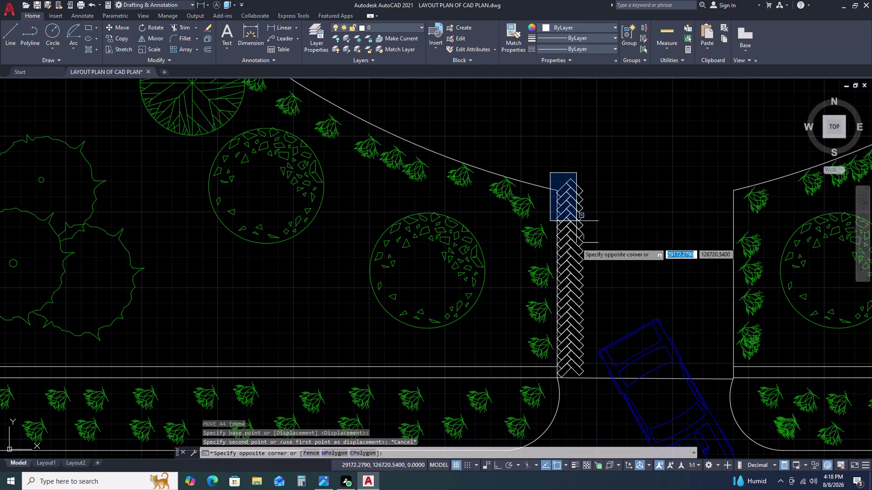
Select the herringbone paving strip, leaving the boundary line out of the selection.
click(586, 398)
scroll(up, 3)
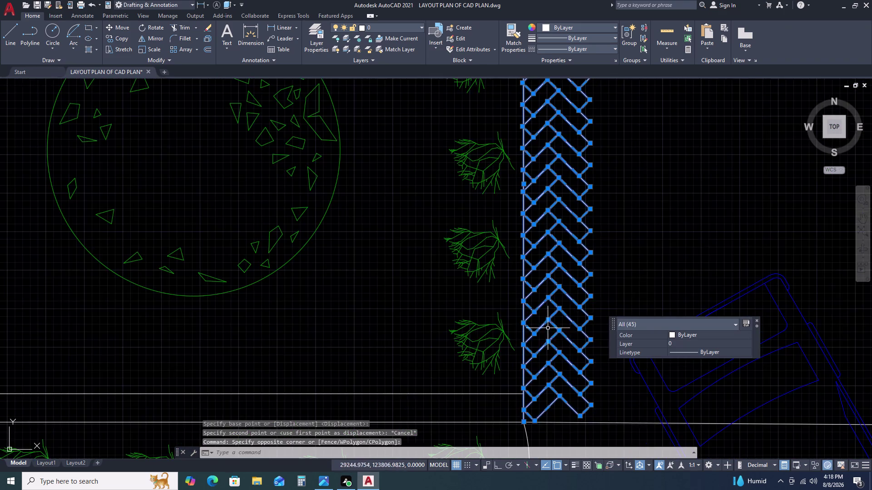
scroll(up, 3)
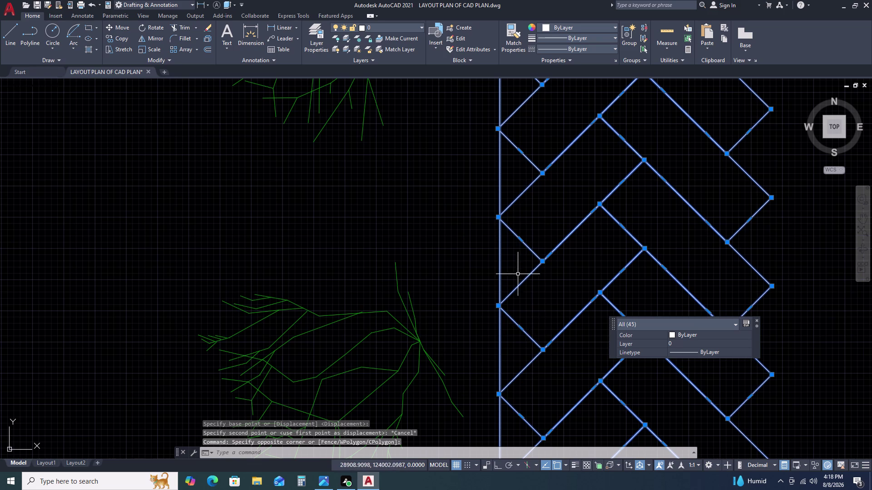
click(515, 256)
double_click(474, 263)
scroll(down, 3)
scroll(down, 3)
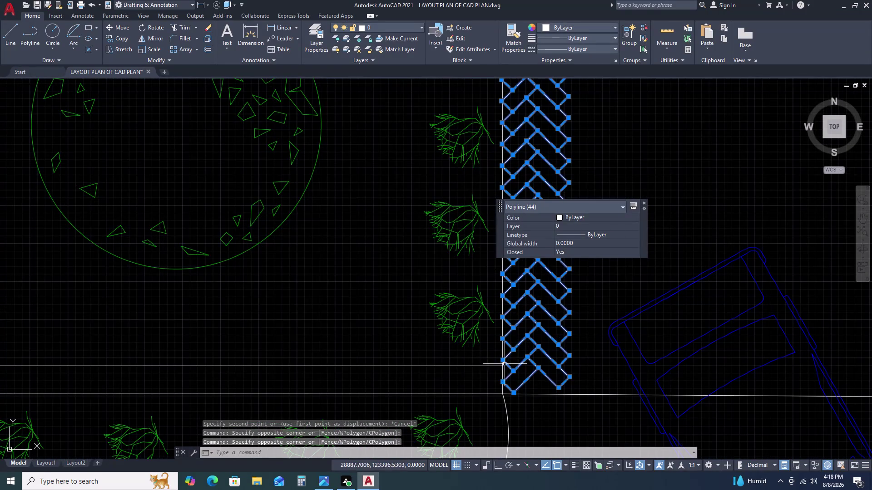
scroll(down, 3)
Copy the strip from its bottom corner, placing two copies beside the original.
text(C)
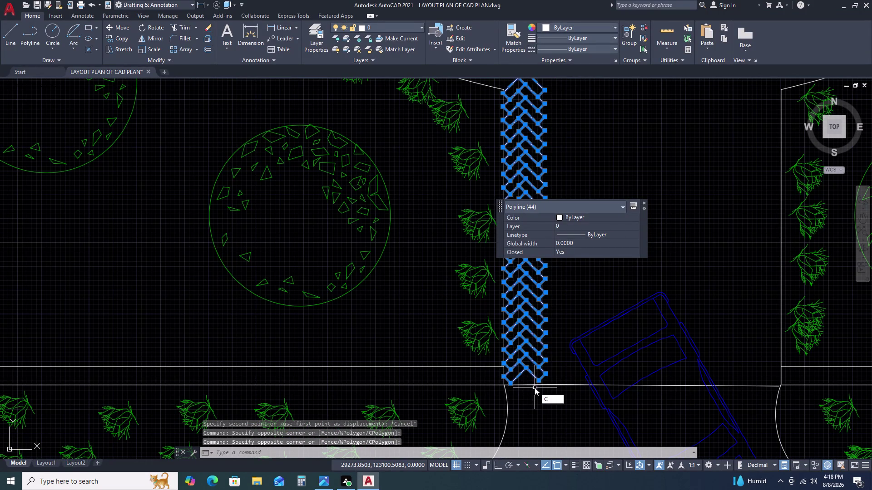
text(O)
key(space)
middle_drag(556, 386, 409, 345)
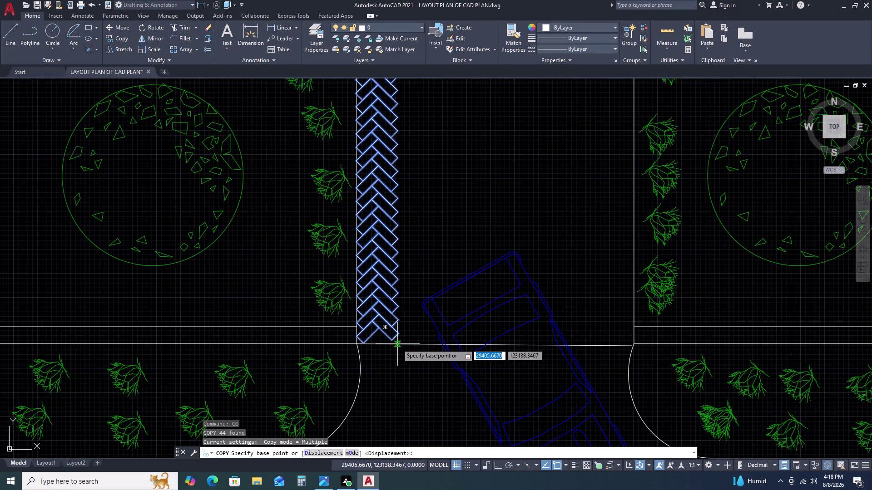
scroll(up, 3)
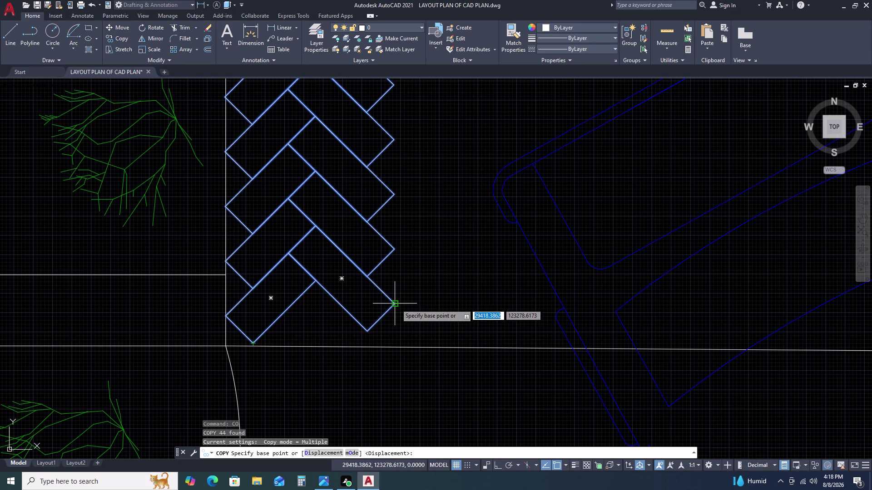
click(225, 318)
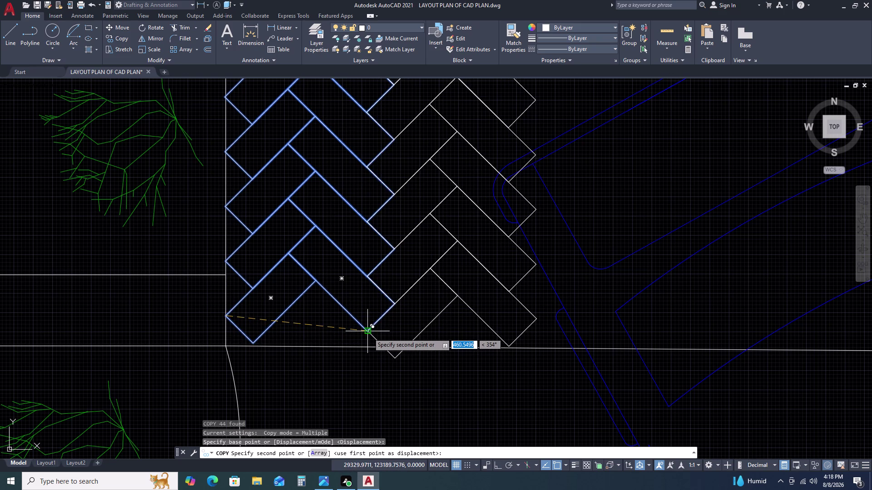
click(368, 333)
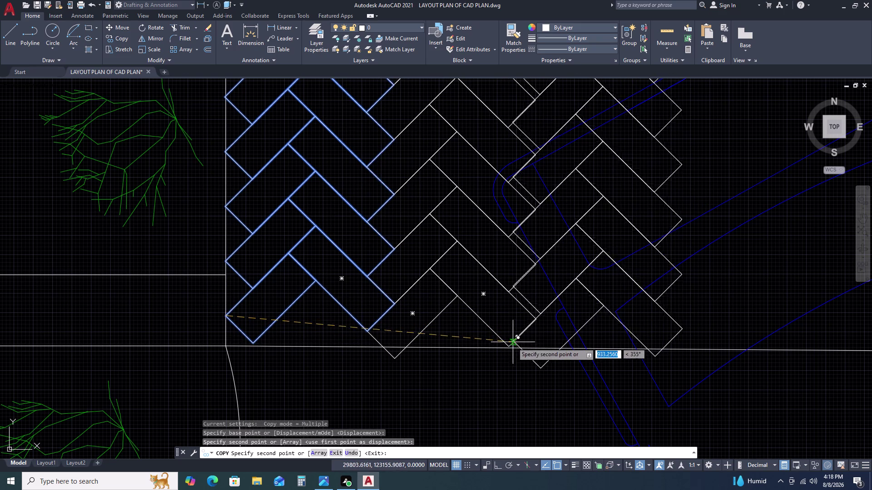
click(510, 344)
Place four more paving copies across the driveway up to its right edge.
scroll(down, 3)
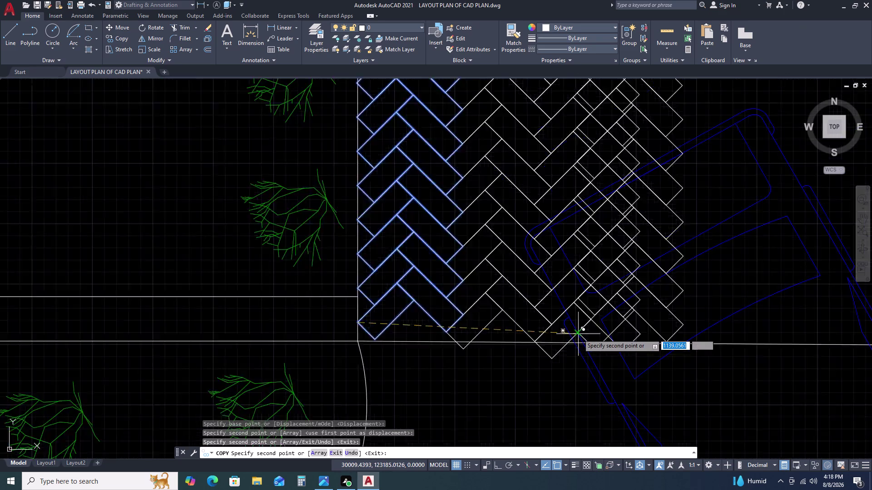
middle_drag(575, 334, 139, 339)
middle_click(123, 339)
scroll(down, 3)
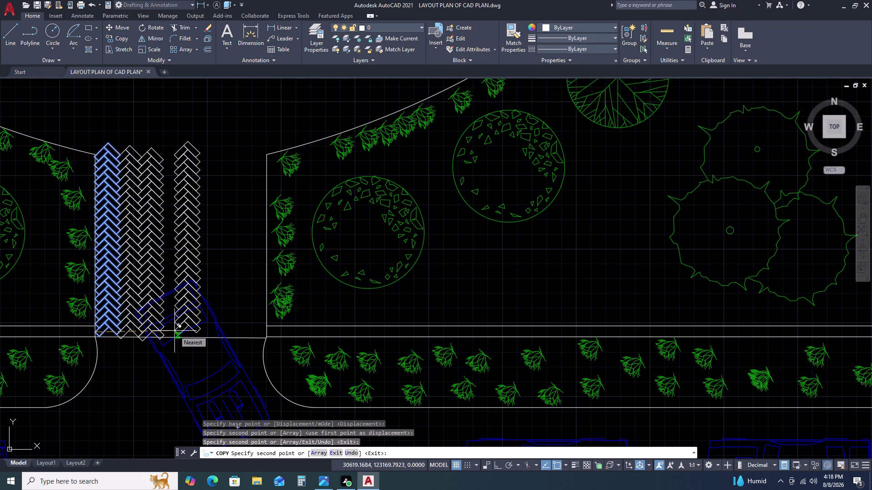
scroll(up, 3)
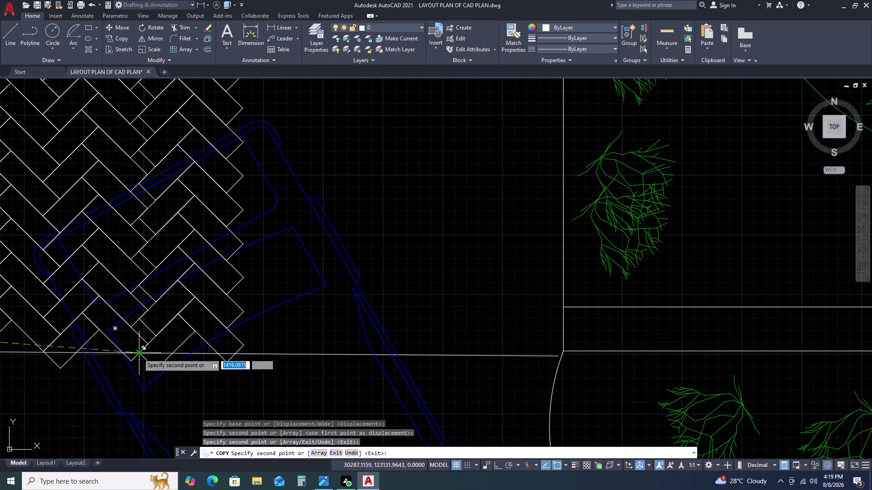
click(133, 358)
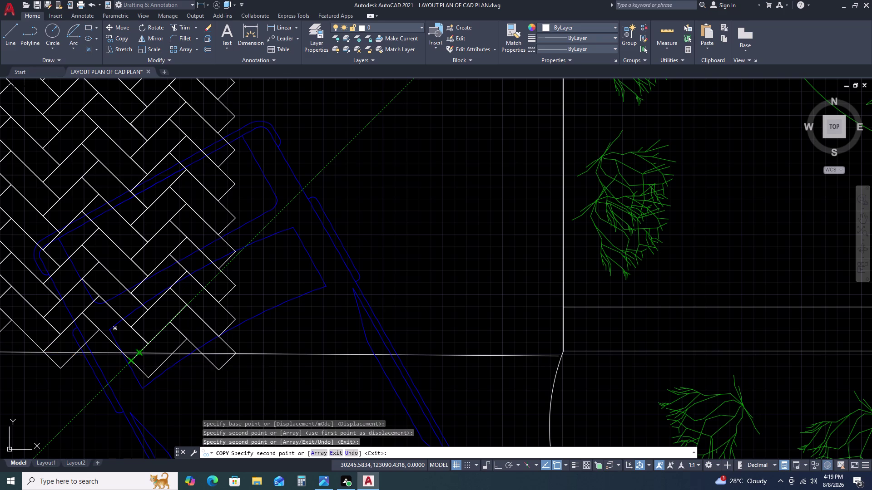
click(221, 337)
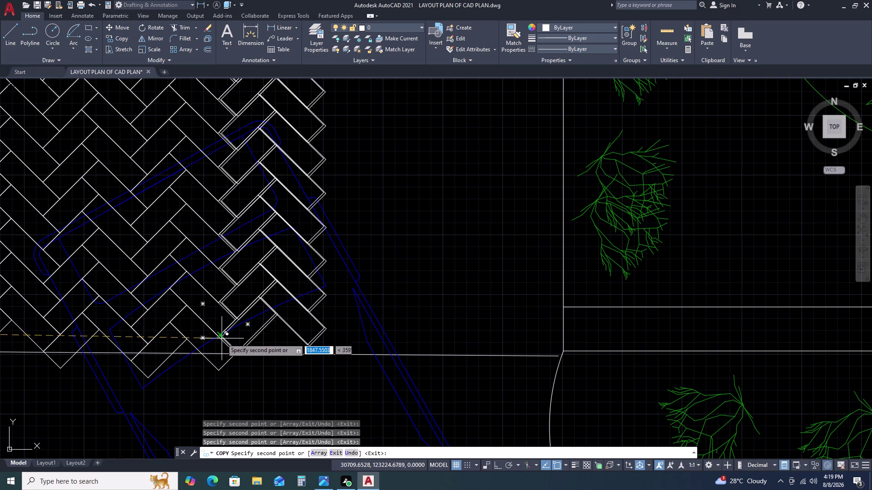
click(305, 348)
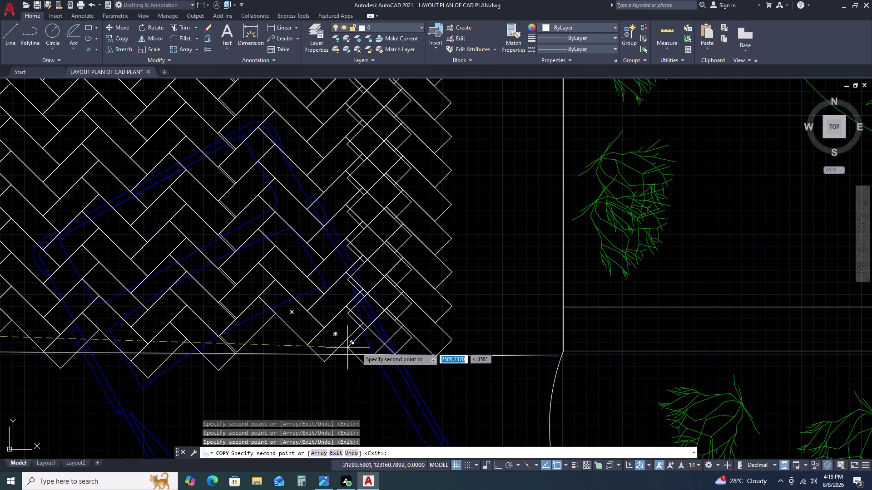
click(393, 356)
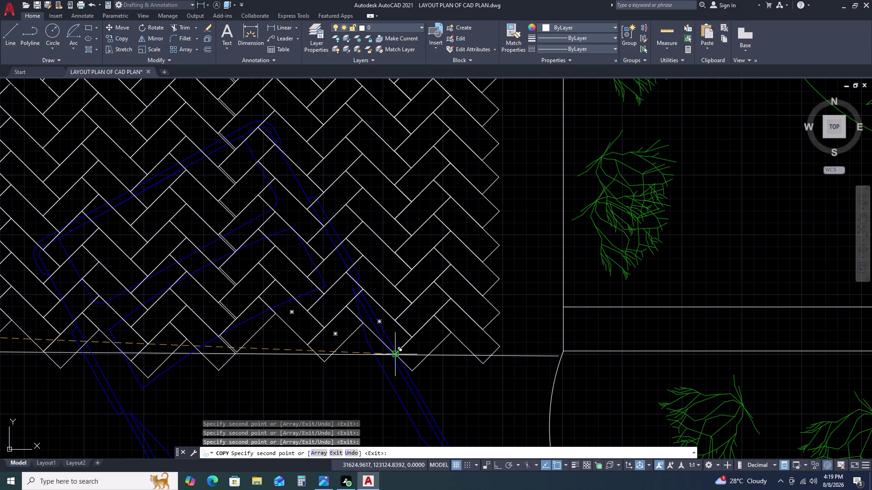
scroll(down, 3)
scroll(up, 3)
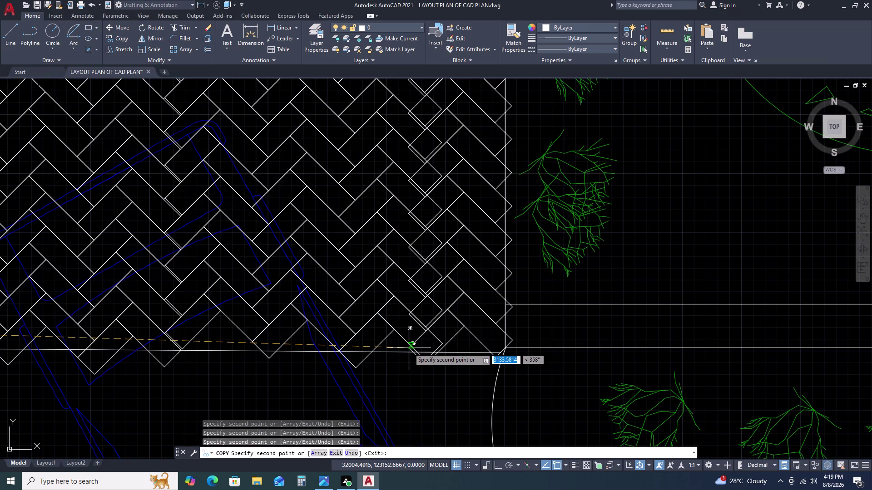
scroll(down, 3)
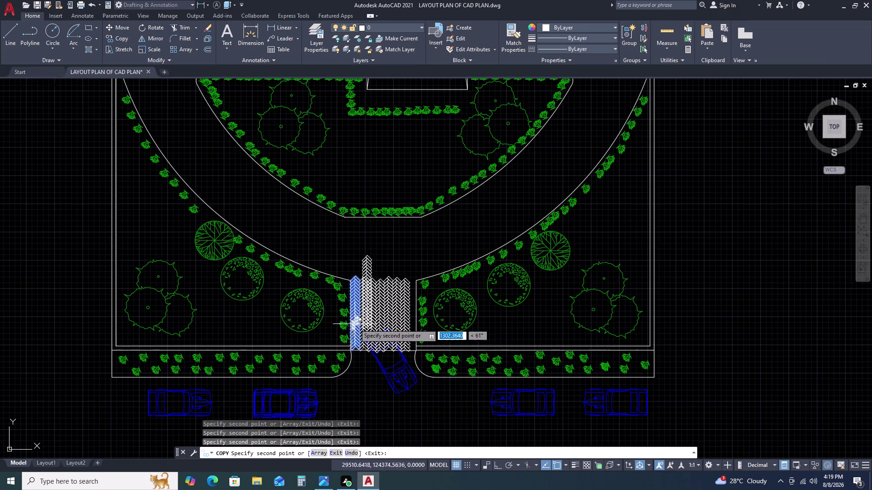
scroll(up, 3)
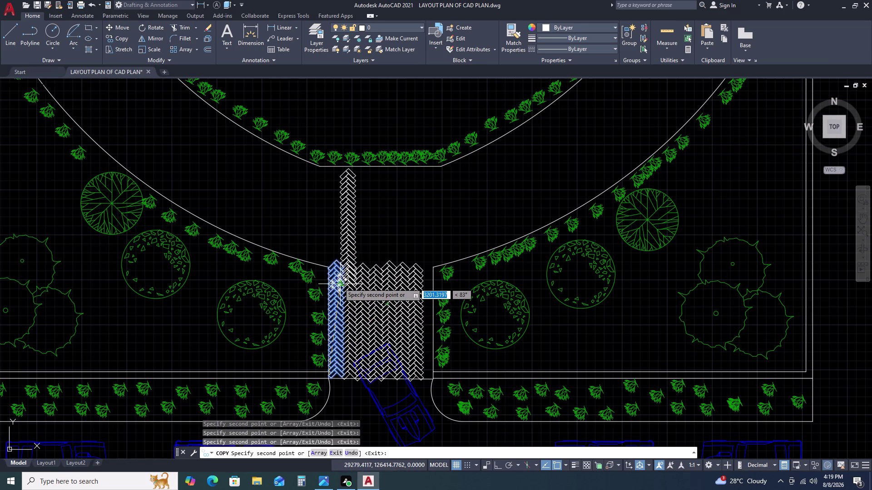
scroll(up, 3)
key(Escape)
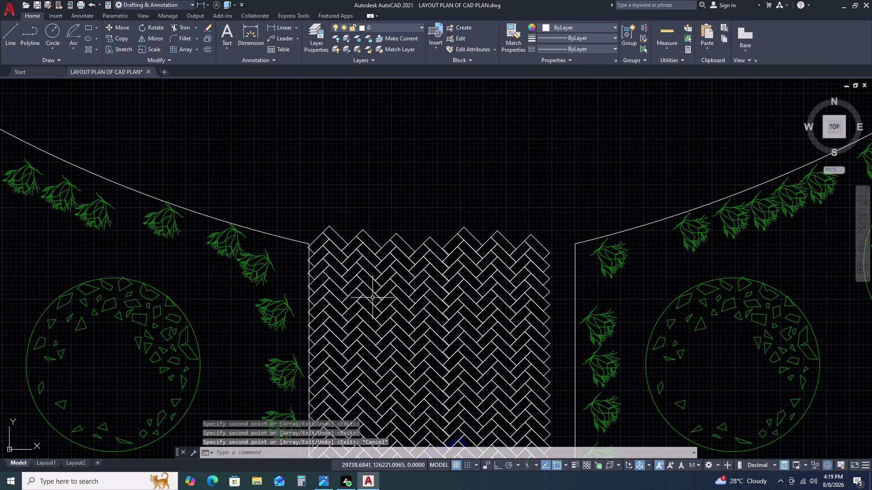
Copy the upper paving rows up to the upper garden edge.
scroll(down, 3)
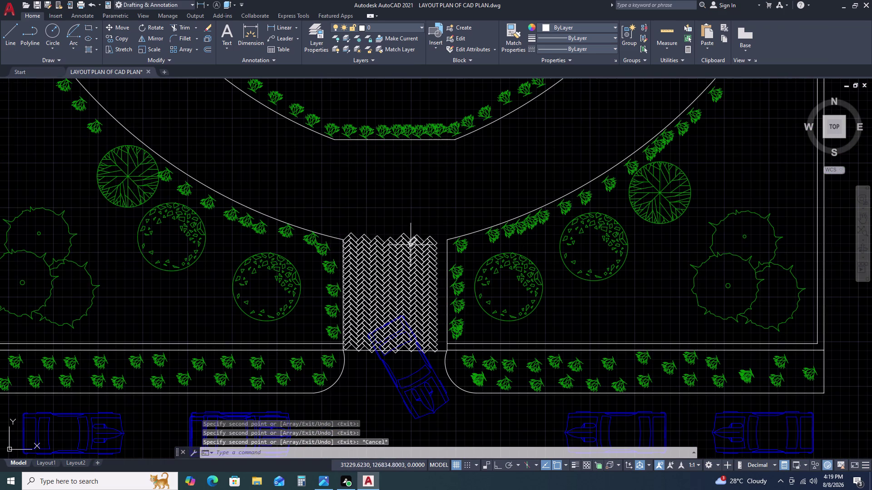
scroll(up, 3)
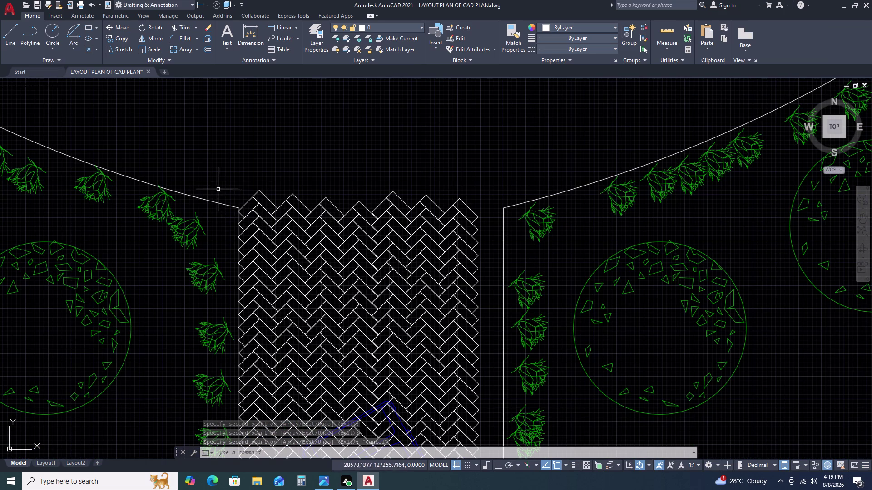
click(220, 189)
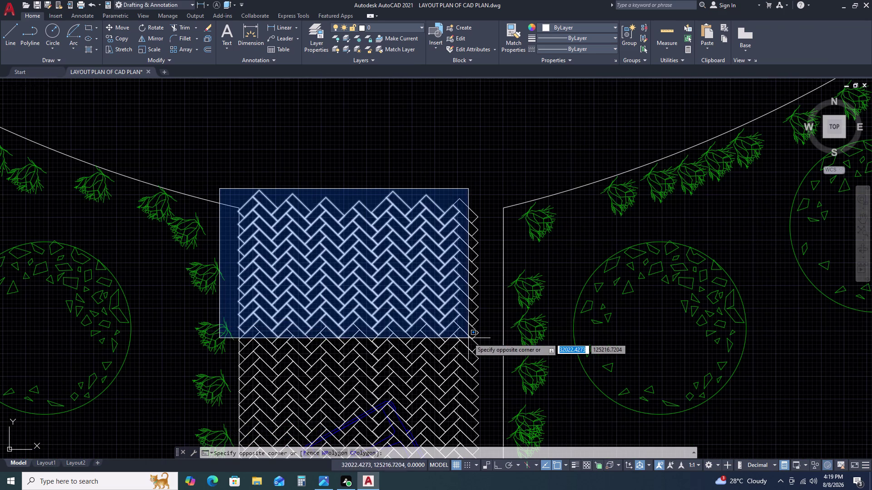
click(489, 337)
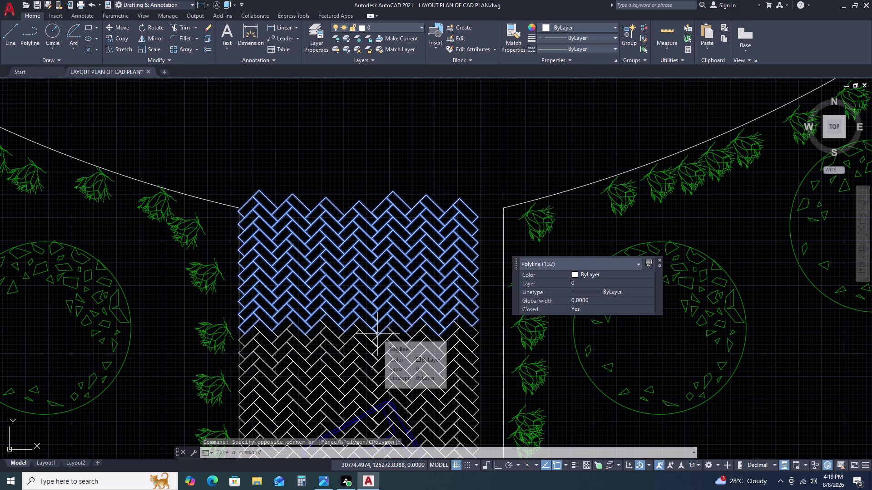
text(CO)
key(space)
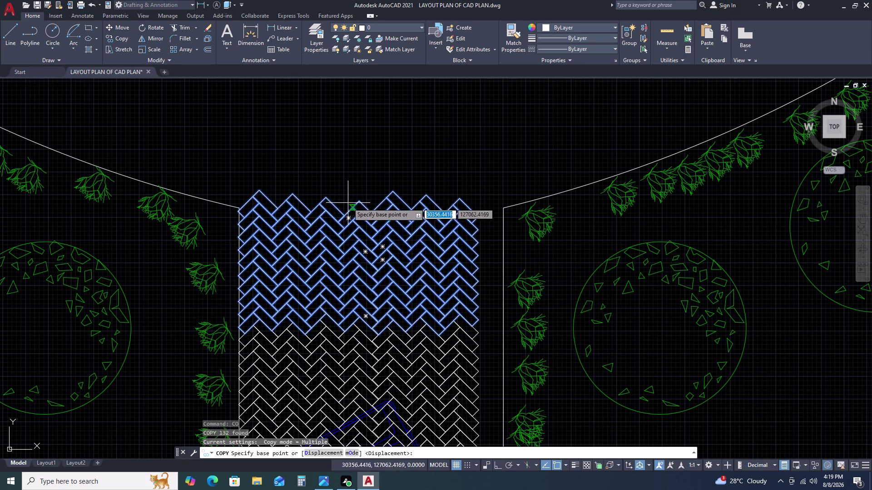
click(362, 202)
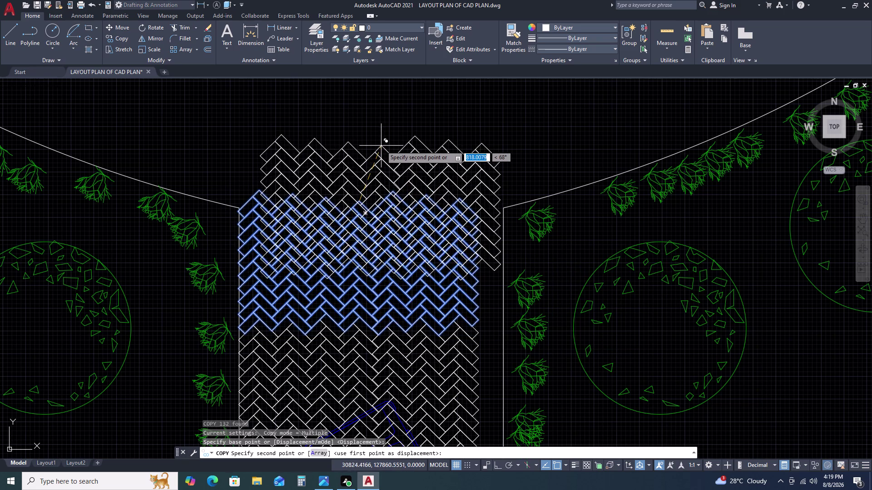
scroll(down, 3)
scroll(up, 3)
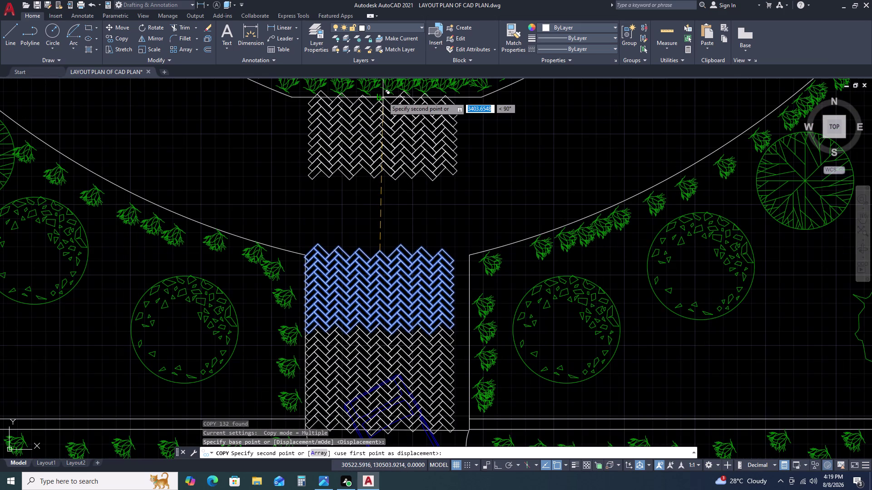
click(382, 97)
scroll(down, 3)
key(Escape)
Copy the upper paving block down below it to fill the gap.
scroll(up, 3)
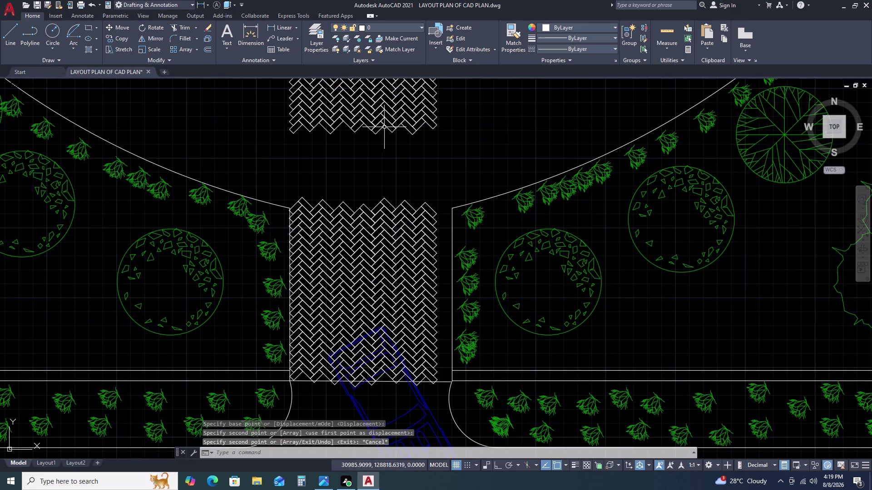
scroll(down, 3)
scroll(up, 3)
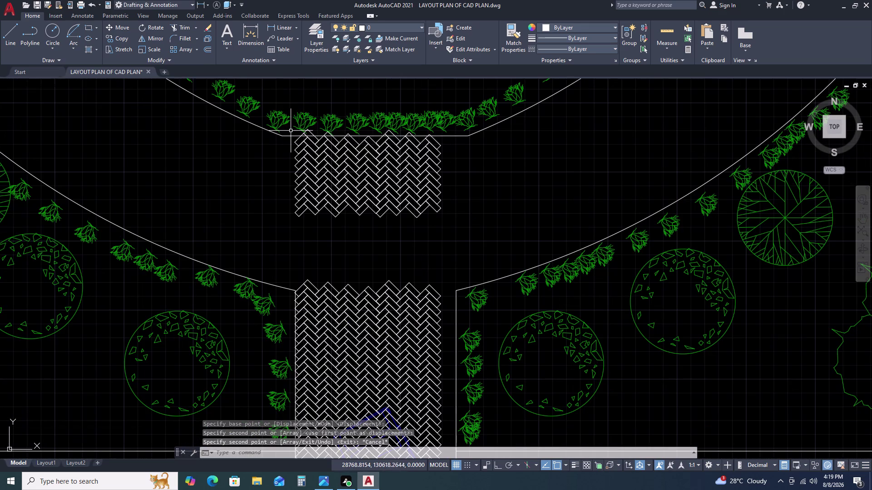
click(290, 131)
click(462, 246)
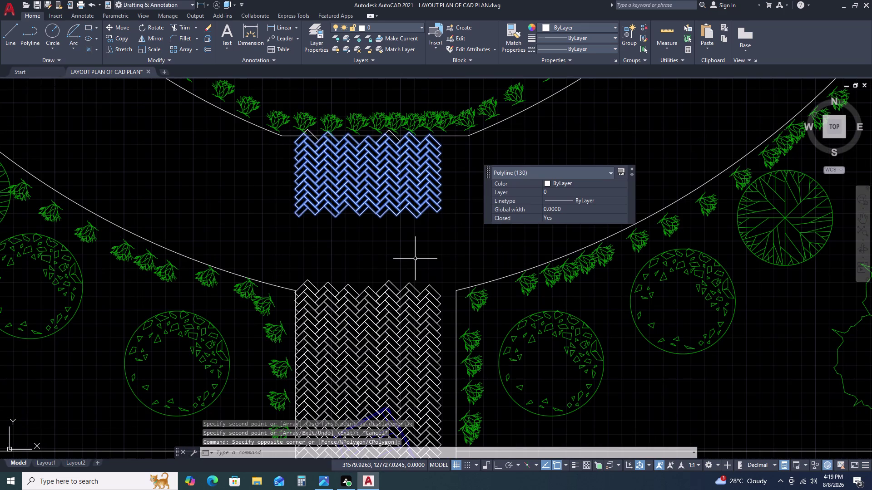
text(CO)
key(space)
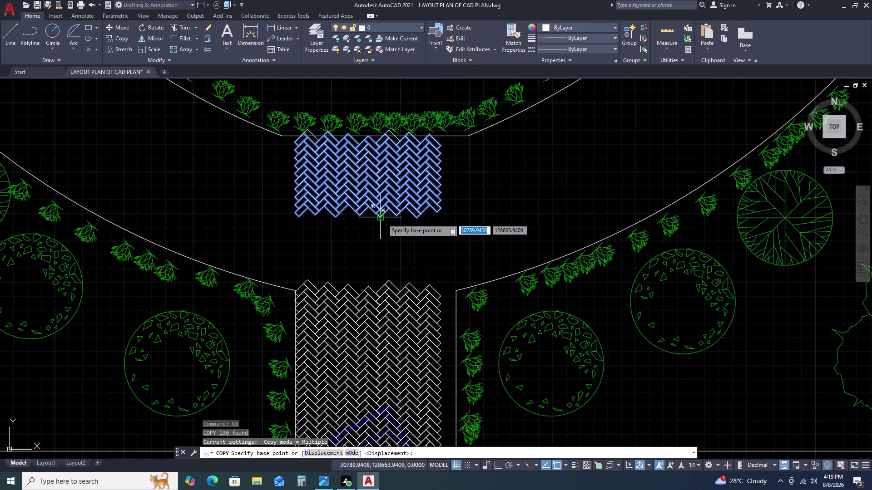
drag(381, 220, 379, 253)
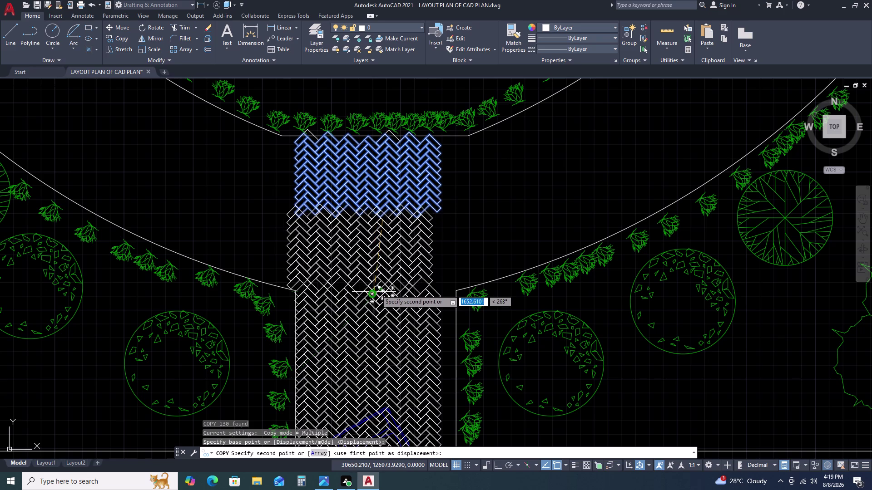
click(380, 295)
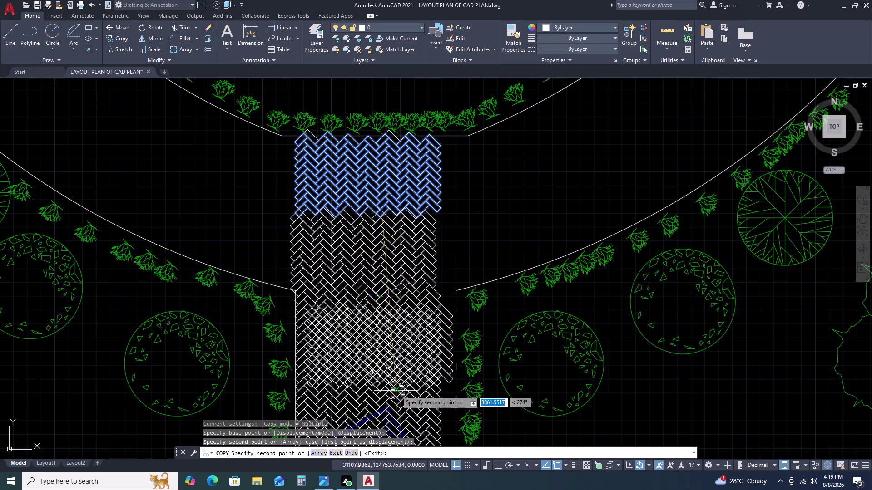
key(Escape)
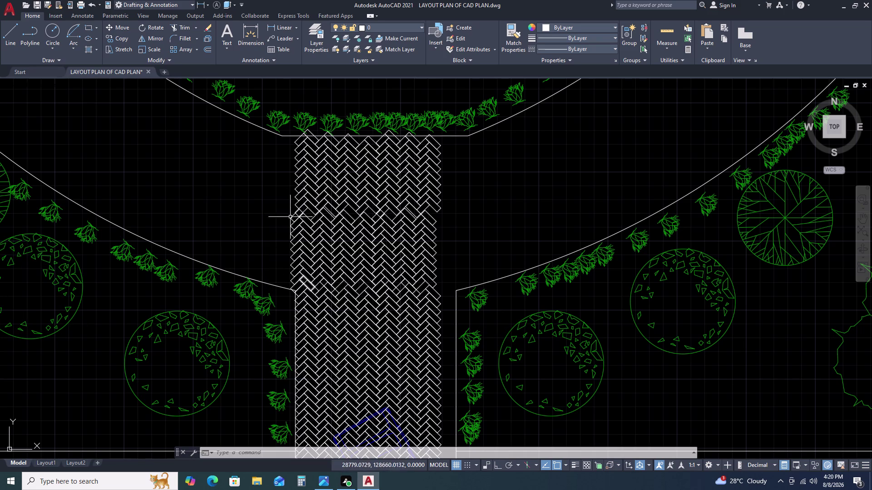
Begin window-selecting a band of driveway bricks.
drag(274, 203, 277, 212)
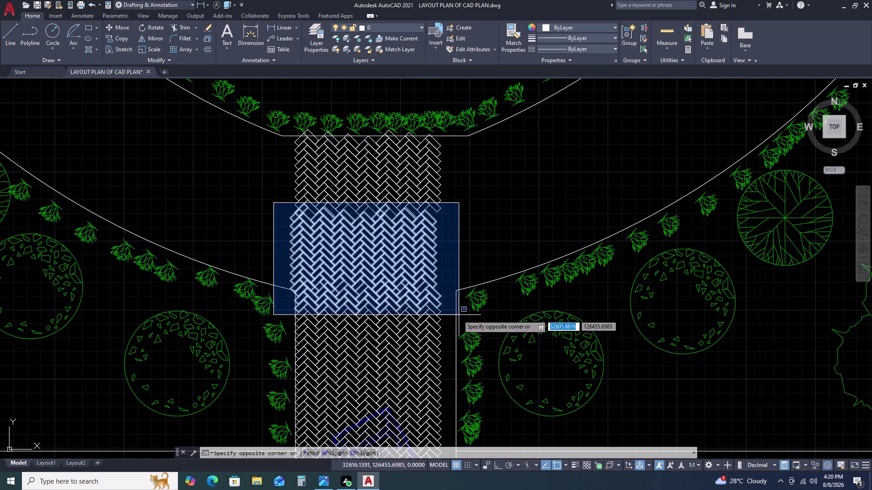
Nudge the selected brick band slightly with MOVE so it aligns with the pattern.
click(450, 309)
text(M)
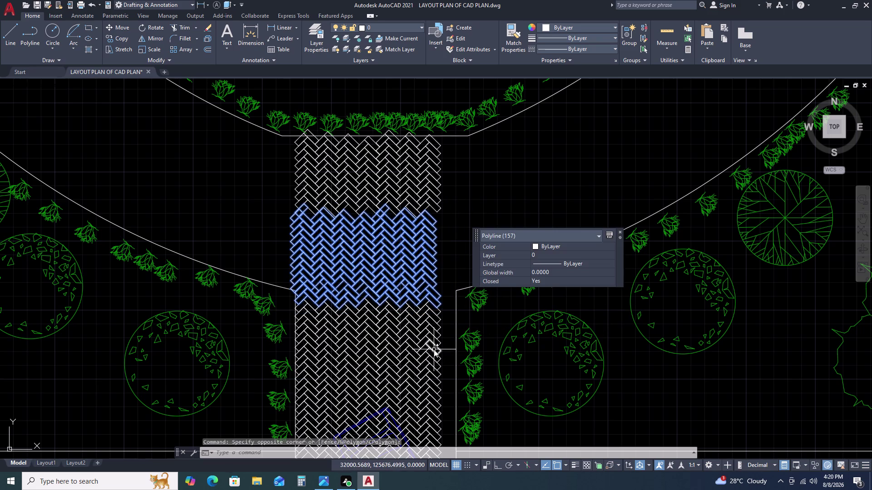
key(space)
scroll(up, 3)
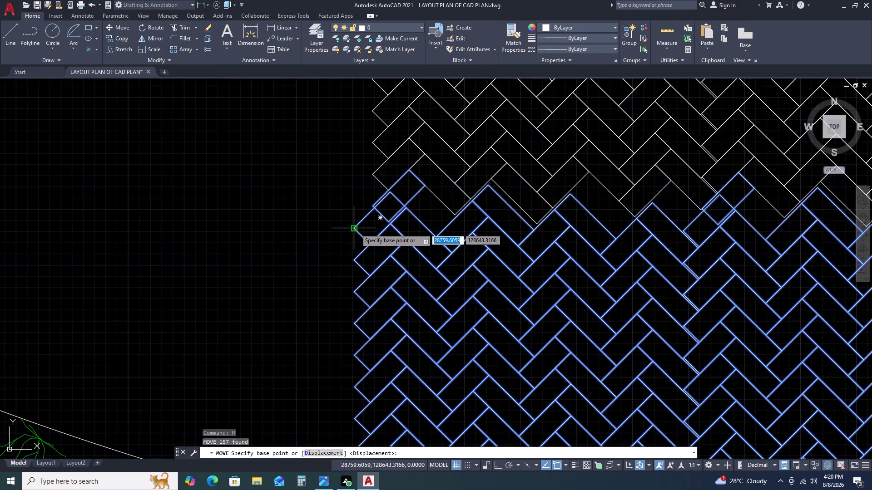
click(355, 229)
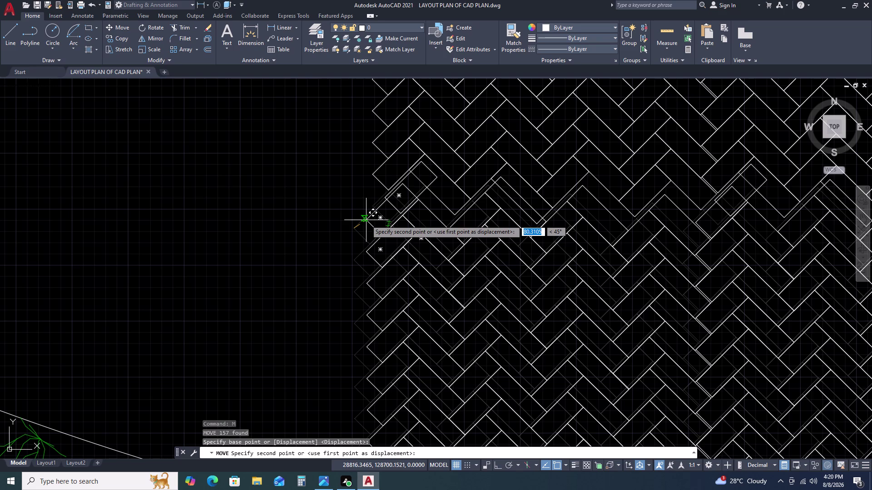
click(362, 220)
scroll(down, 3)
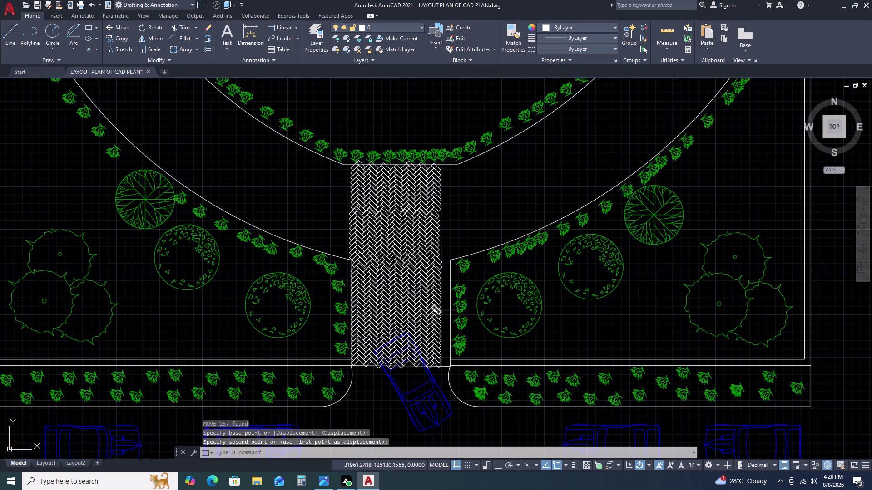
scroll(down, 3)
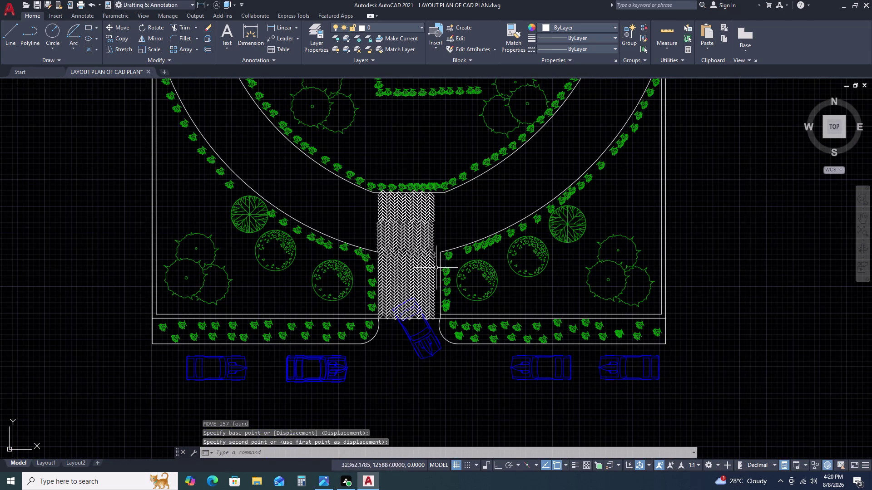
scroll(up, 3)
scroll(down, 3)
scroll(up, 3)
scroll(down, 3)
middle_drag(408, 292, 378, 252)
scroll(down, 3)
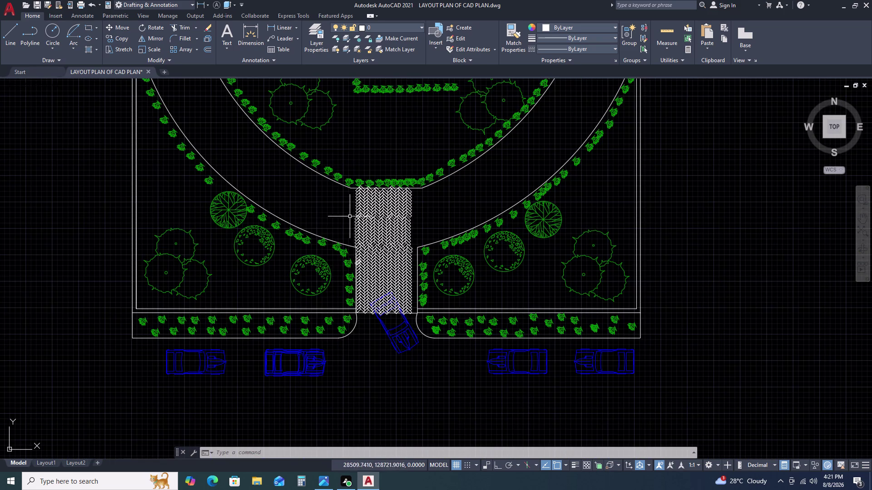
scroll(up, 3)
Copy the upper band of bricks to the right of the driveway.
click(353, 184)
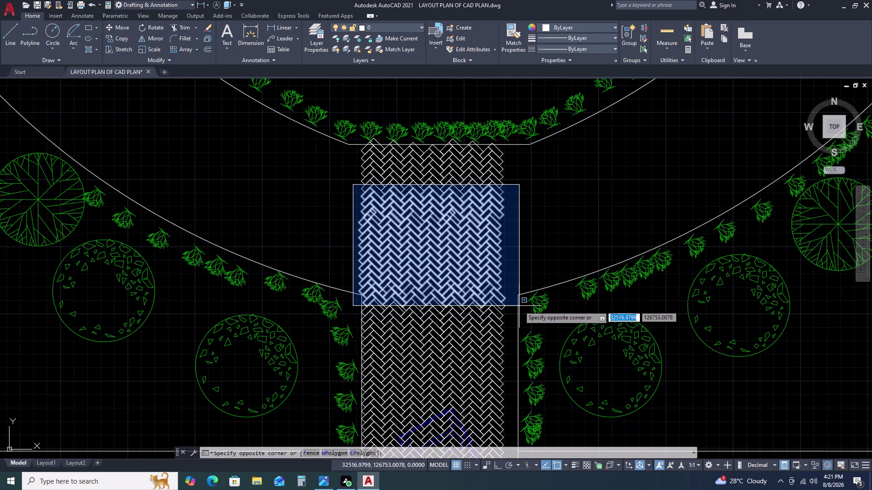
click(514, 303)
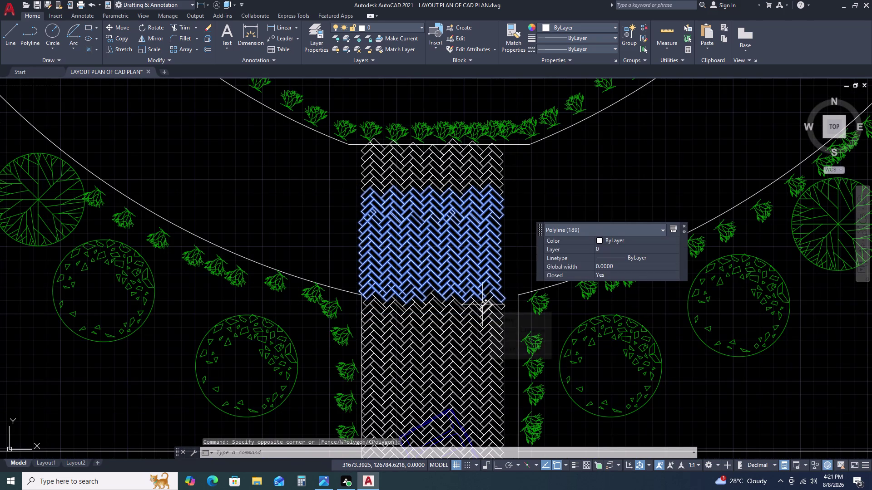
key(c)
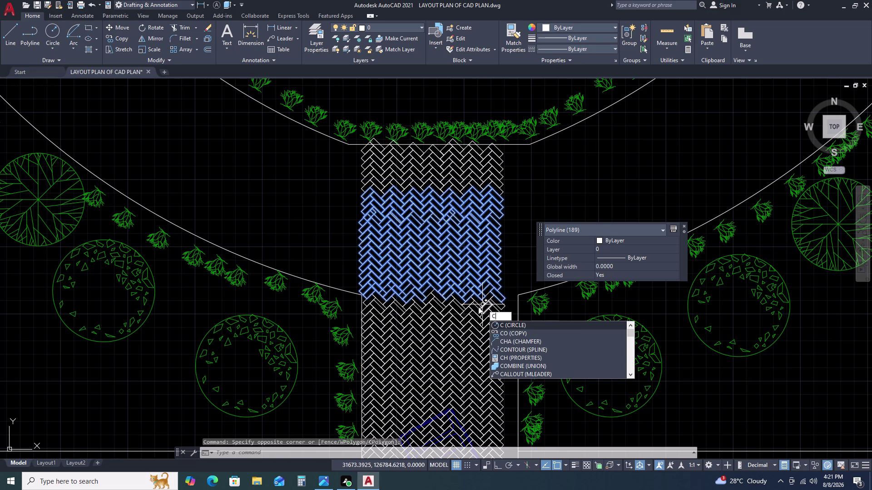
key(p)
key(BackSpace)
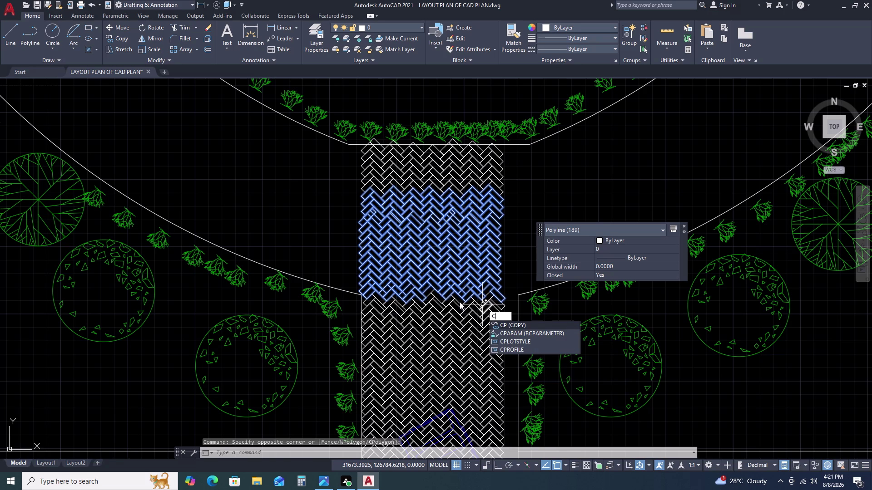
text(O)
key(space)
click(442, 293)
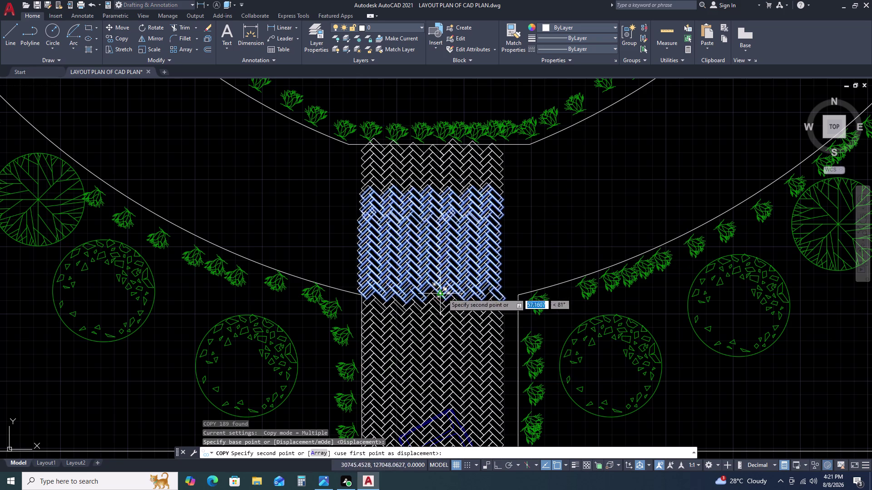
scroll(down, 3)
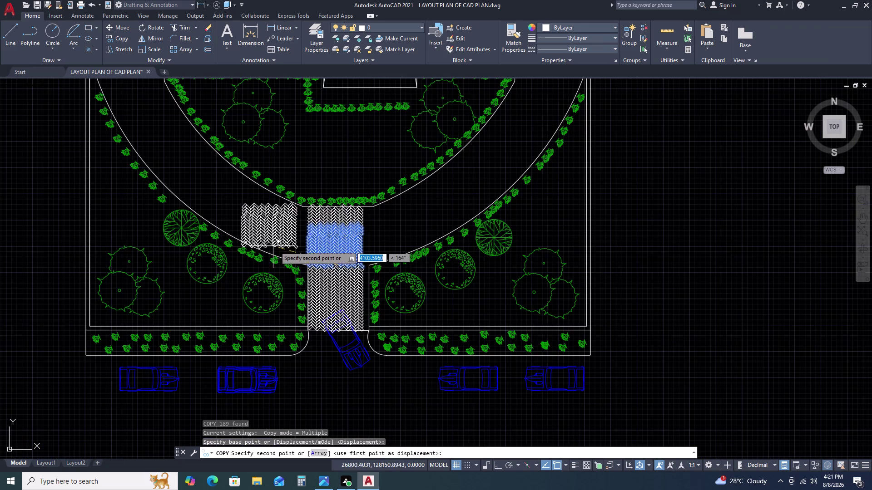
scroll(up, 3)
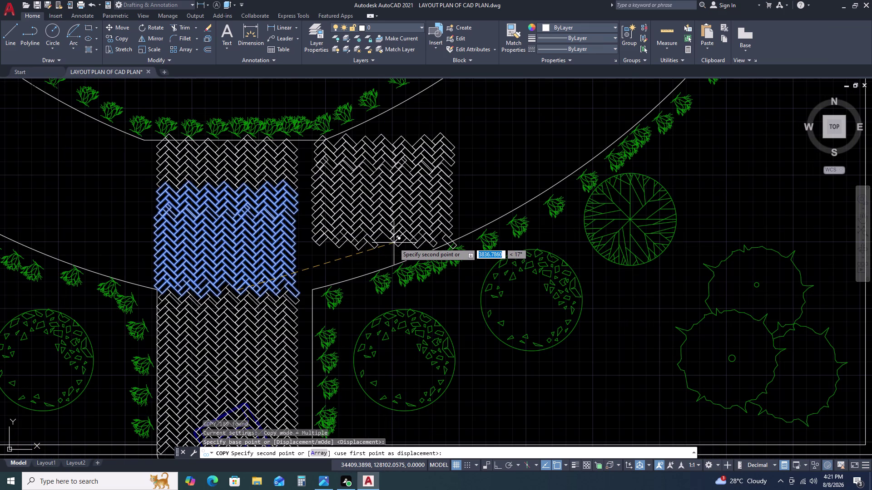
click(394, 243)
key(Escape)
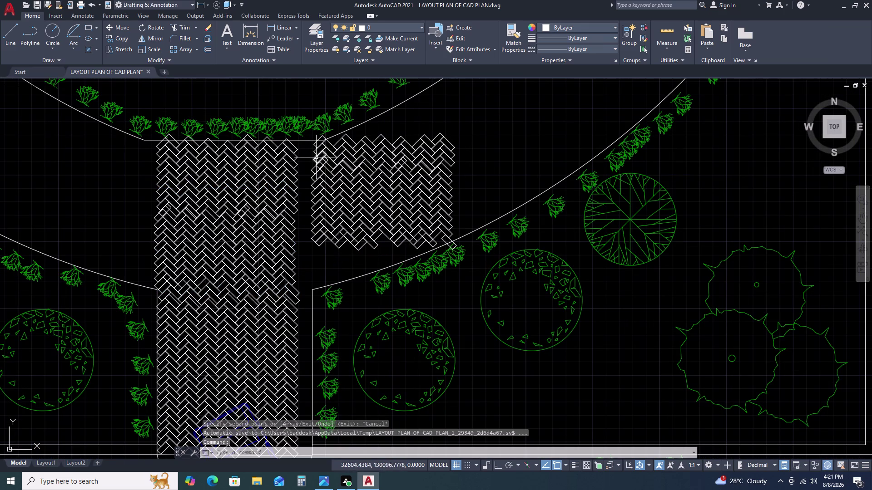
Select the copied brick patch along with its top-edge and stray bricks.
click(309, 136)
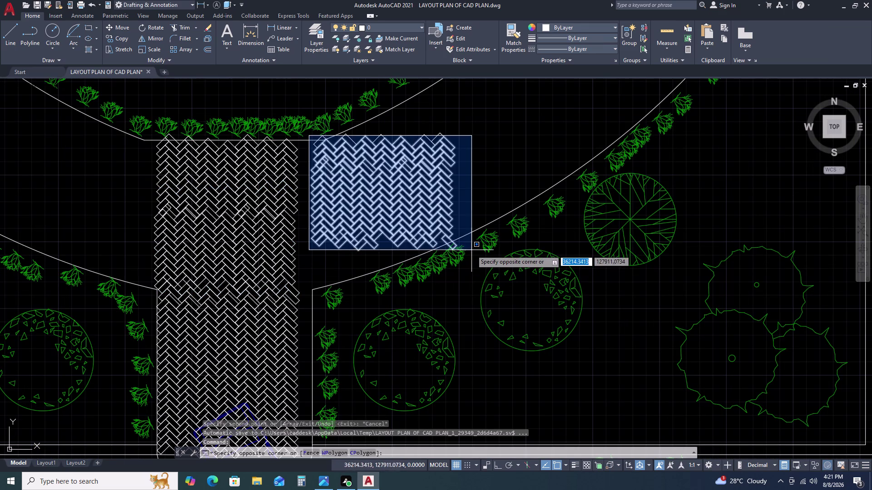
click(464, 246)
click(447, 141)
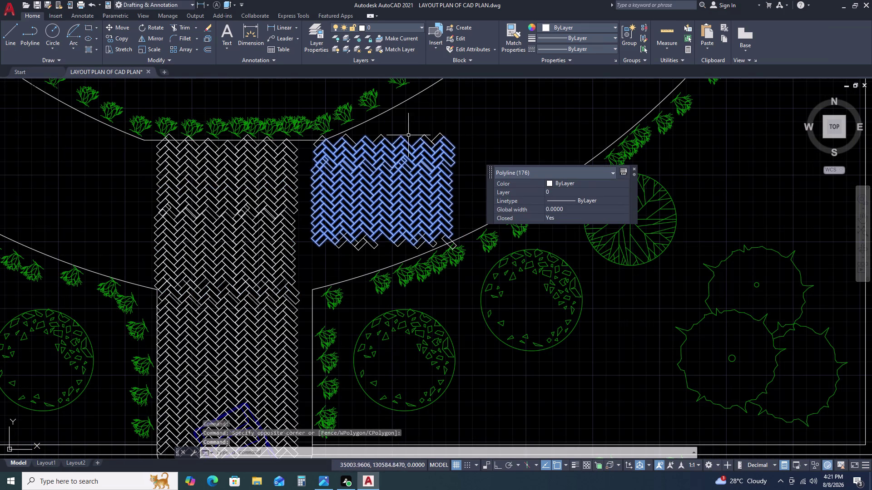
click(466, 124)
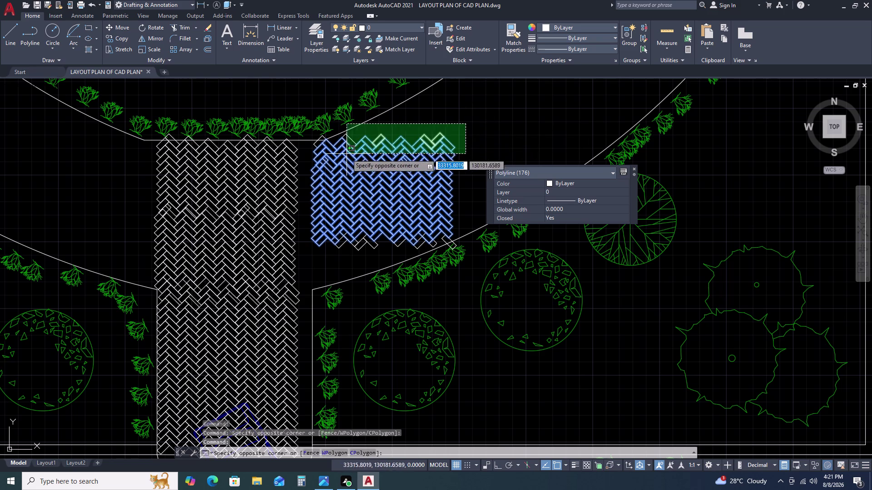
click(364, 164)
click(355, 139)
click(342, 144)
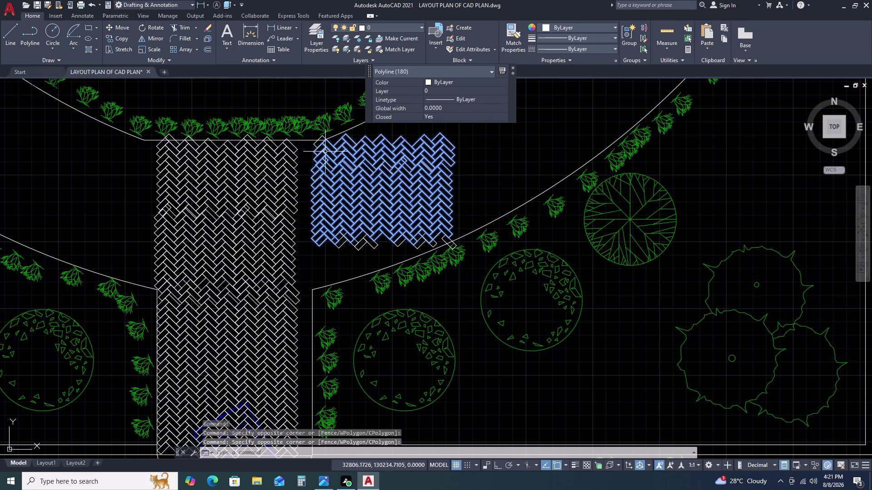
scroll(up, 3)
click(313, 150)
click(273, 165)
scroll(down, 3)
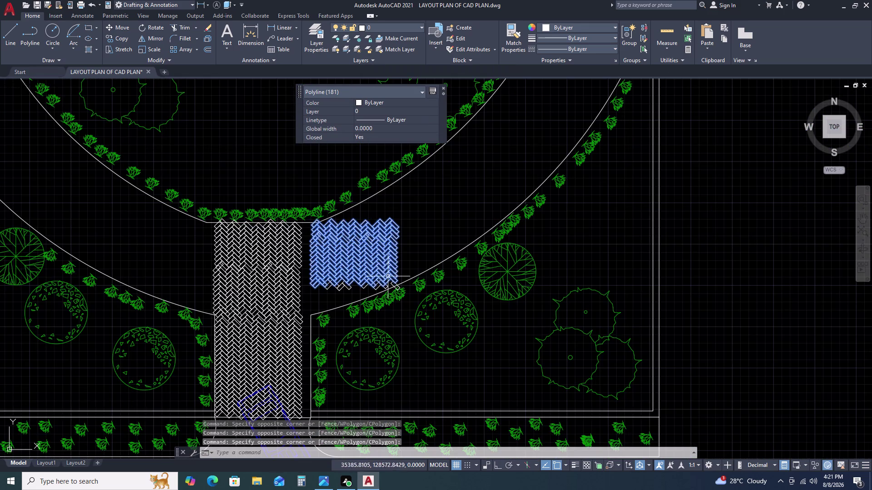
scroll(up, 3)
Add the lower-edge bricks of the copied patch to the selection.
click(552, 249)
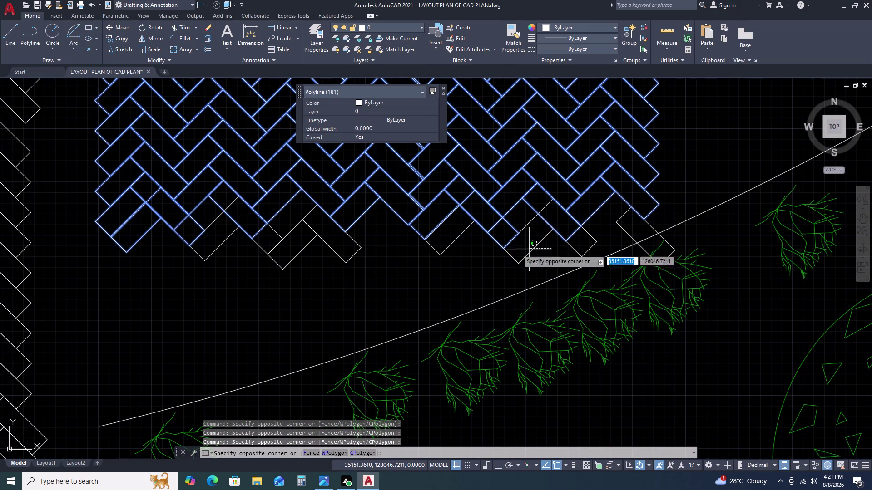
click(153, 245)
scroll(down, 3)
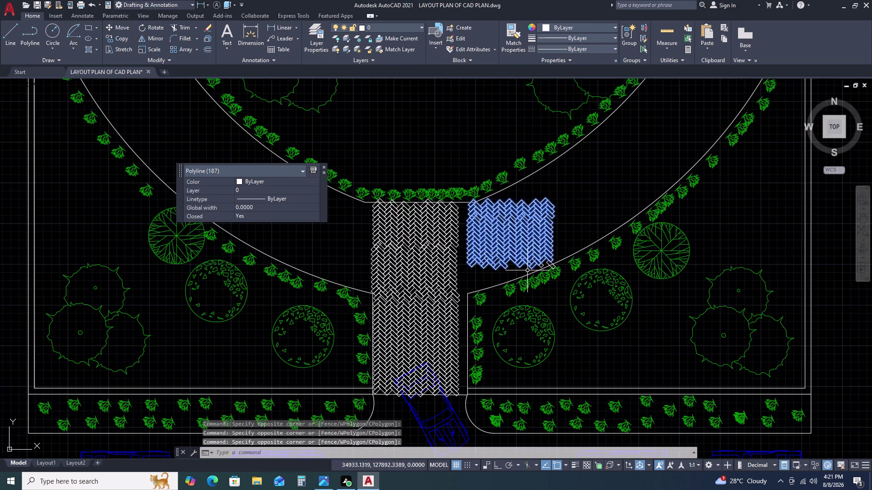
scroll(up, 3)
click(584, 244)
click(464, 251)
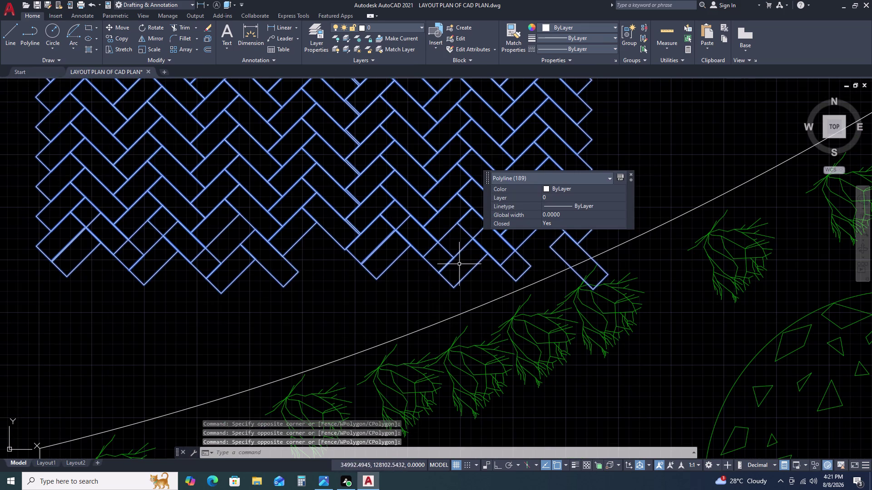
Rotate the copied brick patch with RO so it runs along the side path.
text(RO)
key(space)
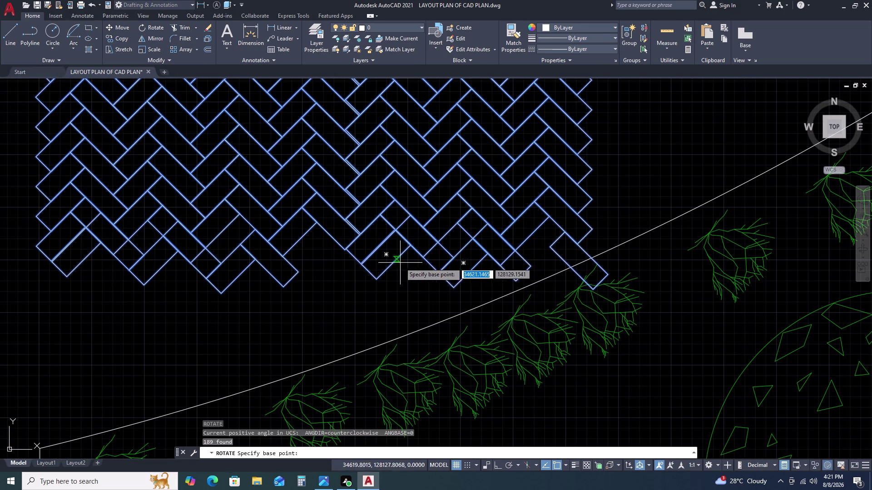
scroll(down, 3)
click(296, 243)
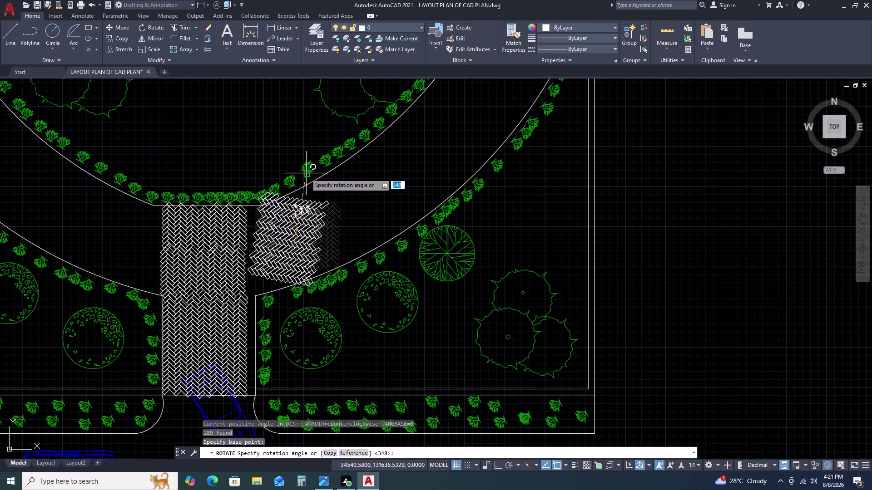
click(262, 163)
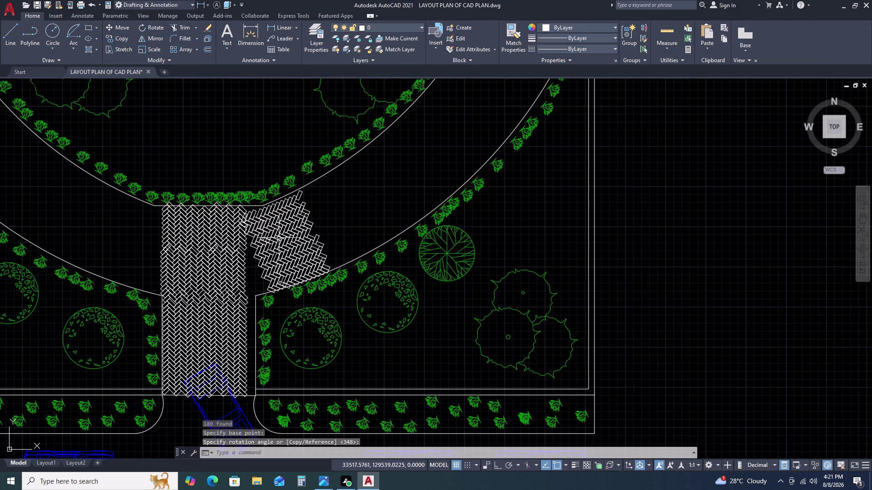
middle_drag(273, 274, 279, 236)
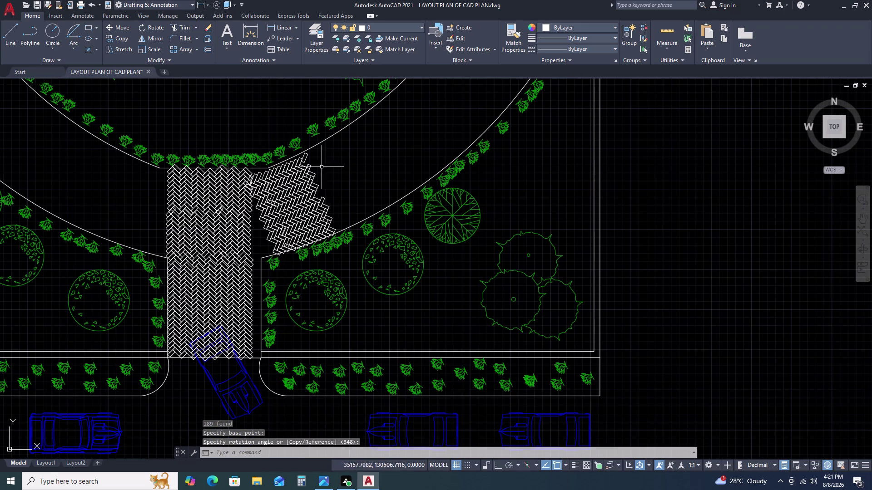
scroll(up, 3)
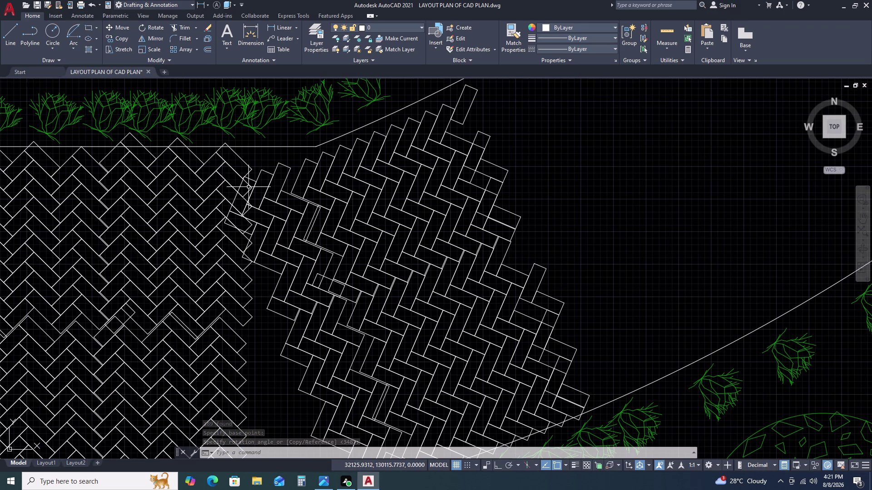
scroll(down, 3)
scroll(up, 3)
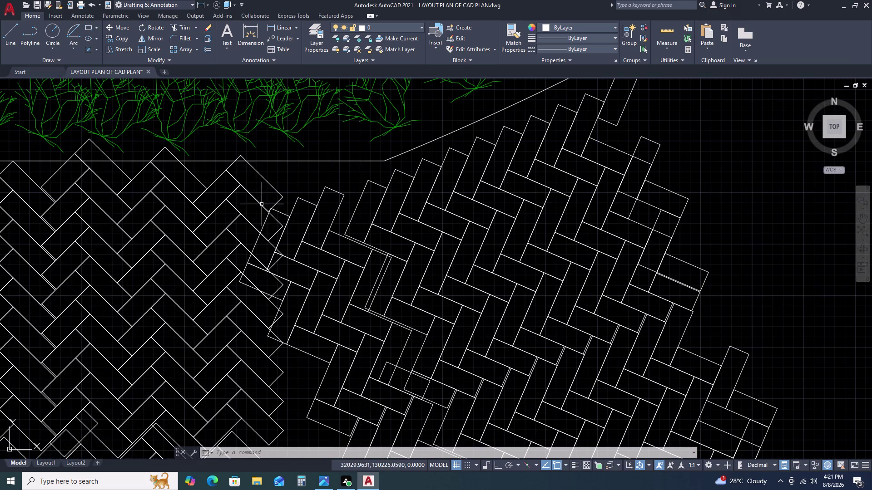
click(262, 156)
Select all pieces of the angled herringbone patch.
scroll(down, 3)
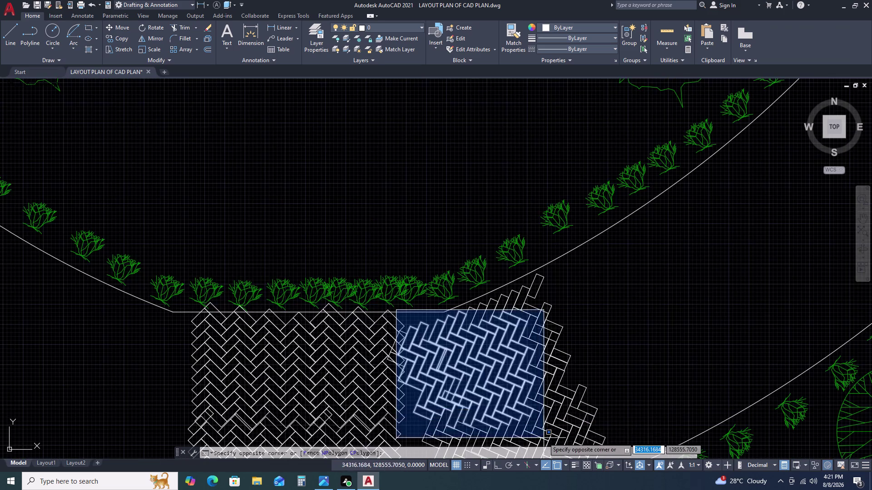
scroll(down, 3)
middle_drag(544, 436, 478, 334)
middle_click(459, 301)
scroll(up, 3)
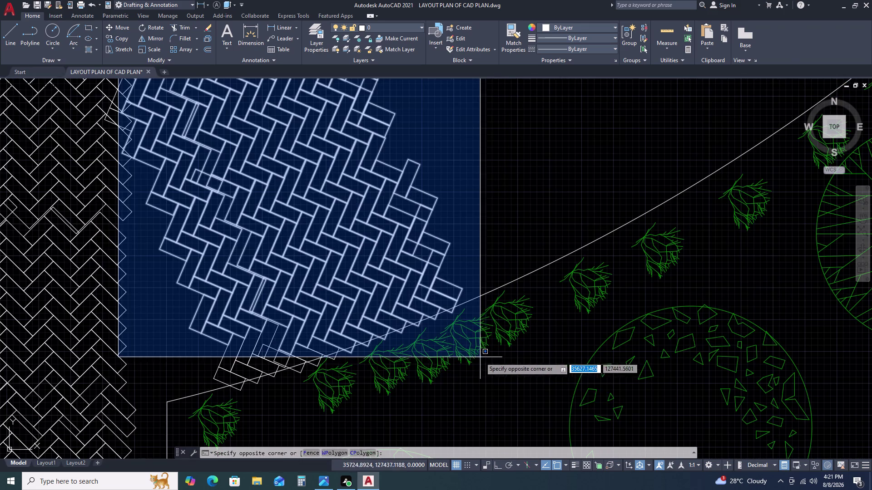
double_click(481, 390)
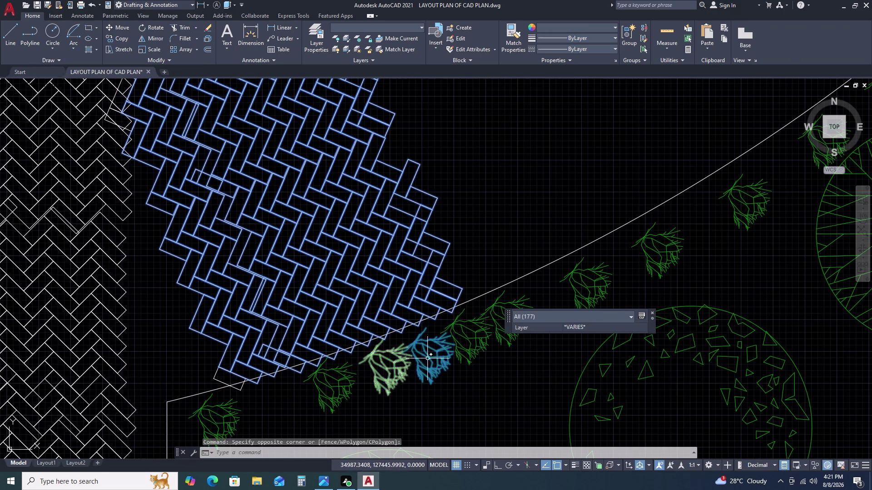
click(225, 374)
click(211, 364)
click(209, 362)
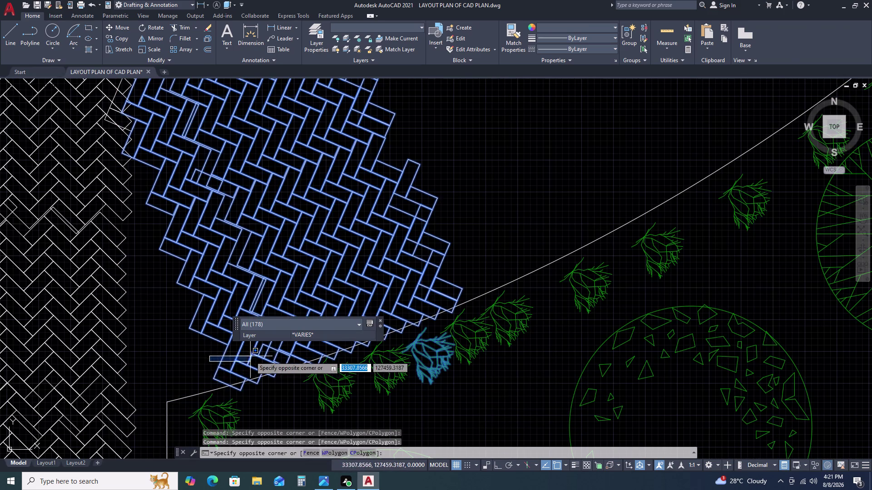
scroll(down, 3)
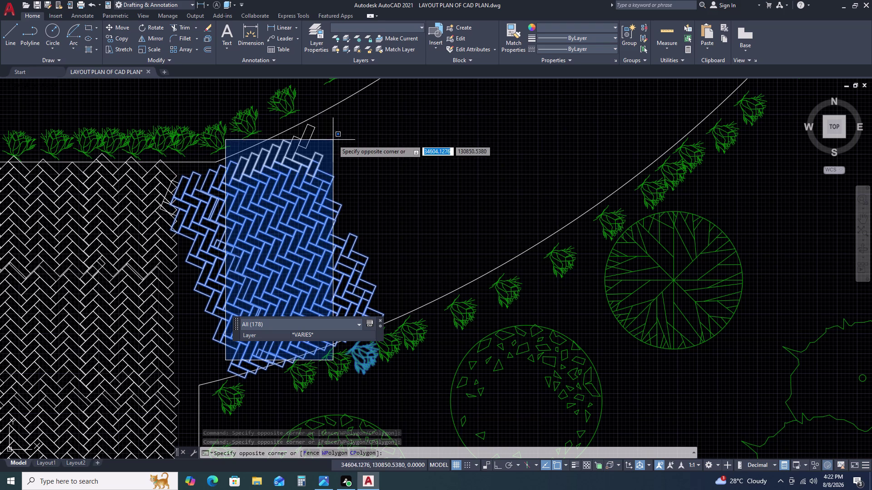
click(340, 123)
middle_drag(342, 172, 356, 149)
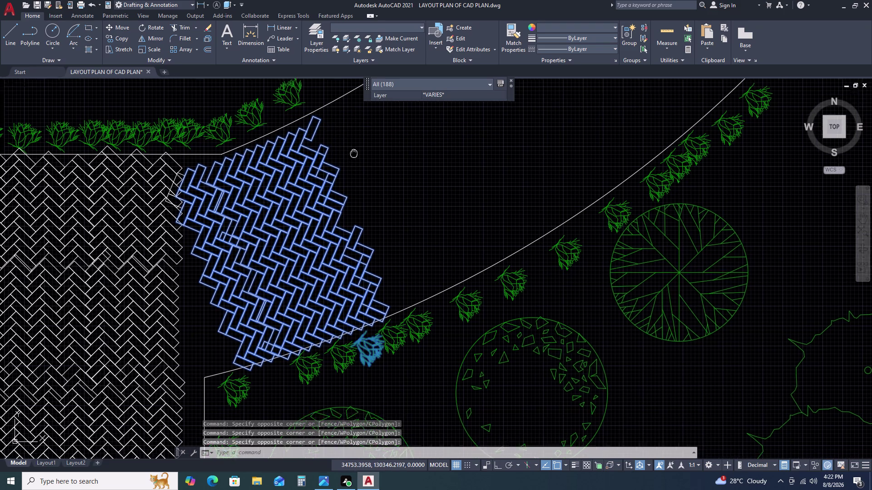
Move the angled patch so its top corner meets the straight driveway corner.
key(m)
key(space)
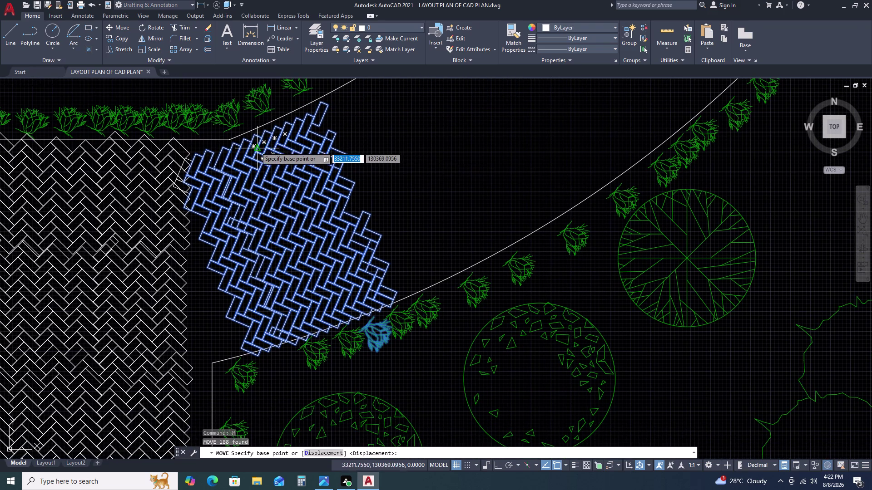
scroll(up, 3)
click(254, 117)
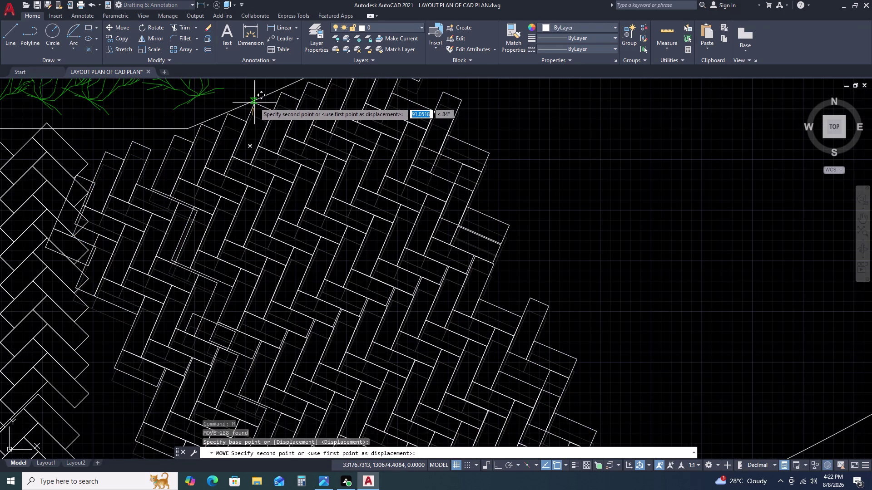
click(257, 100)
scroll(down, 3)
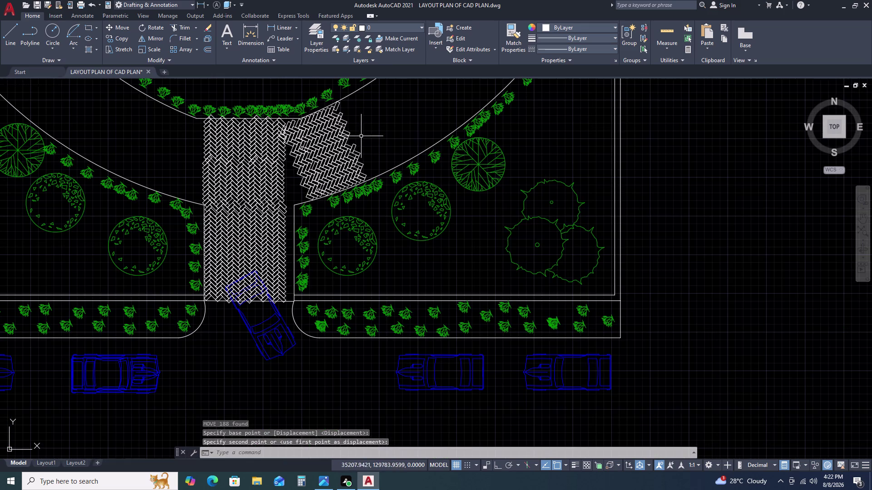
middle_drag(343, 137, 352, 195)
scroll(down, 3)
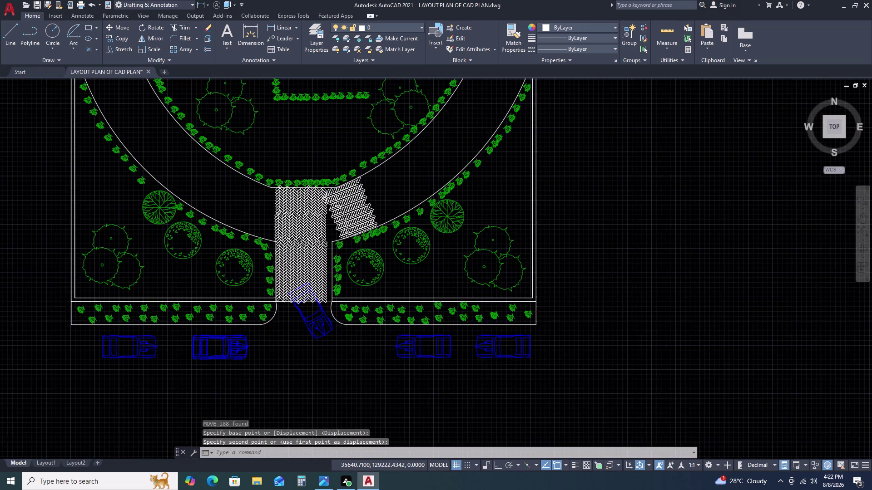
scroll(up, 3)
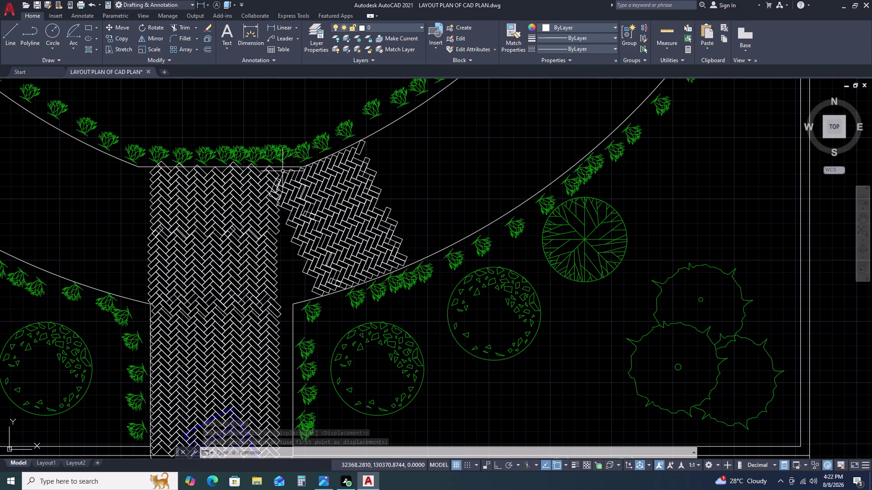
click(279, 165)
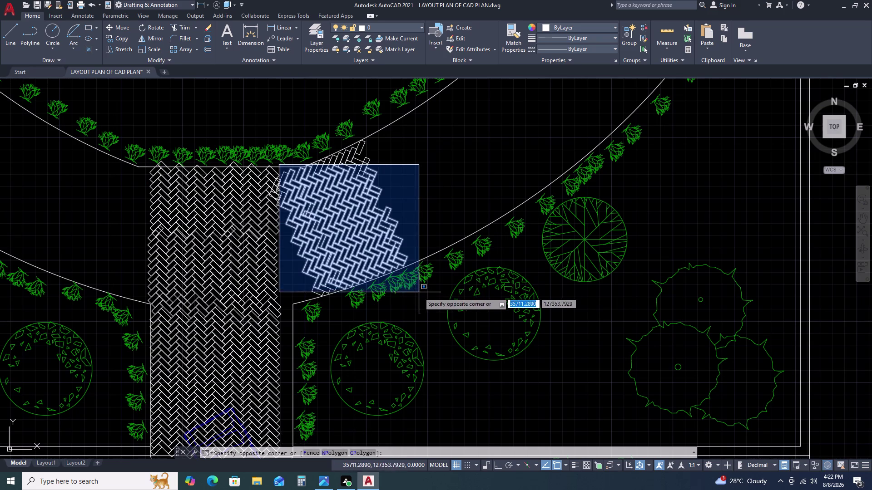
Box the angled herringbone patch and add two missed paving pieces.
click(420, 294)
scroll(up, 3)
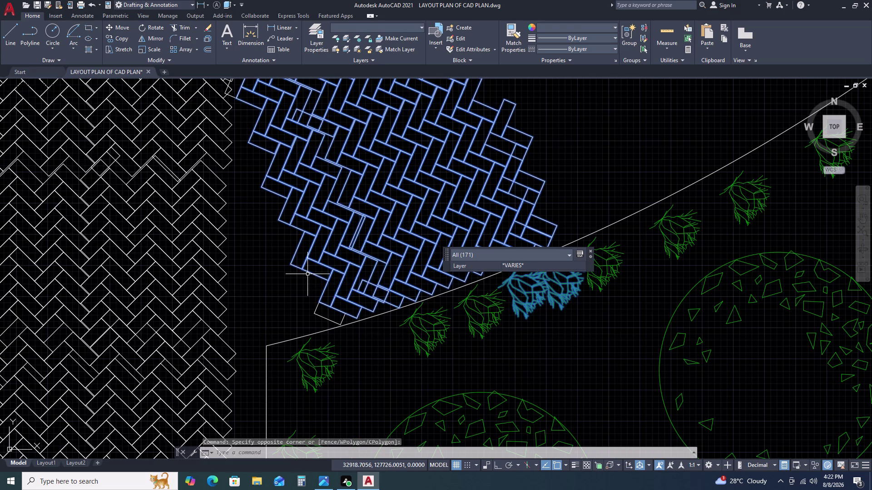
click(308, 275)
click(378, 338)
scroll(down, 3)
scroll(up, 3)
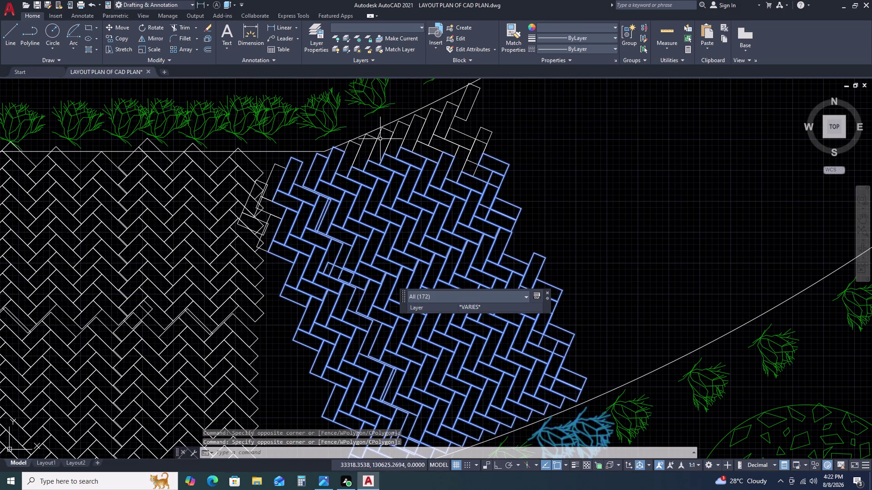
Add the leftover paving pieces near the top of the patch to the selection.
click(503, 110)
click(439, 186)
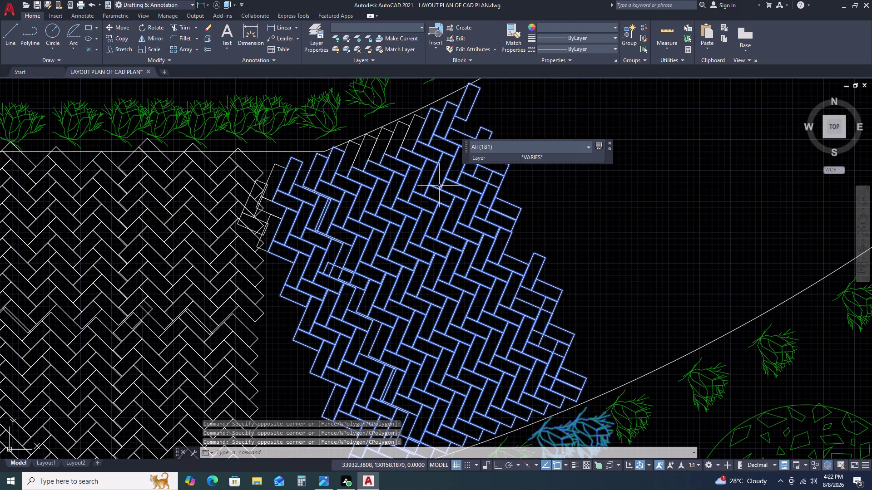
double_click(411, 129)
click(390, 170)
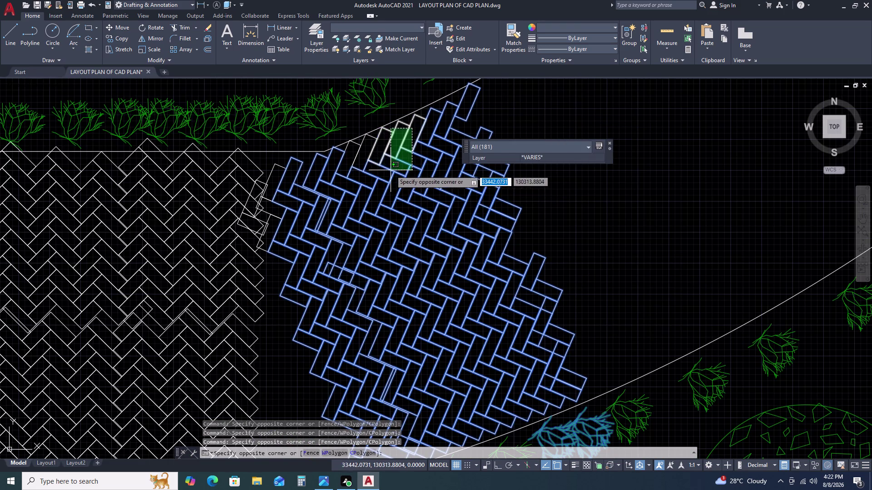
click(380, 147)
click(355, 165)
scroll(down, 3)
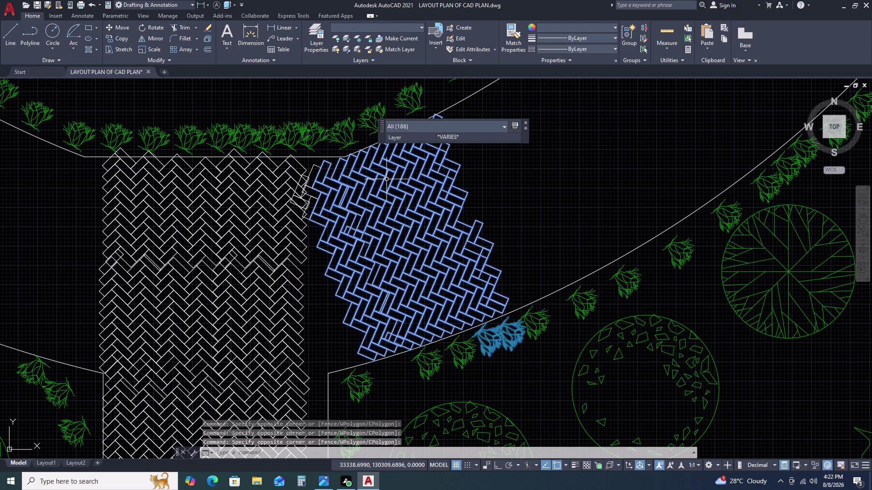
middle_drag(410, 232, 377, 197)
scroll(up, 3)
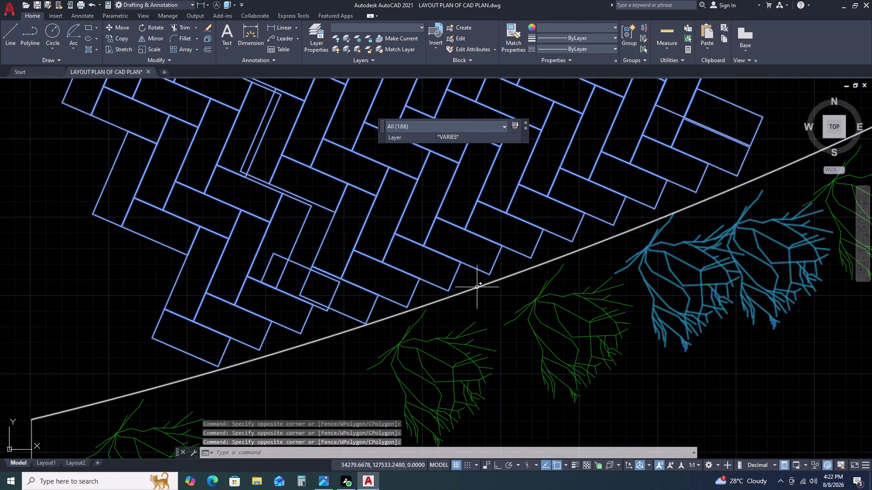
scroll(down, 3)
Drop the two neighbouring shrubs, leaving 184 polylines selected.
double_click(556, 272)
click(522, 293)
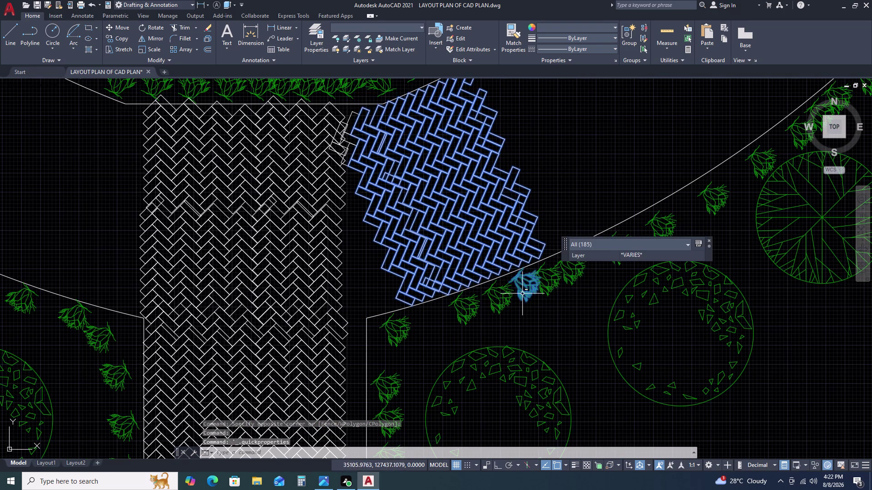
scroll(down, 3)
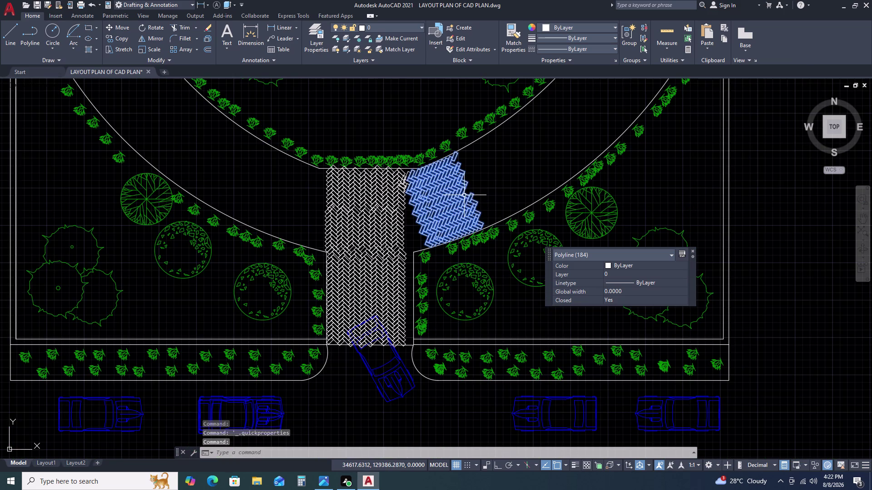
Start a path array (AR) of the patch along the curved driveway edge.
text(AR)
key(space)
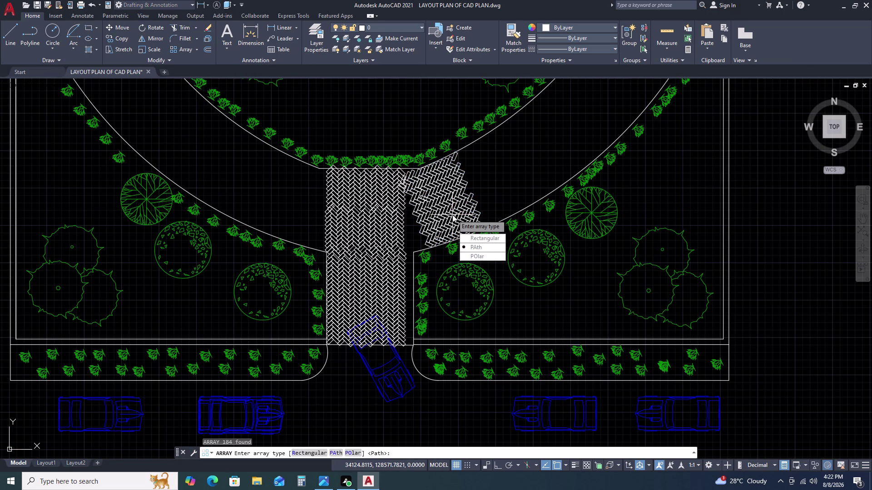
click(467, 244)
click(452, 215)
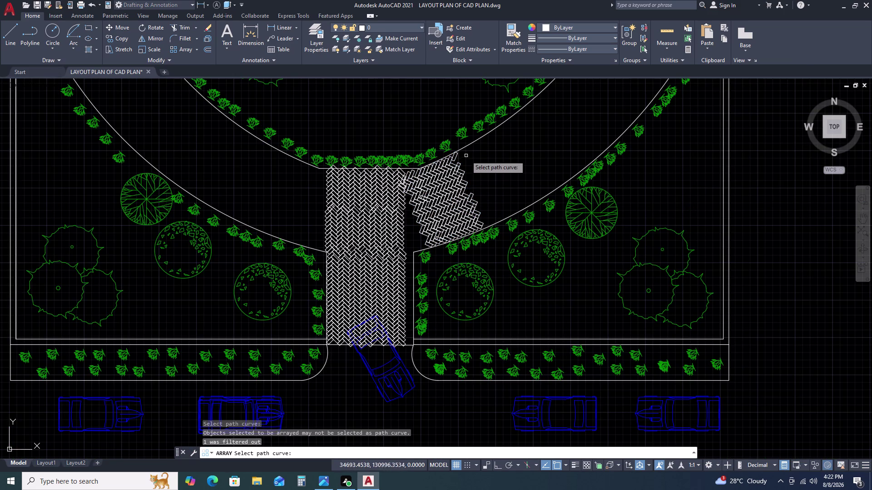
double_click(475, 141)
scroll(down, 3)
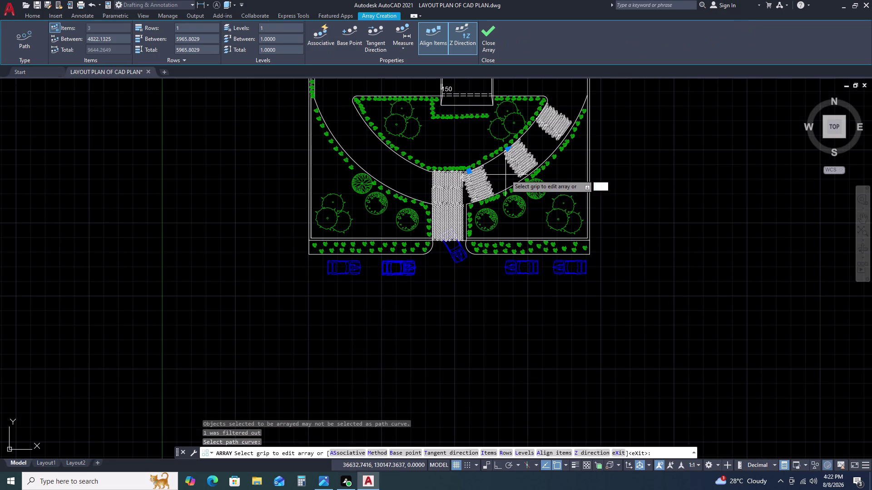
middle_drag(505, 175, 435, 208)
scroll(down, 3)
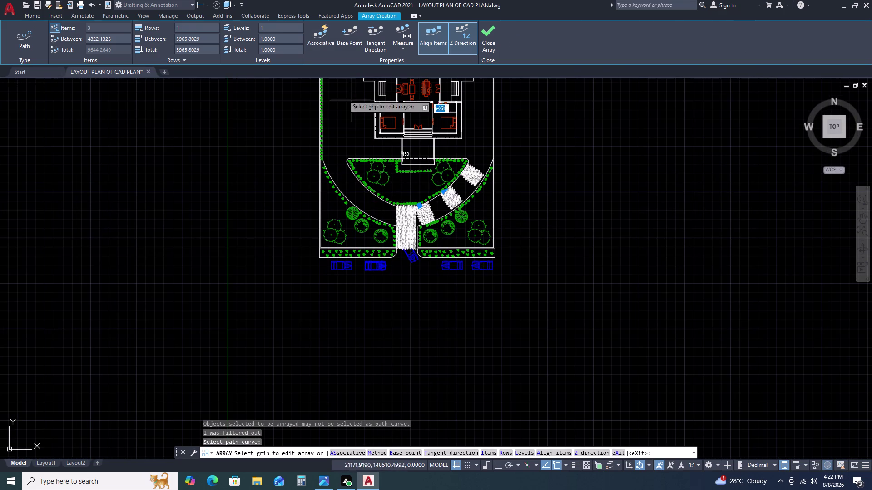
Review the spacing and item count, then finish the three-copy path array.
double_click(113, 30)
double_click(107, 39)
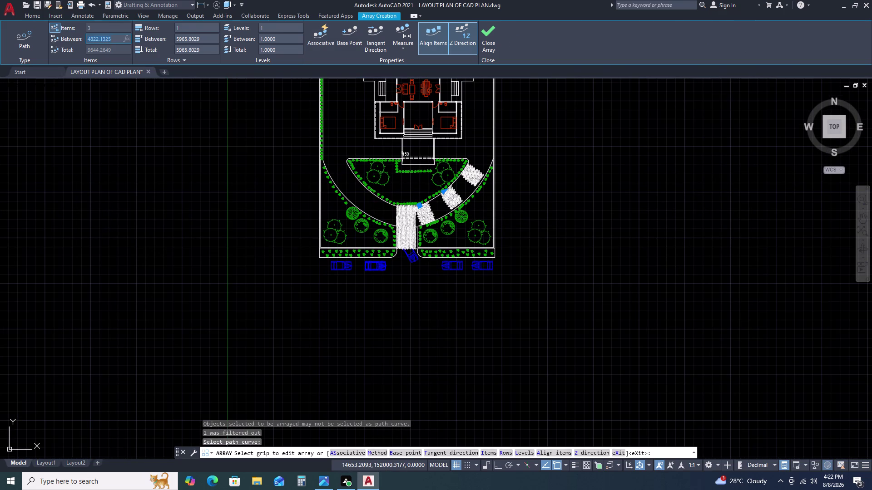
click(93, 28)
click(96, 25)
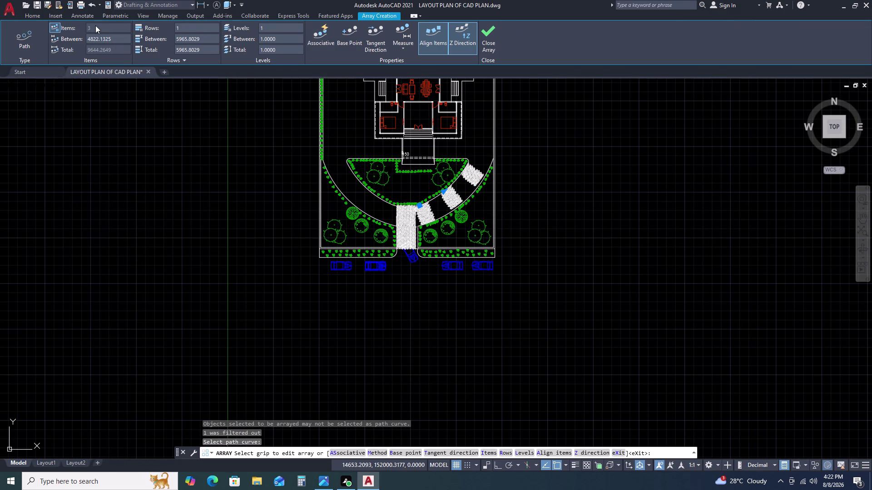
double_click(95, 26)
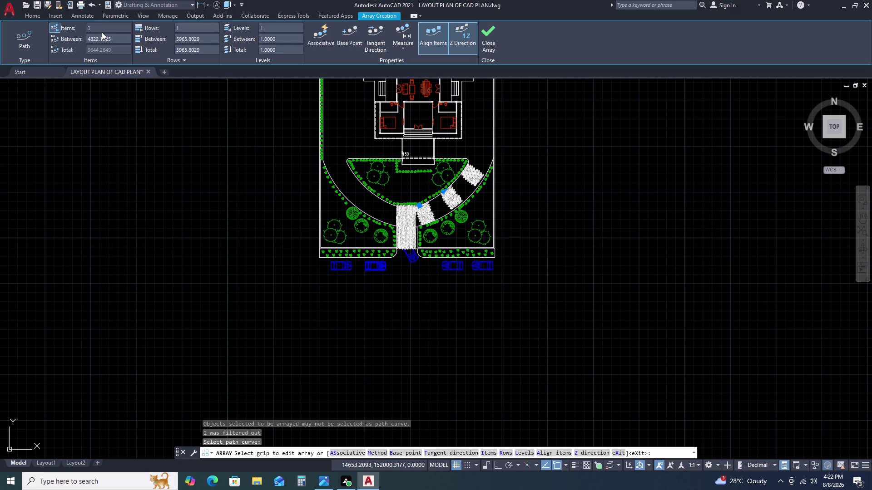
triple_click(102, 33)
triple_click(114, 27)
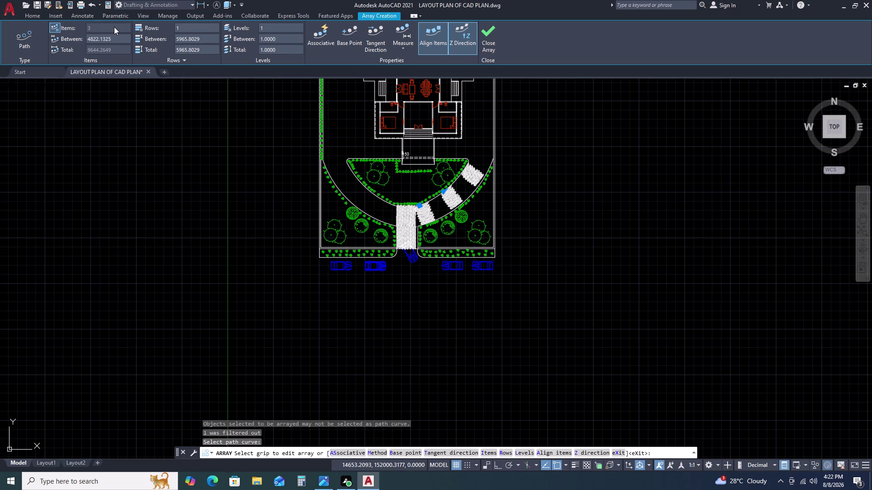
click(114, 27)
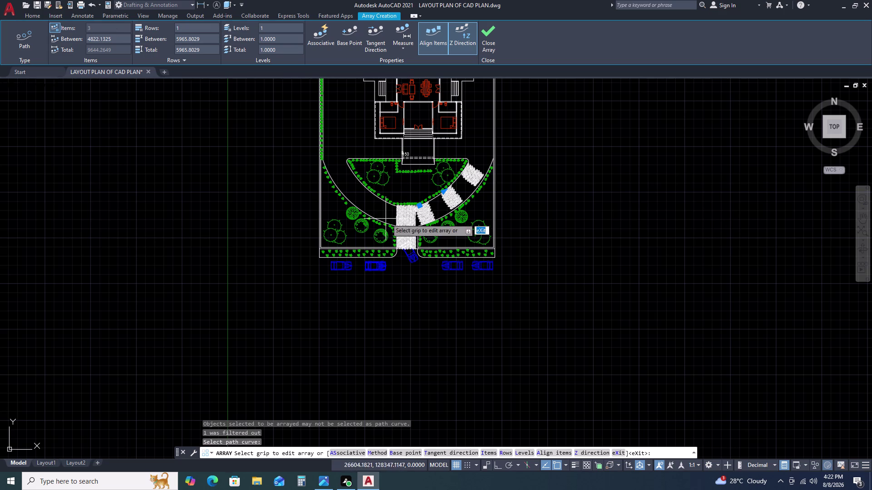
scroll(up, 3)
click(448, 198)
key(Escape)
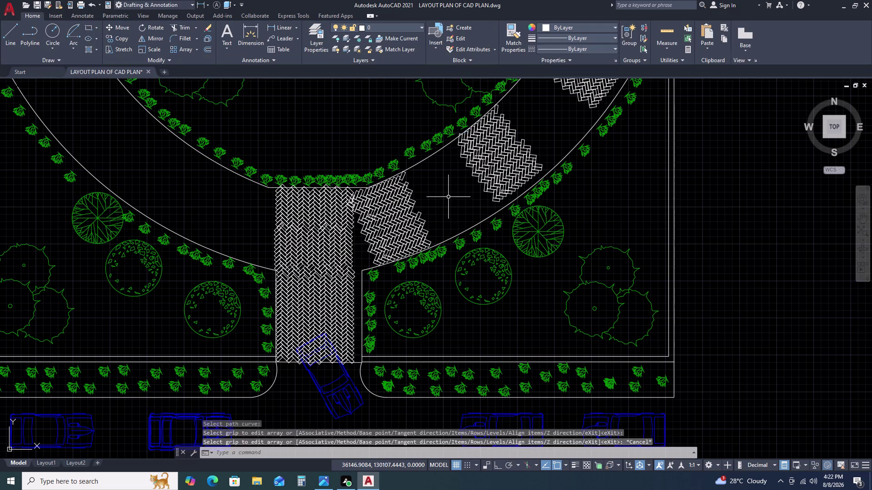
scroll(down, 3)
scroll(up, 3)
middle_drag(484, 175, 398, 185)
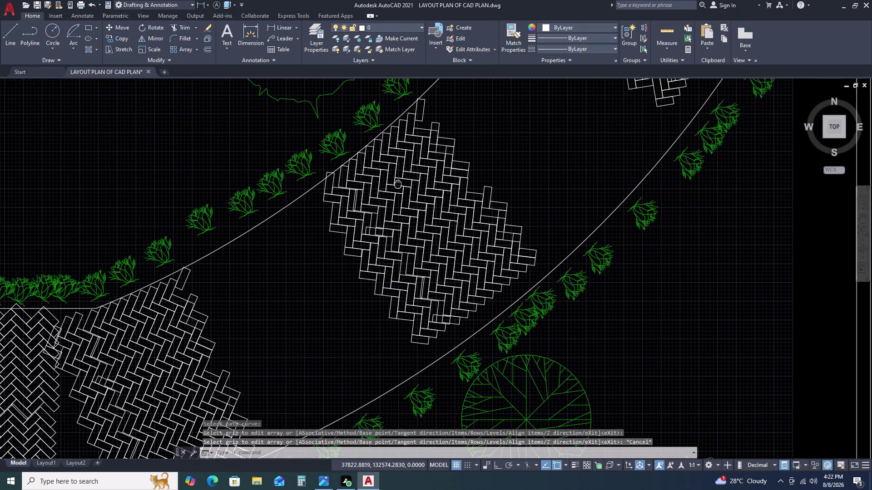
scroll(down, 3)
scroll(down, 3)
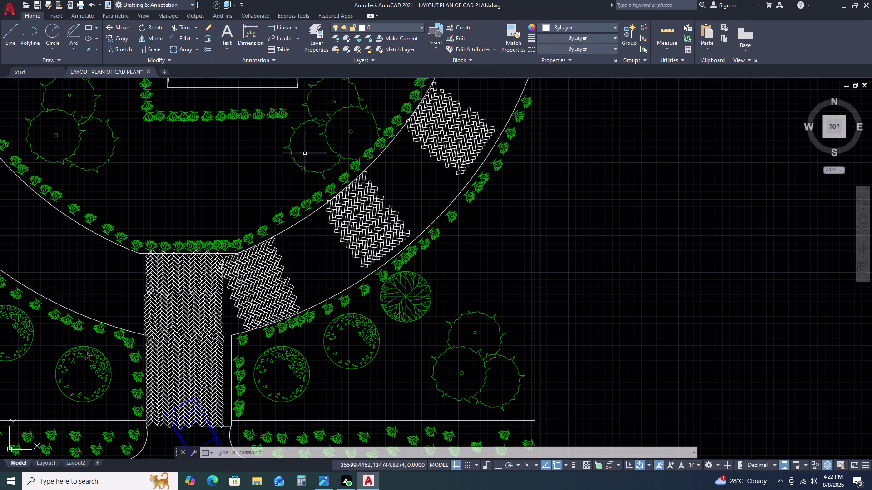
click(314, 144)
click(414, 278)
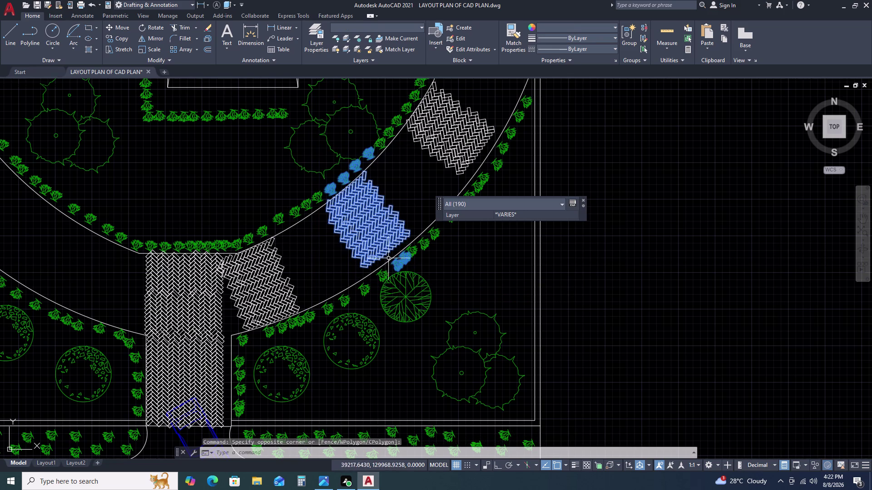
scroll(up, 3)
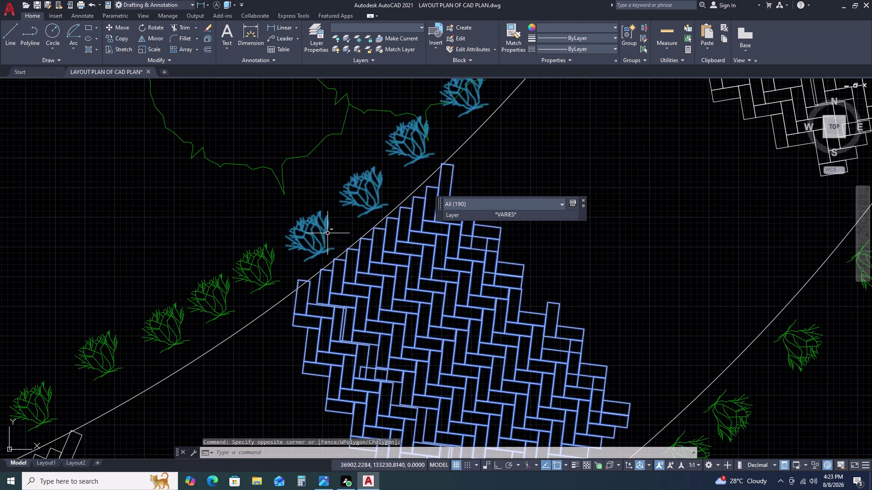
Deselect the shrub blocks scattered across the paving selection.
click(331, 226)
click(304, 248)
click(393, 182)
click(366, 190)
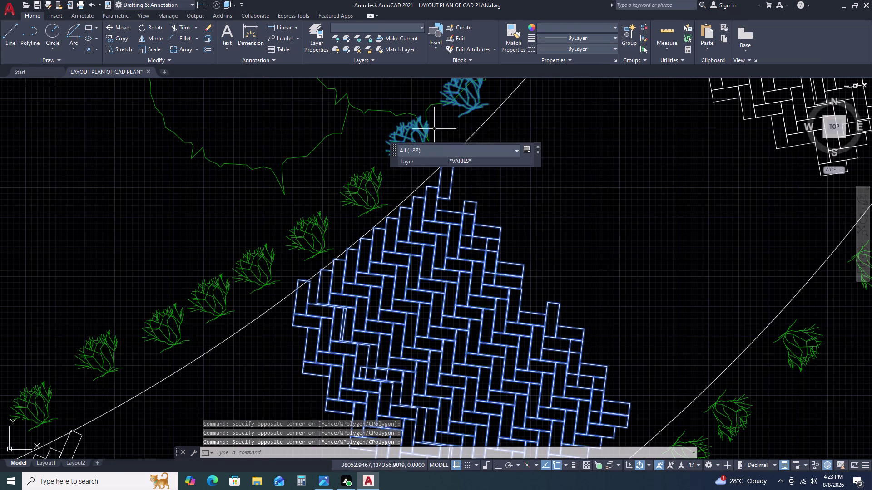
click(433, 126)
click(398, 141)
click(461, 88)
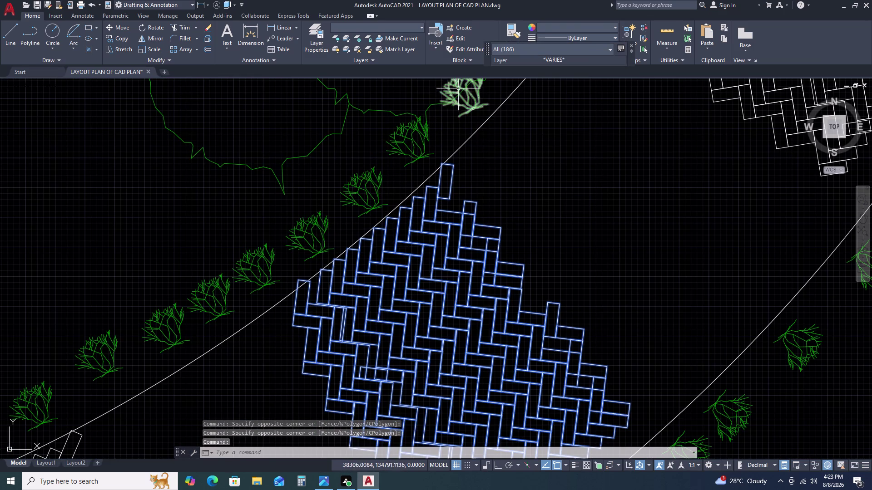
Deselect the last shrubs near the patch, leaving 184 paving pieces.
scroll(down, 3)
scroll(up, 3)
click(461, 200)
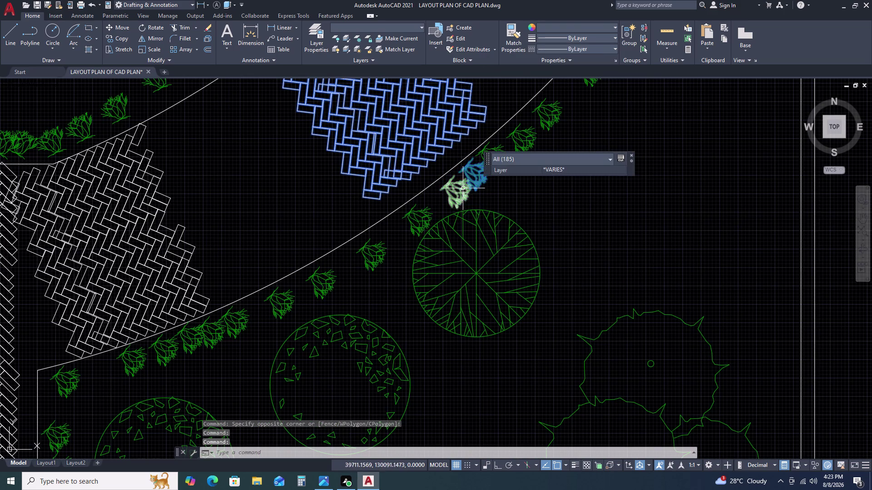
click(472, 176)
scroll(down, 3)
scroll(up, 3)
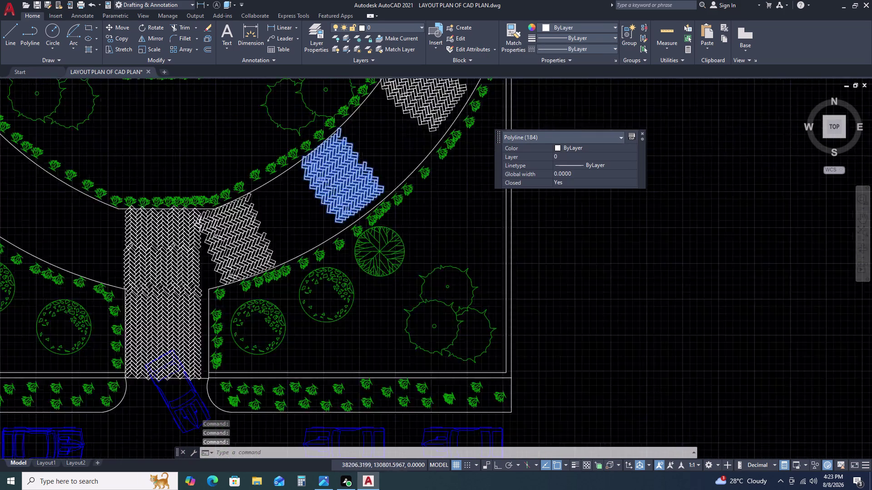
scroll(up, 3)
Move the patch from its lower corner to beside the existing driveway paving.
text(M)
key(space)
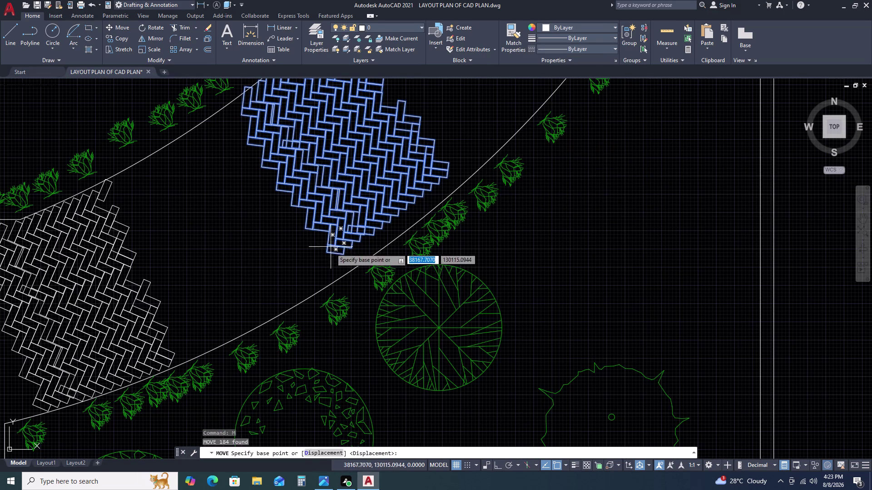
click(344, 256)
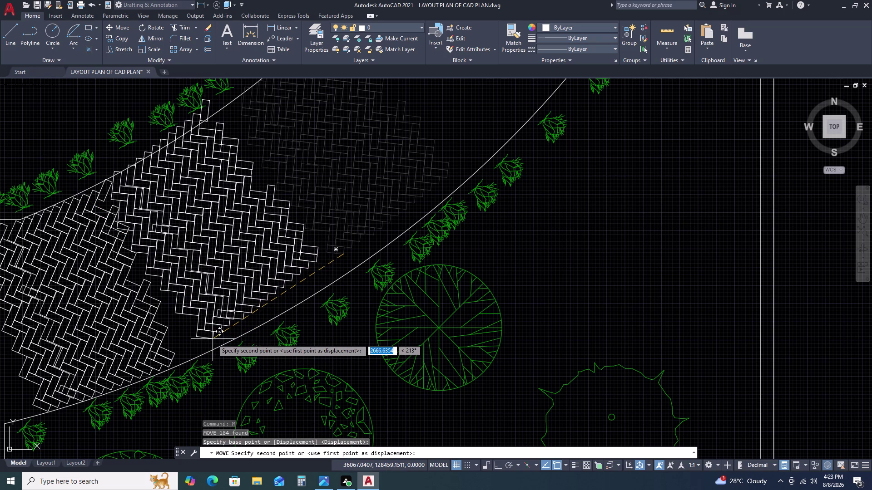
click(231, 342)
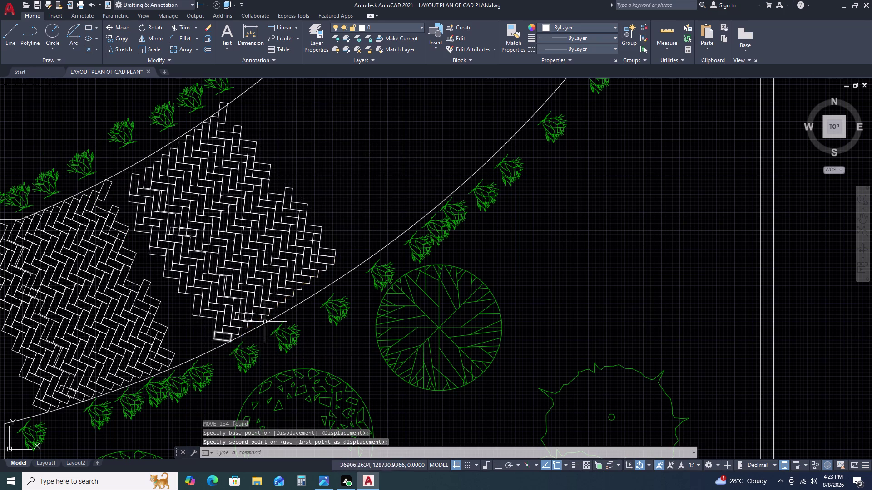
scroll(down, 3)
middle_drag(227, 306, 260, 273)
scroll(up, 3)
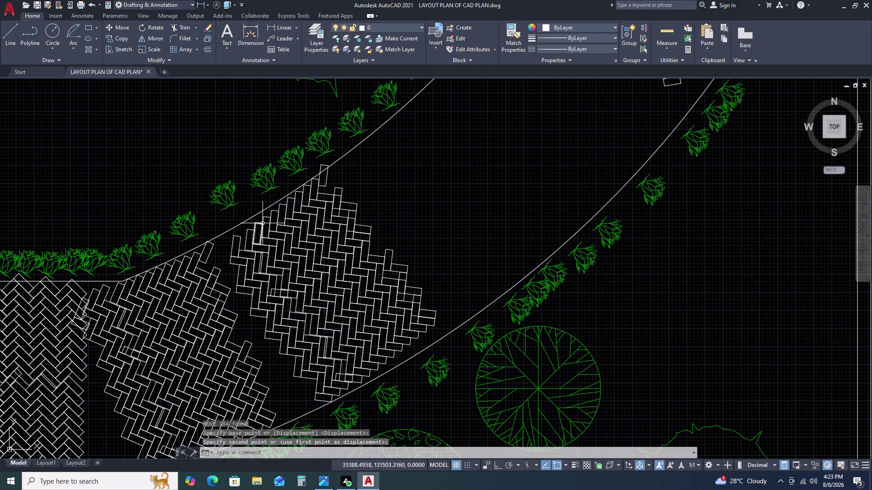
click(187, 160)
Window-select the moved patch and remove the neighbouring paving strip.
click(436, 402)
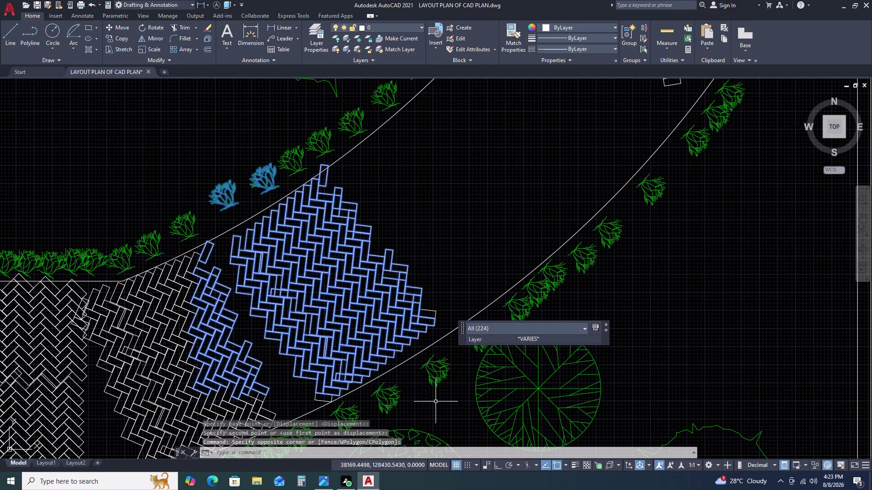
middle_drag(374, 336, 366, 286)
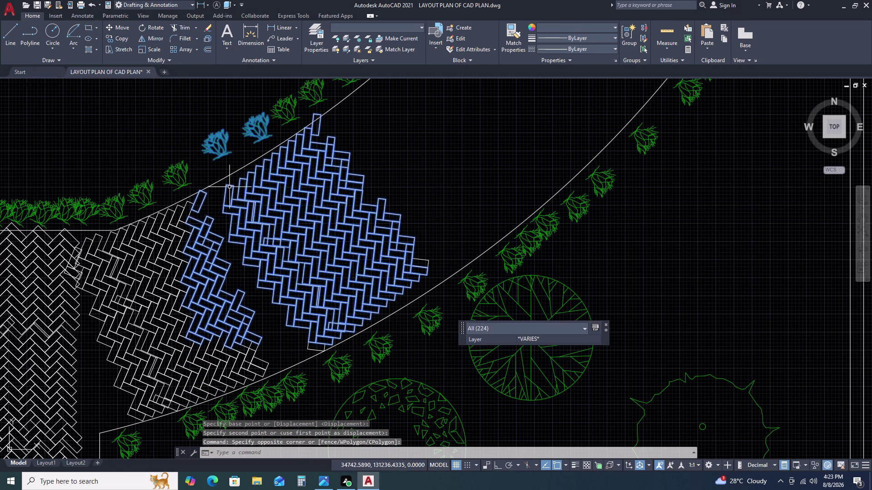
click(161, 191)
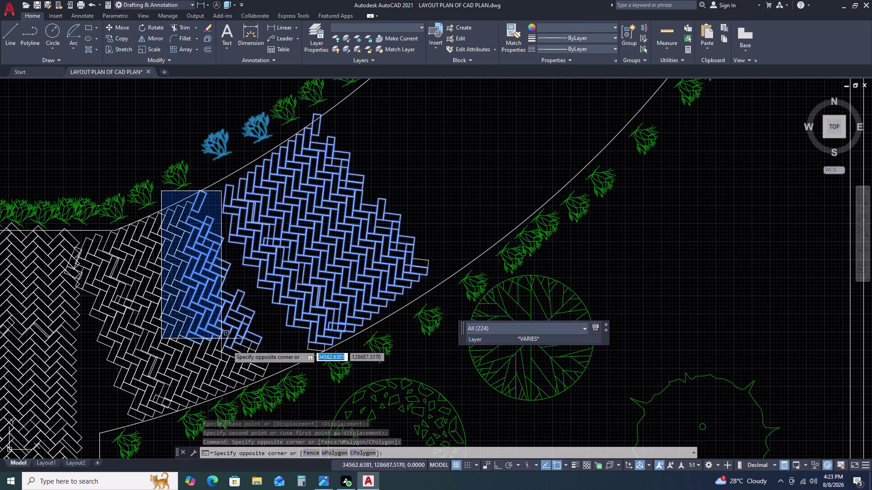
double_click(240, 363)
click(262, 347)
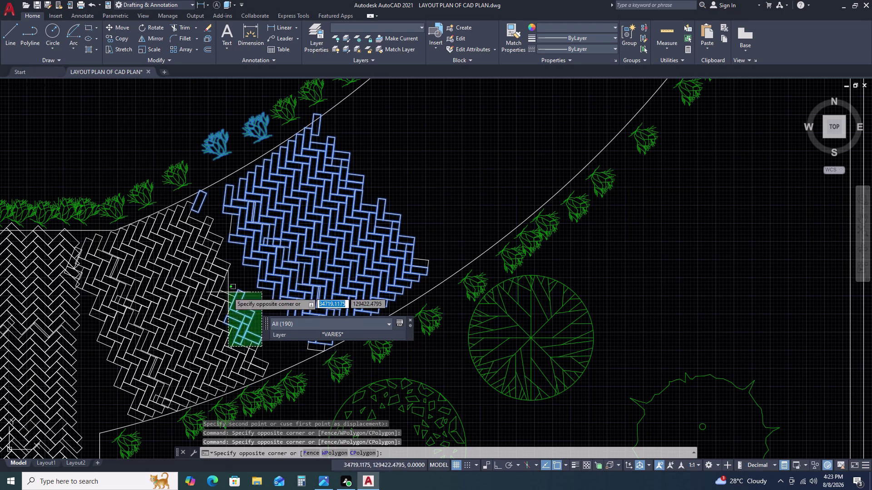
click(228, 293)
click(201, 206)
drag(203, 118, 213, 132)
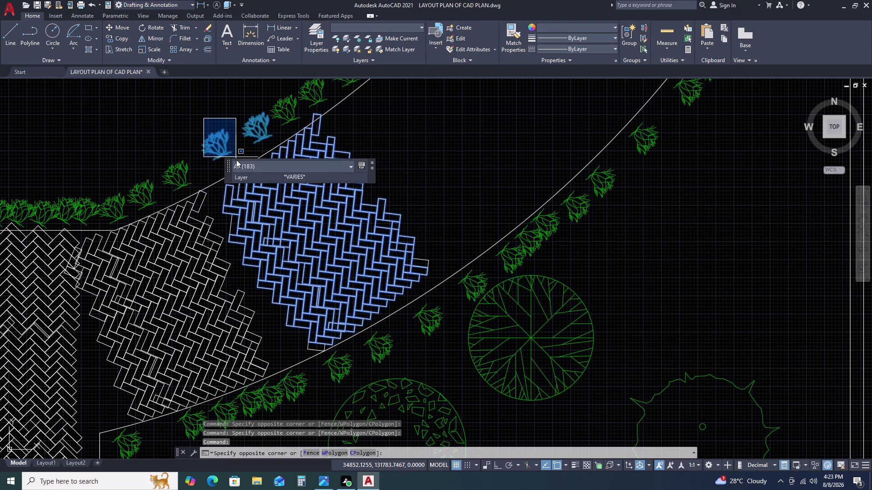
Deselect the two shrubs, leaving 181 polylines selected.
click(236, 163)
click(262, 110)
click(238, 140)
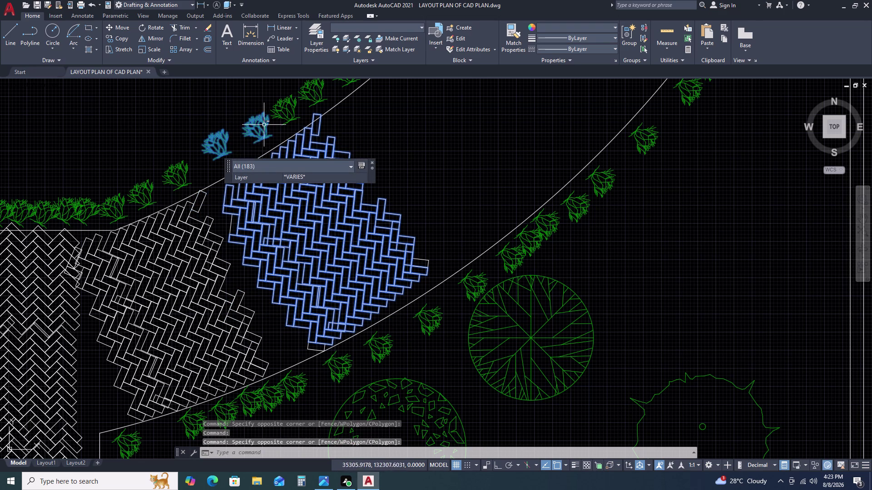
click(264, 124)
click(222, 149)
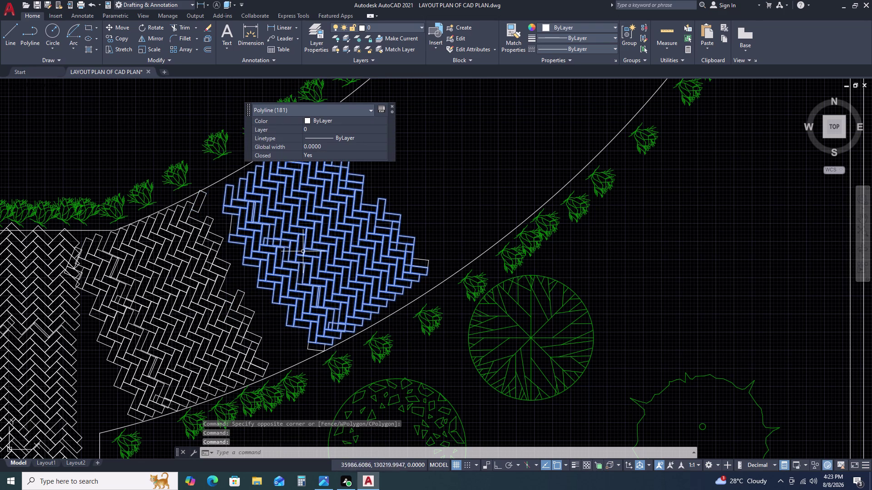
Rotate the patch (RO) about its top corner to line up with the driveway paving.
text(R)
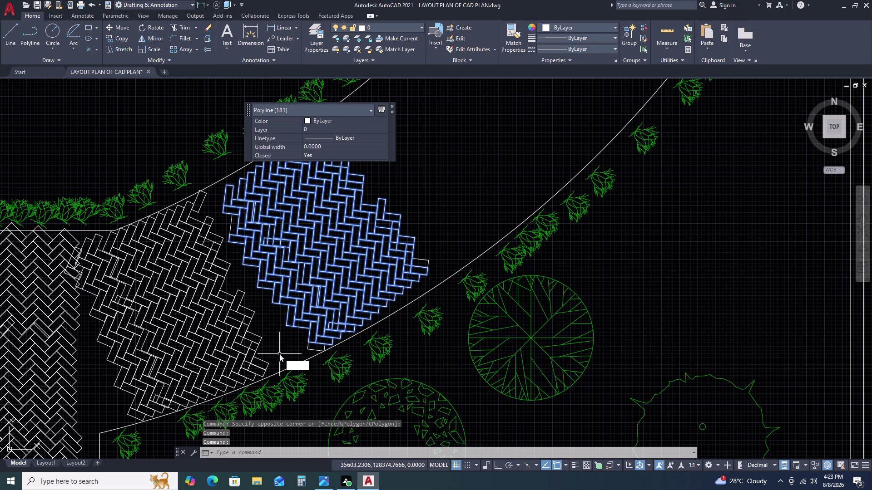
text(O)
key(space)
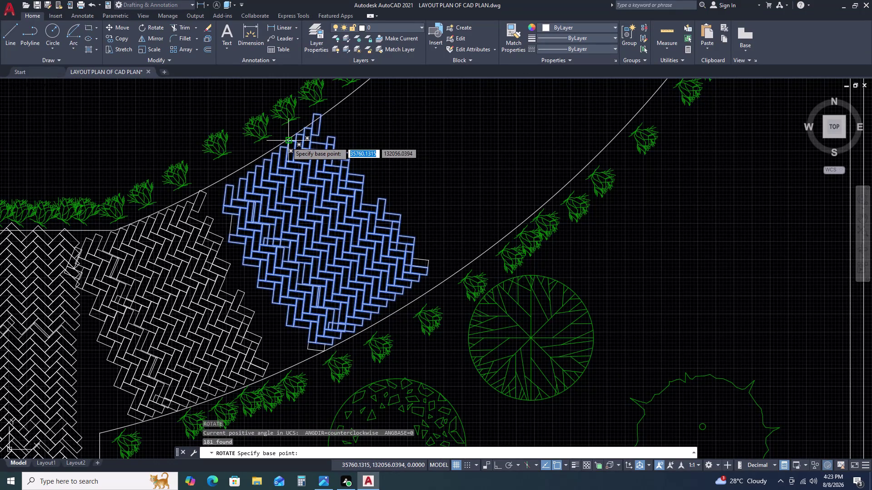
click(286, 142)
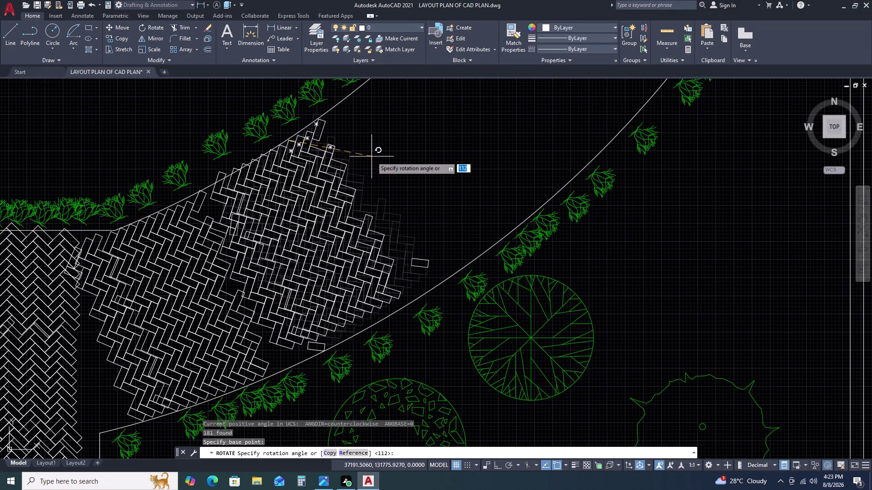
click(372, 149)
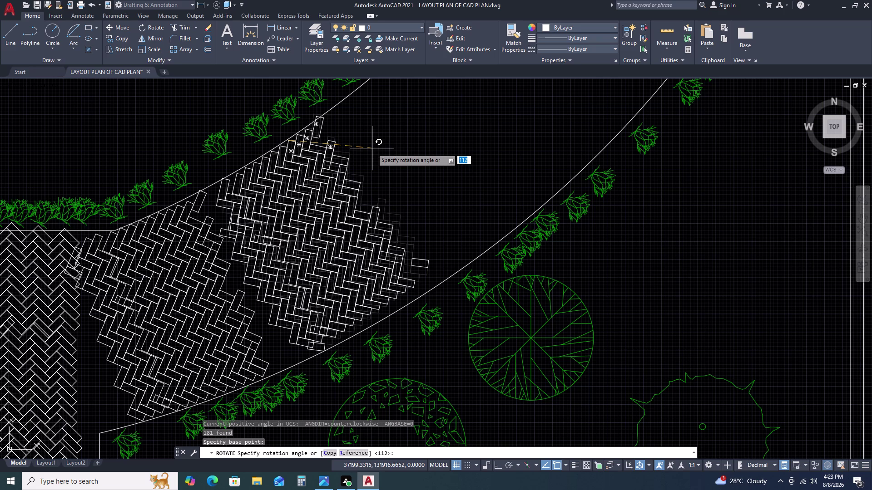
scroll(down, 3)
scroll(up, 3)
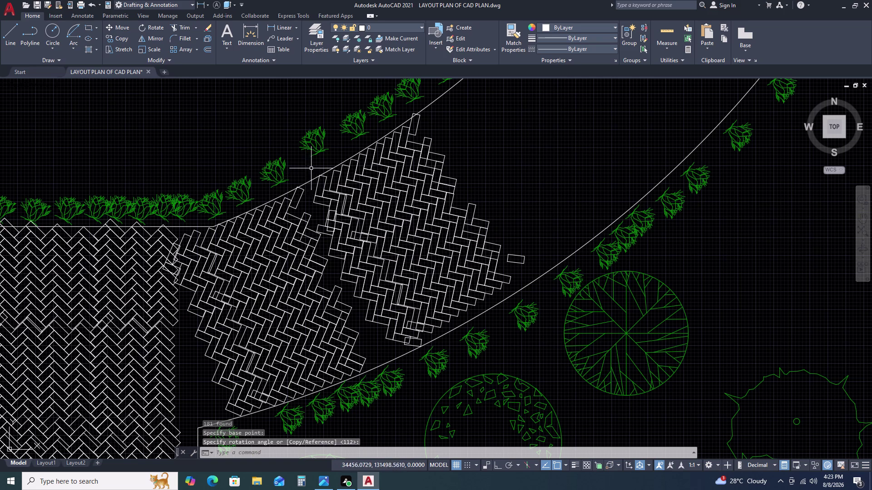
scroll(up, 3)
click(301, 215)
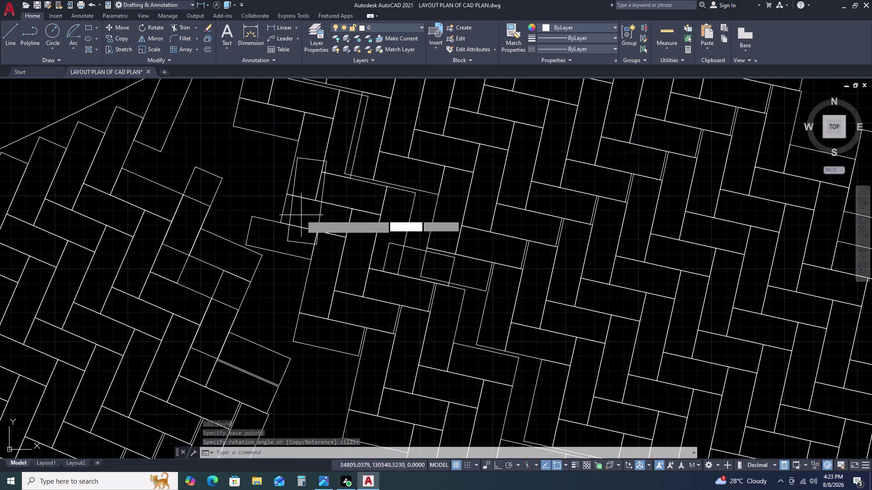
click(288, 203)
key(Delete)
scroll(down, 3)
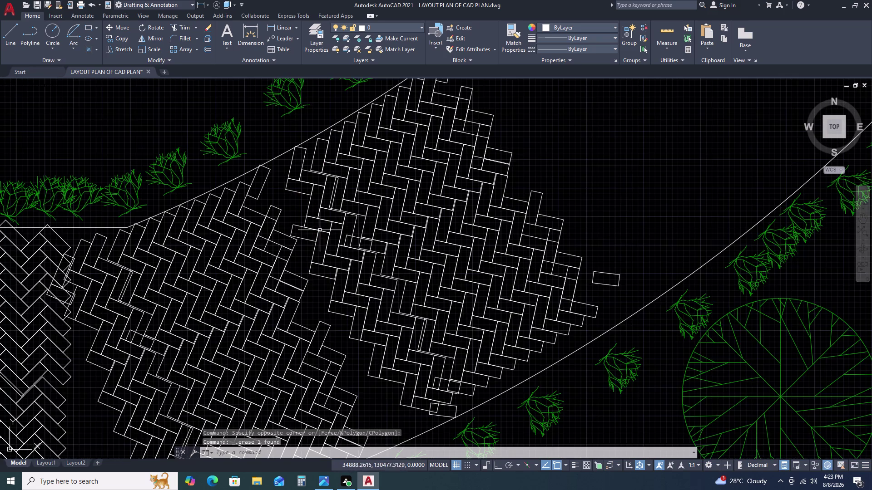
scroll(down, 3)
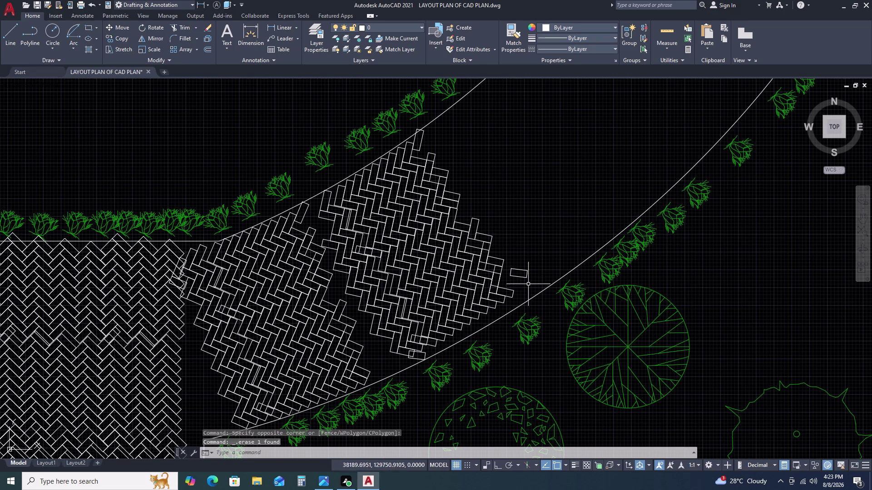
scroll(up, 3)
click(532, 228)
click(494, 266)
key(Delete)
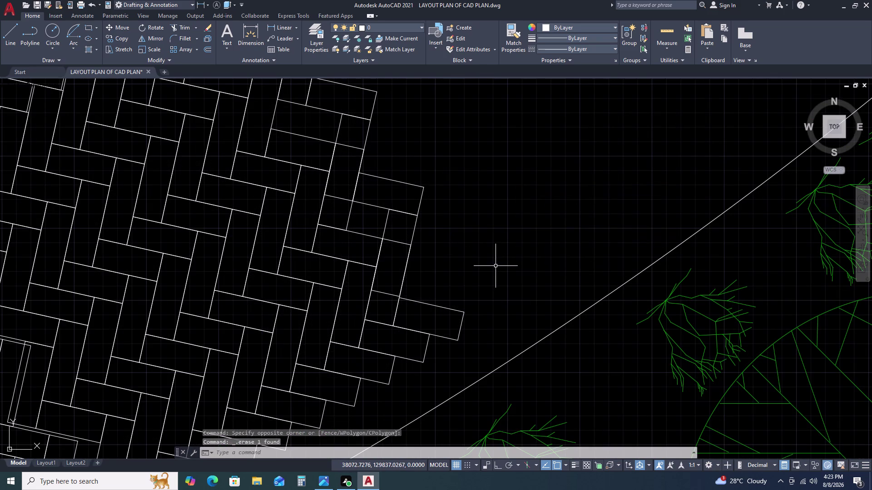
scroll(down, 3)
scroll(up, 3)
scroll(up, 3)
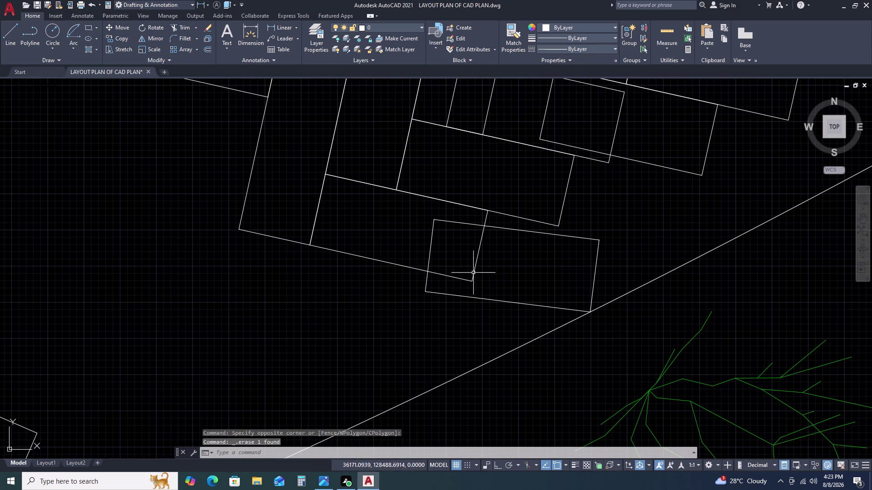
click(491, 280)
click(483, 308)
key(Delete)
scroll(down, 3)
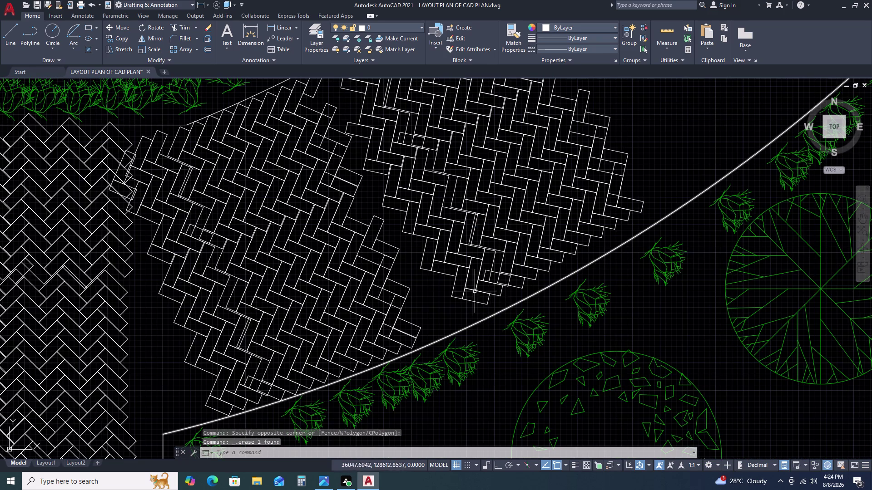
scroll(down, 3)
middle_drag(528, 291, 439, 298)
middle_drag(407, 315, 392, 307)
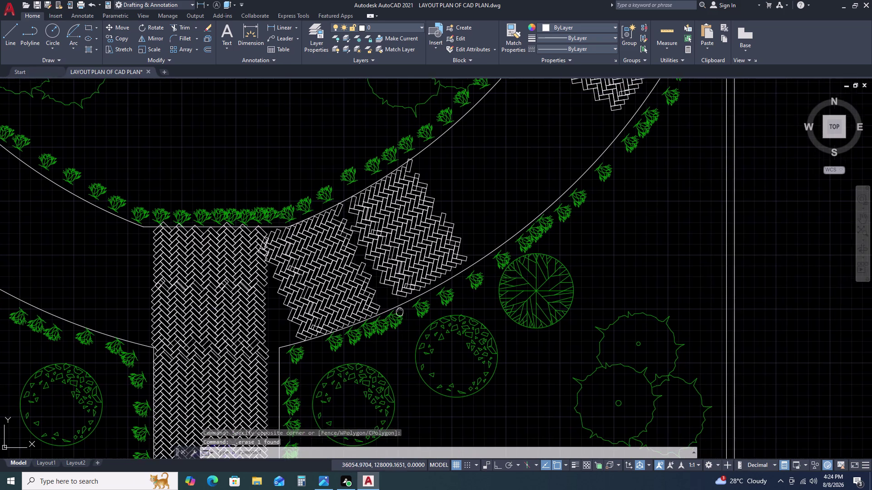
middle_drag(391, 307, 356, 282)
scroll(up, 3)
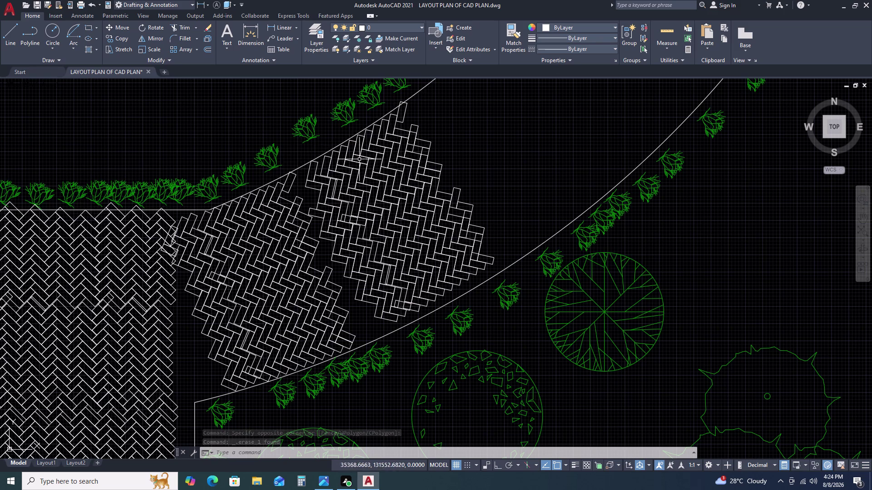
scroll(down, 3)
scroll(up, 3)
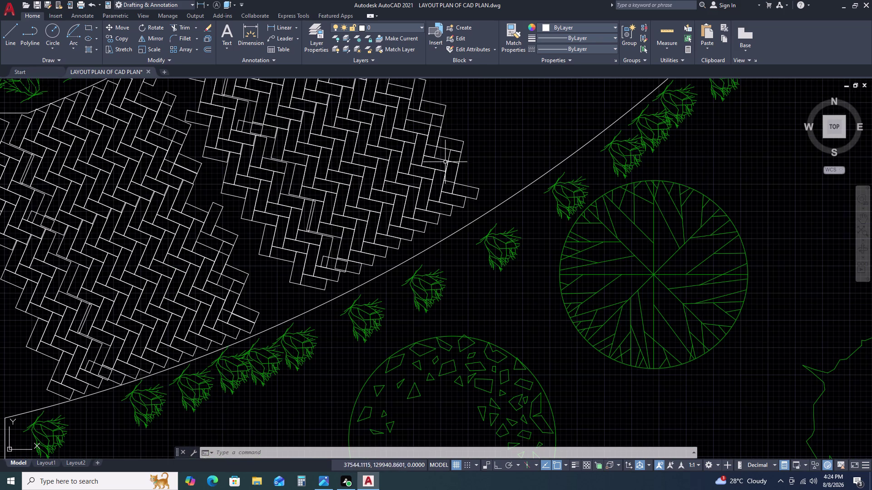
scroll(down, 3)
scroll(up, 3)
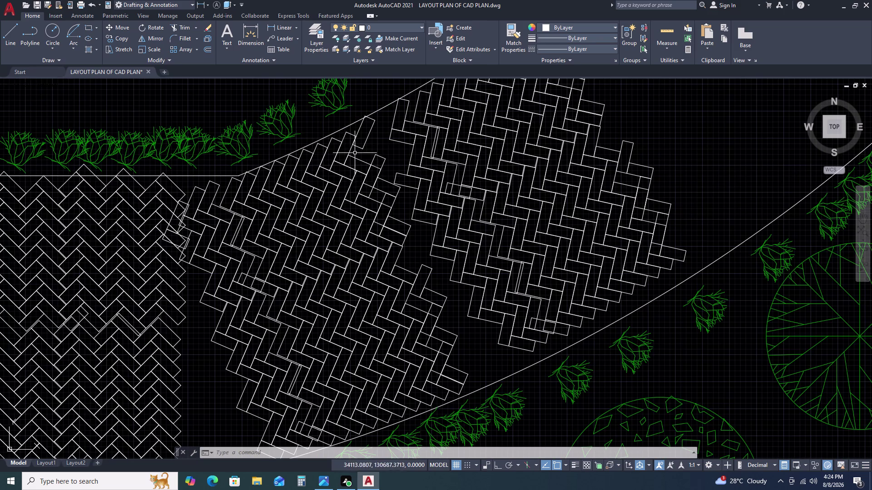
scroll(down, 3)
scroll(down, 3)
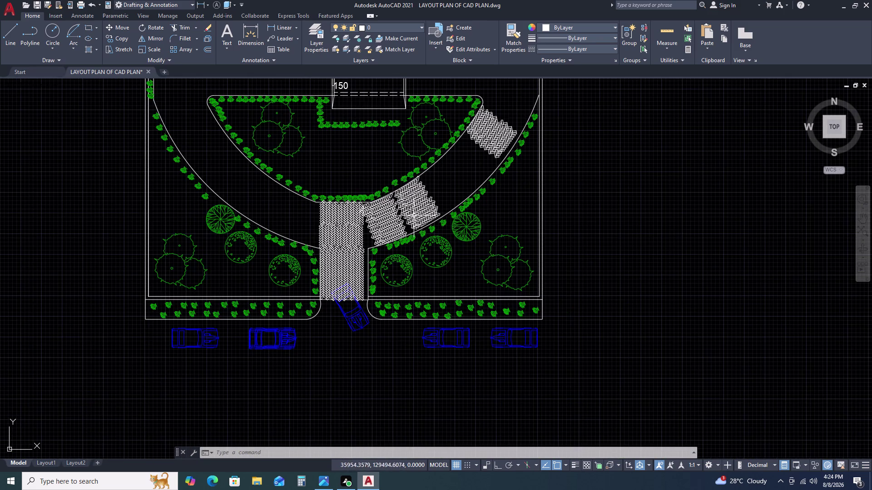
scroll(down, 3)
scroll(up, 3)
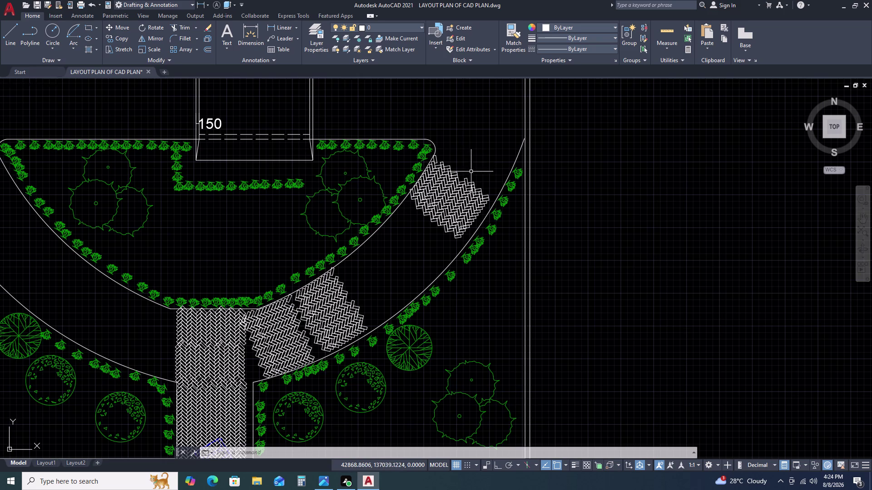
middle_drag(352, 321, 313, 247)
scroll(up, 3)
scroll(down, 3)
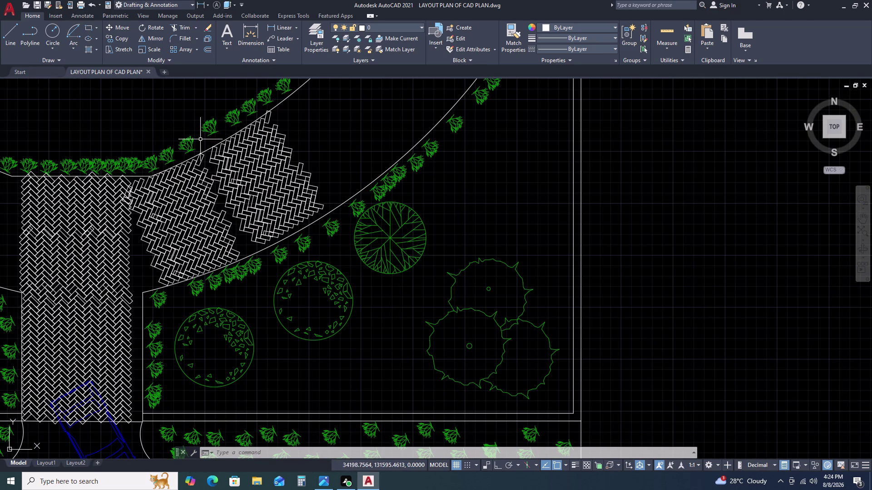
Window-select the upper paver patch and the pavers along its edge.
click(200, 139)
click(321, 250)
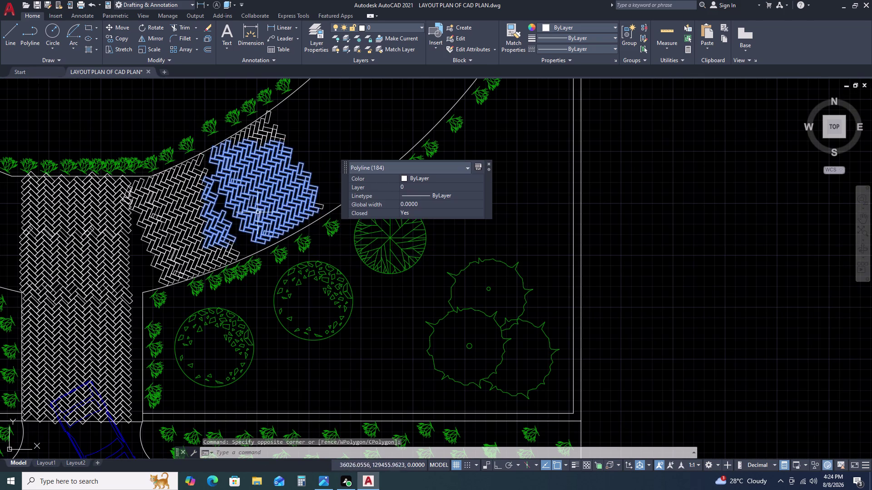
scroll(up, 3)
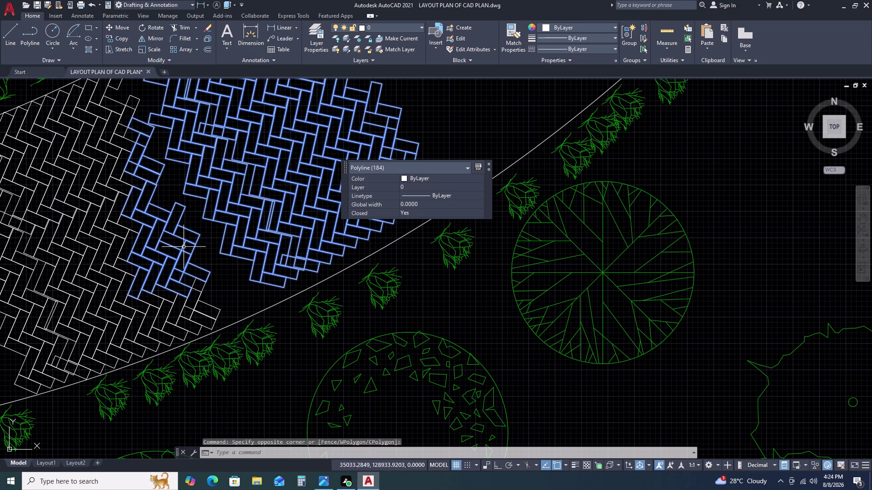
scroll(down, 3)
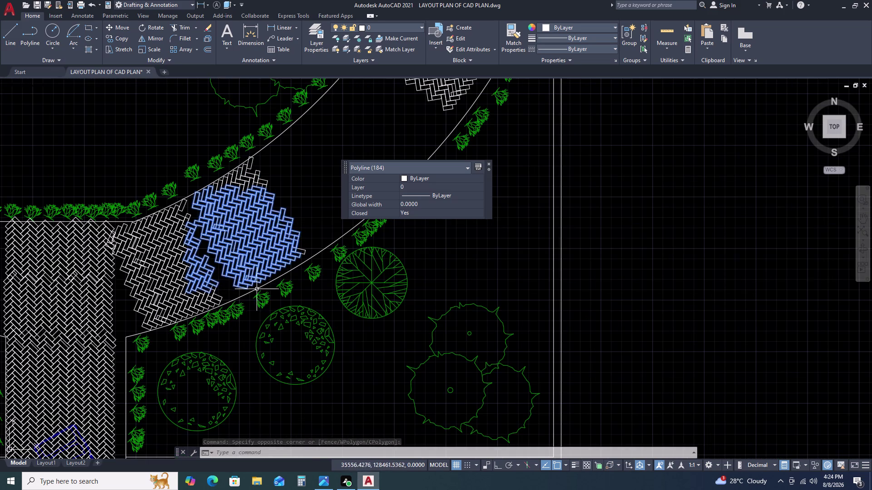
scroll(up, 3)
drag(298, 144, 292, 158)
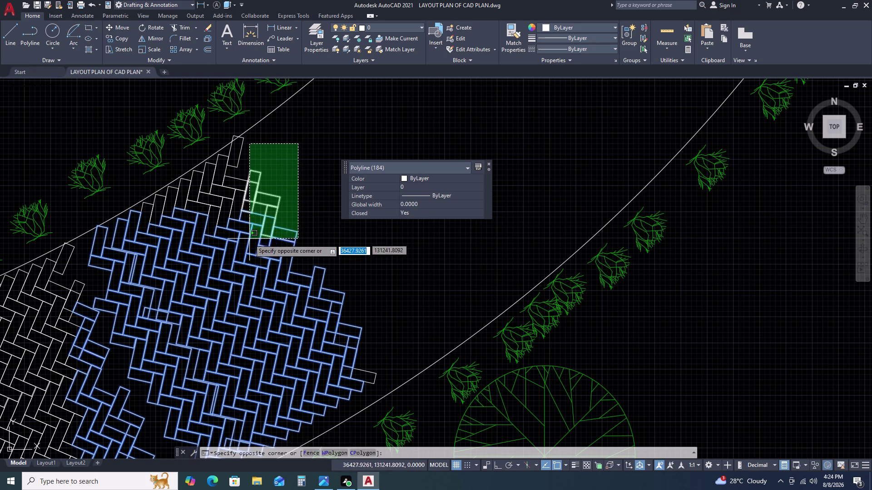
click(238, 243)
Add the remaining loose paver pieces along the branch to the selection.
click(225, 161)
click(209, 215)
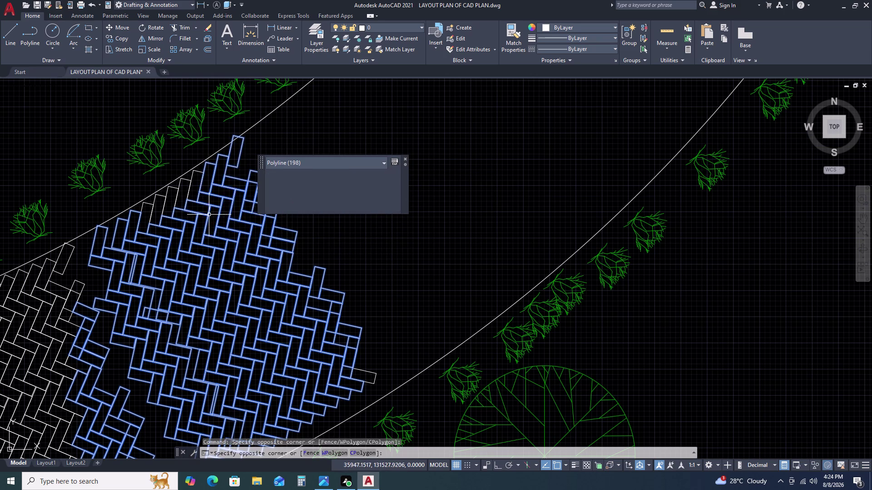
click(202, 182)
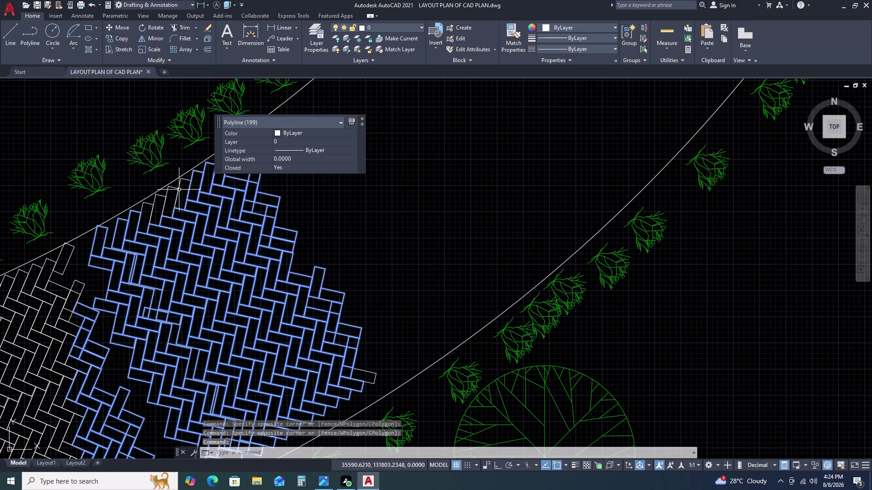
click(179, 189)
click(159, 207)
click(148, 206)
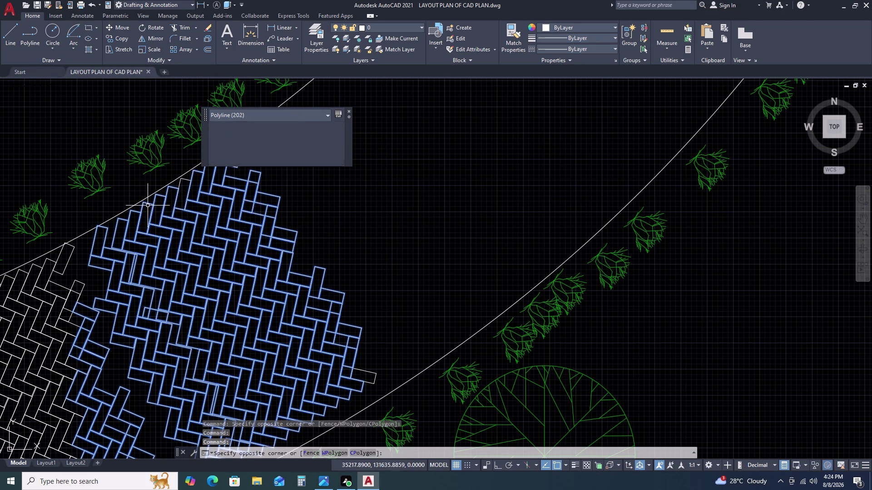
scroll(down, 3)
middle_drag(151, 356, 165, 311)
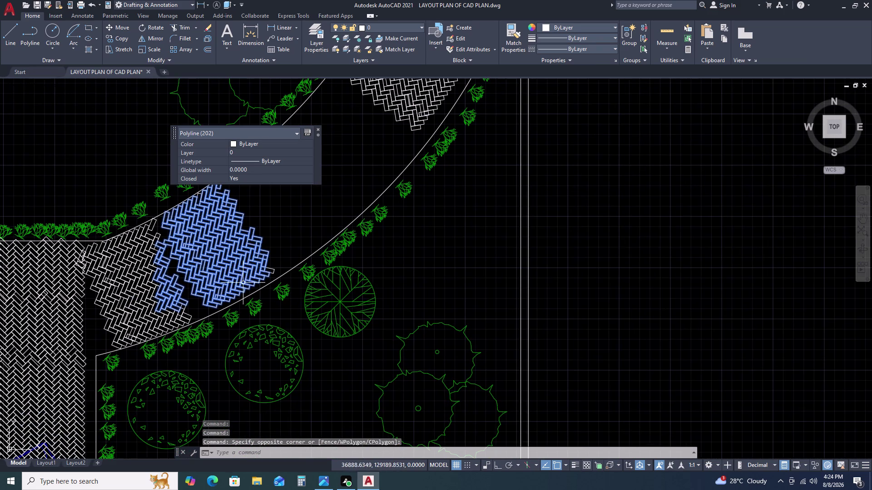
click(273, 270)
scroll(up, 3)
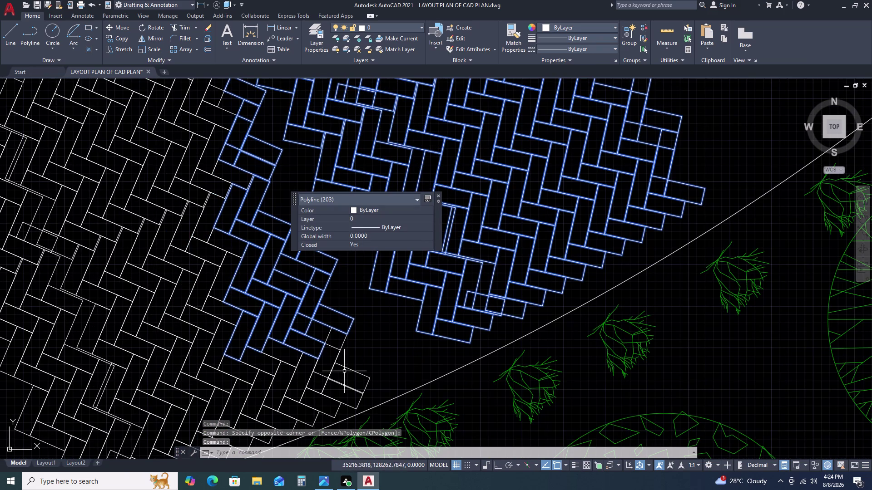
drag(349, 366, 334, 361)
click(236, 228)
scroll(down, 3)
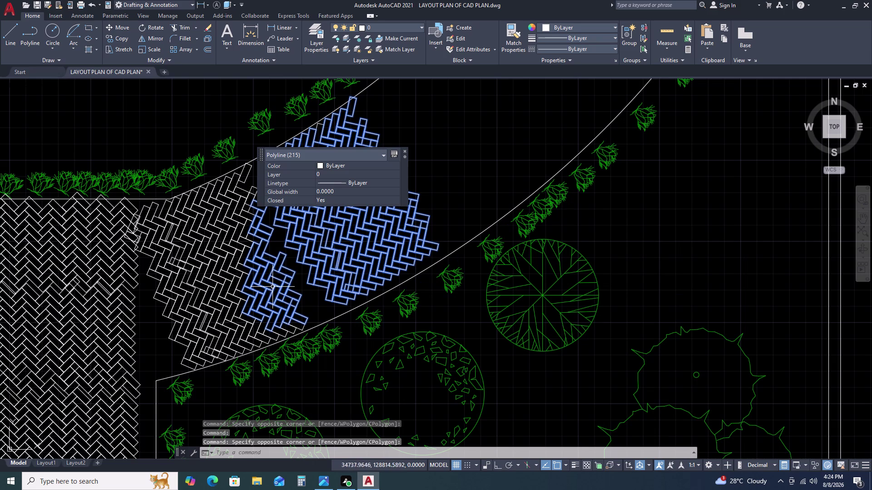
Deselect stray pieces overlapping the lower patch, leaving 180 pavers, and start COPY.
drag(304, 317, 293, 312)
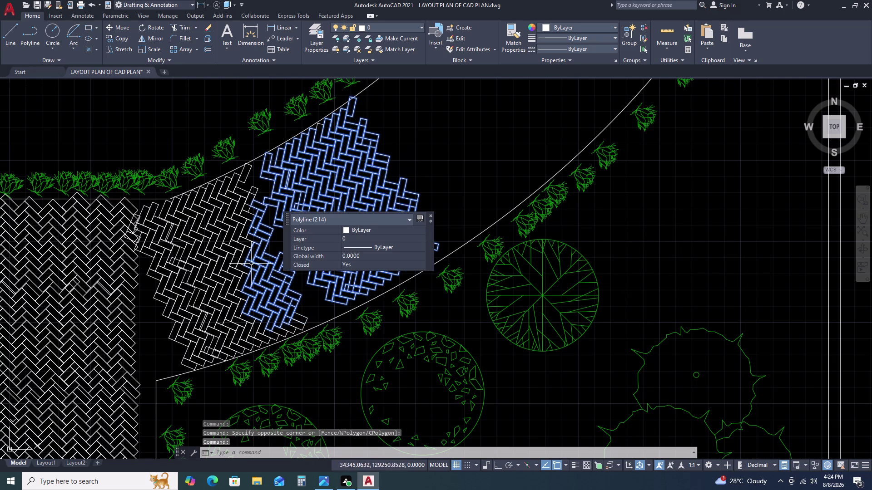
click(300, 304)
click(249, 266)
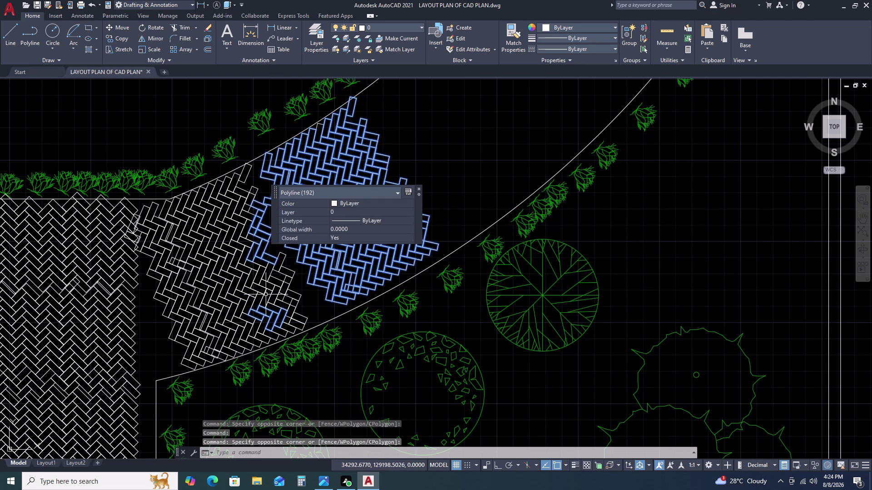
click(287, 329)
click(251, 305)
drag(261, 264, 262, 259)
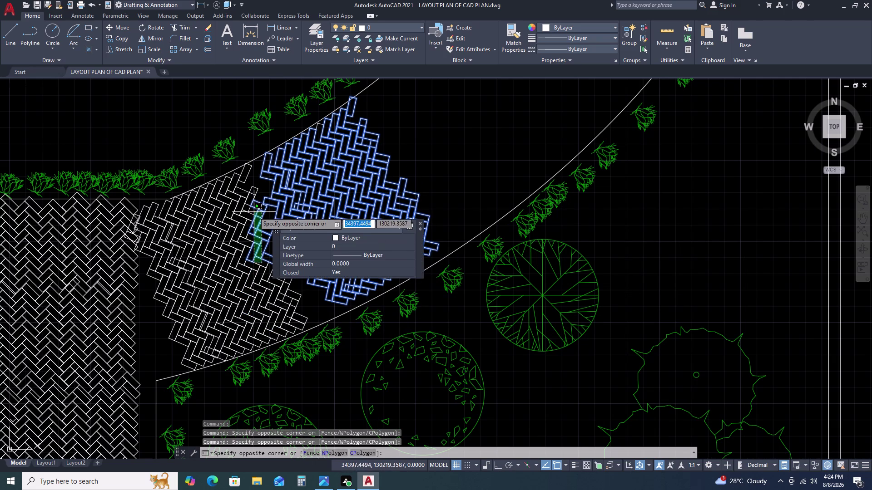
click(253, 211)
scroll(down, 3)
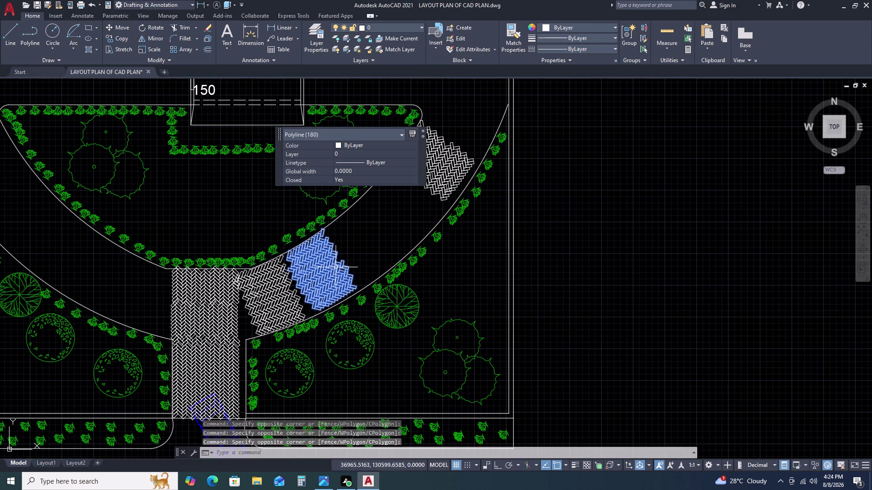
text(CO)
key(space)
Copy the 180-brick patch from its top corner farther up the curved branch.
scroll(up, 3)
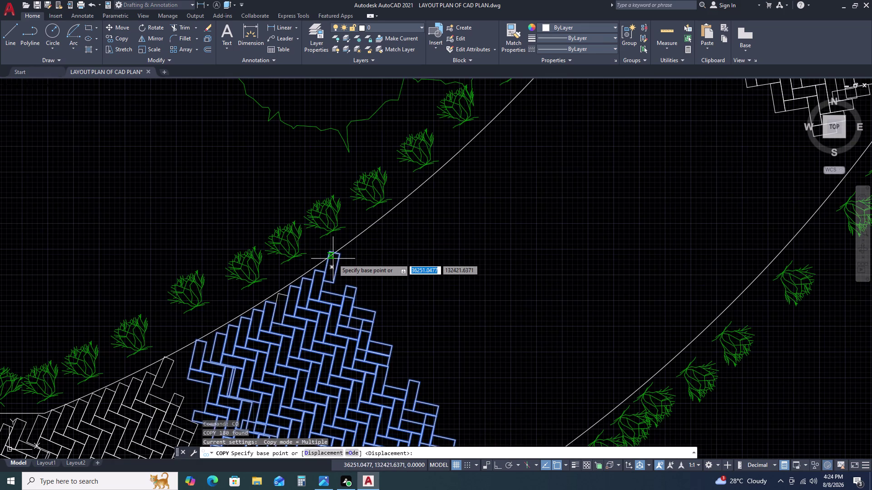
drag(329, 254, 338, 254)
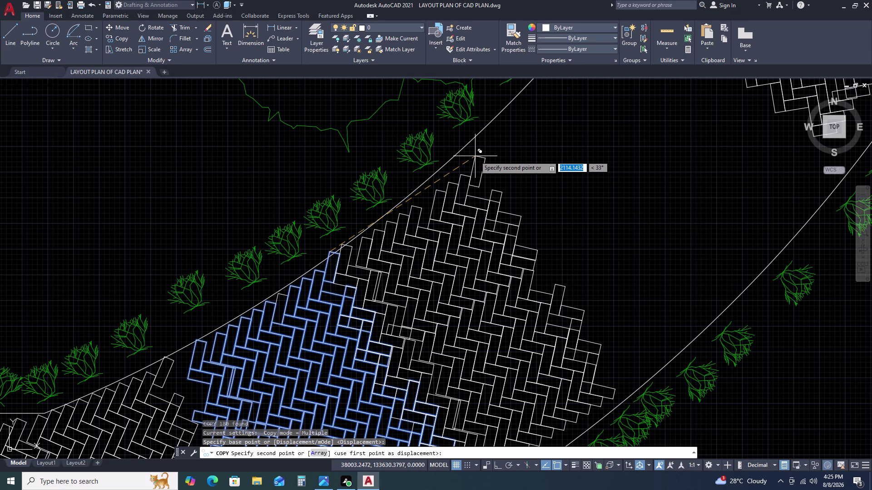
click(476, 156)
scroll(down, 3)
middle_drag(577, 86, 406, 196)
scroll(up, 3)
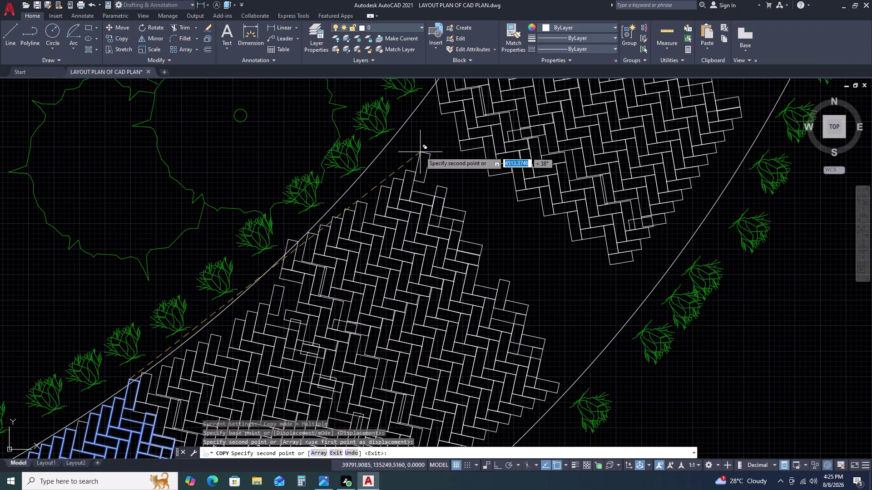
scroll(down, 3)
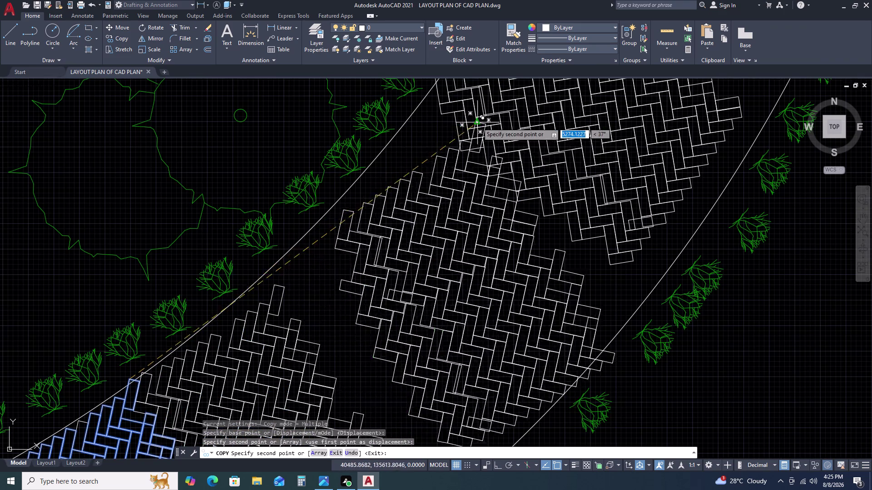
scroll(down, 3)
key(Escape)
scroll(down, 3)
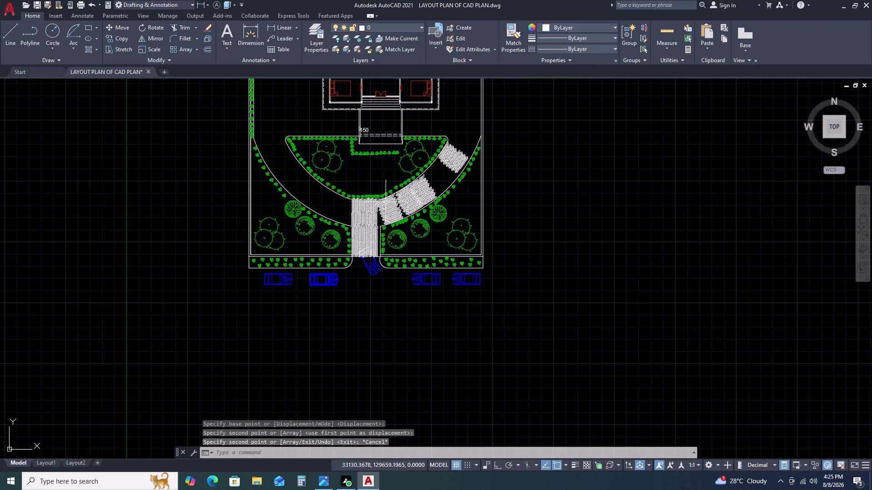
Undo 29 steps, removing the paver copies, rotations and erasures.
scroll(up, 3)
scroll(down, 3)
key(ctrl+z)
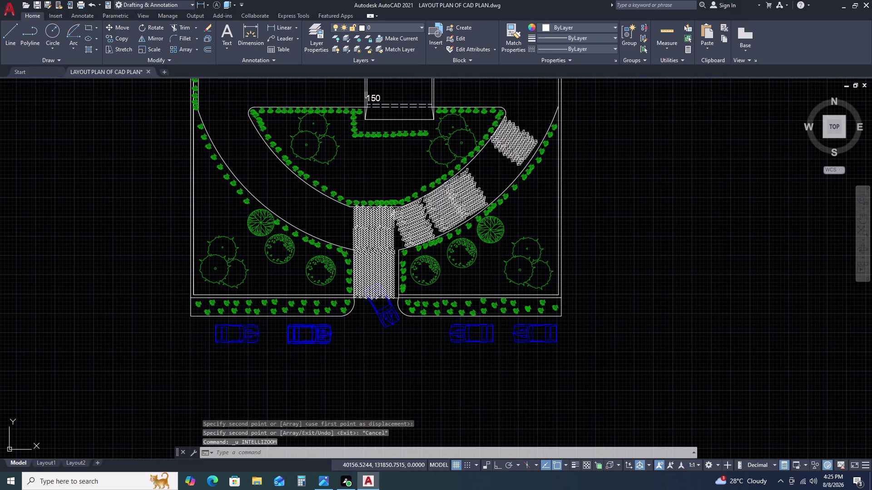
key(ctrl+z)
key(ctrl+z)
key(ctrl+z)
key(ctrl+z)
key(ctrl+z)
key(ctrl+z)
key(ctrl+z)
key(ctrl+z)
key(ctrl+z)
key(ctrl+z)
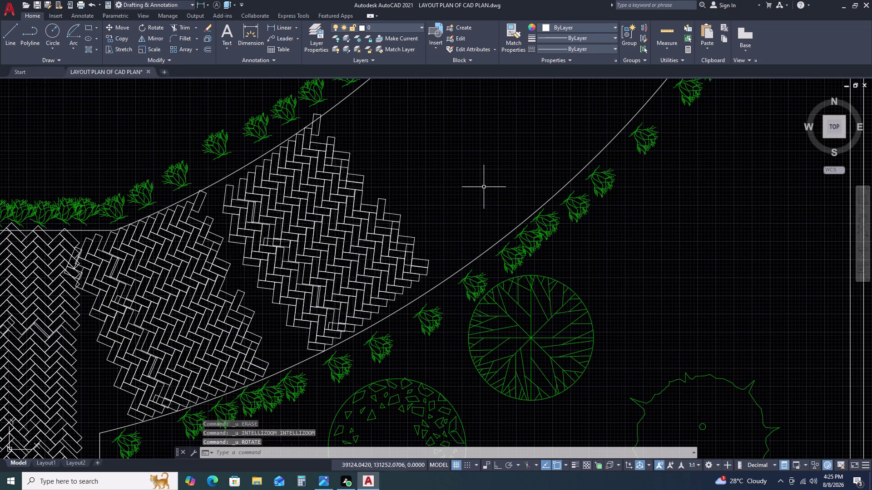
key(ctrl+z)
key(ctrl+z)
key(ctrl+z)
key(ctrl+z)
key(ctrl+z)
key(ctrl+z)
key(ctrl+z)
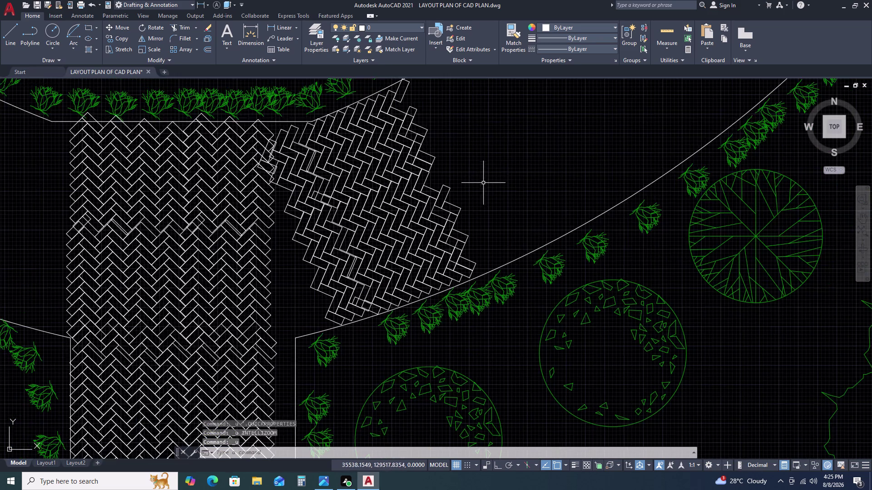
key(ctrl+z)
key(ctrl+z)
key(ctrl+z)
key(ctrl+z)
key(ctrl+z)
key(ctrl+z)
key(ctrl+z)
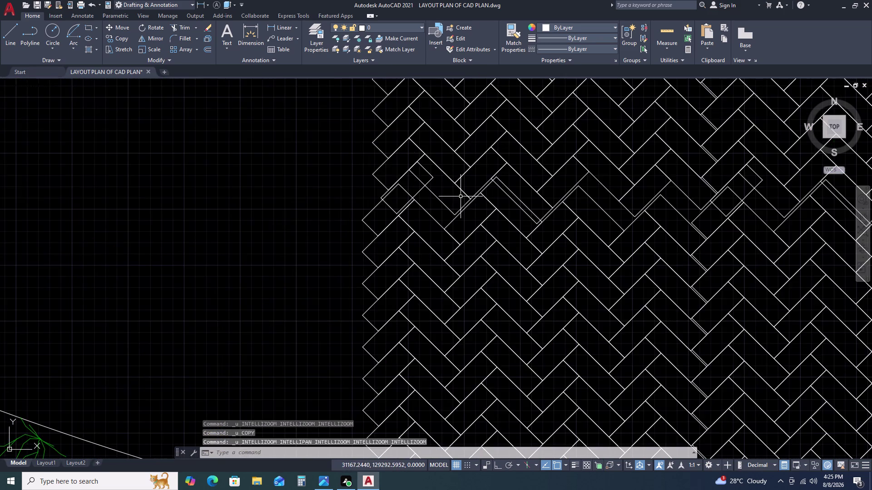
key(ctrl+z)
key(ctrl+z)
key(ctrl+z)
key(ctrl+z)
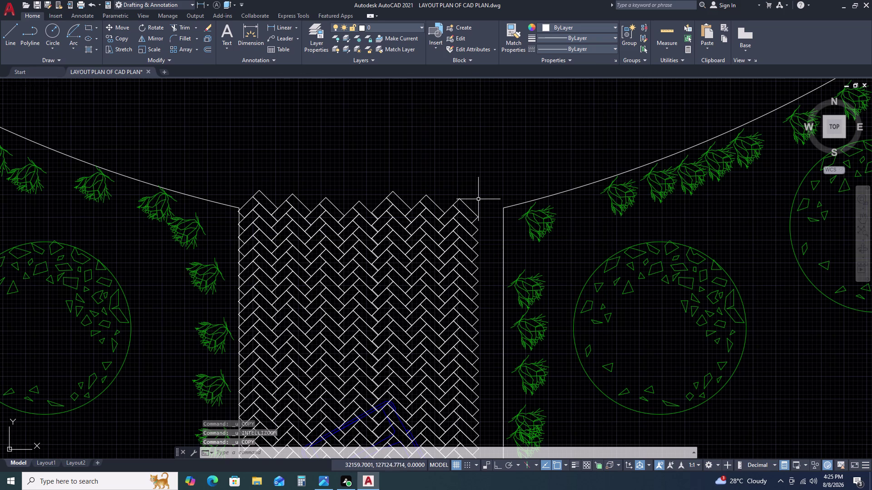
Bring the straight driveway into view and begin selecting its right-edge paver column.
scroll(down, 3)
middle_drag(467, 269, 459, 211)
scroll(up, 3)
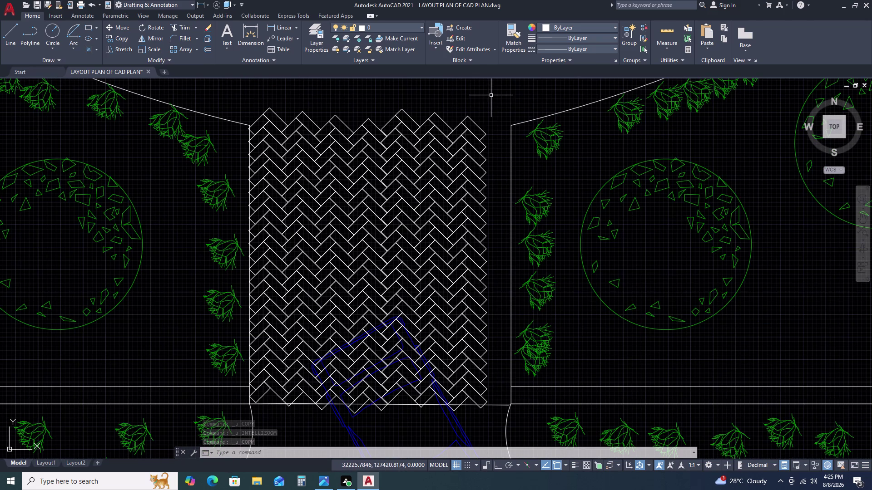
click(490, 95)
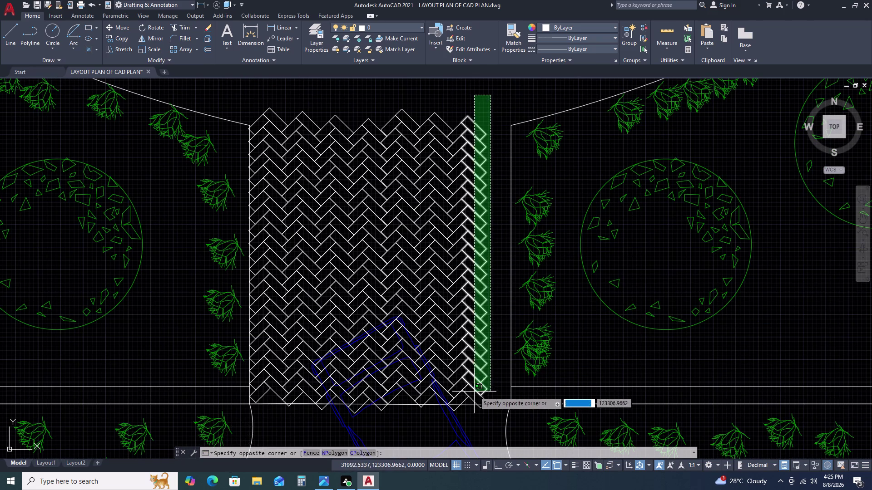
Select the right-edge paver column and begin a copy, then cancel it.
click(472, 398)
text(C)
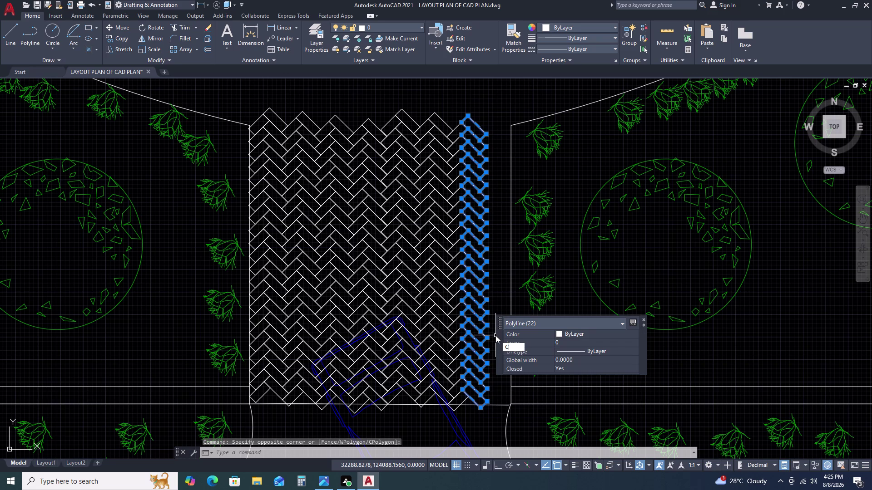
text(O)
key(space)
middle_drag(495, 389, 472, 294)
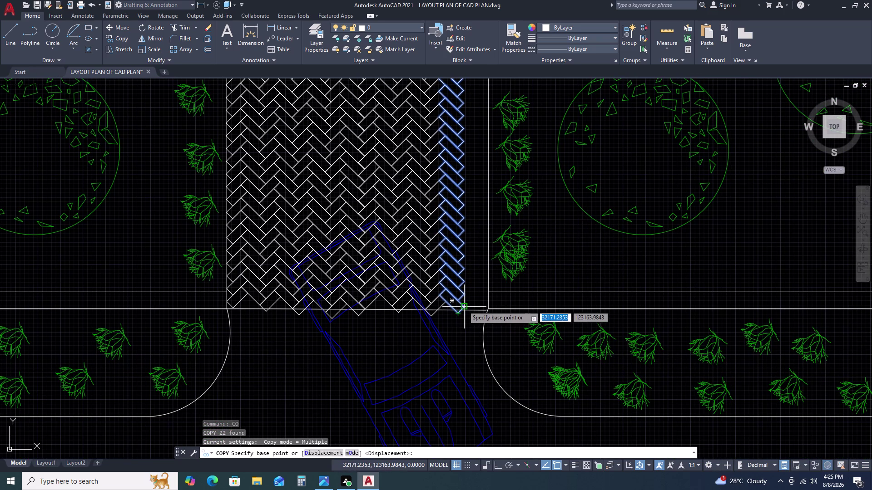
click(463, 306)
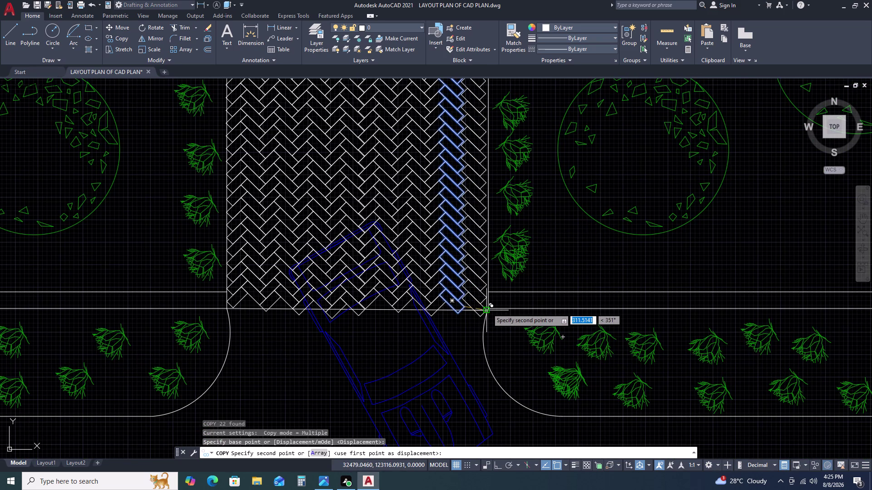
key(Escape)
Window-select the full column of pavers along the driveway.
scroll(down, 3)
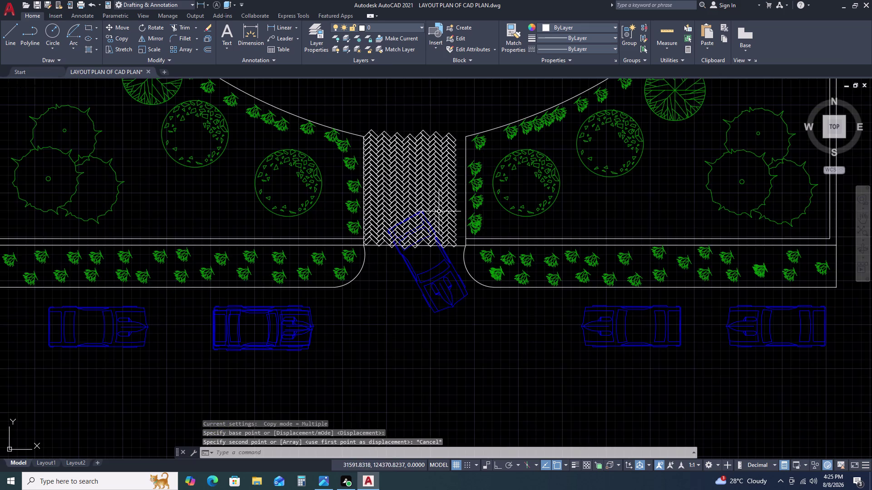
scroll(up, 3)
click(344, 214)
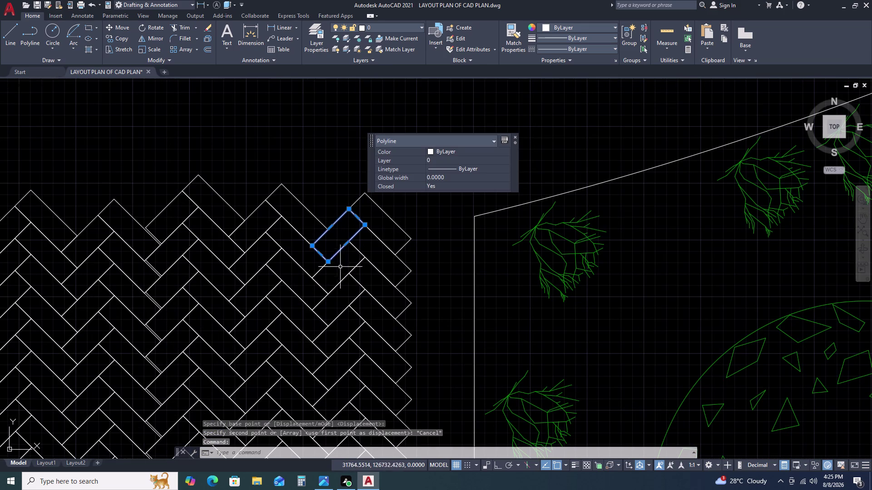
click(342, 278)
middle_drag(342, 271, 348, 160)
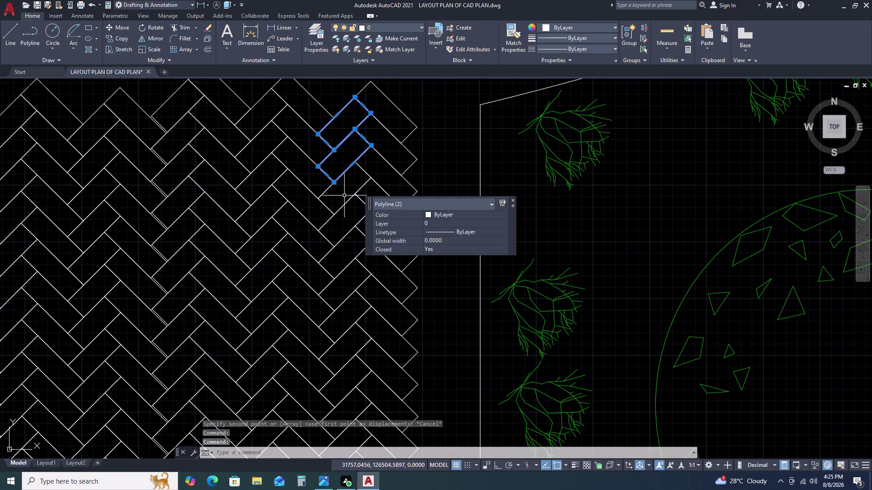
click(345, 195)
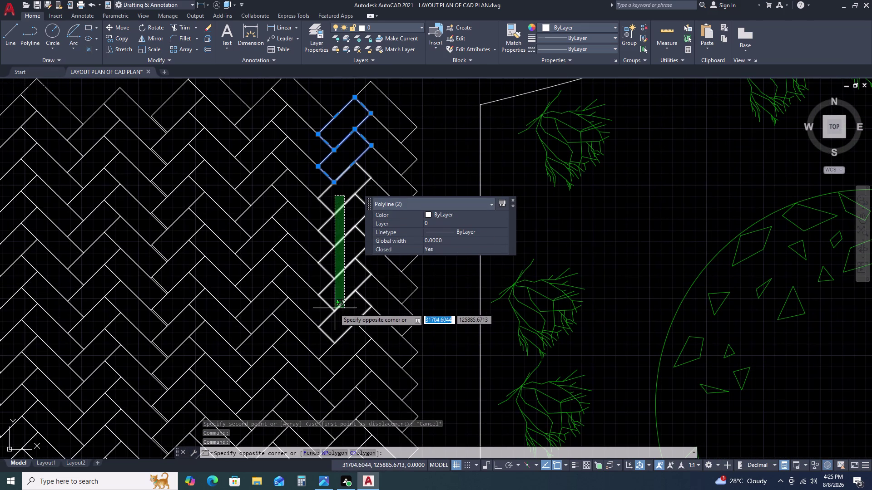
scroll(down, 3)
middle_drag(335, 311, 367, 117)
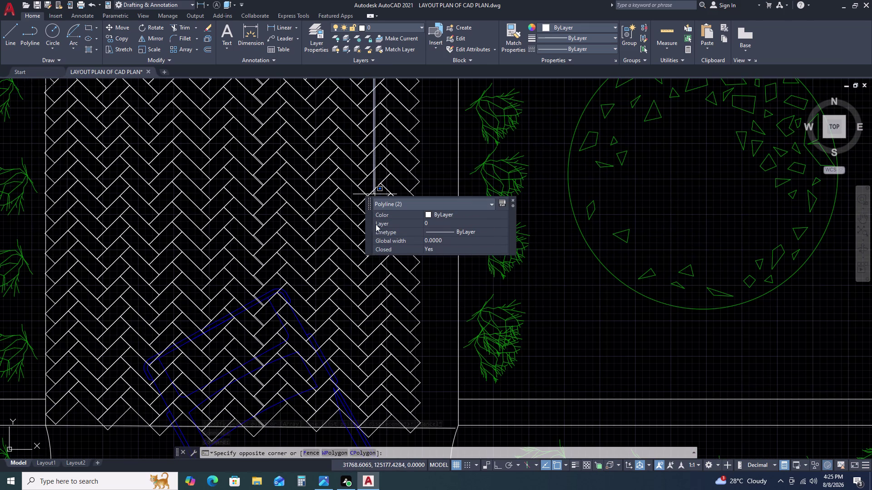
middle_click(373, 416)
click(372, 416)
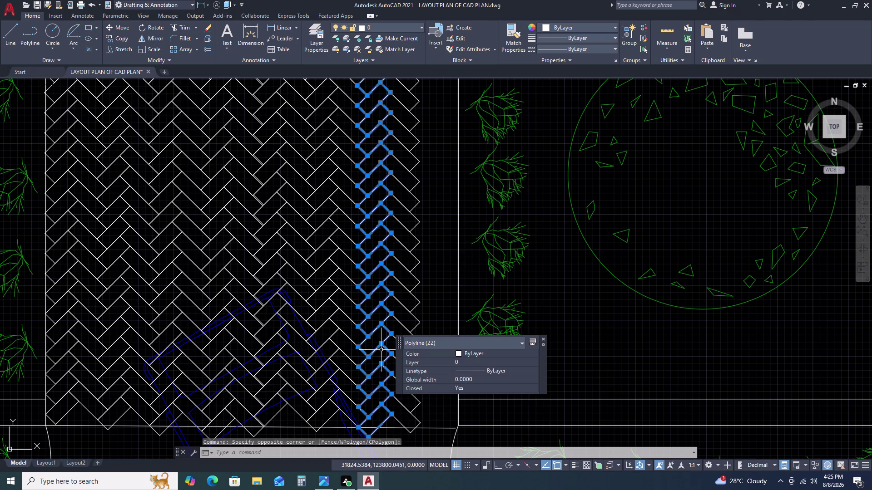
Copy the 22-brick paver column to the right side of the driveway.
scroll(down, 3)
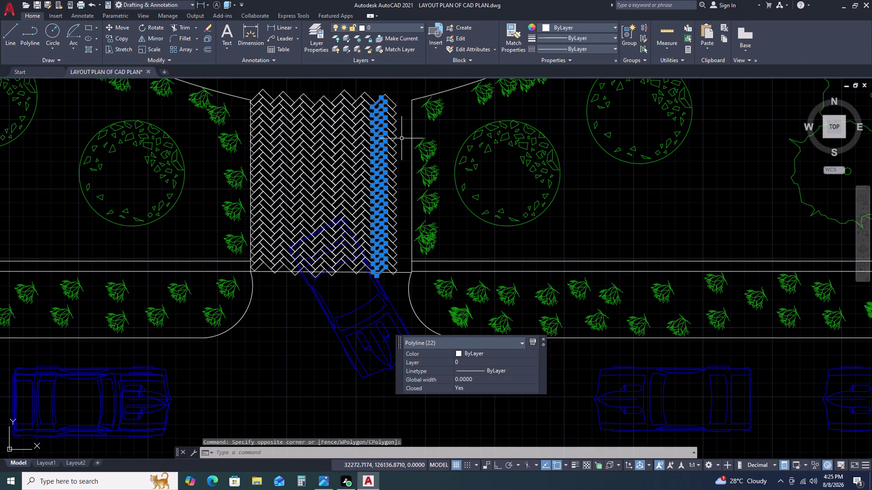
text(CO)
key(space)
scroll(up, 3)
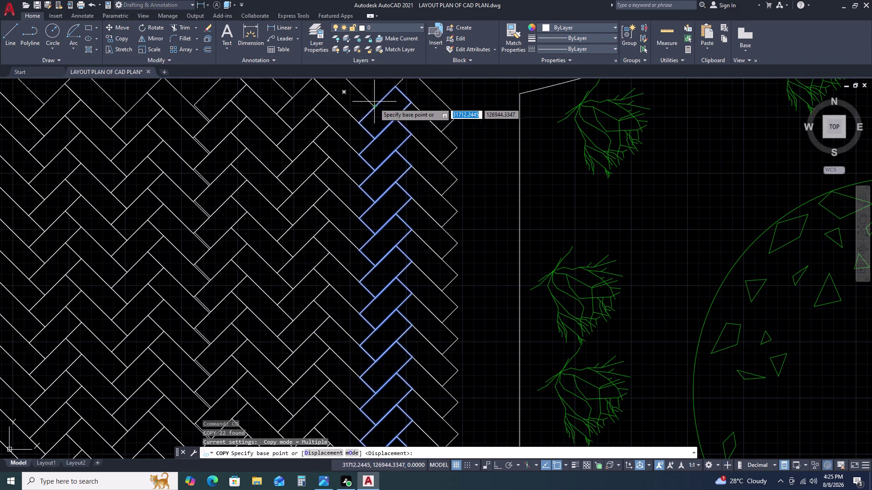
click(409, 104)
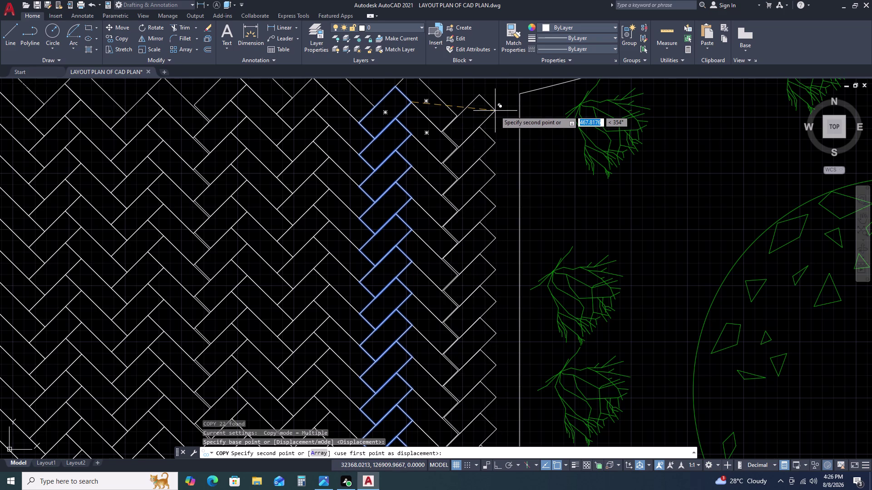
click(494, 111)
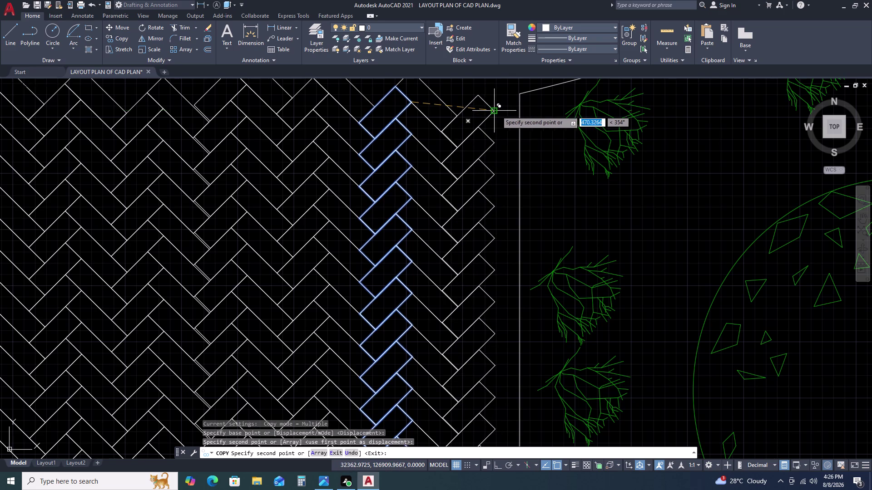
scroll(down, 3)
key(Escape)
scroll(down, 3)
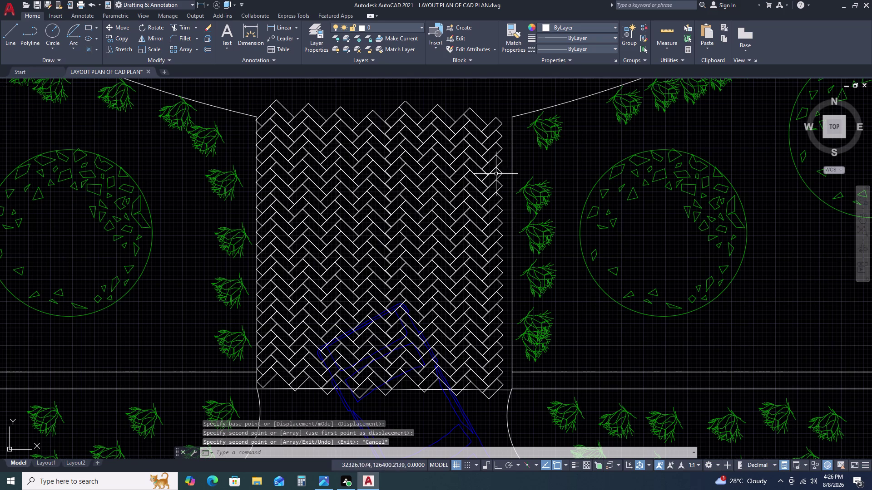
Select the rightmost paver column and begin a copy, then cancel it.
middle_drag(492, 217, 486, 188)
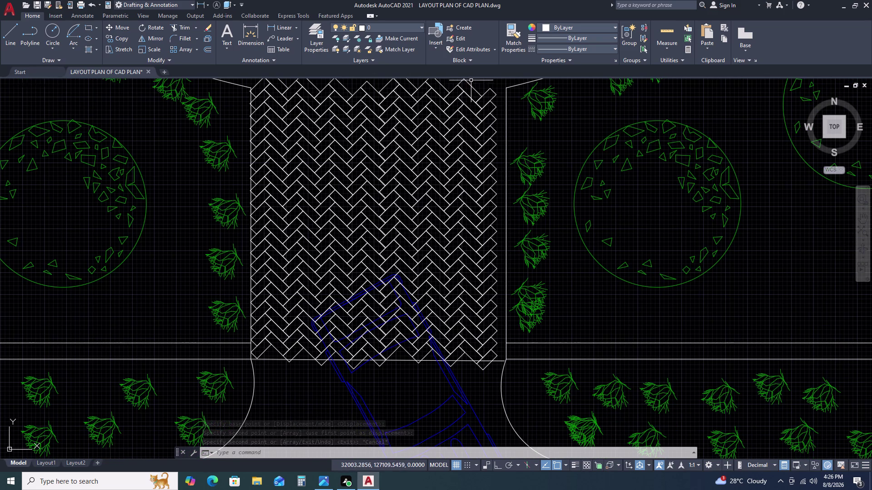
click(472, 79)
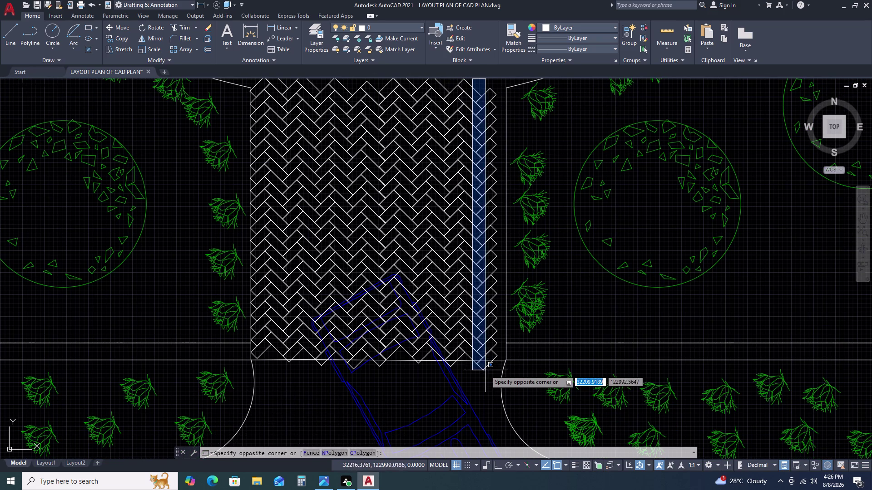
click(468, 382)
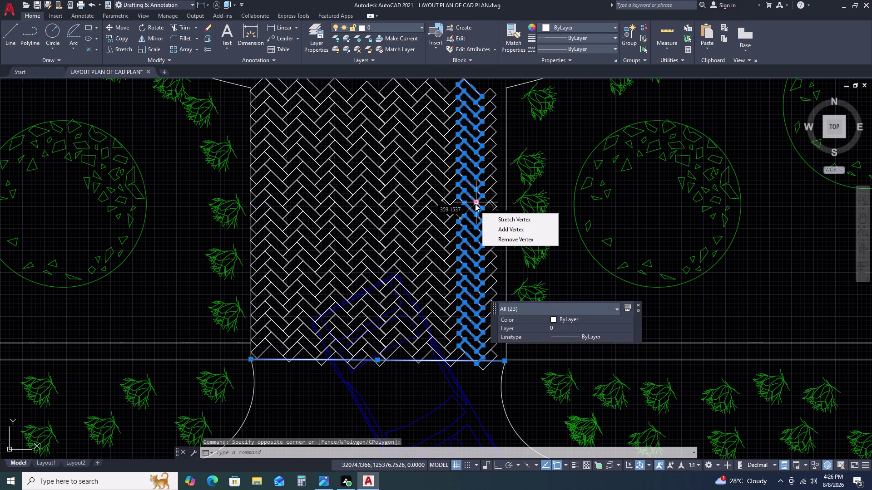
text(CO)
key(space)
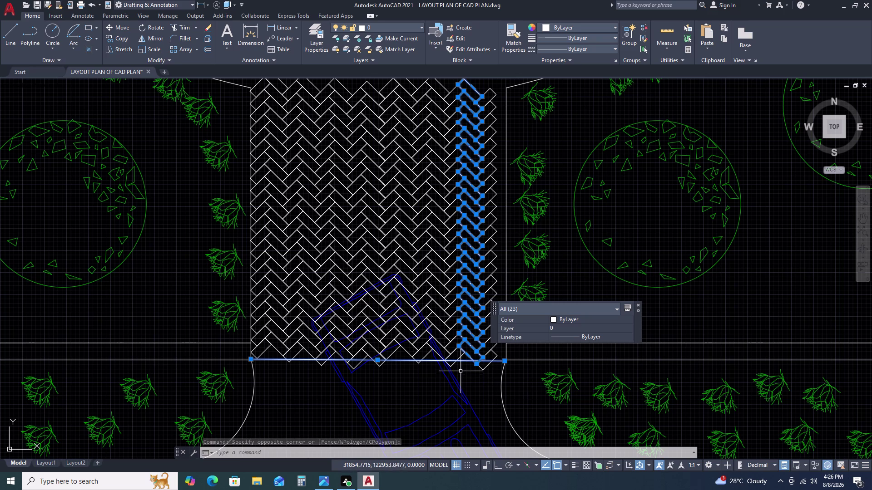
text(CO)
key(space)
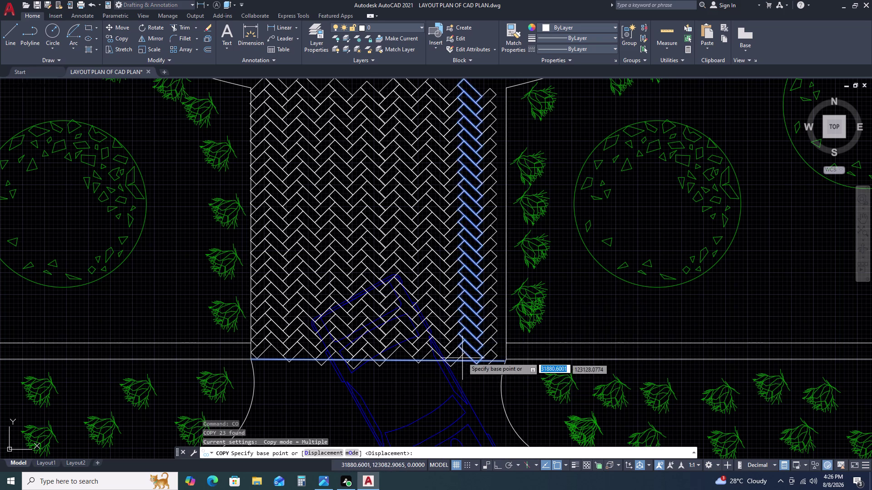
scroll(up, 3)
click(494, 380)
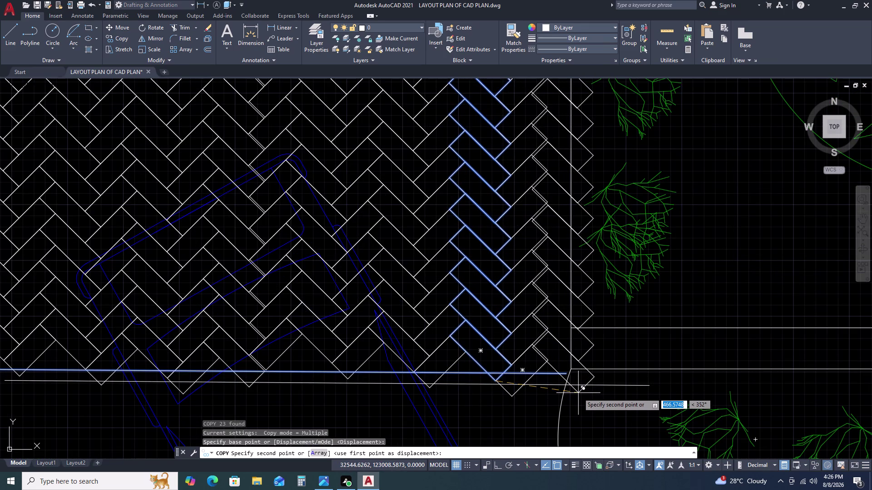
key(Escape)
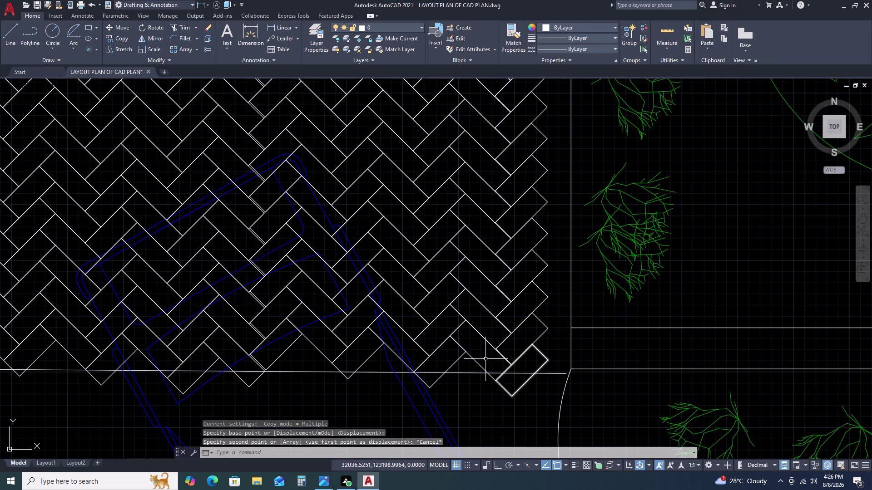
Window-select the right paver column again.
scroll(down, 3)
scroll(down, 3)
scroll(up, 3)
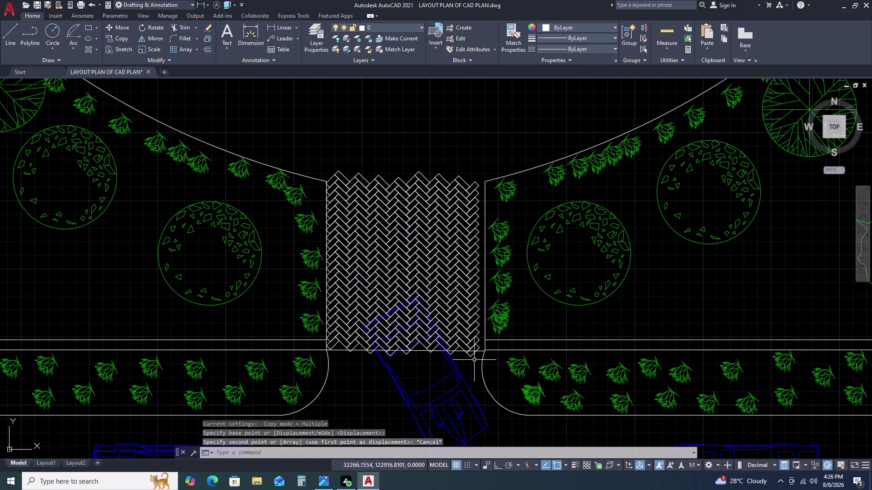
scroll(down, 3)
click(458, 121)
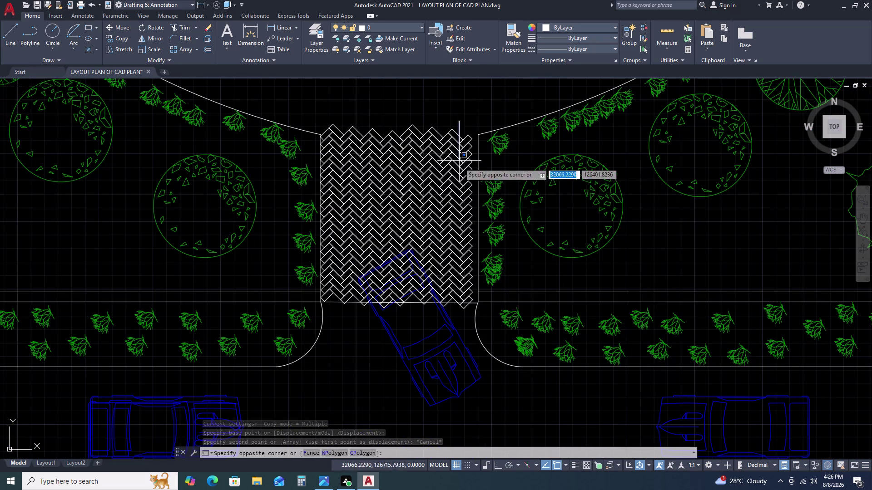
scroll(down, 3)
scroll(up, 3)
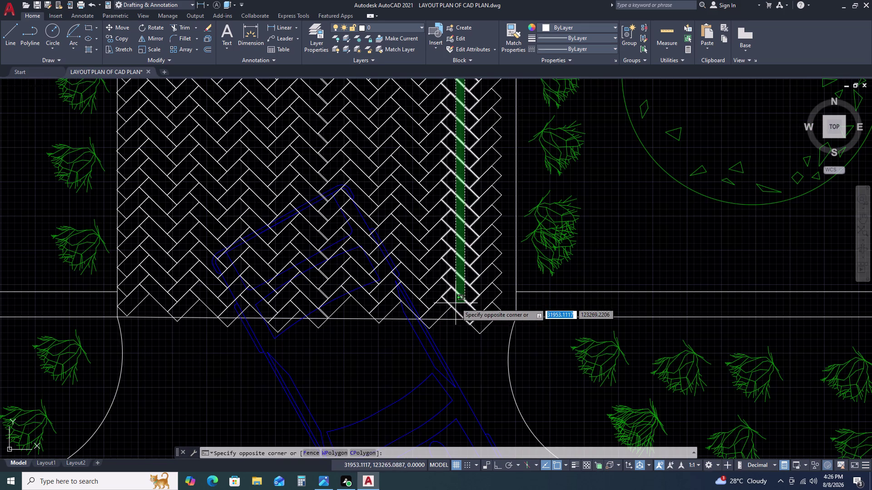
click(453, 310)
Copy the 22-brick paver column to the driveway's lower right corner.
key(c)
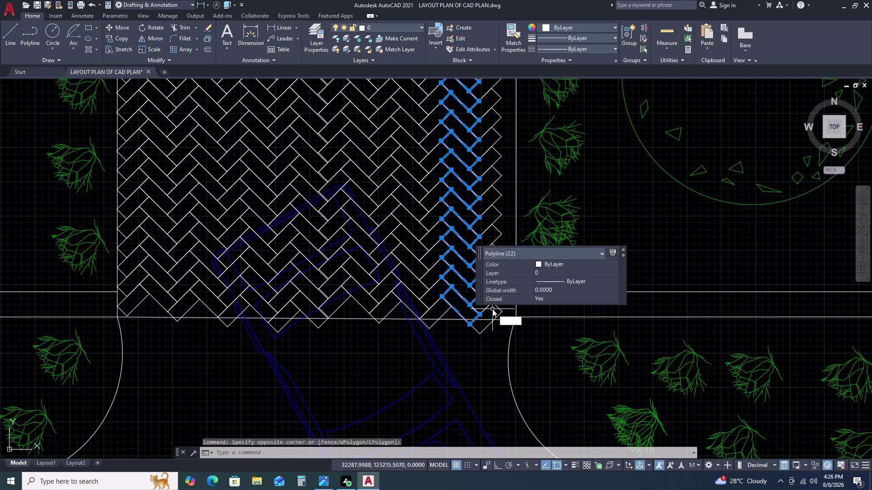
text(O)
key(space)
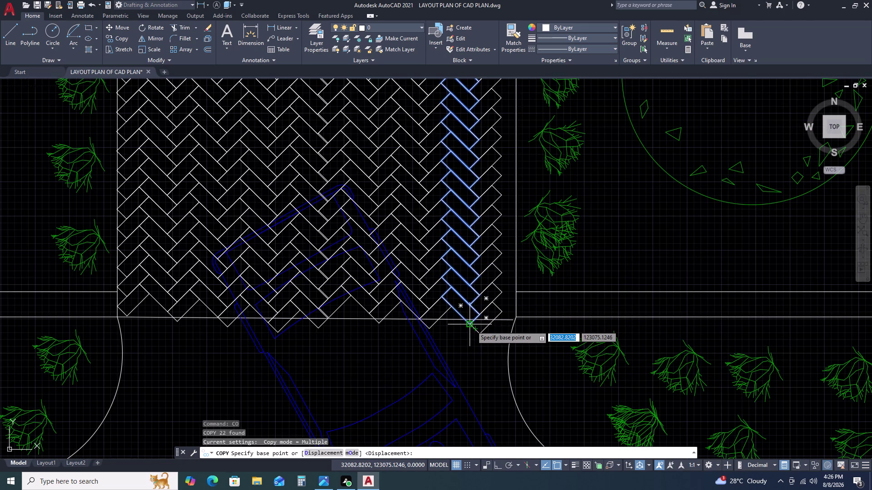
click(472, 326)
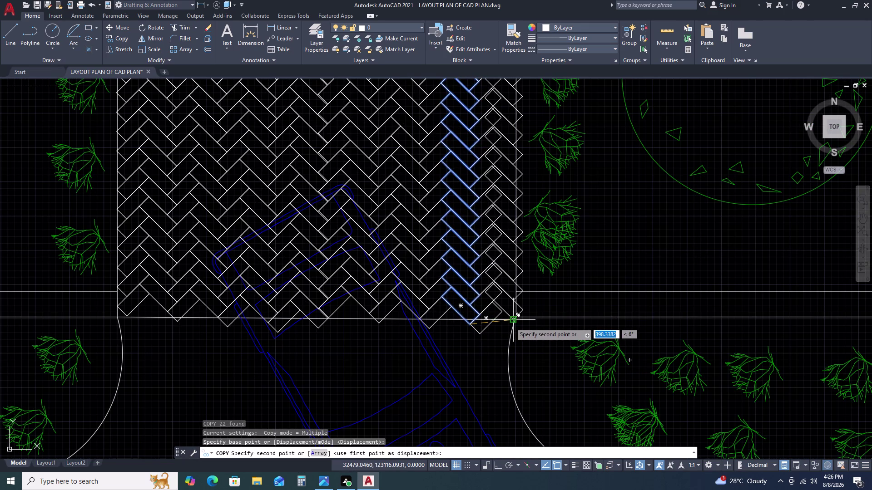
scroll(up, 3)
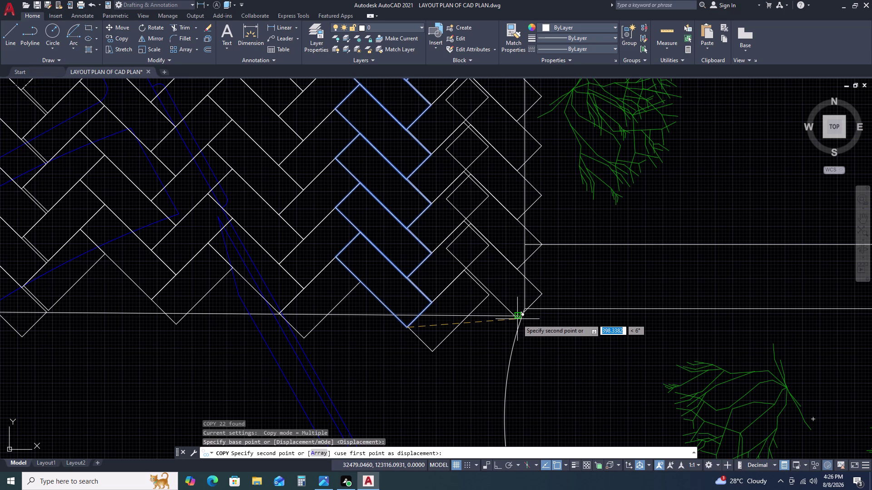
scroll(up, 3)
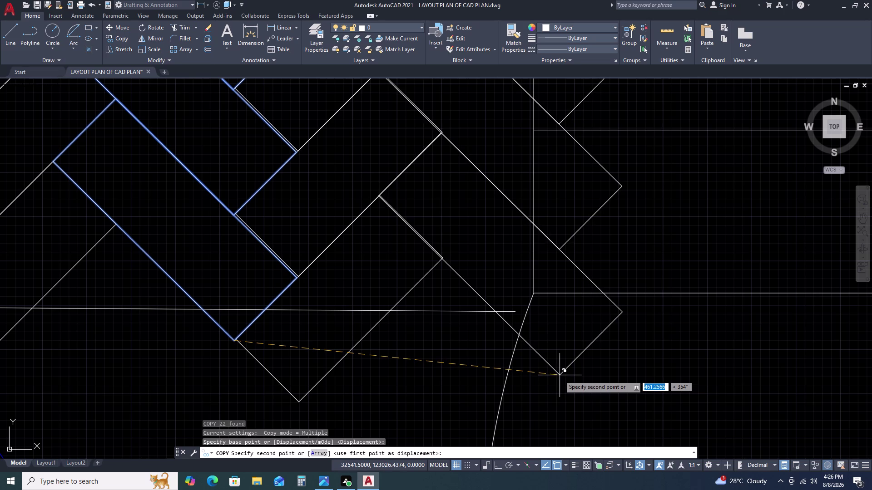
click(561, 375)
scroll(down, 3)
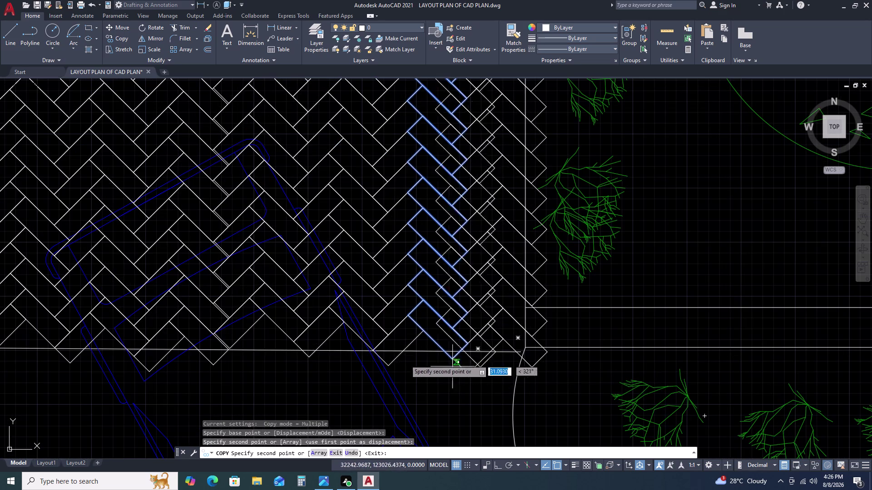
key(Escape)
scroll(down, 3)
scroll(down, 3)
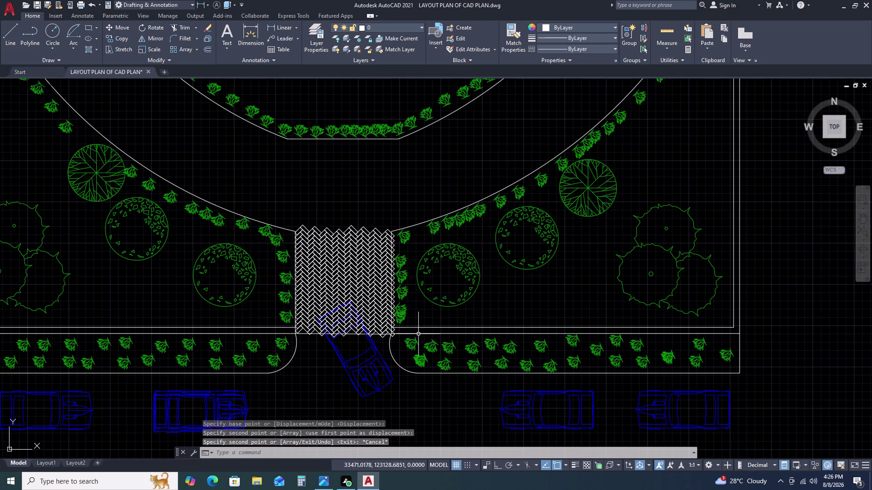
Window-select all the driveway pavers and begin a copy, then cancel it.
click(291, 217)
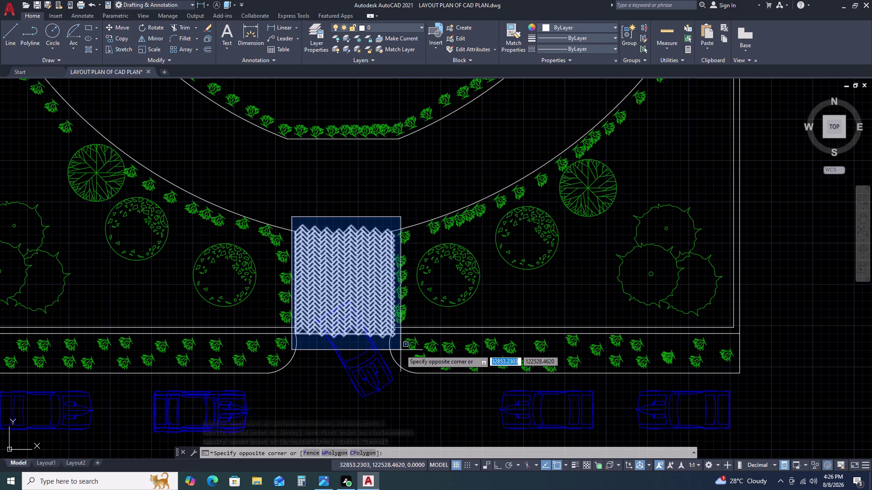
click(396, 349)
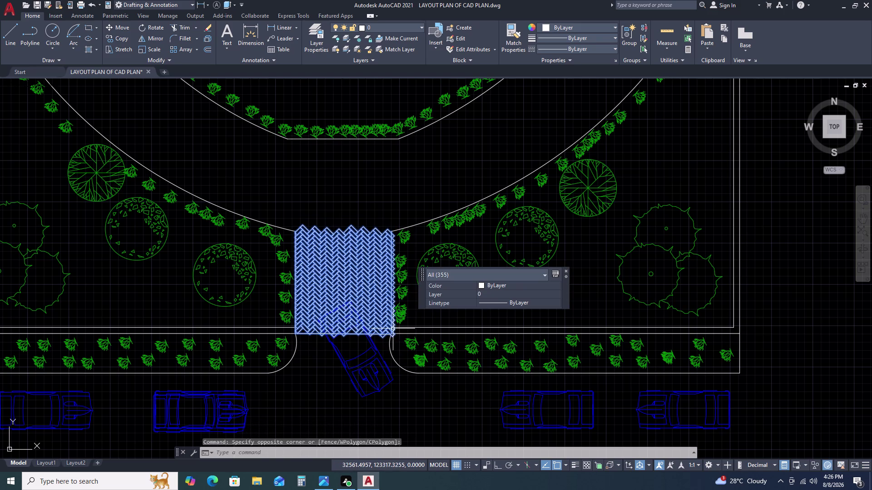
text(CO)
key(space)
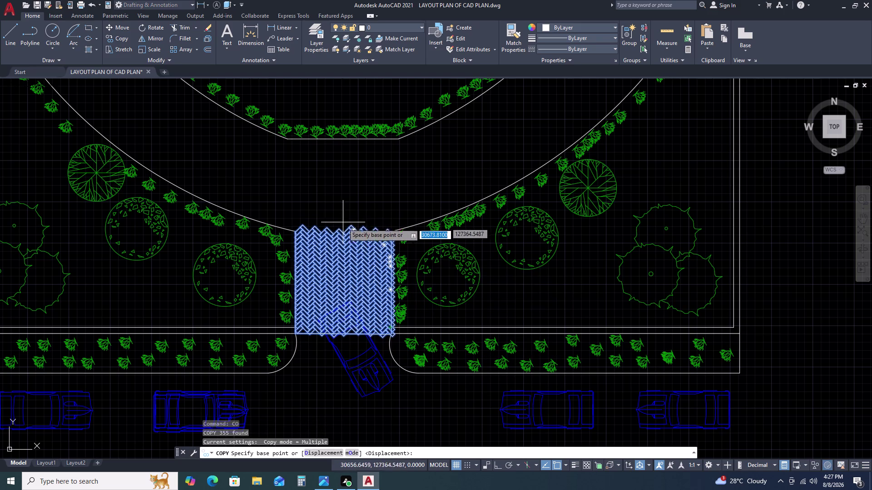
click(349, 226)
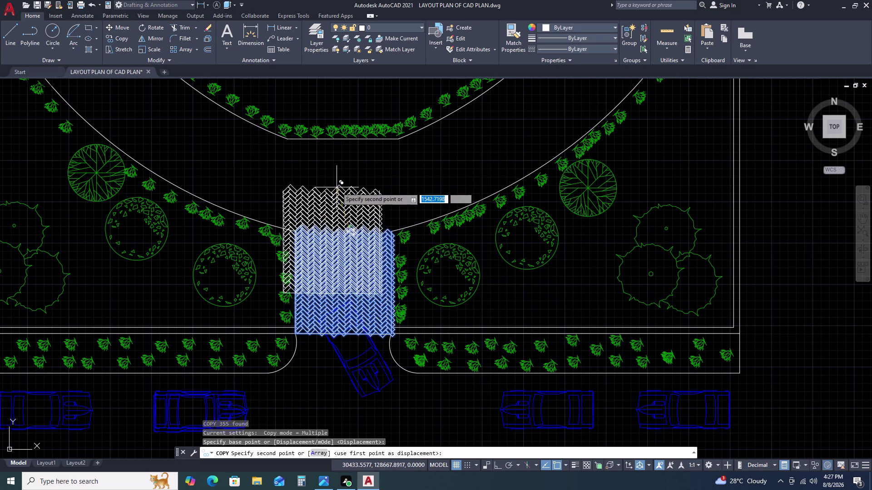
key(Escape)
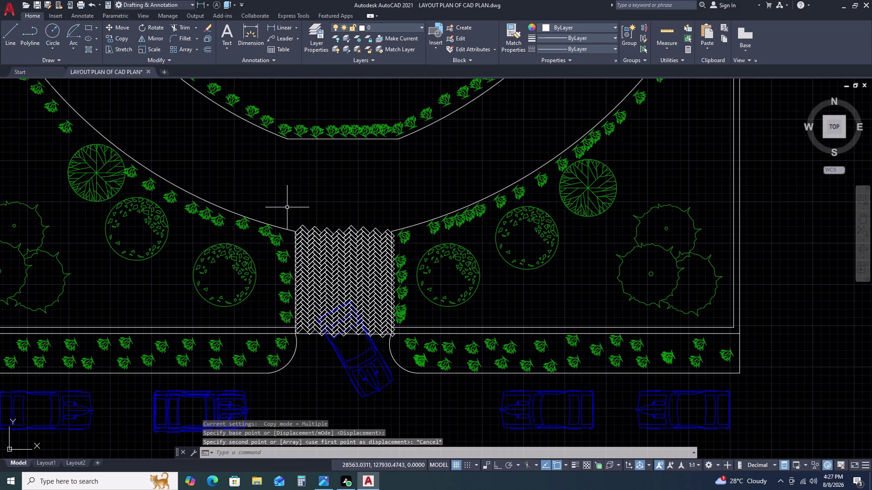
Reselect the 354-brick driveway paving, leaving out one stray line.
click(287, 207)
click(395, 351)
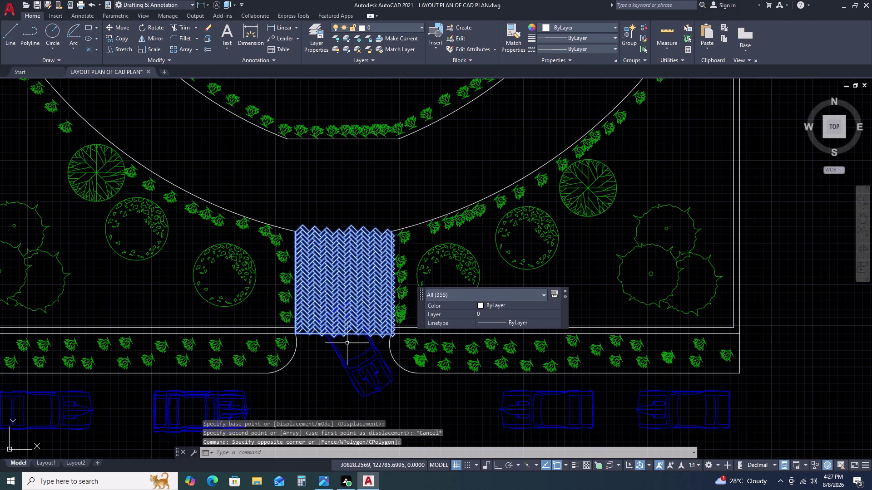
scroll(up, 3)
scroll(up, 3)
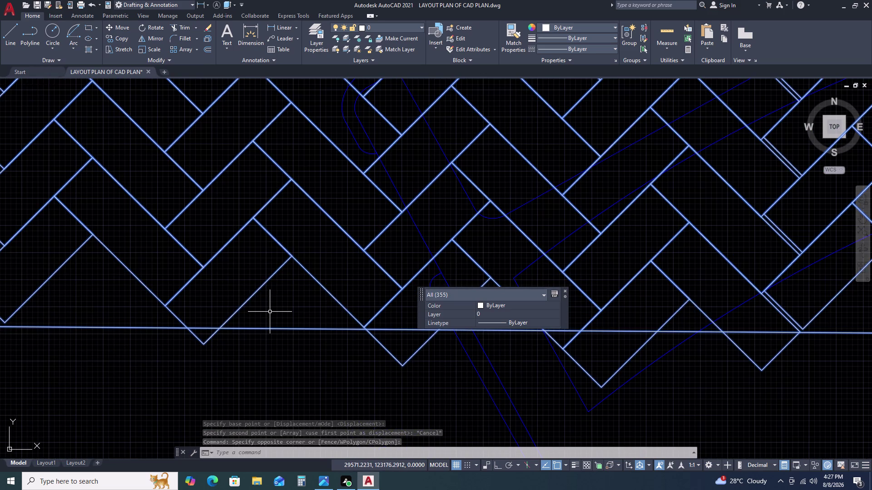
click(300, 311)
click(282, 358)
scroll(down, 3)
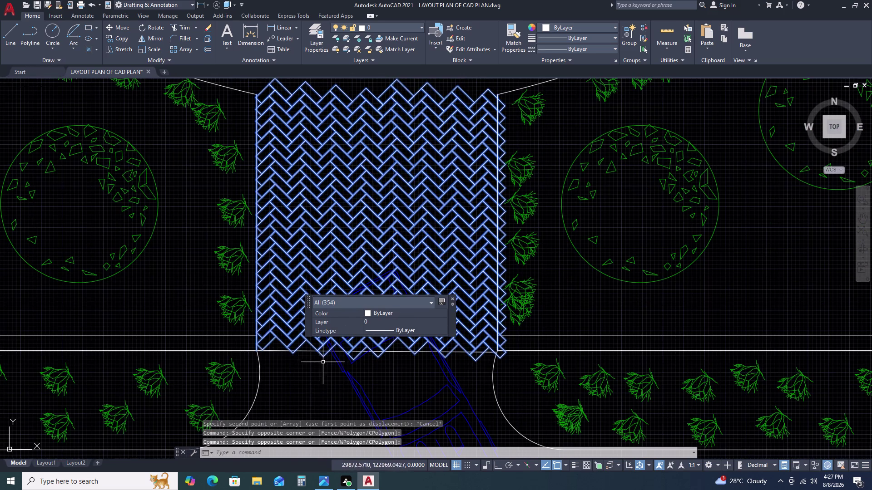
scroll(down, 3)
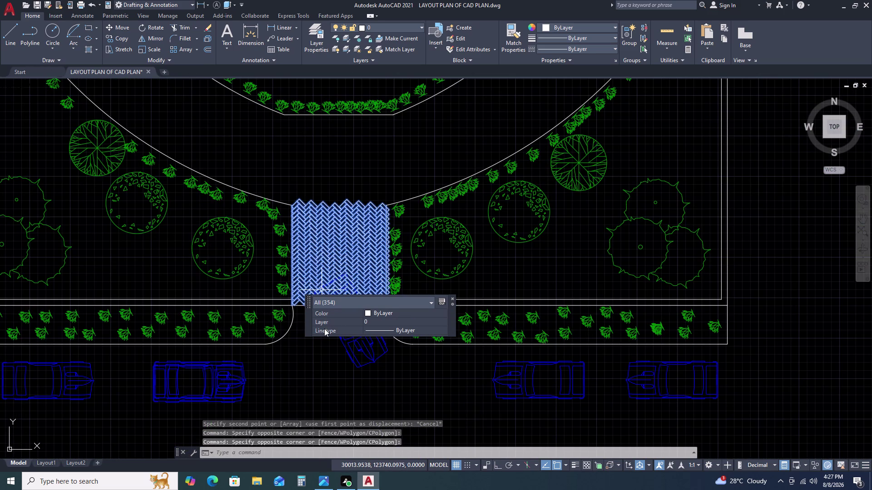
Copy the 354-brick herringbone strip further up the driveway.
key(c)
key(o)
key(space)
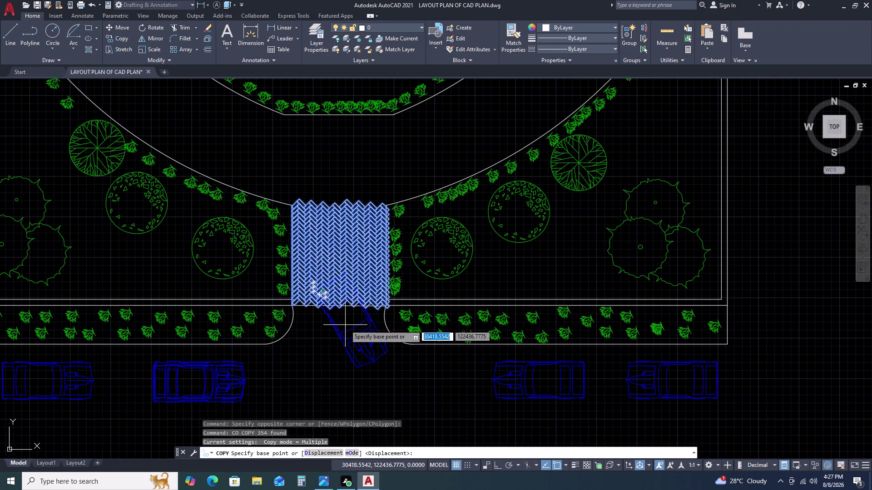
scroll(up, 3)
click(342, 307)
scroll(down, 3)
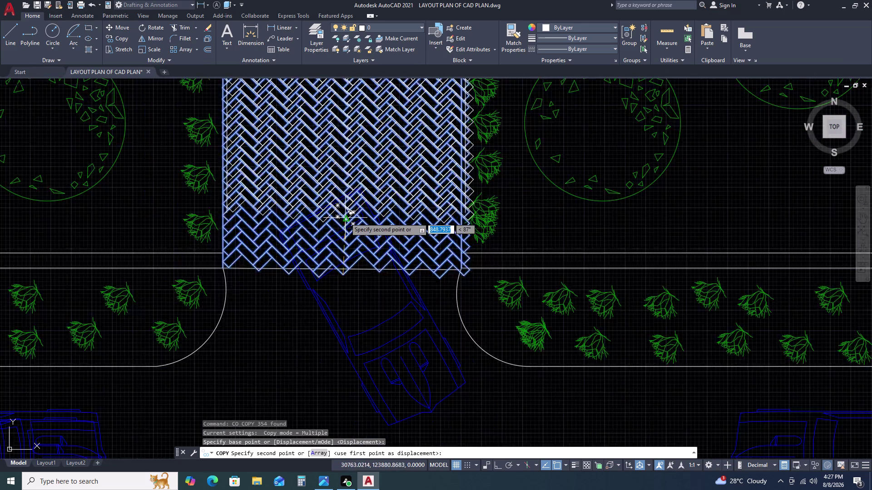
scroll(down, 3)
middle_drag(349, 184, 325, 311)
scroll(up, 3)
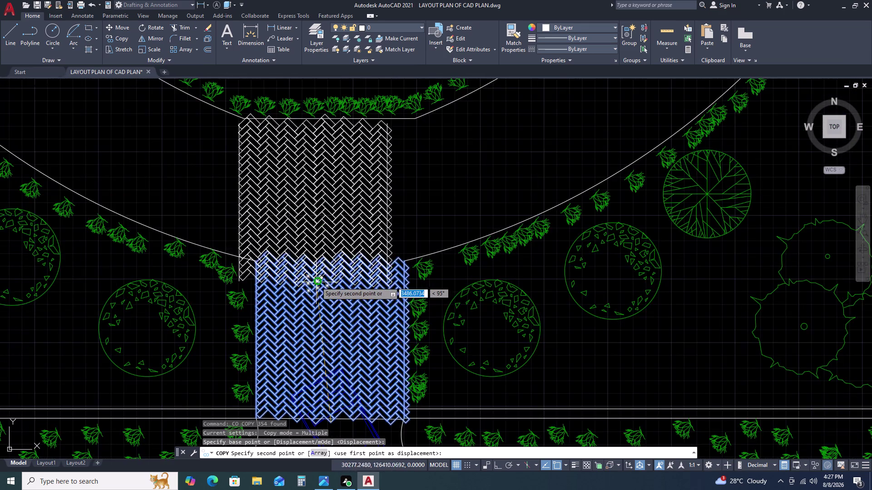
scroll(up, 3)
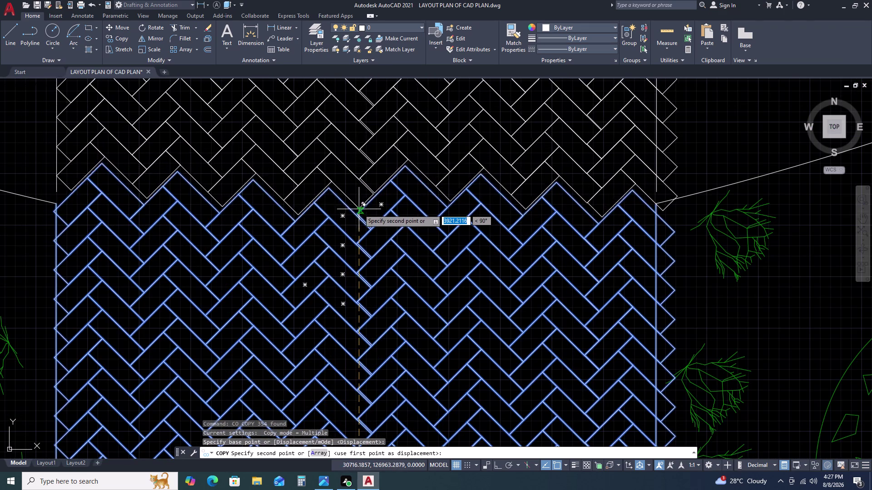
double_click(358, 212)
Place a spare copy of the paving to the right of the plan.
scroll(down, 3)
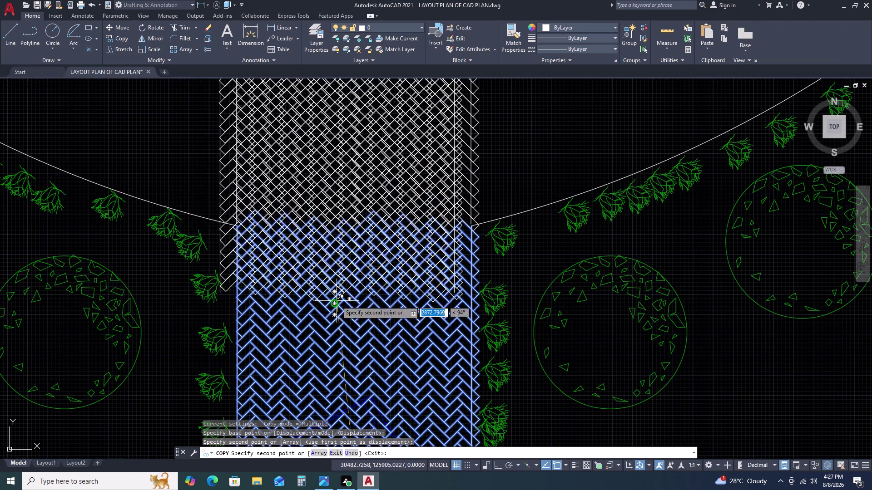
scroll(down, 3)
scroll(up, 3)
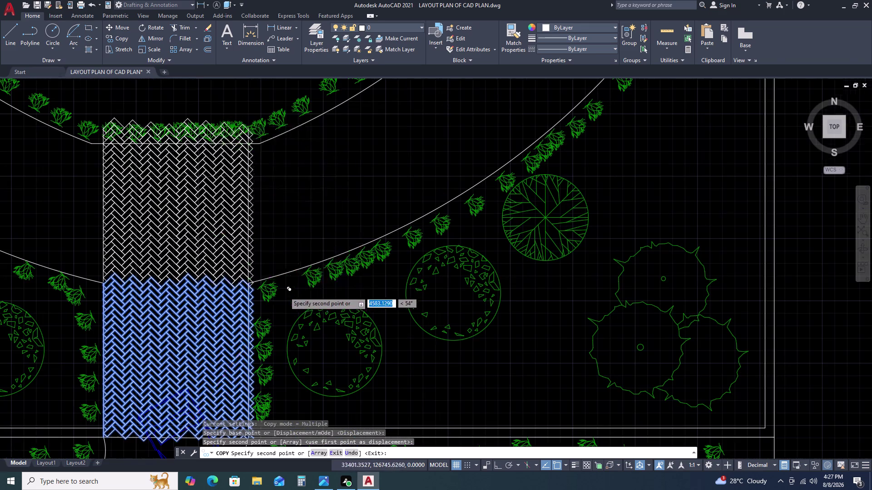
scroll(down, 3)
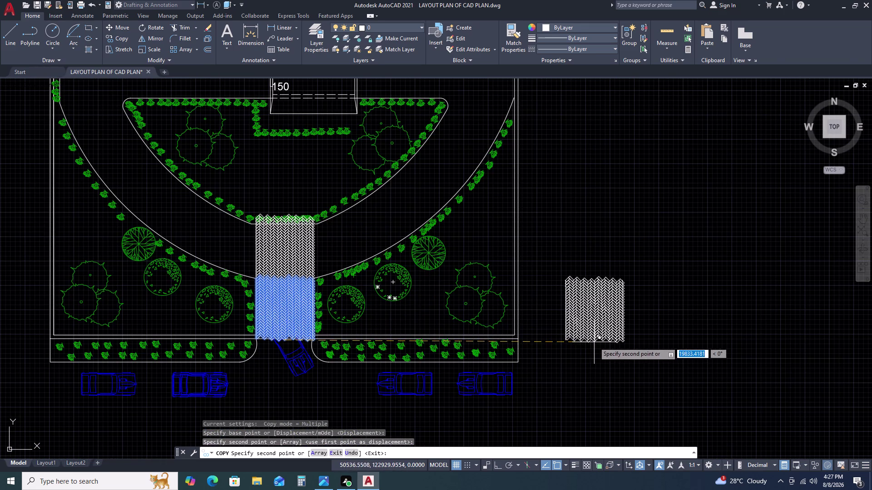
click(605, 358)
middle_click(564, 349)
middle_drag(441, 335, 415, 331)
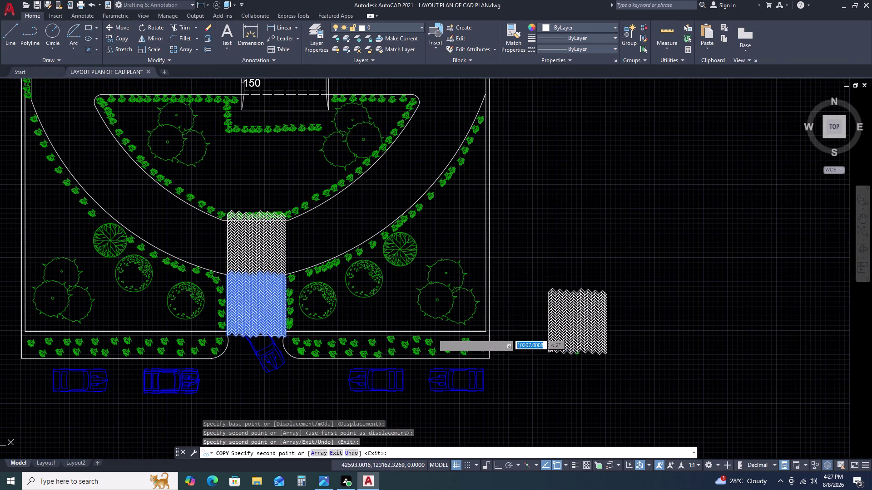
middle_drag(693, 372, 514, 356)
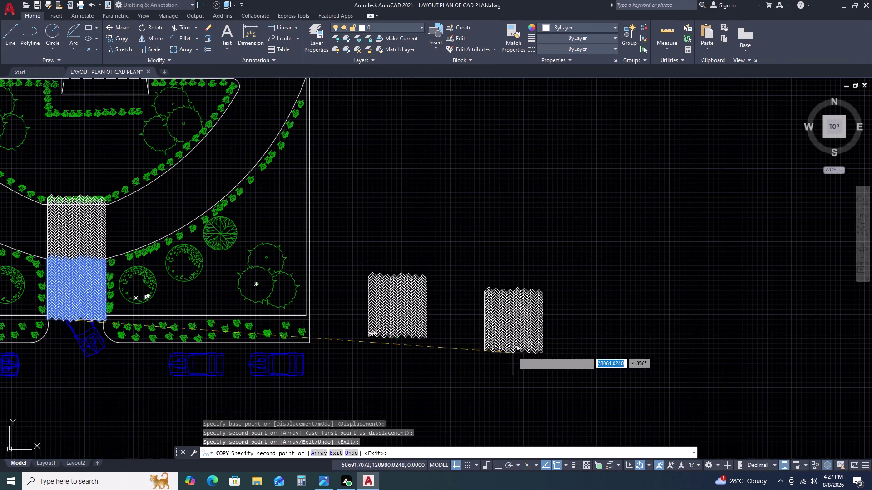
key(Escape)
scroll(down, 3)
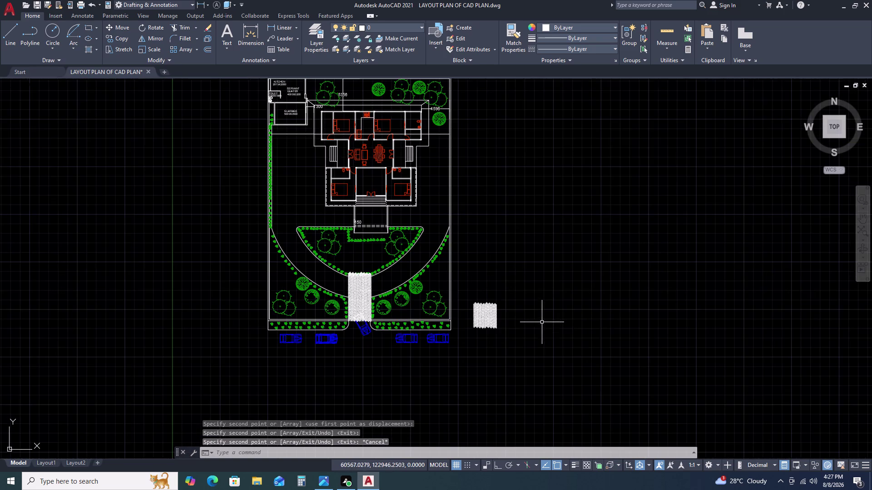
scroll(up, 3)
scroll(up, 3)
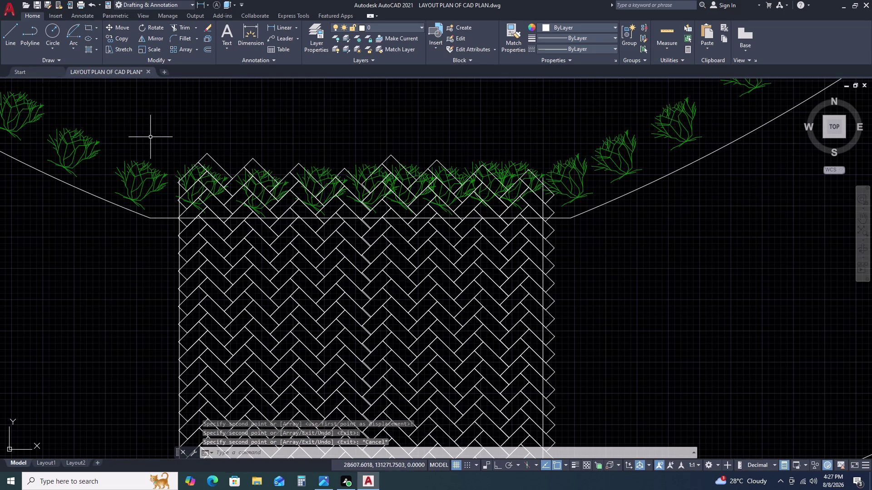
Erase the 33 shrubs and brick pieces overlapping the paving's top edge.
click(148, 136)
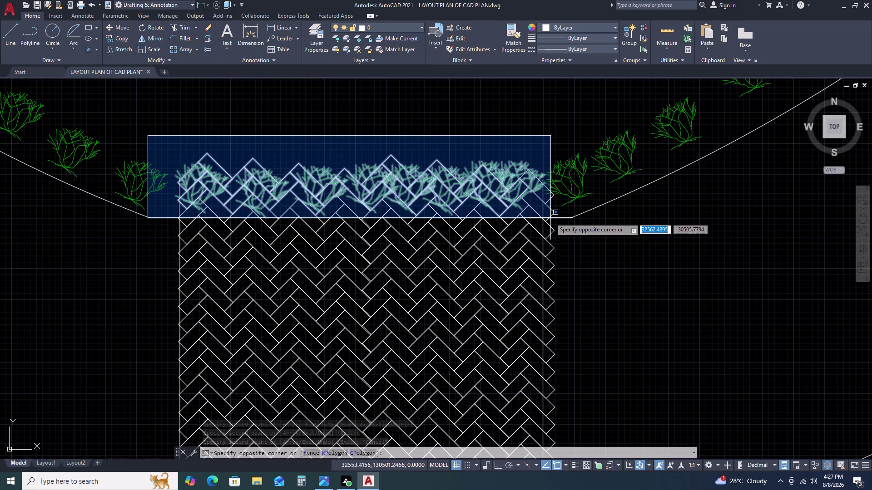
click(550, 218)
scroll(up, 3)
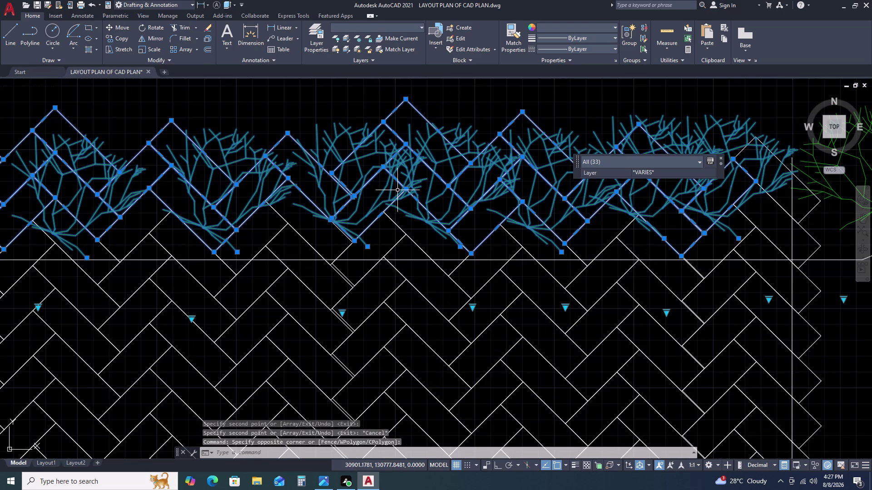
key(Delete)
scroll(down, 3)
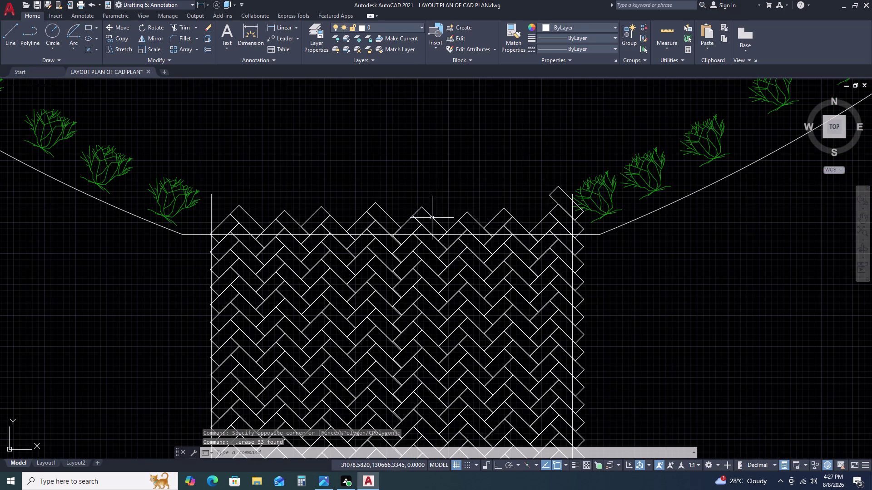
Window-select the jagged bricks along the paving's top edge.
click(538, 223)
key(Escape)
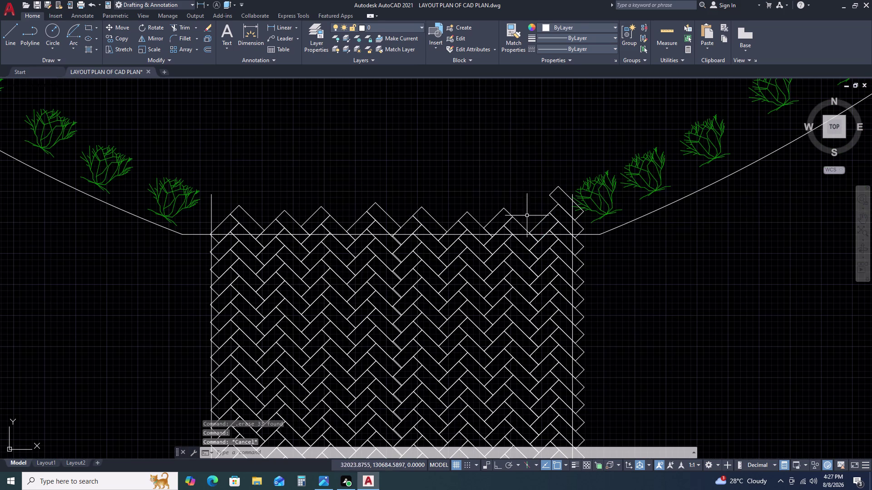
click(528, 214)
click(197, 228)
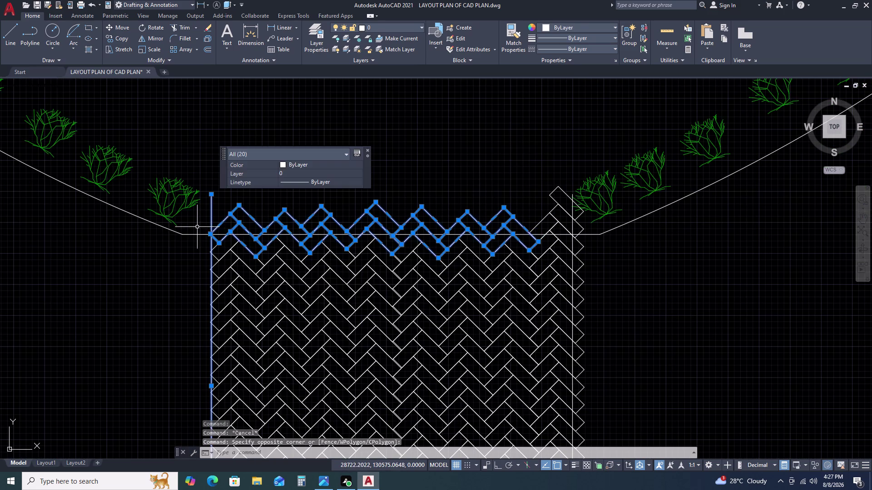
key(Escape)
click(515, 215)
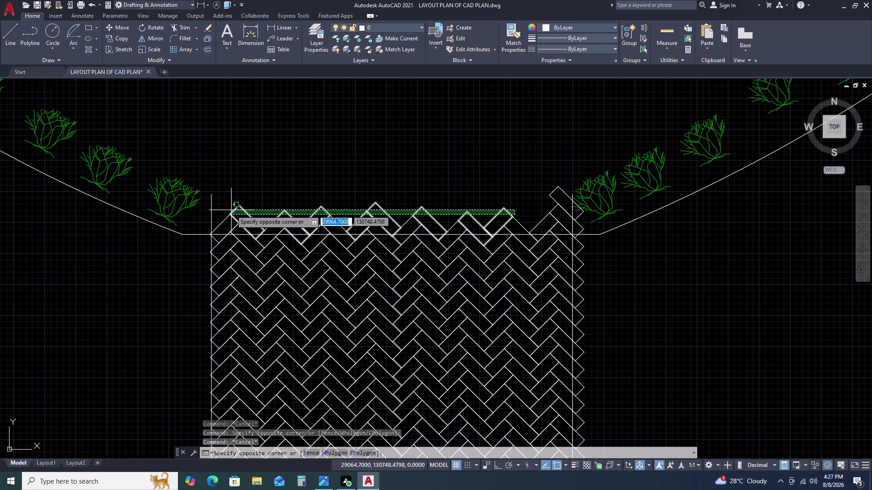
Trim the paving tips above the top edge using fence selections.
key(Escape)
text(TR)
key(space)
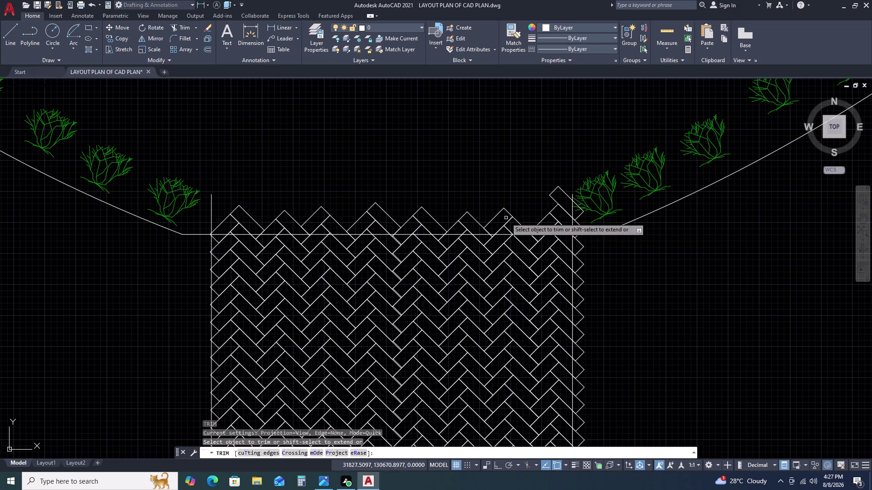
click(521, 217)
drag(522, 217, 506, 219)
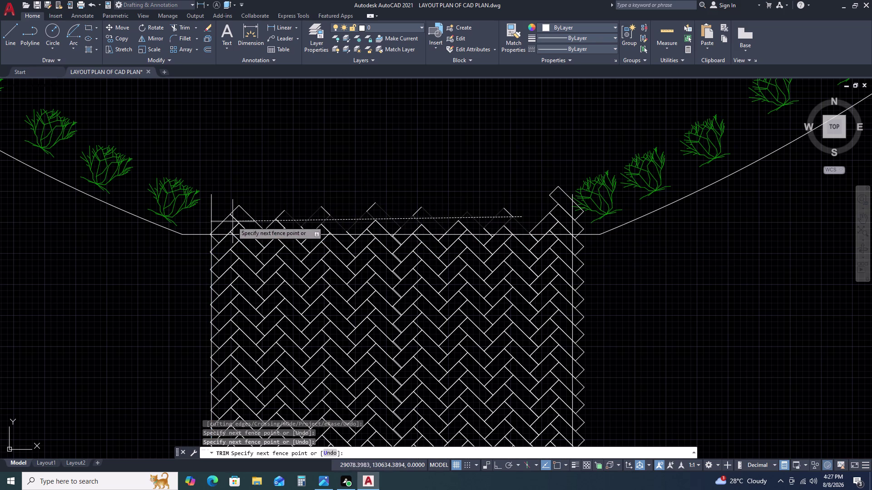
click(224, 220)
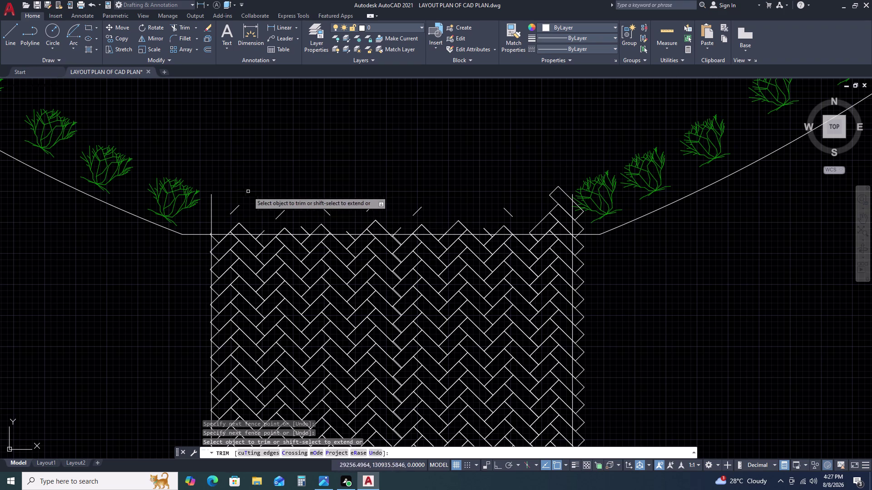
double_click(217, 194)
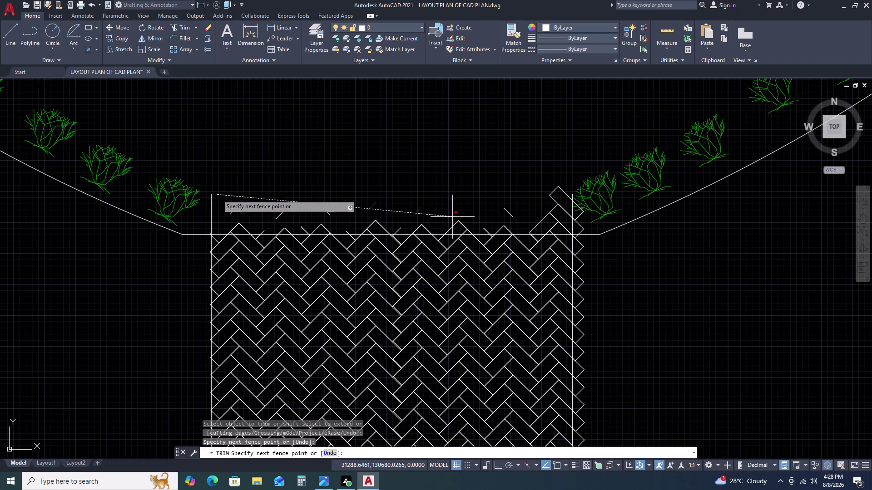
click(452, 217)
Erase the stray paving diamond beyond the paving edge at right.
scroll(down, 3)
scroll(up, 3)
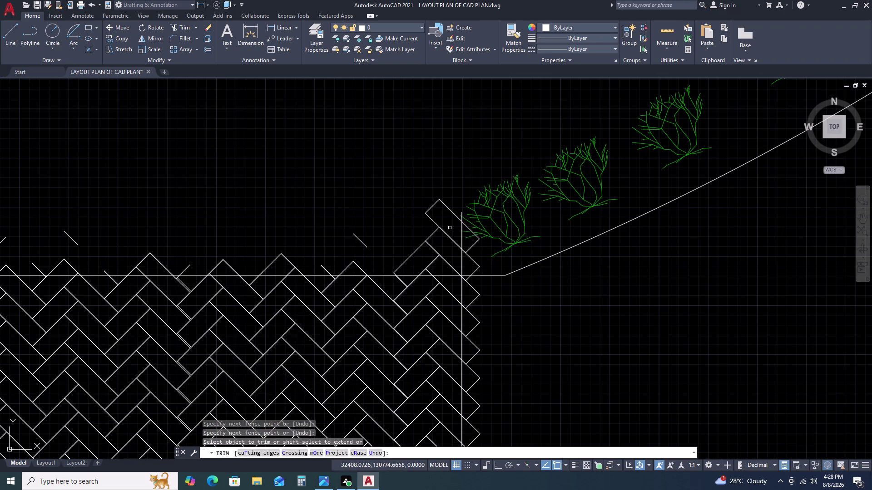
click(448, 194)
click(454, 196)
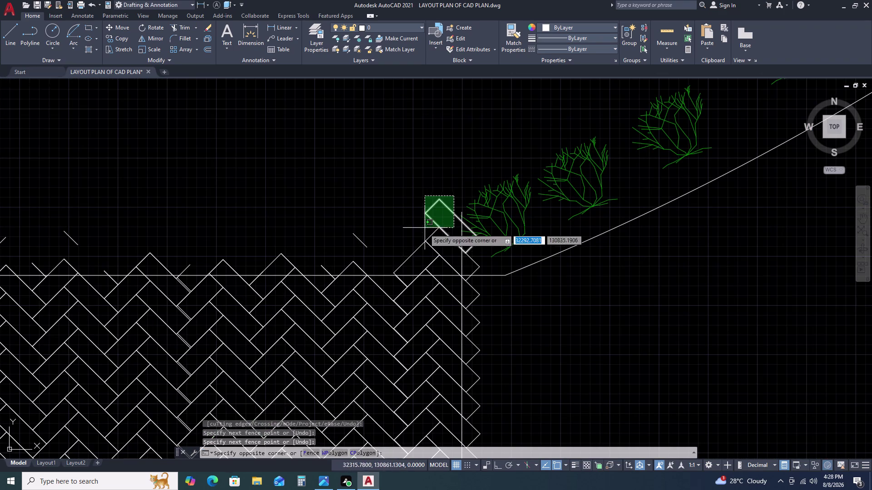
click(409, 242)
key(Delete)
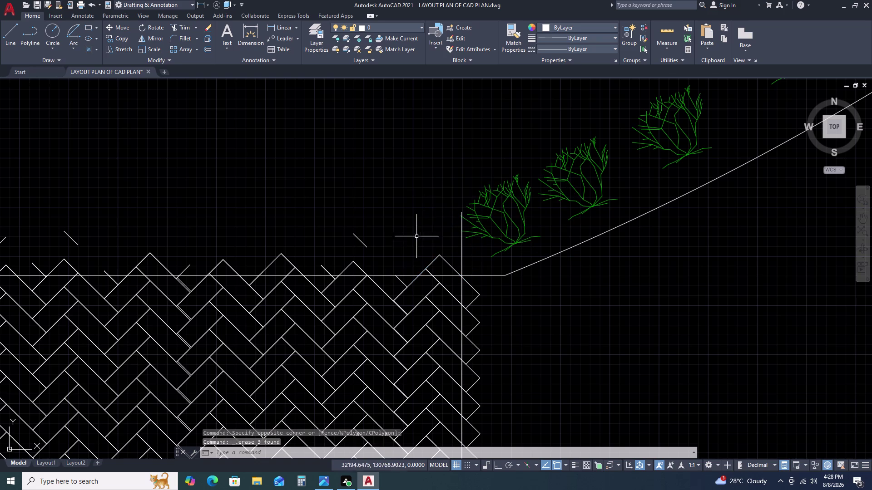
Restart TRIM and cut the stray tips at the paving corner.
scroll(down, 3)
text(TR)
key(space)
scroll(up, 3)
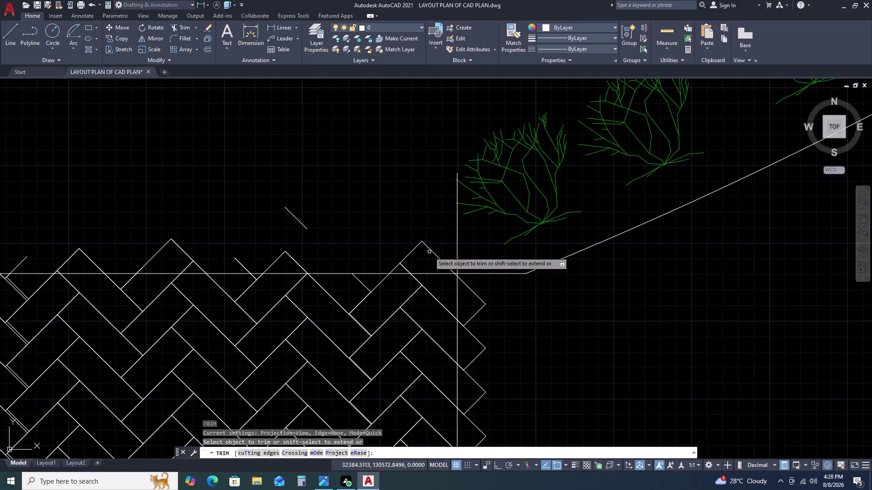
click(427, 236)
click(392, 255)
click(444, 250)
double_click(409, 251)
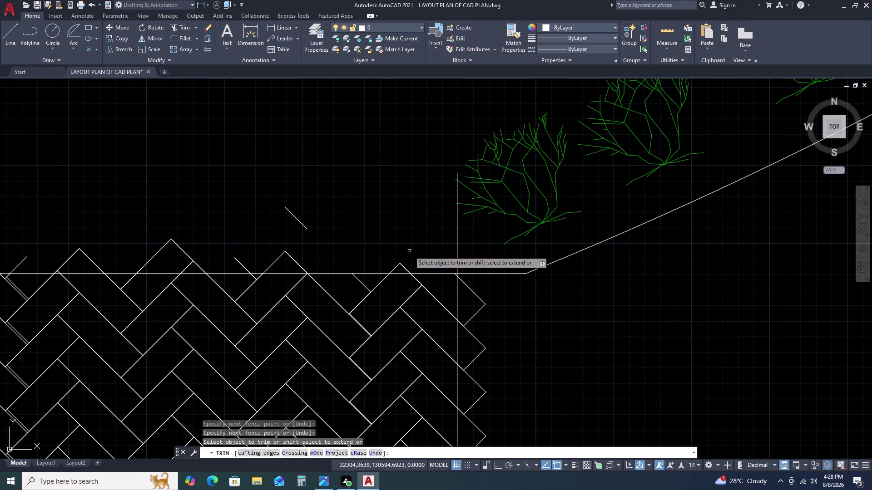
Cut back the edge line sticking up above the paving.
click(468, 239)
click(431, 231)
click(461, 194)
drag(461, 194, 456, 195)
click(449, 195)
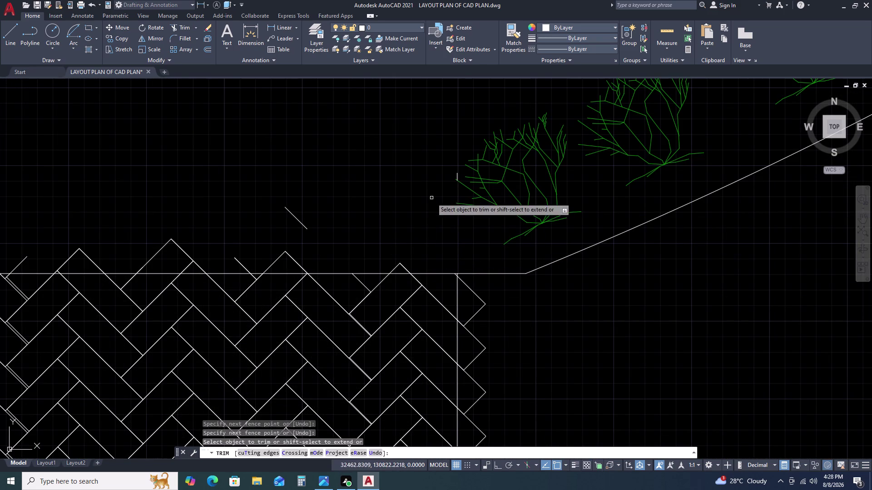
Trim the remaining paving tip and three pieces above the top edge.
click(461, 175)
click(456, 174)
click(300, 189)
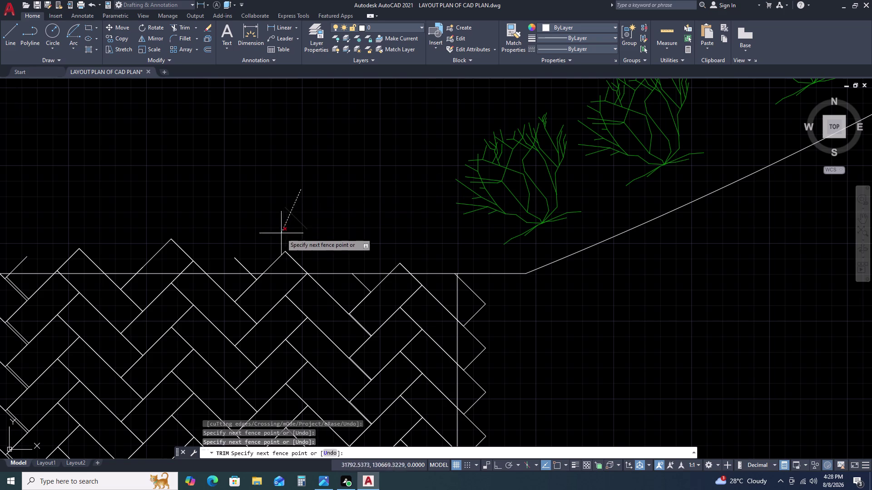
click(279, 242)
click(312, 256)
click(241, 262)
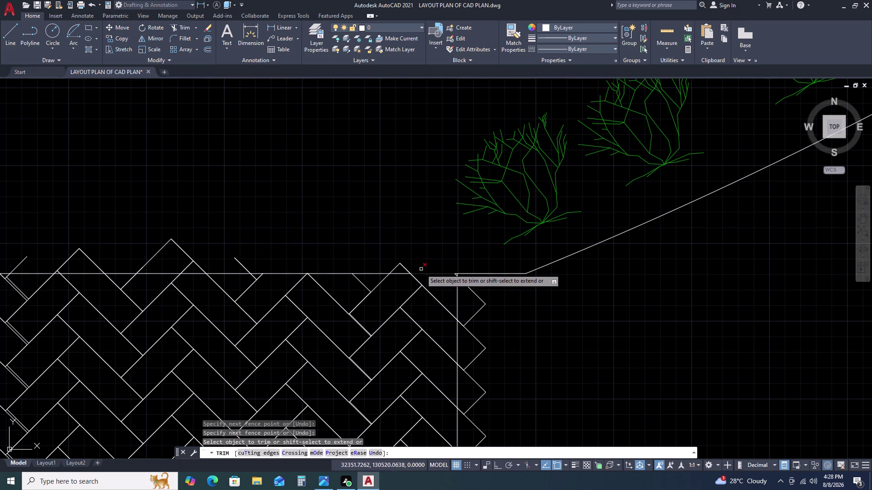
Trim the leftover paving fragments near the right corner.
click(421, 269)
click(387, 268)
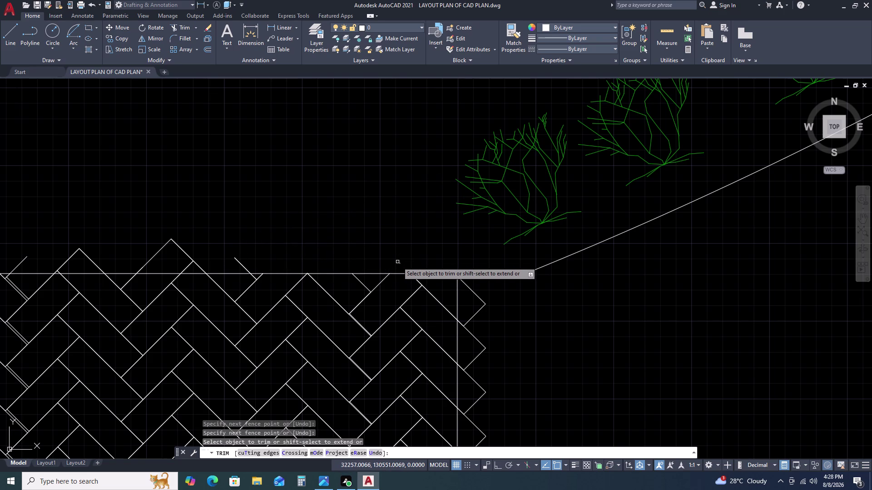
click(399, 261)
double_click(396, 264)
double_click(401, 264)
scroll(down, 3)
scroll(up, 3)
click(375, 229)
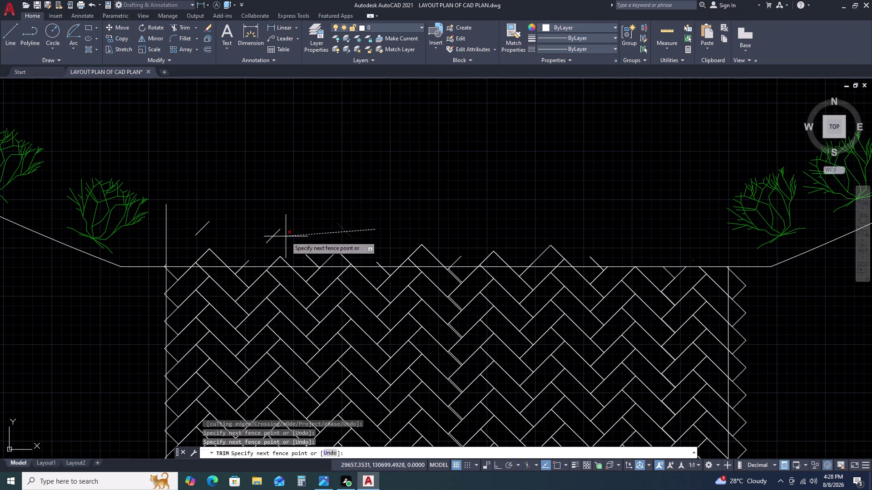
Trim the protruding paving ends along the left part of the top edge.
click(206, 229)
click(249, 262)
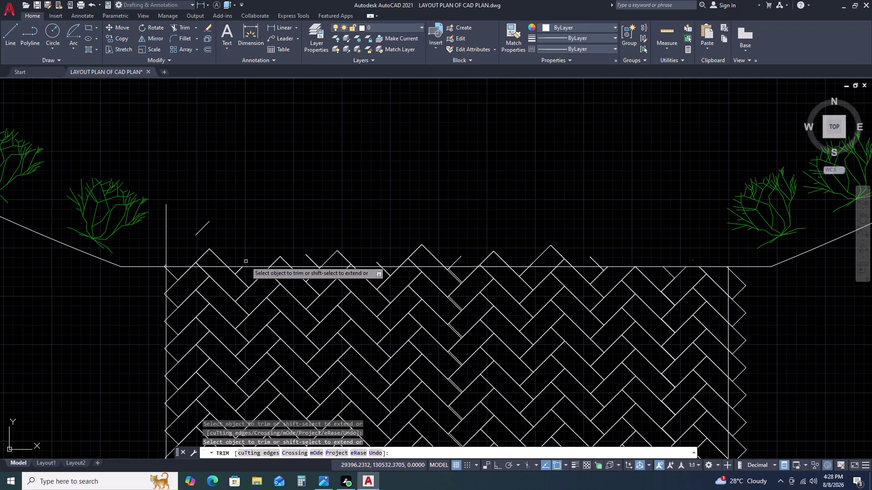
drag(224, 259, 220, 258)
click(202, 257)
click(200, 253)
click(218, 257)
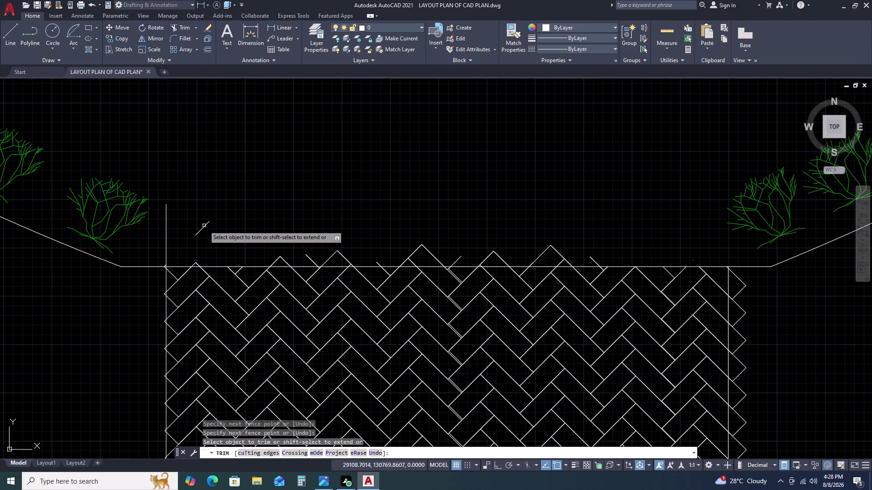
click(204, 224)
click(277, 261)
click(280, 261)
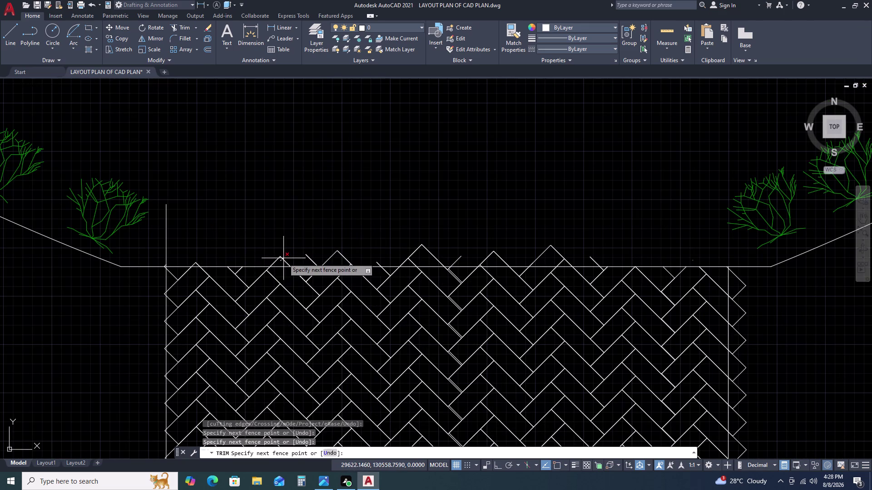
Fence-trim the remaining tips poking above the top edge.
click(284, 258)
click(280, 259)
click(272, 258)
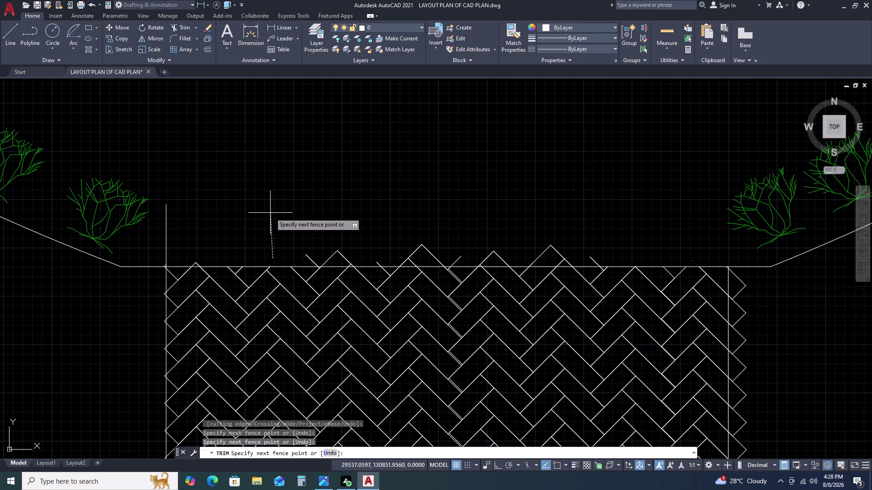
drag(275, 219, 284, 227)
click(301, 259)
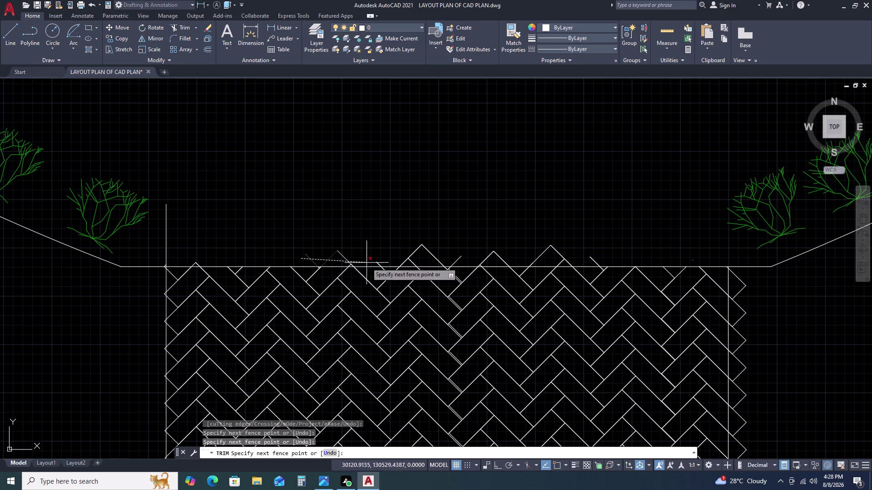
click(602, 261)
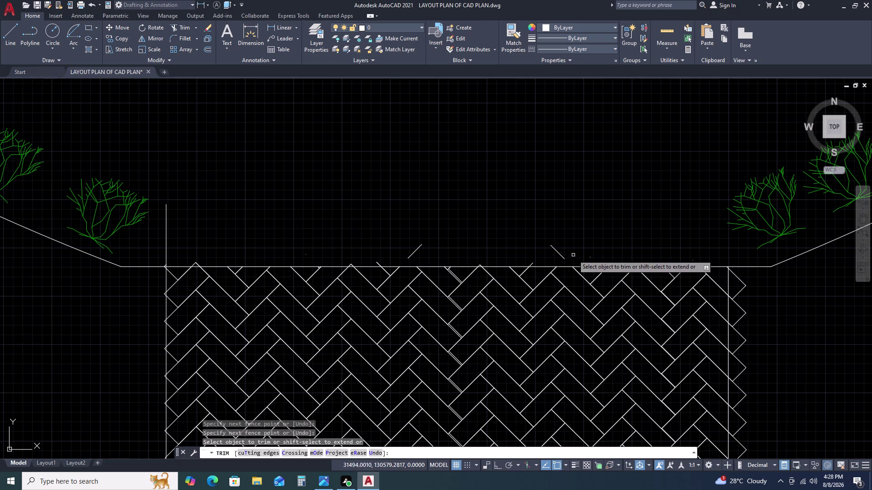
drag(573, 255, 565, 255)
double_click(375, 246)
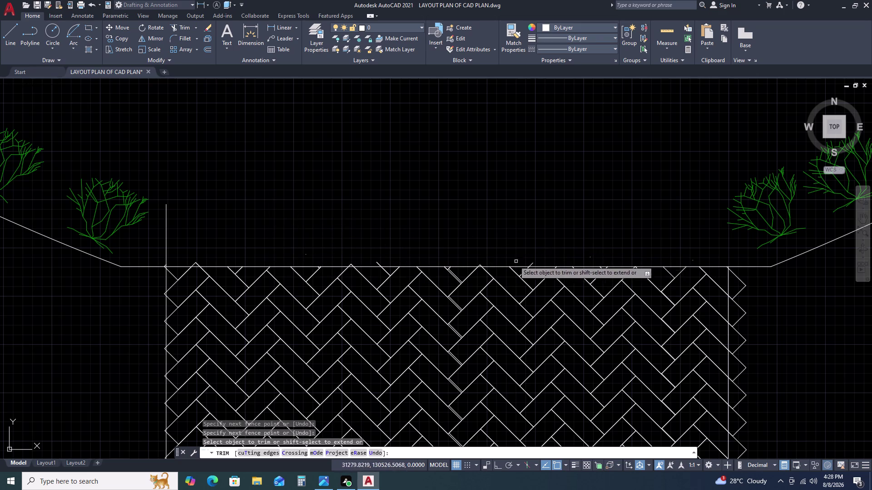
Trim small stray pieces above the top edge and near the left corner.
scroll(up, 3)
click(590, 276)
scroll(down, 3)
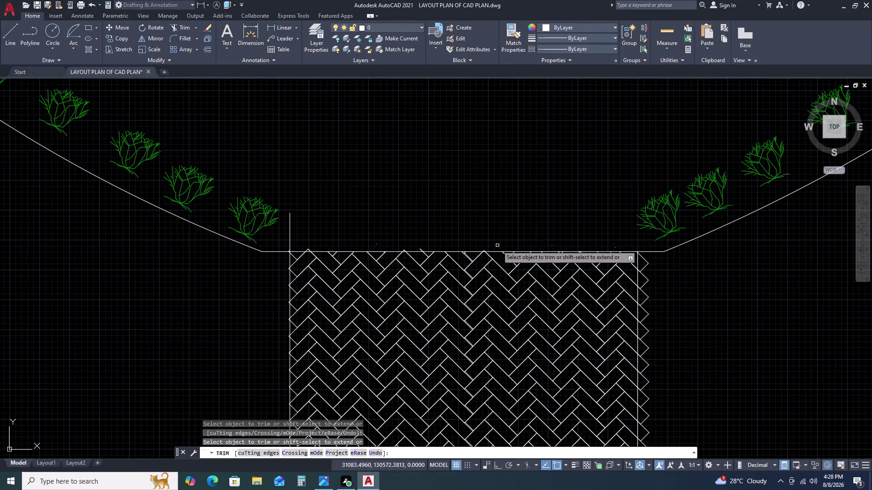
scroll(up, 3)
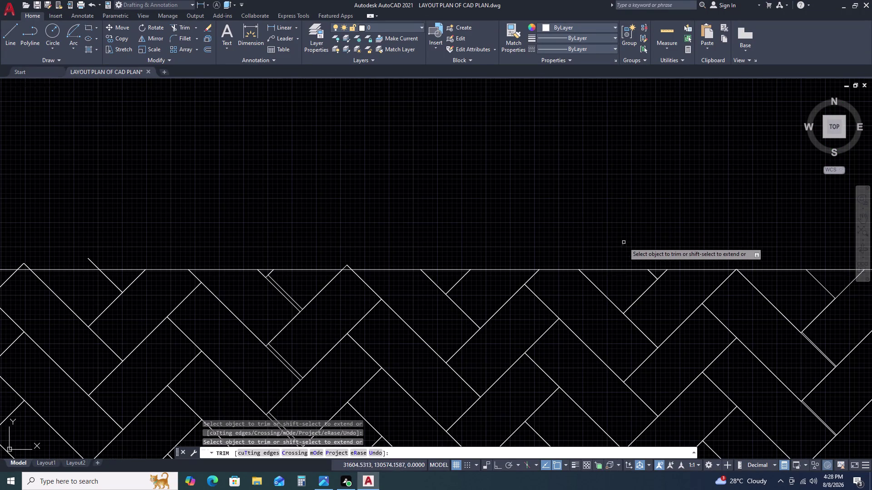
click(622, 245)
scroll(down, 3)
scroll(up, 3)
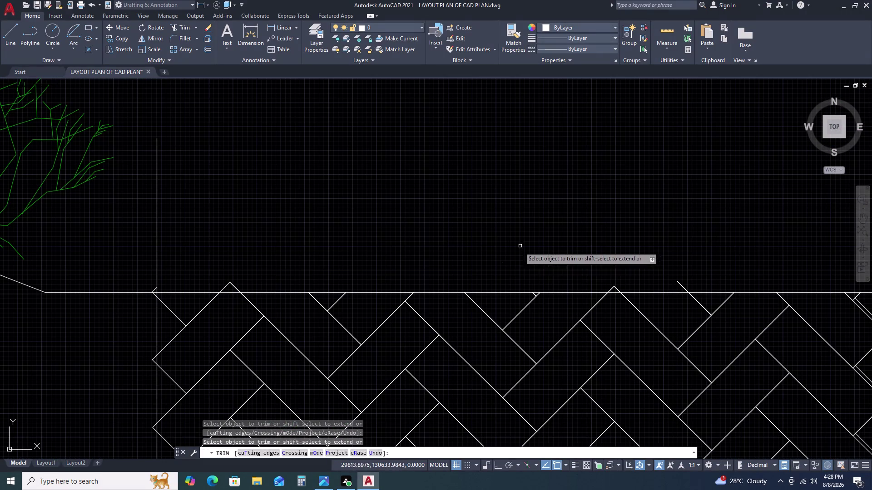
click(501, 264)
scroll(down, 3)
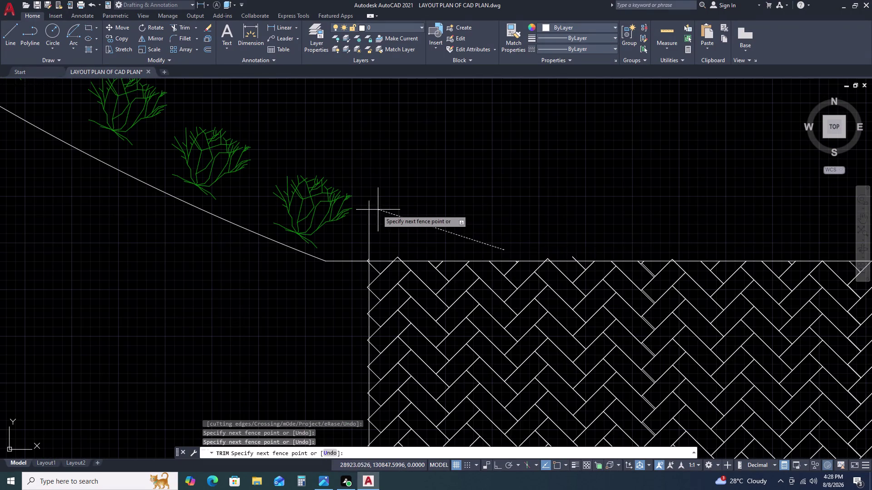
Trim leftover pieces past the left corner along the top edge.
click(366, 226)
scroll(down, 3)
scroll(up, 3)
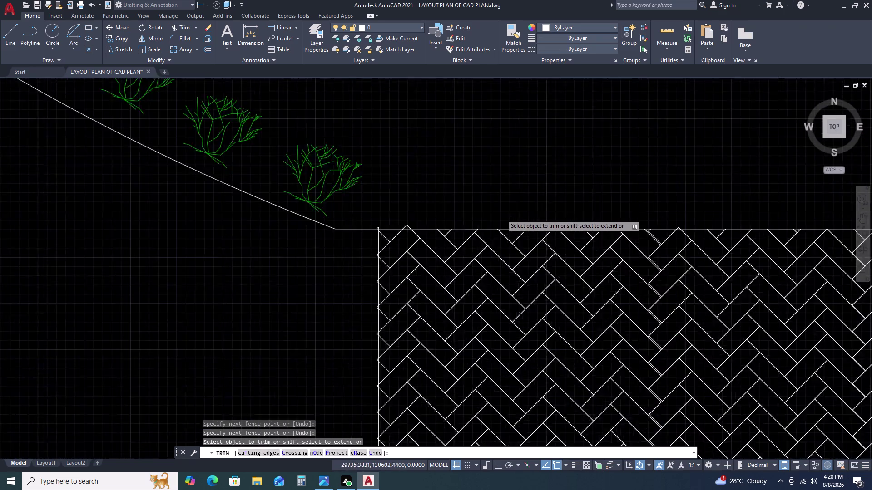
scroll(up, 3)
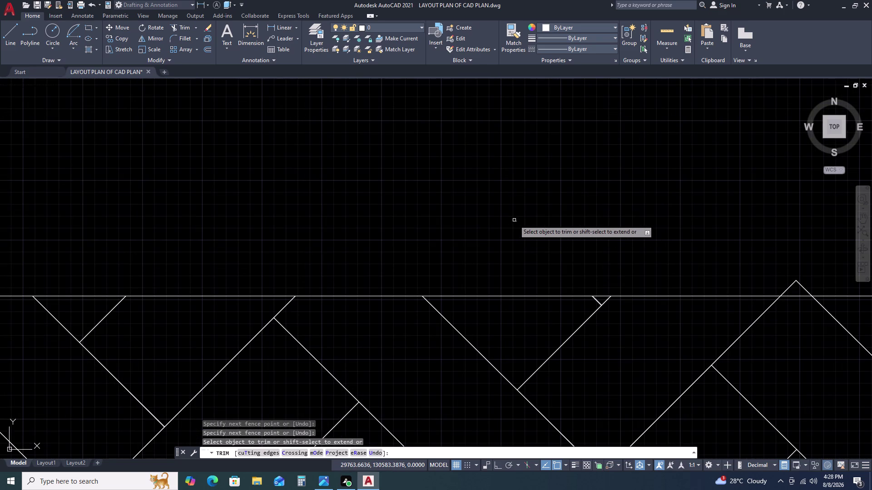
click(517, 222)
scroll(down, 3)
Pan along the driveway and trim a piece near the right corner.
middle_drag(623, 211, 361, 233)
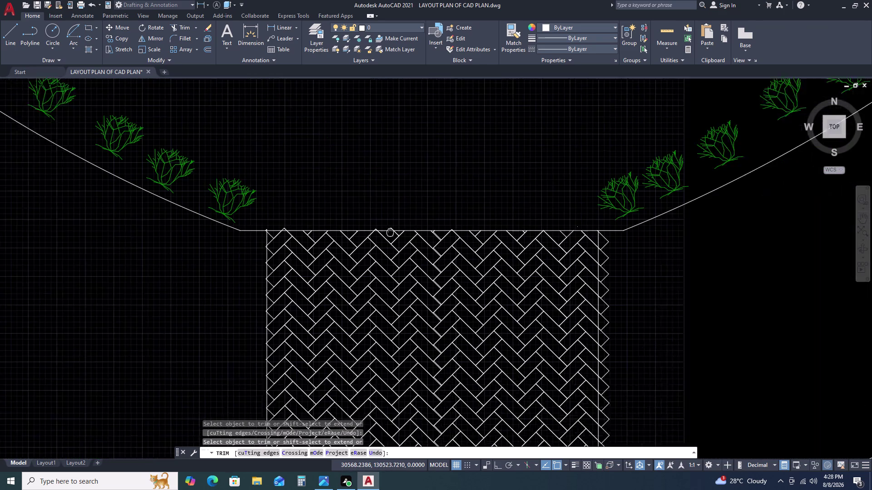
middle_drag(361, 234, 333, 238)
scroll(up, 3)
click(462, 233)
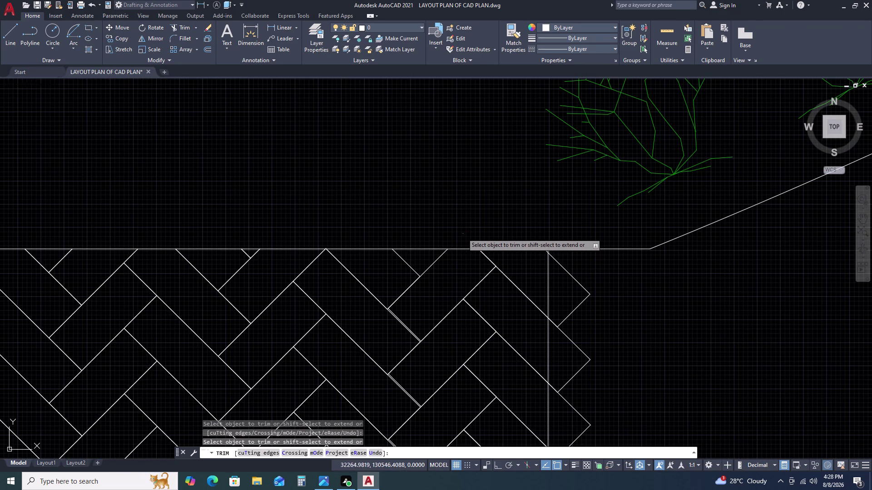
scroll(down, 3)
Cut the paving ends sticking past the driveway's right edge.
middle_drag(507, 342, 495, 301)
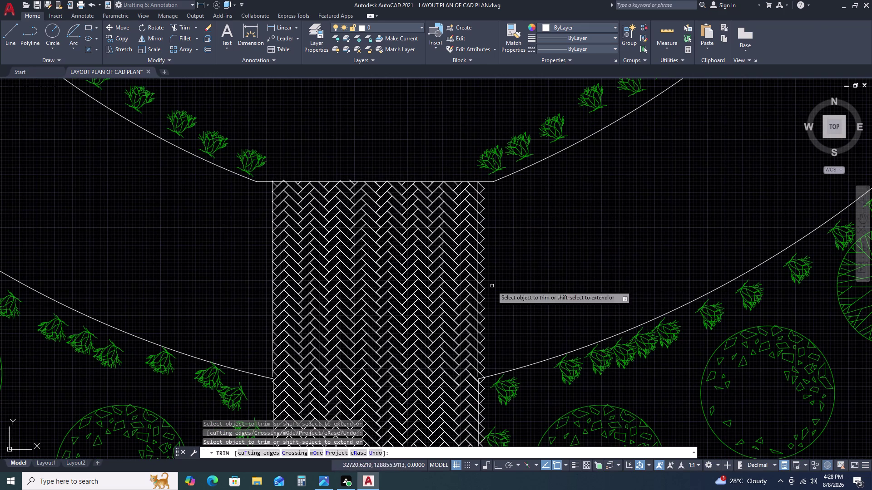
scroll(up, 3)
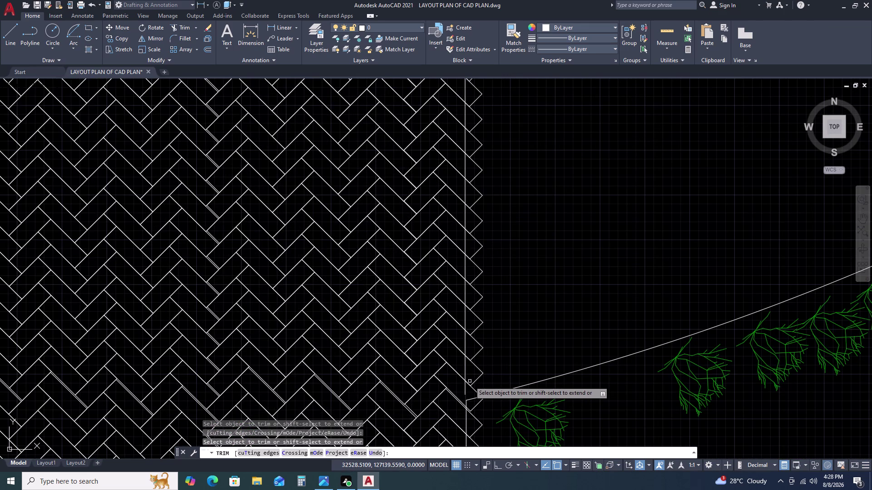
drag(473, 388, 473, 377)
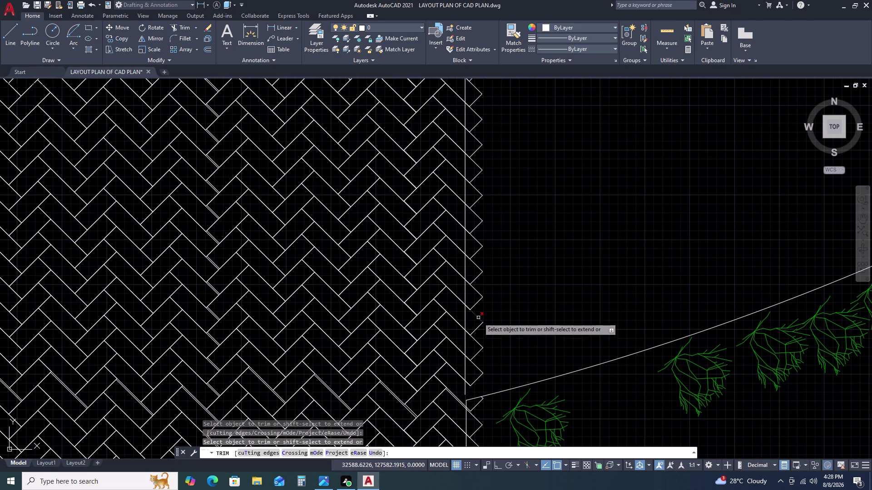
scroll(down, 3)
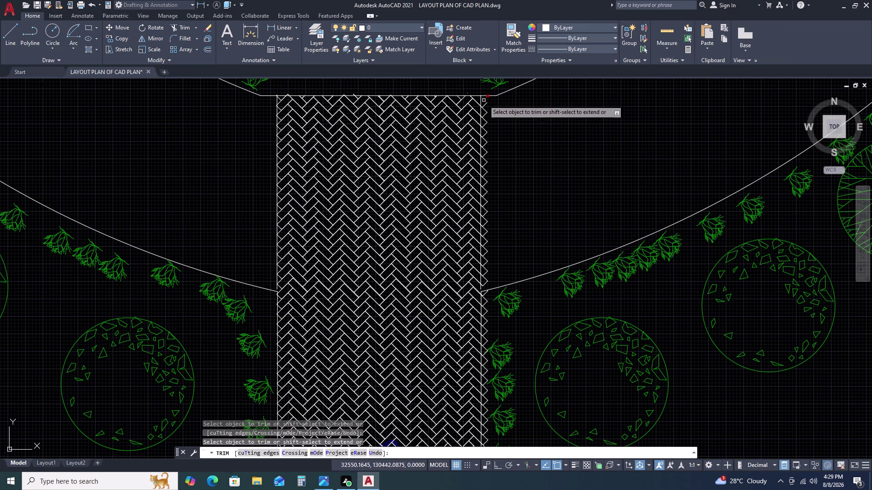
click(484, 101)
click(485, 107)
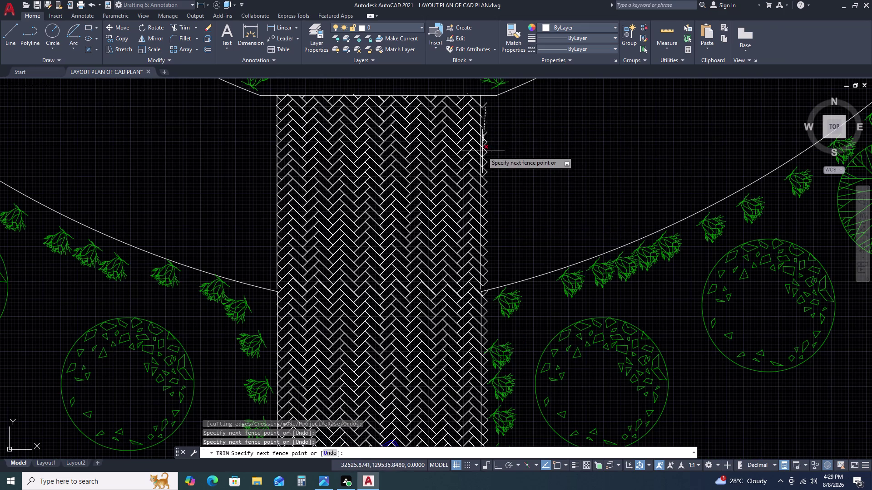
click(483, 283)
scroll(up, 3)
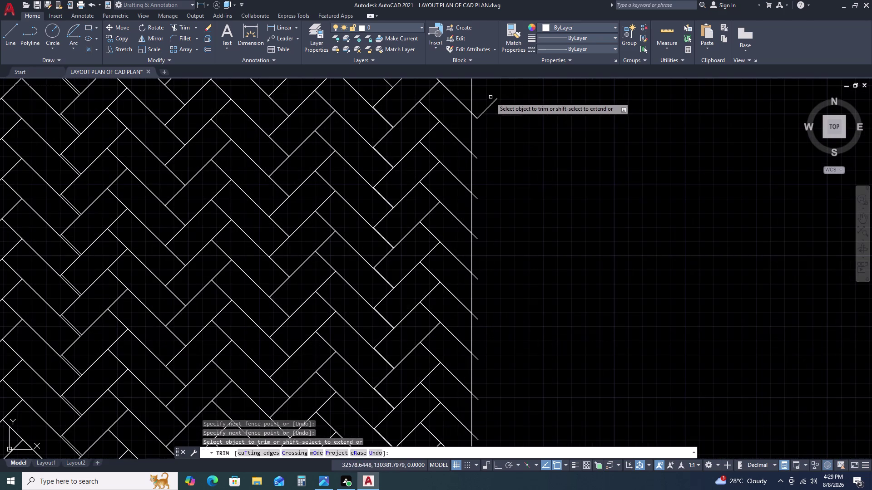
click(492, 96)
scroll(down, 3)
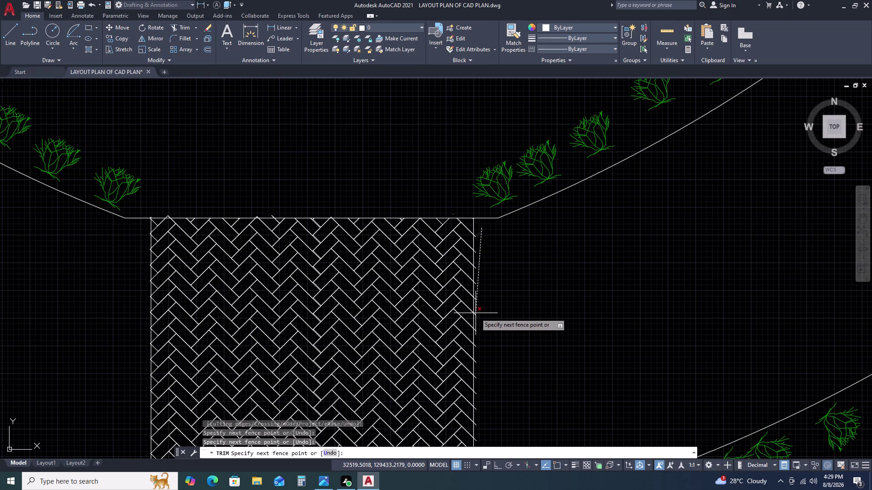
Trim the remaining ends beyond the right edge and review the whole driveway.
click(476, 313)
scroll(up, 3)
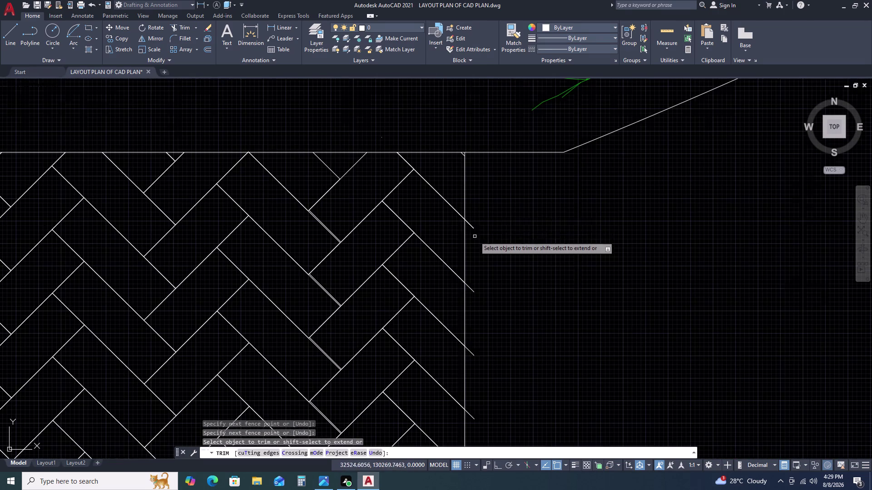
click(472, 205)
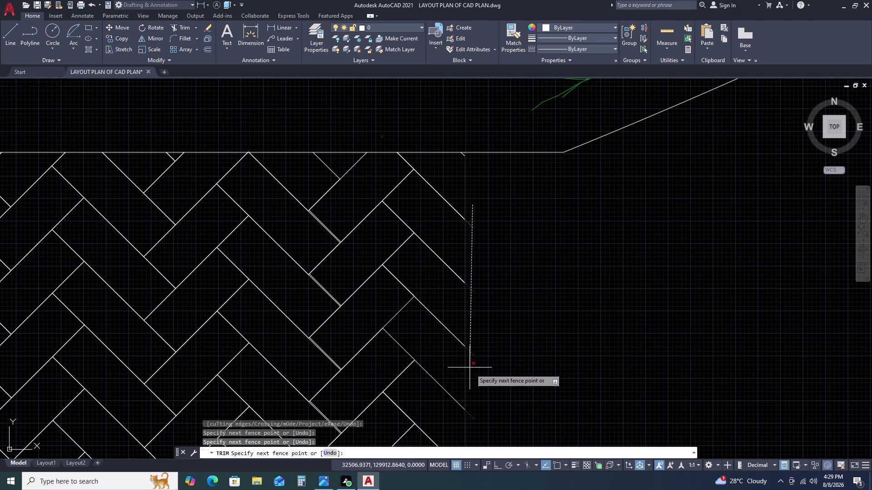
click(472, 373)
scroll(down, 3)
middle_drag(514, 366, 498, 284)
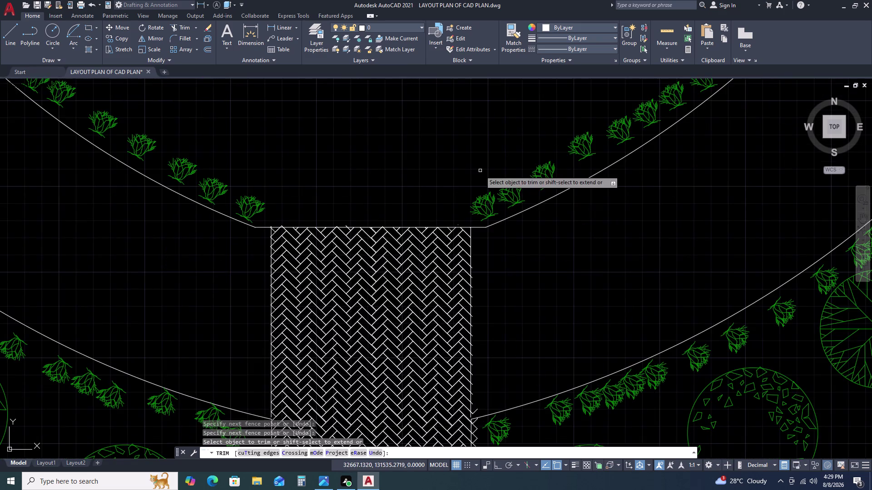
scroll(down, 3)
middle_drag(476, 269, 477, 221)
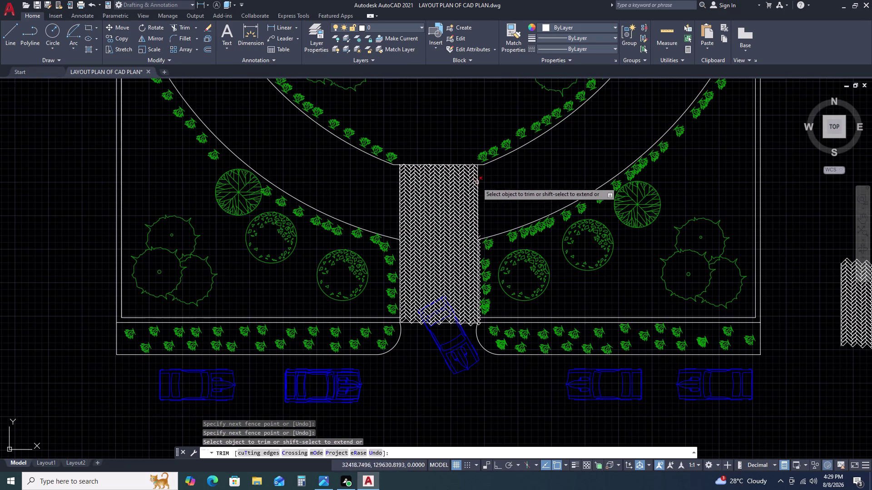
scroll(up, 3)
Undo the last three trims and exit TRIM.
key(ctrl+z)
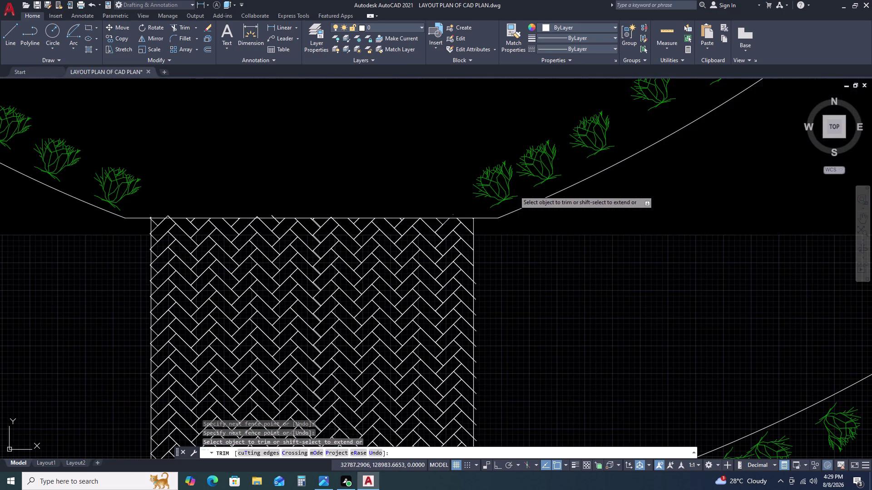
key(ctrl+z)
key(ctrl+z)
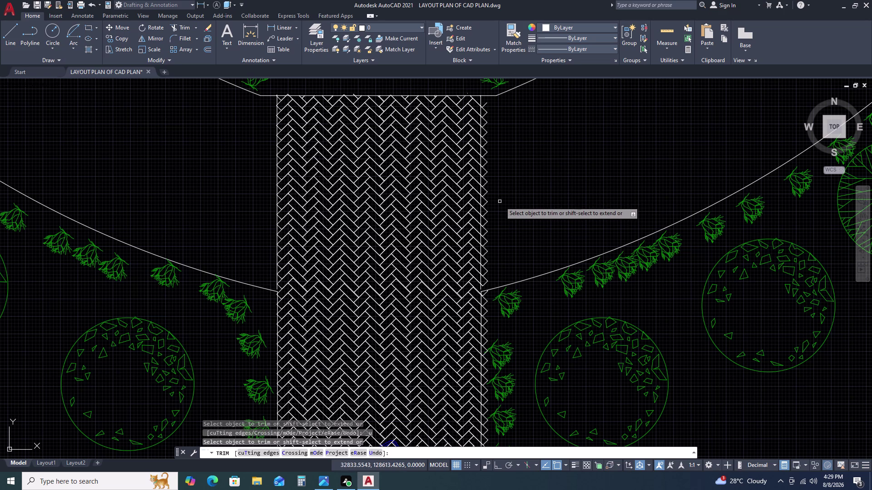
key(Escape)
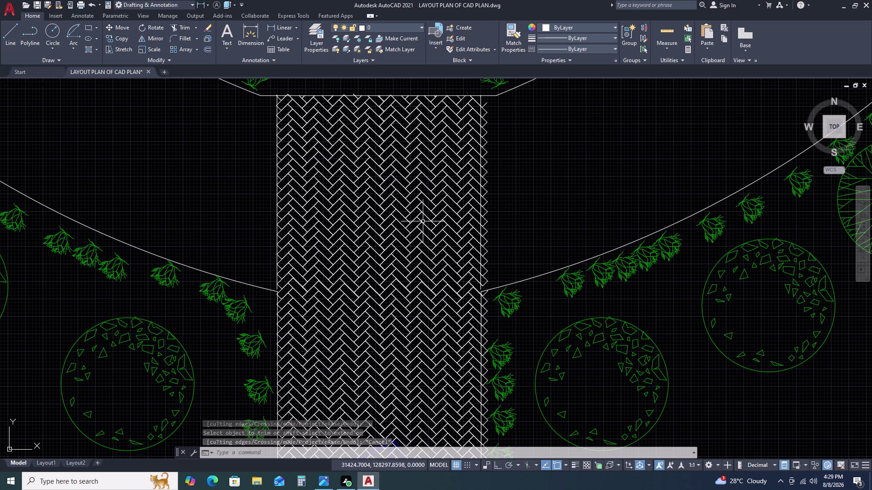
click(481, 123)
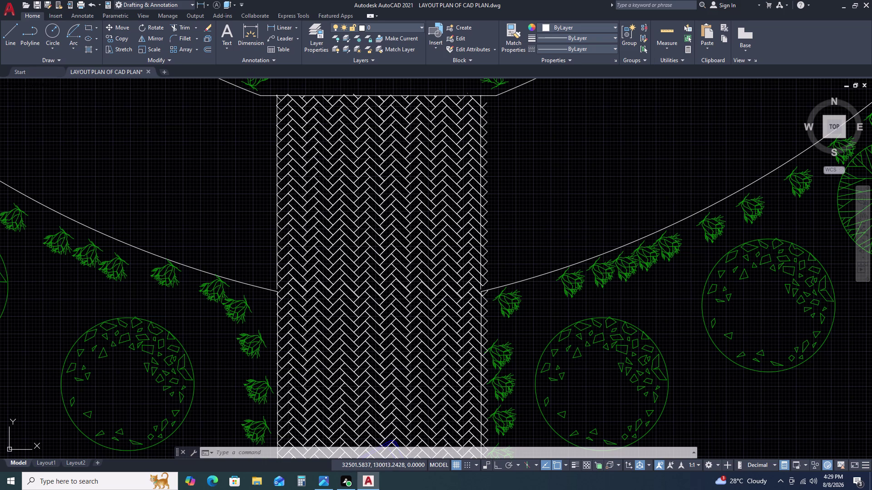
Erase the stray object beside the driveway, then cancel the edge-line window selection.
key(Delete)
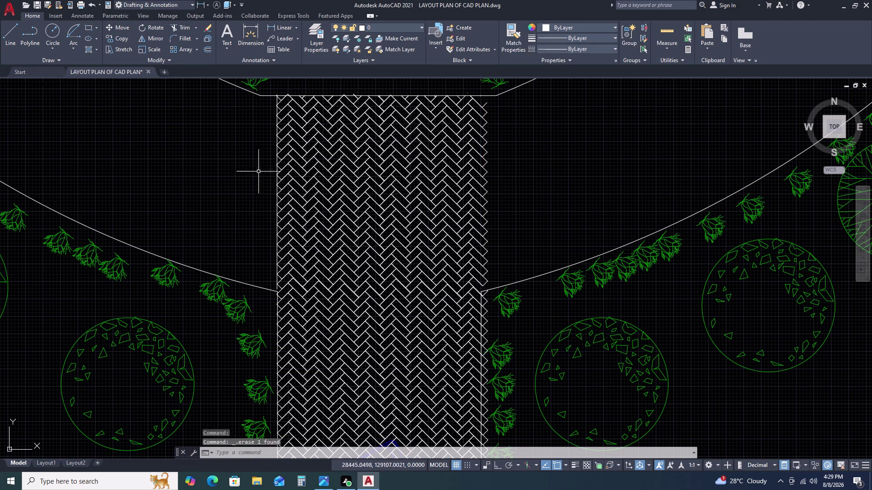
scroll(up, 3)
click(318, 152)
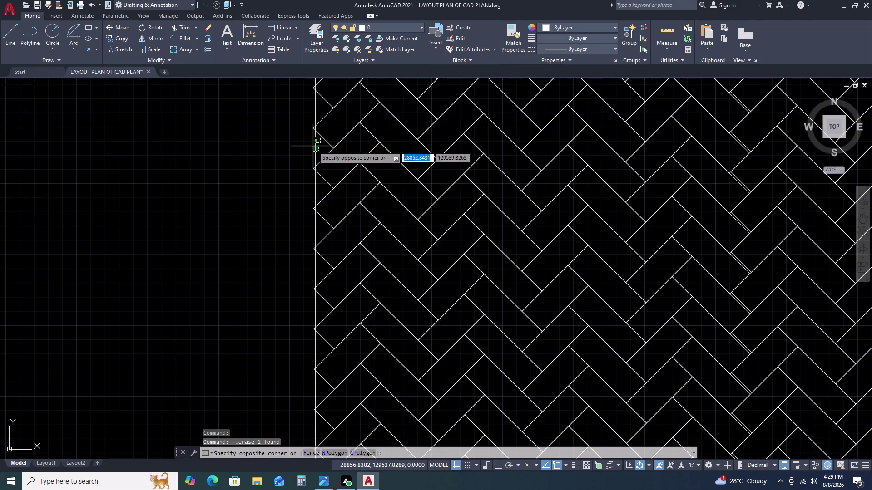
click(313, 146)
click(309, 146)
key(Delete)
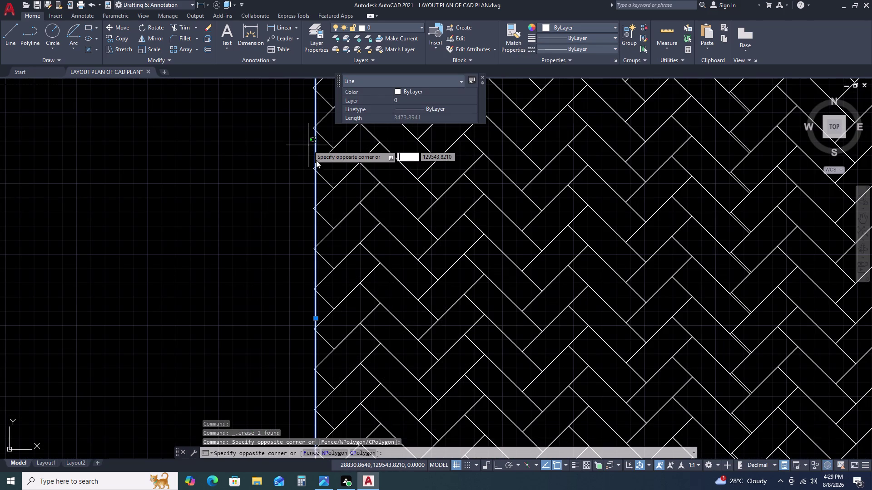
key(Escape)
key(Delete)
scroll(down, 3)
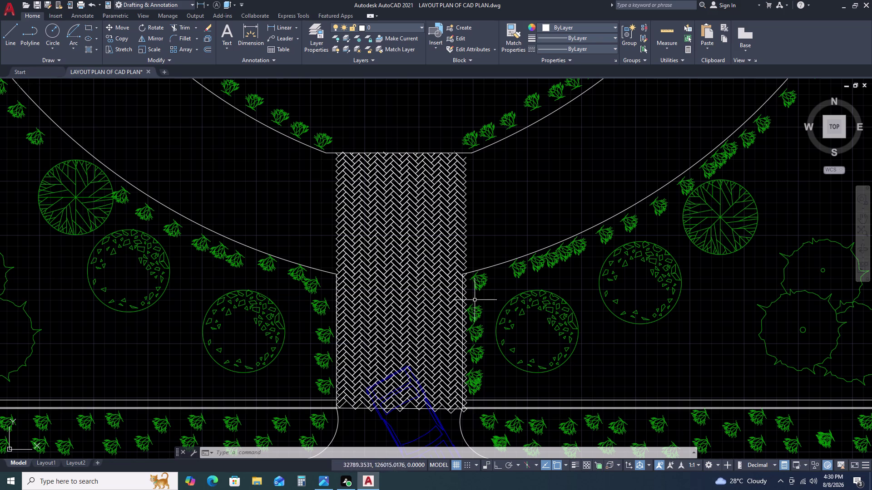
Select the four garden arcs on the right and left of the layout.
scroll(down, 3)
click(547, 159)
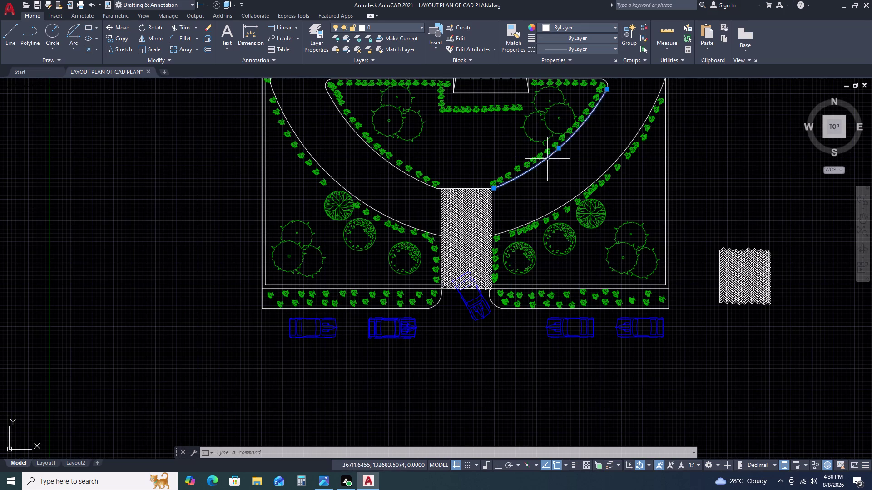
click(566, 201)
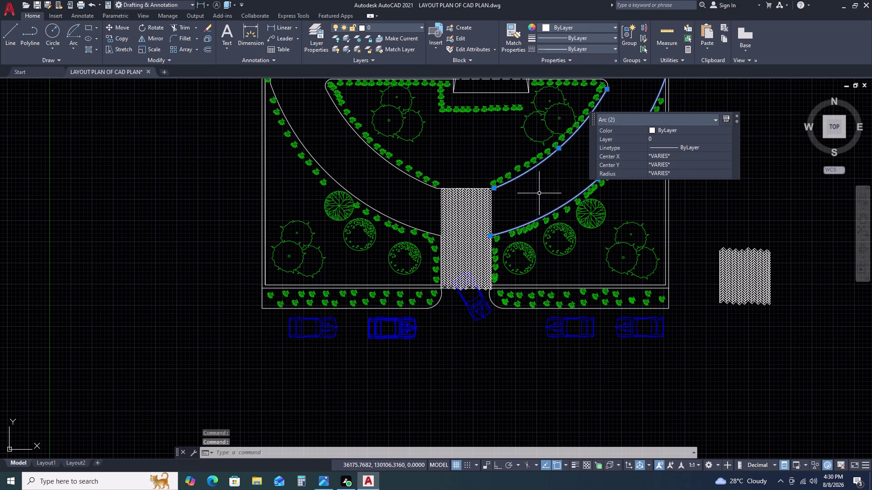
double_click(412, 178)
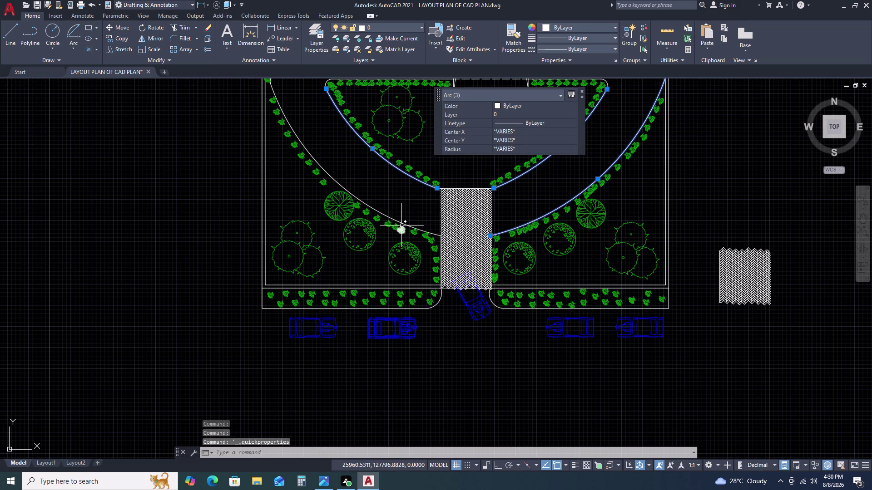
double_click(405, 223)
scroll(down, 3)
middle_drag(465, 233, 439, 296)
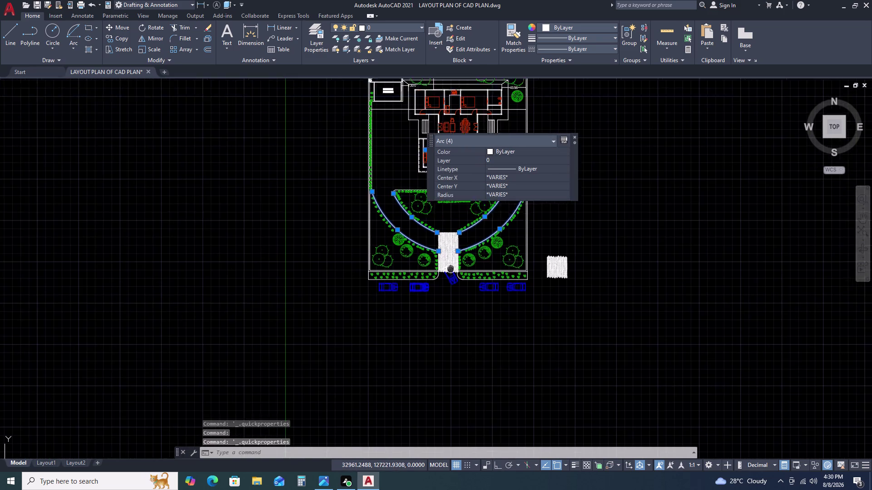
middle_drag(439, 296, 434, 307)
scroll(down, 3)
scroll(up, 3)
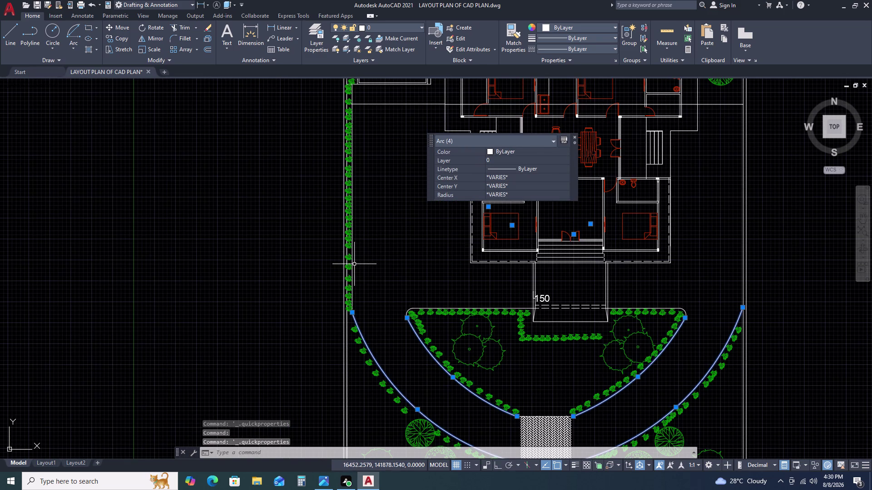
Add the left boundary, upper cross, plot side, house front, porch side and garden-edge lines.
double_click(353, 262)
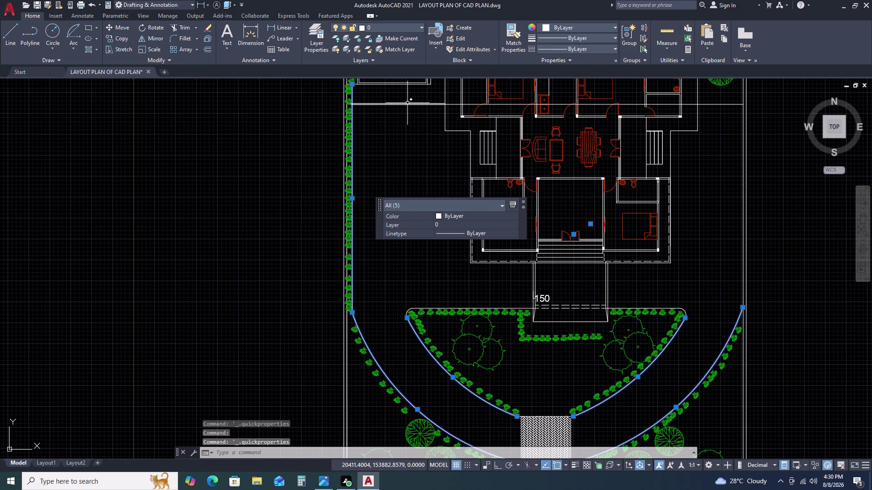
click(407, 105)
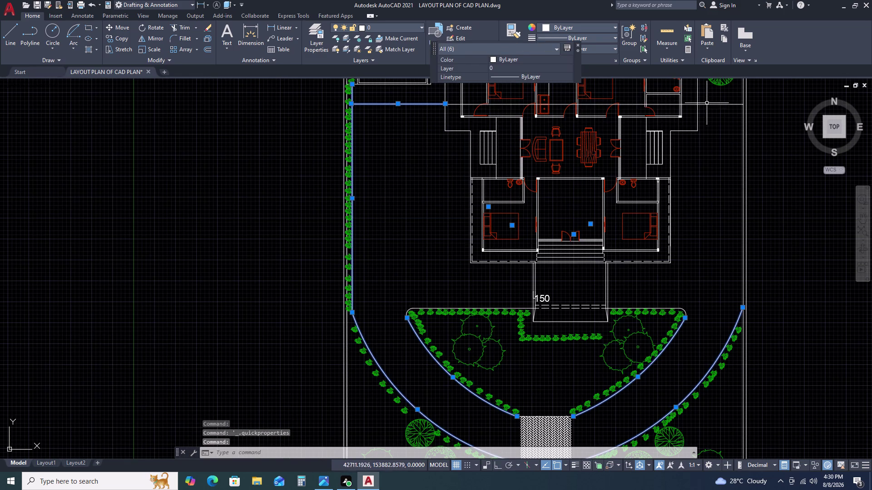
click(708, 105)
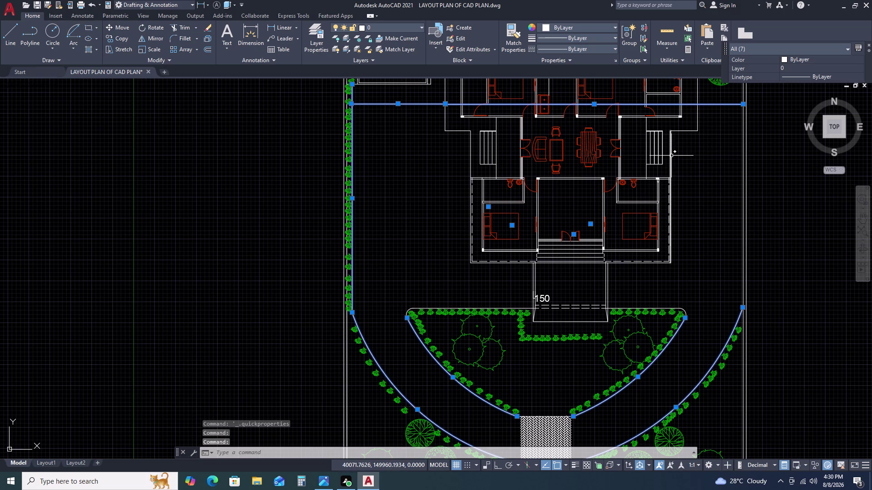
click(671, 156)
scroll(up, 3)
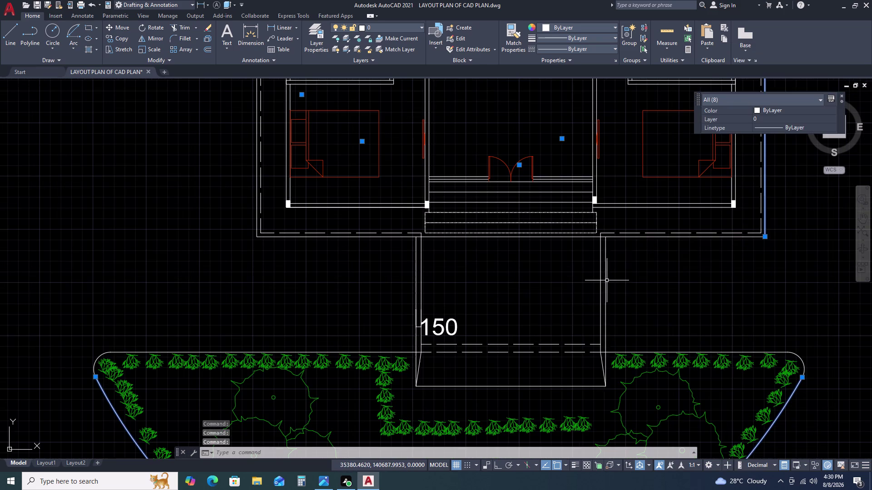
click(606, 281)
click(622, 237)
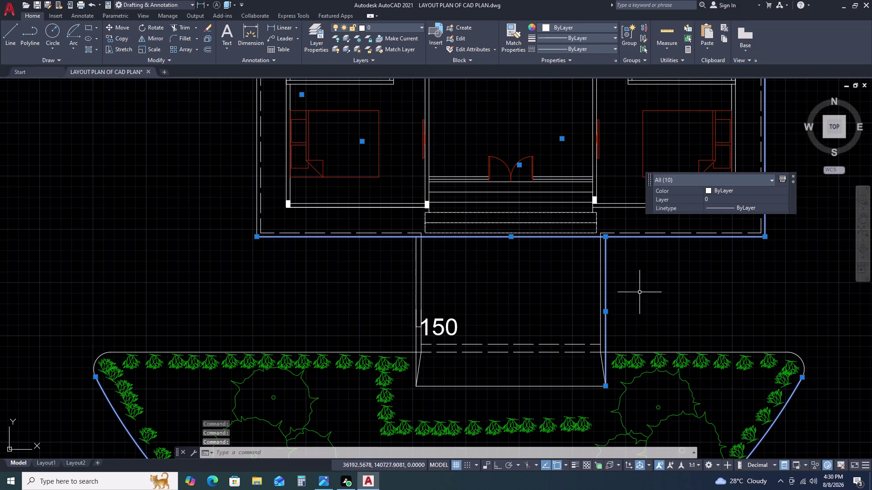
click(647, 353)
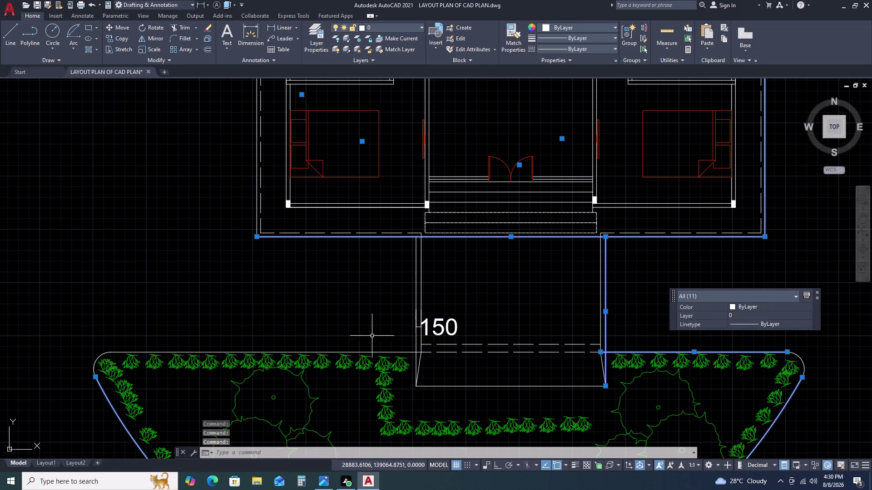
click(336, 352)
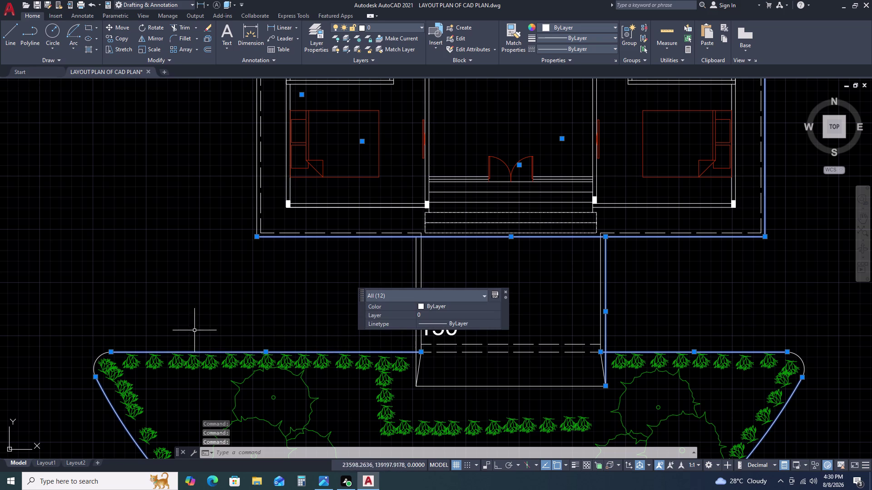
scroll(down, 3)
scroll(up, 3)
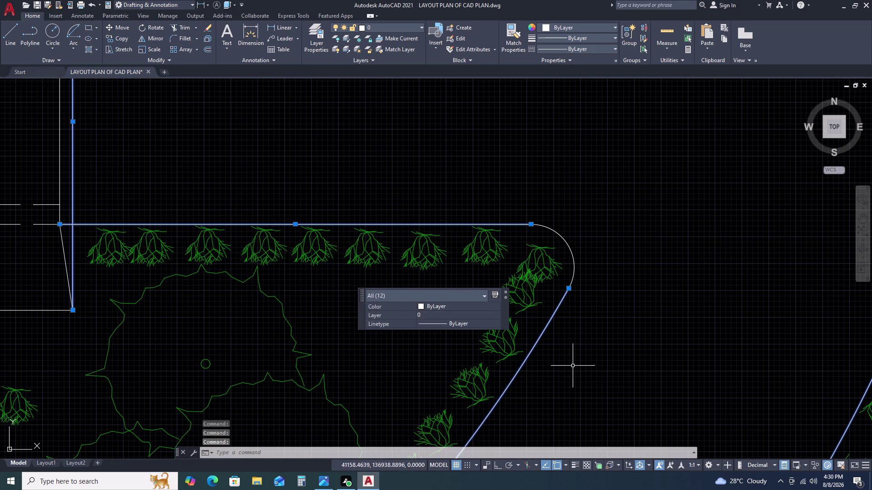
Add the remaining garden edge, house outline and porch lines plus the 150 dimension.
click(573, 256)
scroll(down, 3)
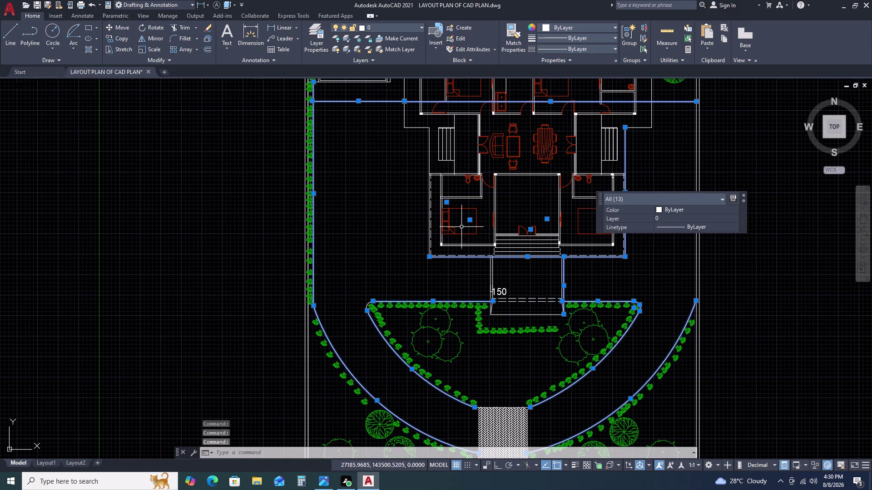
double_click(696, 268)
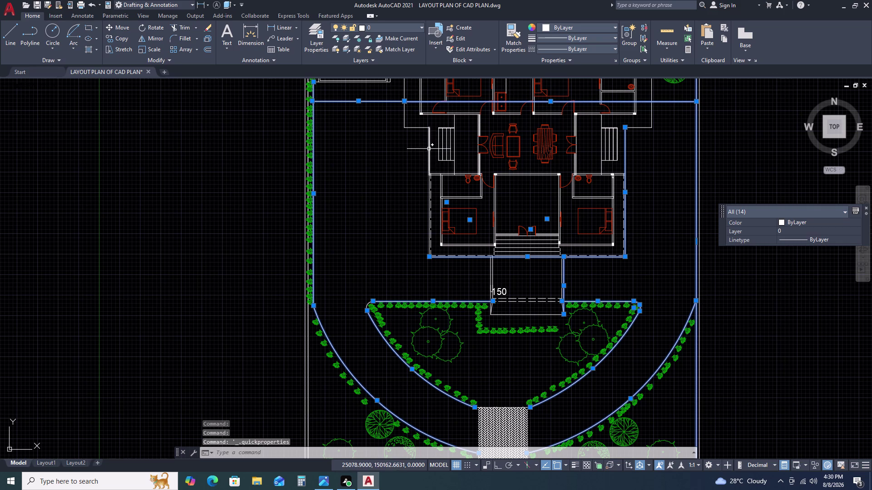
click(429, 149)
click(411, 121)
click(396, 142)
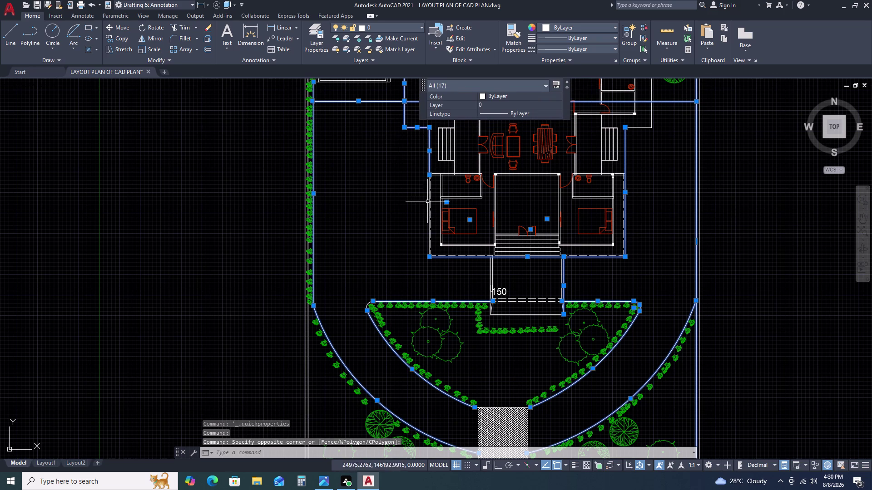
scroll(up, 3)
click(458, 226)
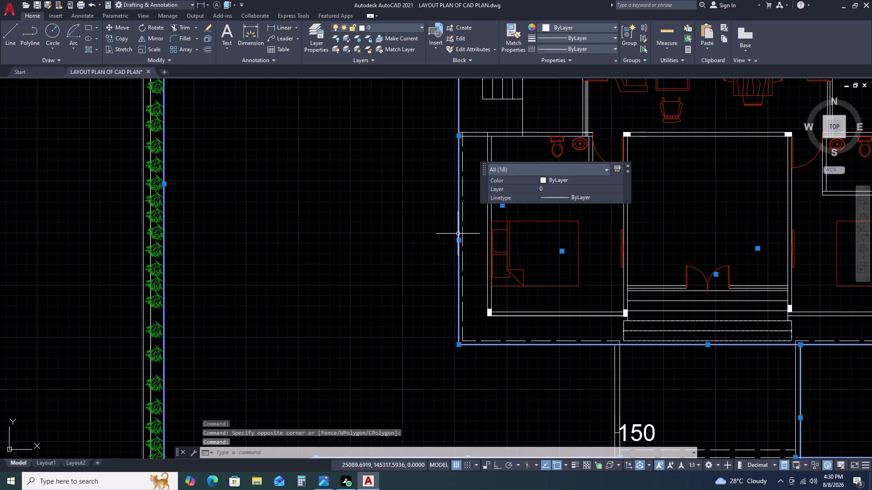
scroll(down, 3)
scroll(up, 3)
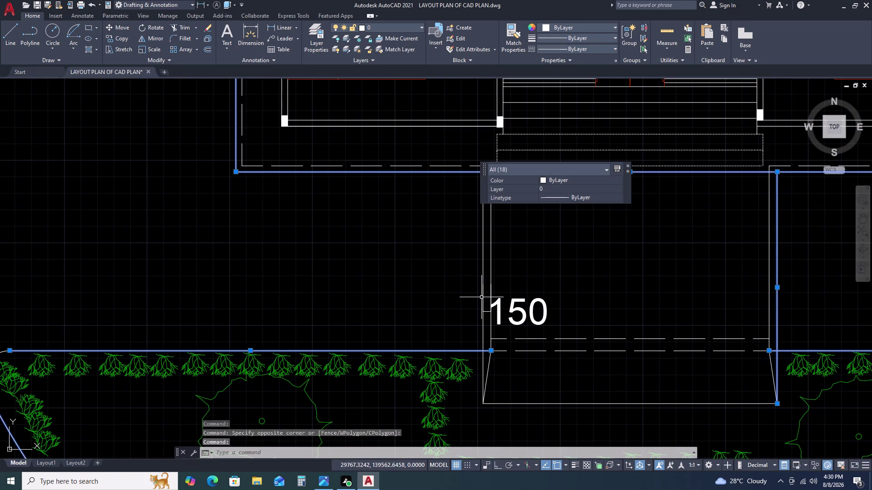
click(482, 292)
click(484, 258)
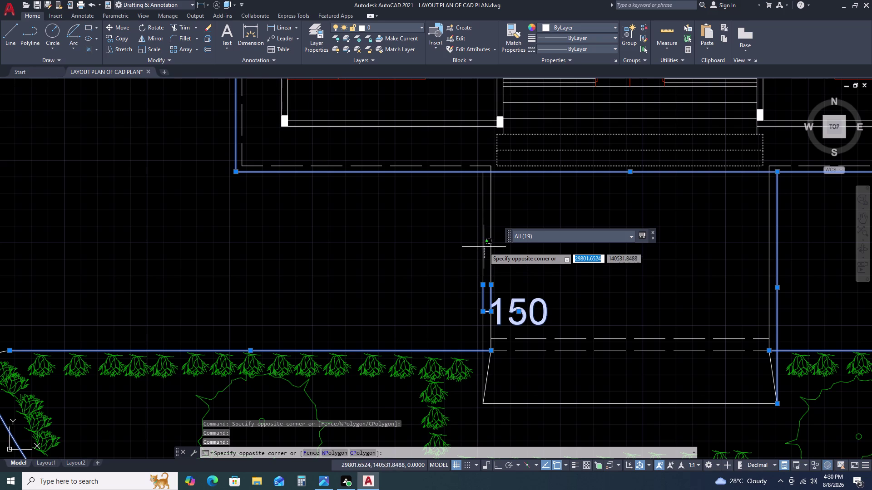
click(481, 240)
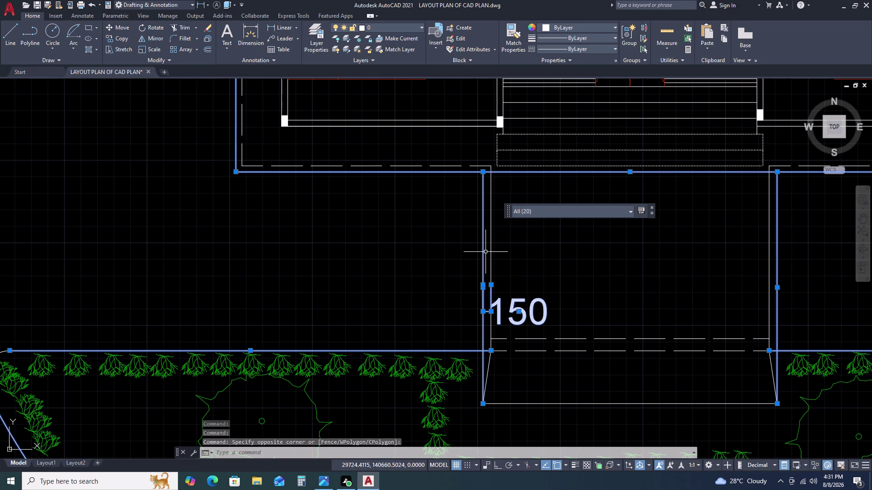
scroll(down, 3)
scroll(down, 3)
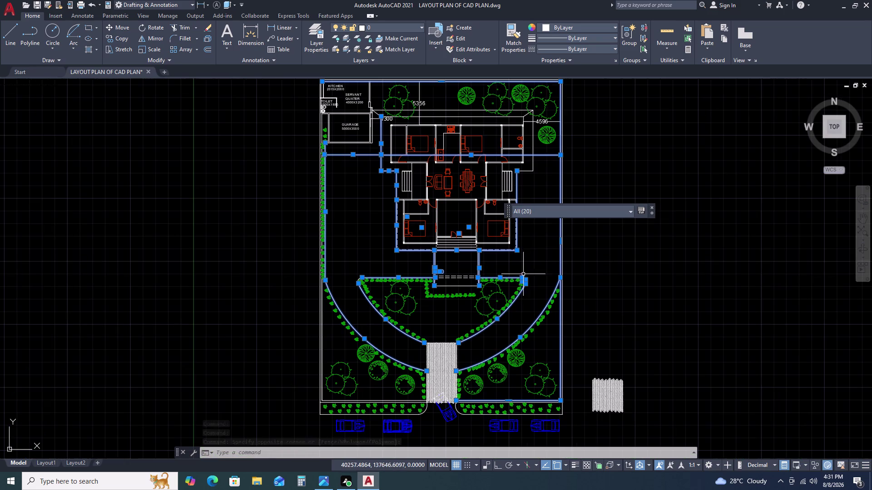
Copy the twenty gathered objects to empty space right of the plan.
text(CO)
key(space)
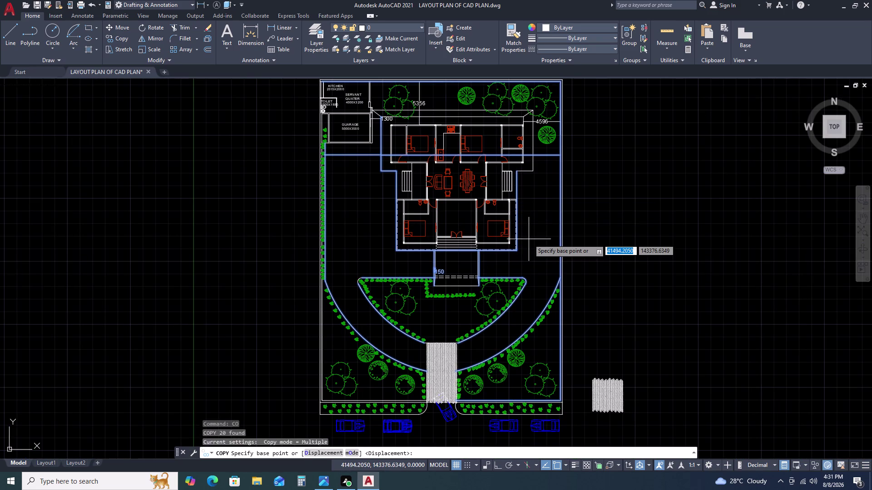
click(529, 239)
scroll(down, 3)
middle_drag(712, 250, 353, 251)
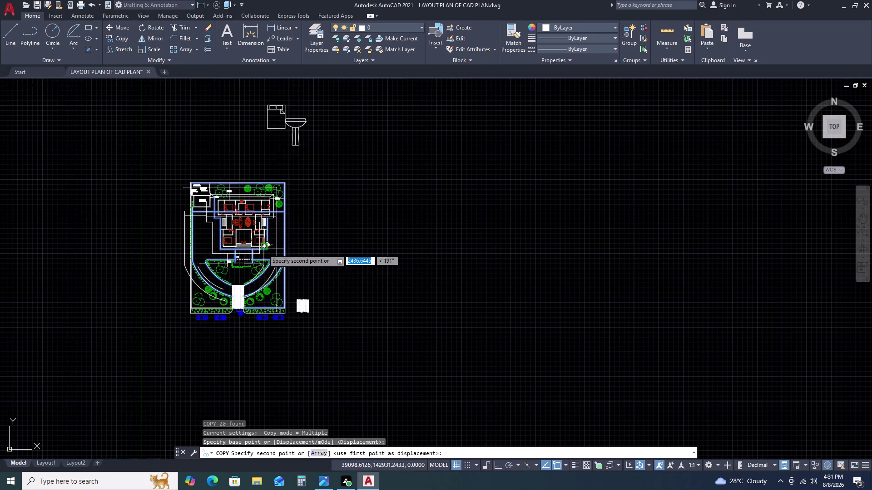
click(472, 254)
key(Escape)
Delete the copied 150 dimension and check the long vertical line.
scroll(up, 3)
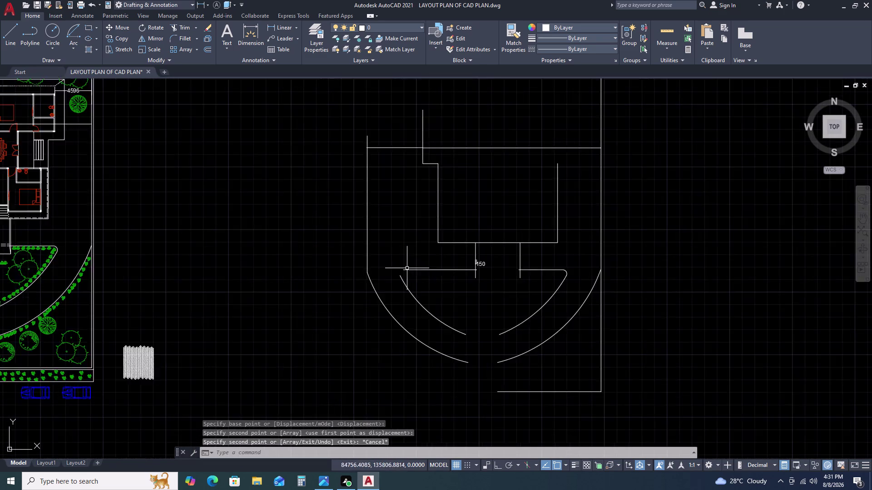
scroll(up, 3)
click(526, 257)
click(523, 273)
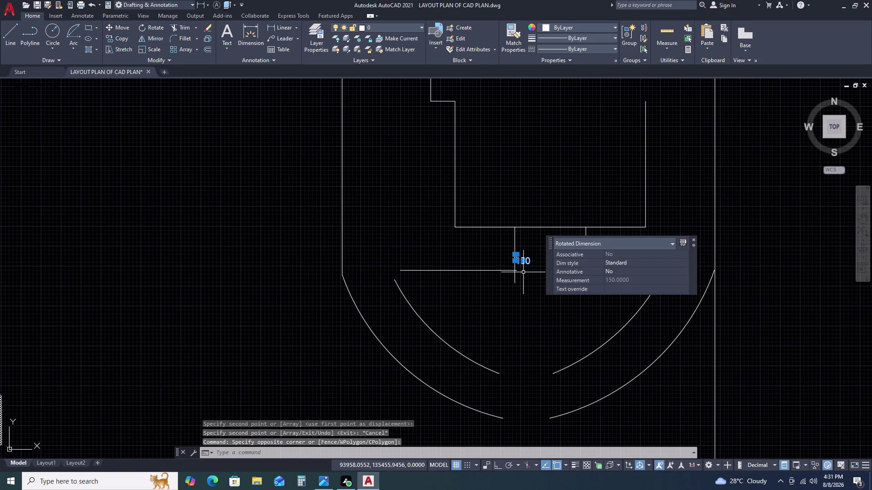
key(Delete)
scroll(down, 3)
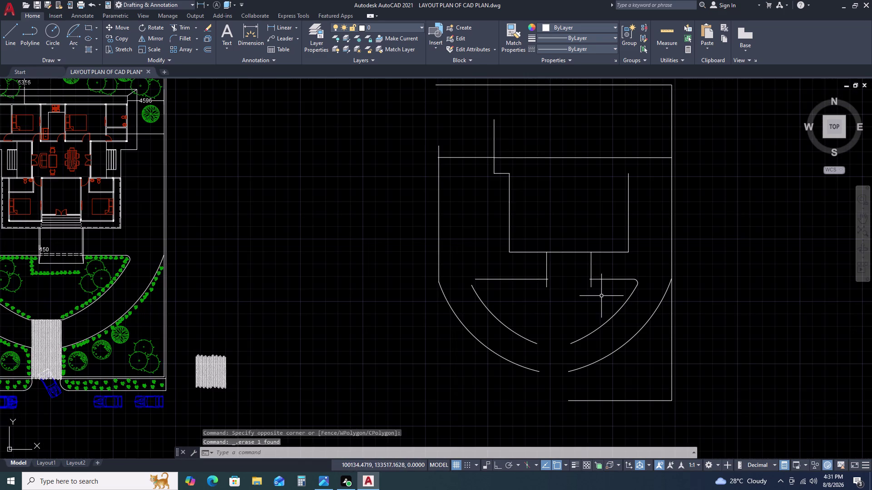
scroll(down, 3)
scroll(up, 3)
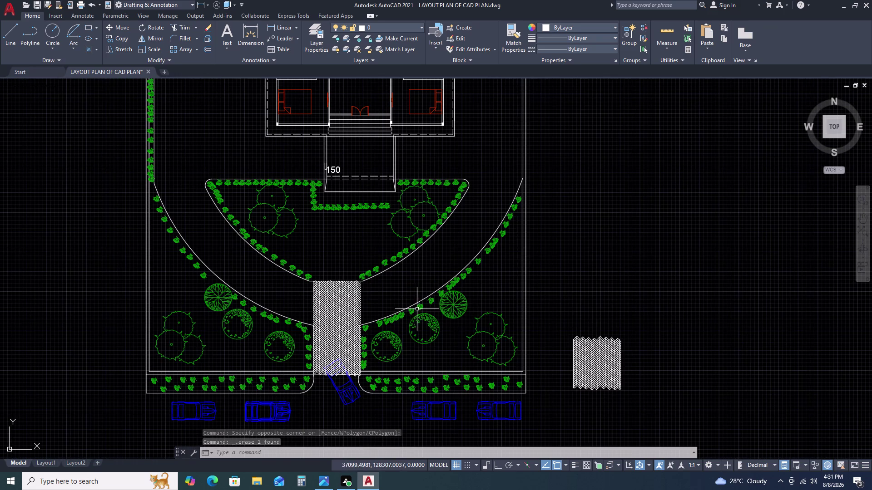
scroll(down, 3)
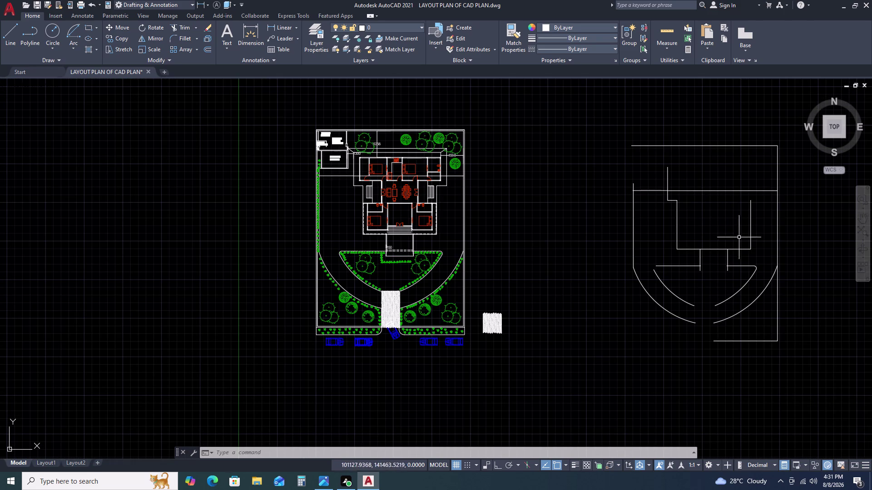
click(669, 172)
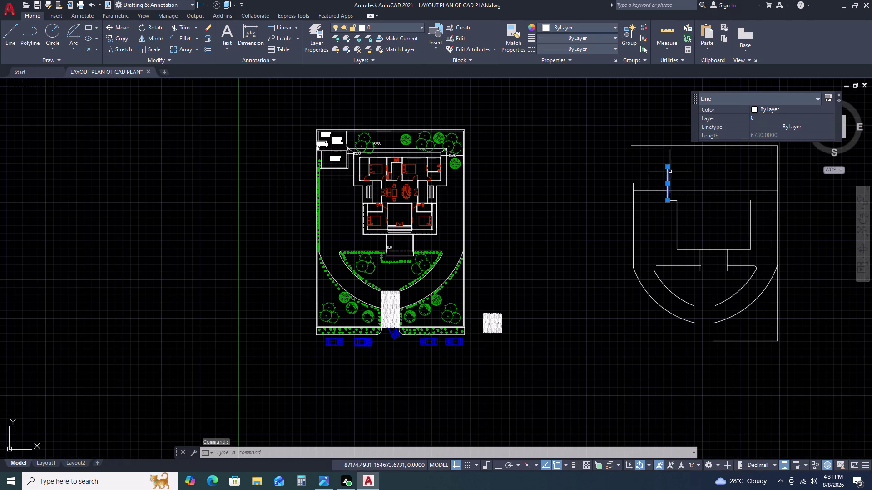
key(Escape)
Trim the overshooting line ends, using a fence across the lines at the right.
text(TR)
key(space)
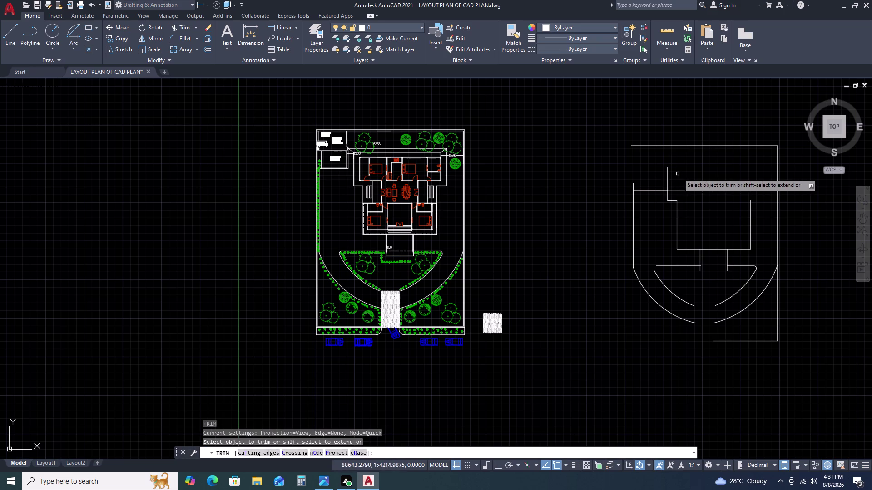
click(678, 173)
click(633, 175)
click(716, 121)
click(648, 164)
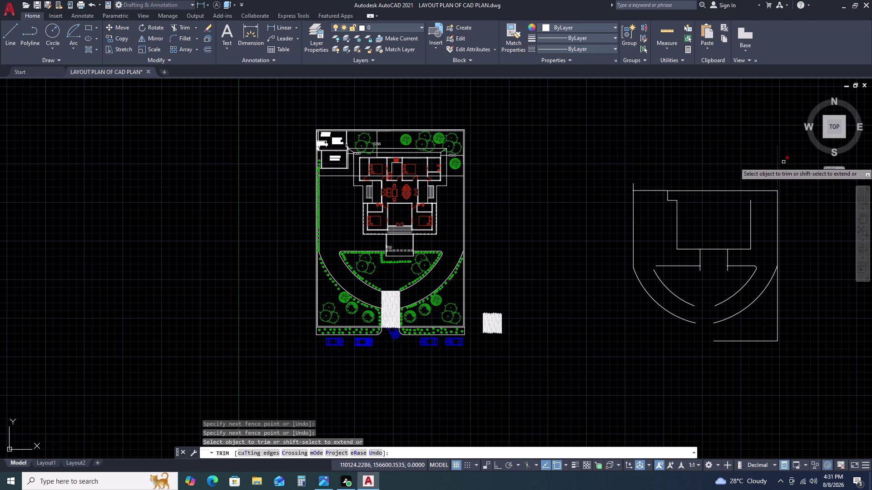
double_click(783, 162)
drag(749, 167, 745, 167)
click(801, 323)
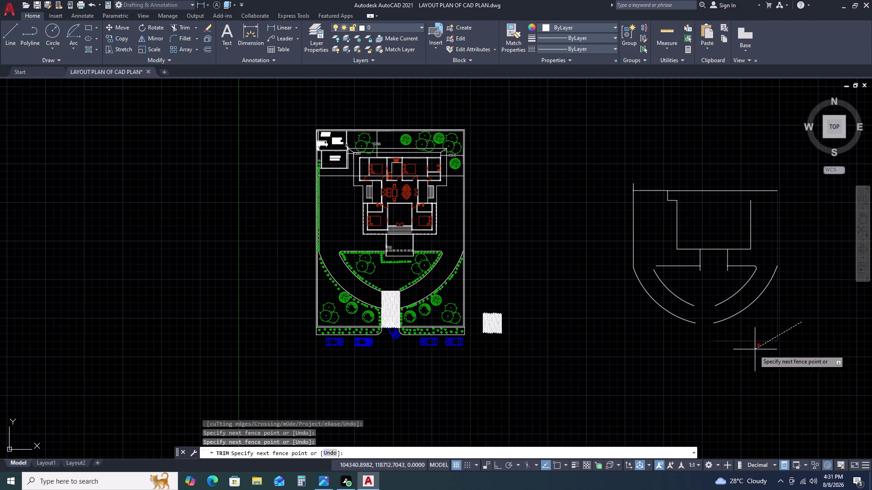
click(752, 352)
key(Escape)
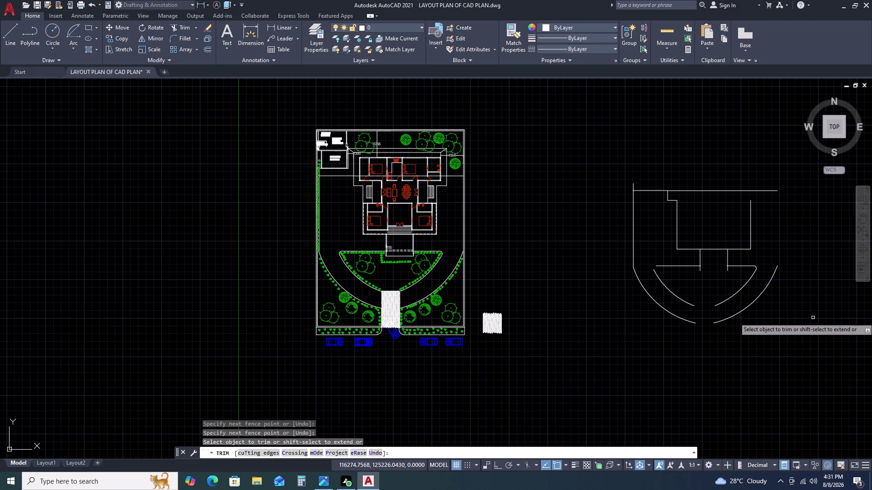
Draw a vertical line on the right side of the outline copy.
text(L)
key(space)
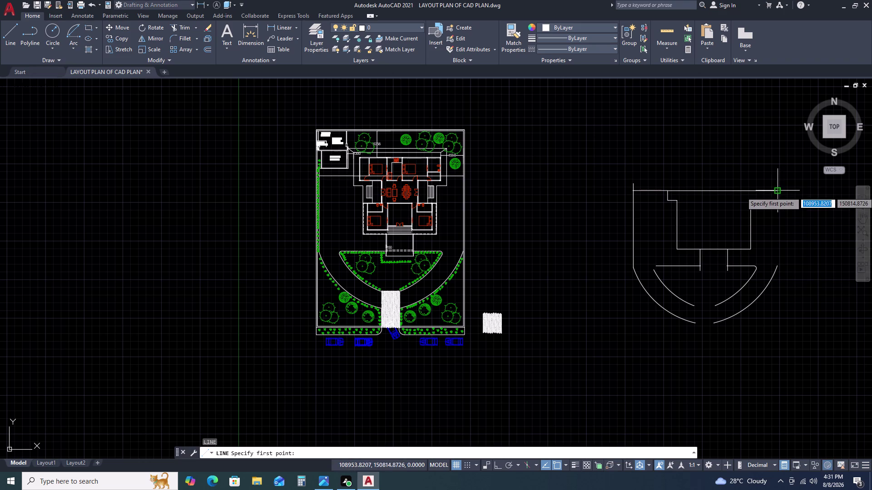
click(779, 192)
click(777, 270)
key(Escape)
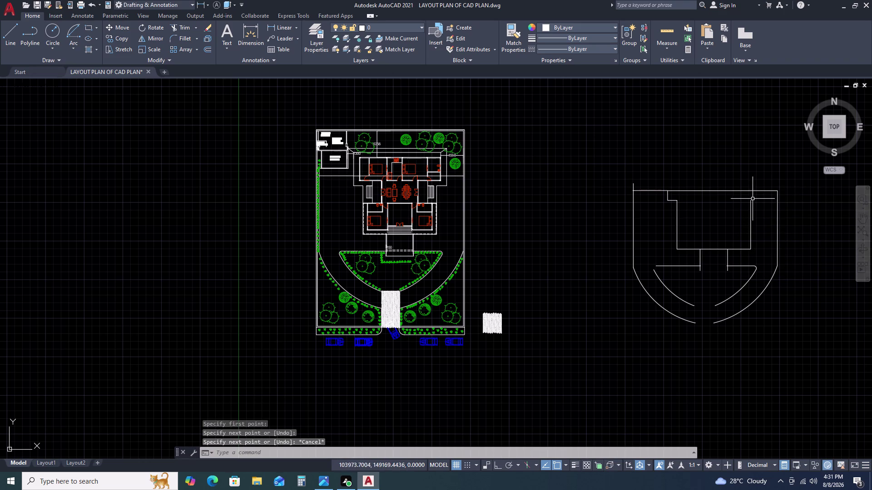
Select the two top-left step lines and start MIRROR on them.
scroll(up, 3)
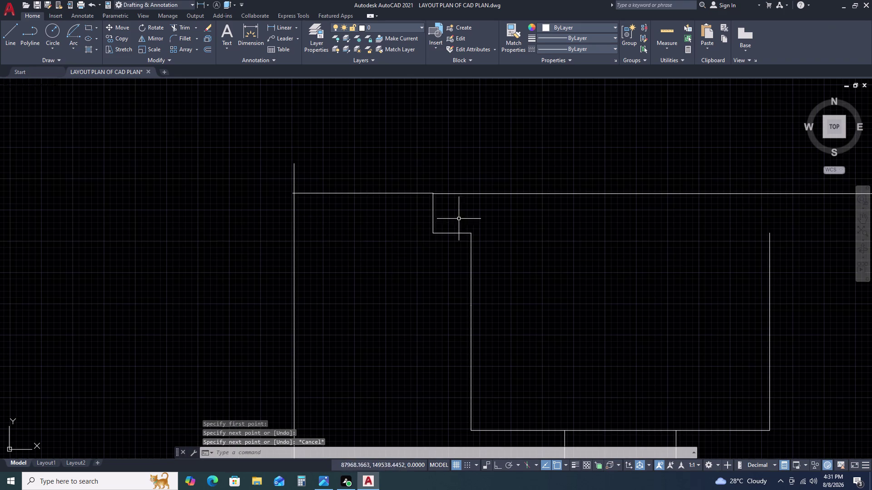
click(460, 215)
click(386, 246)
text(MI)
key(space)
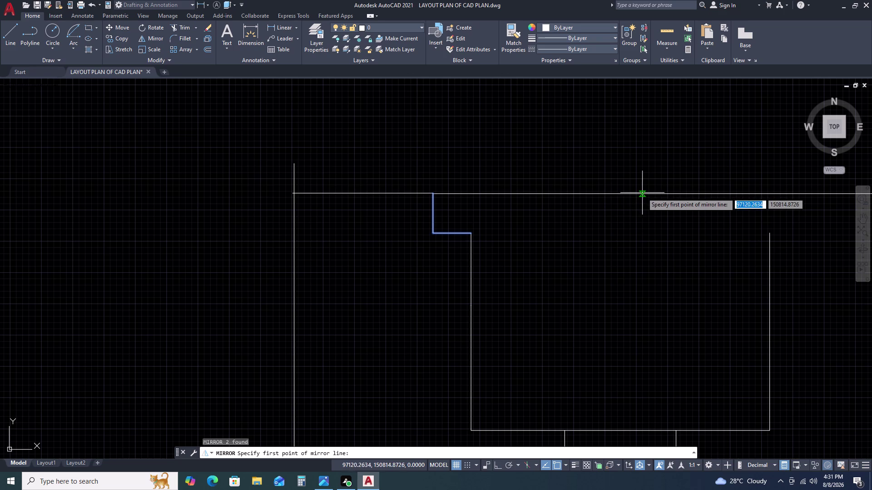
Mirror the step lines about a vertical axis, keeping the originals.
click(651, 194)
scroll(down, 3)
middle_drag(634, 186, 601, 195)
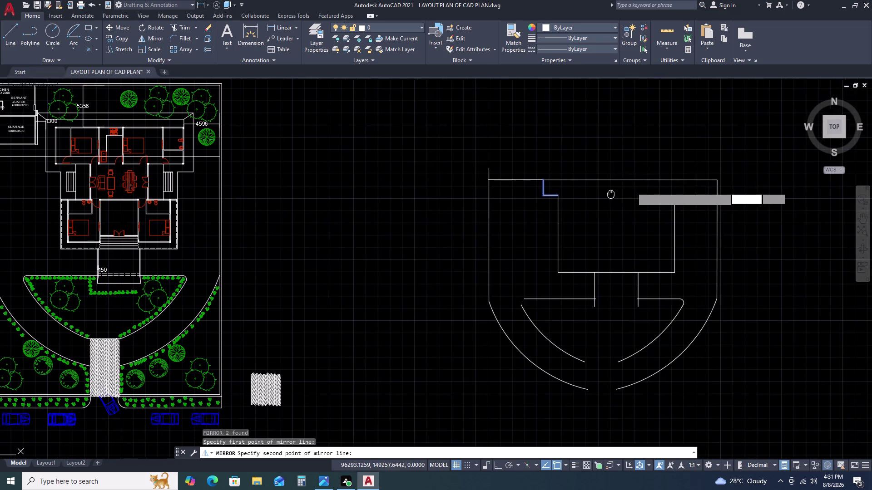
key(F8)
double_click(613, 155)
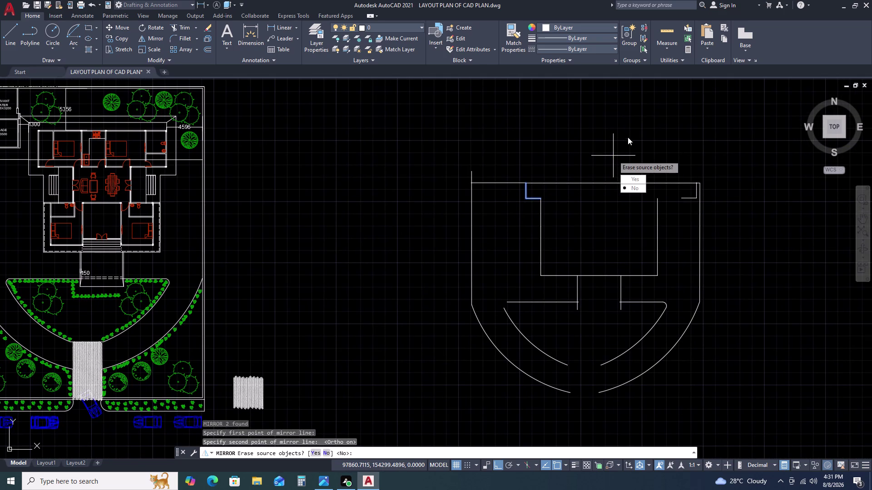
drag(645, 187, 613, 156)
click(664, 166)
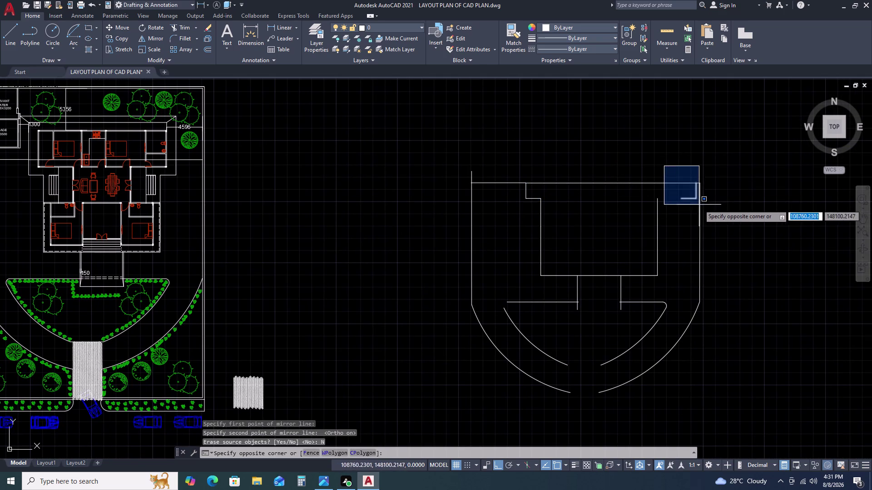
Move the mirrored step copy against the right edge.
click(701, 207)
key(m)
key(space)
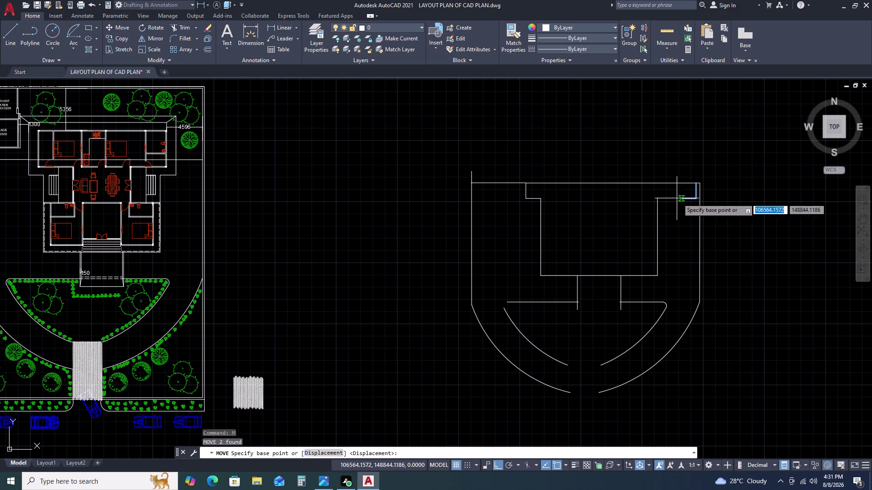
double_click(679, 199)
click(657, 199)
key(Escape)
Mirror the rounded right corner arc, keeping the original.
scroll(down, 3)
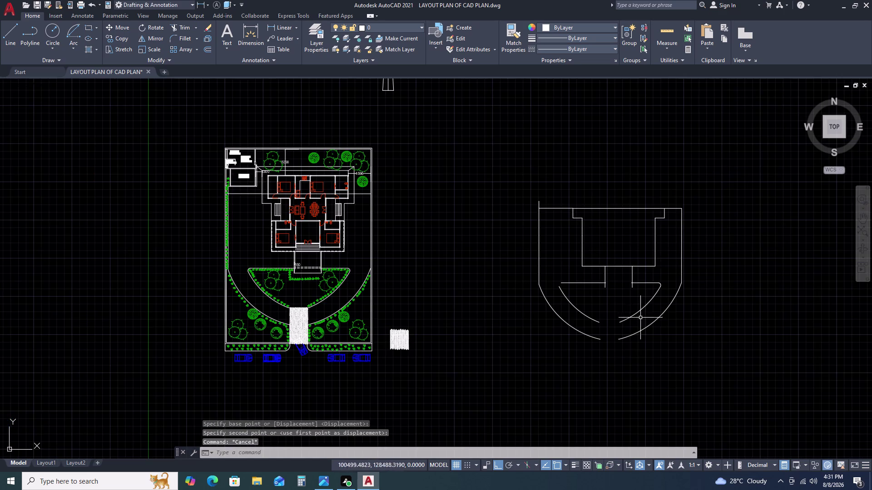
scroll(up, 3)
double_click(746, 218)
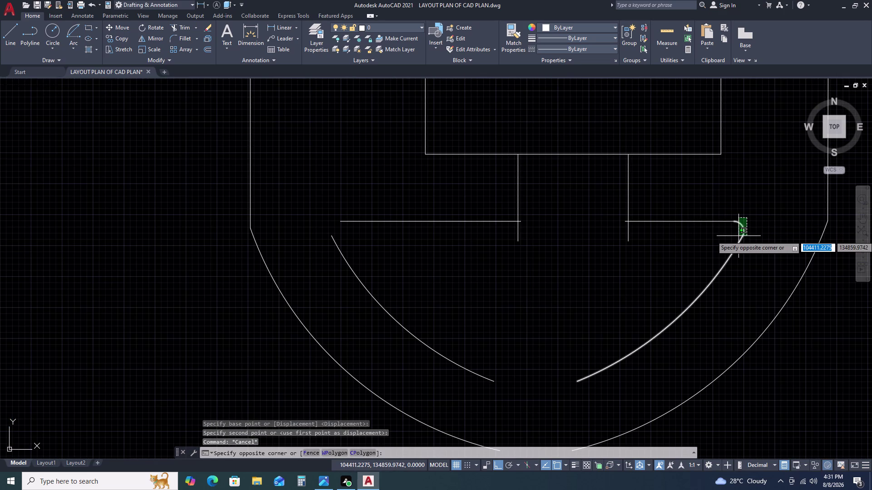
click(739, 230)
text(MI)
key(space)
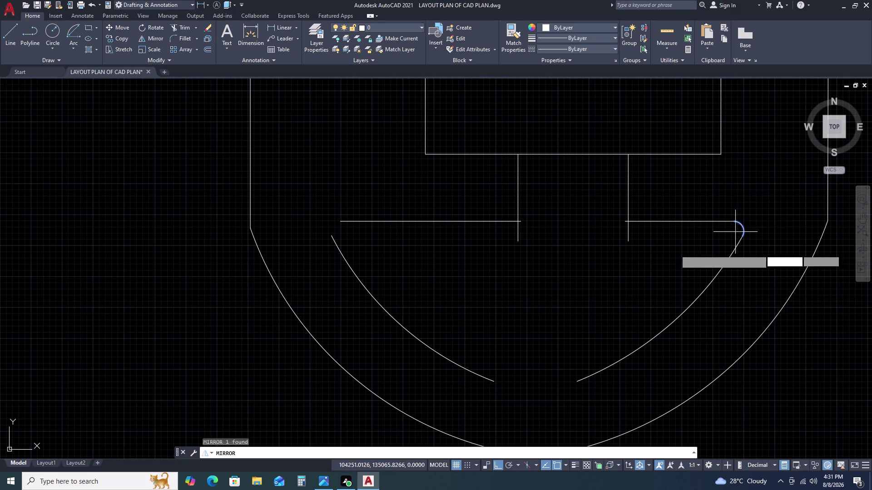
click(574, 155)
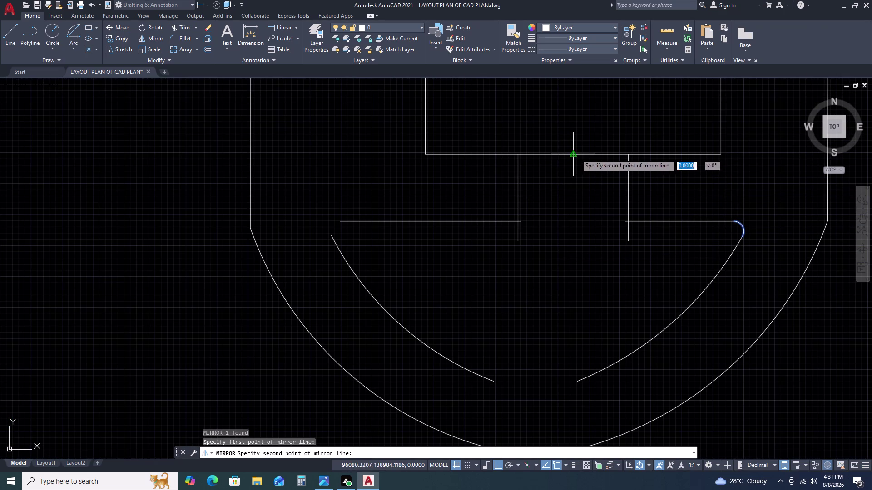
click(577, 134)
drag(595, 167, 577, 134)
click(577, 134)
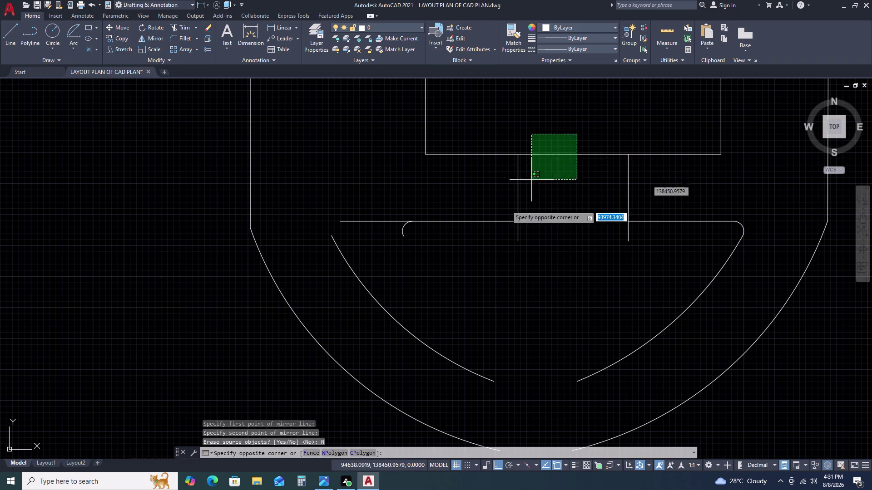
key(Escape)
Move the mirrored corner arc to the bar's left end.
double_click(408, 235)
click(396, 230)
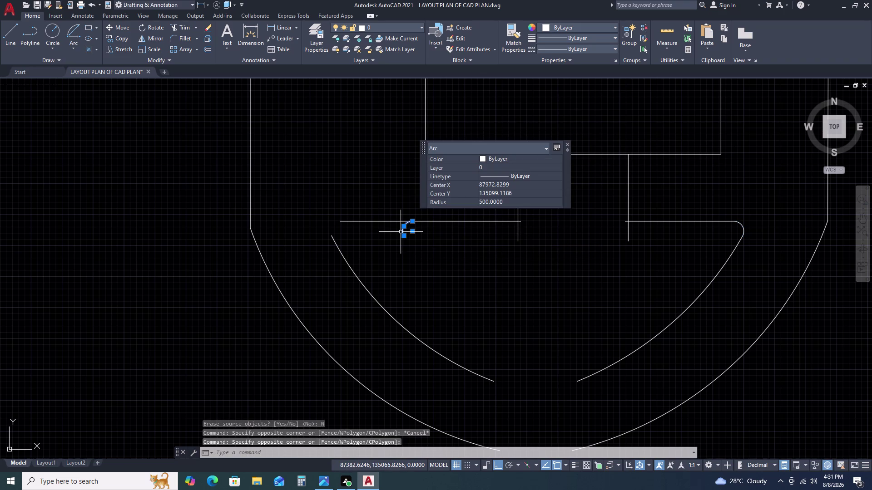
text(M)
key(space)
click(412, 225)
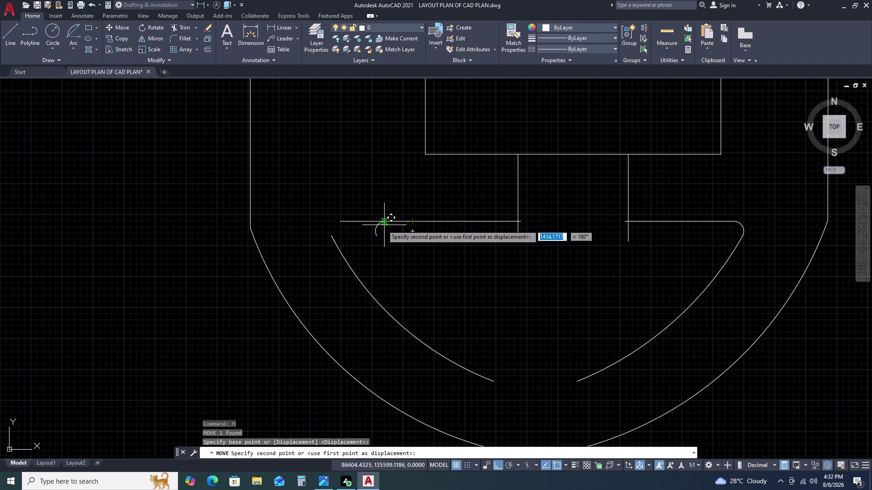
click(337, 226)
Reselect the left corner arc and move it to join the horizontal bar end.
scroll(up, 3)
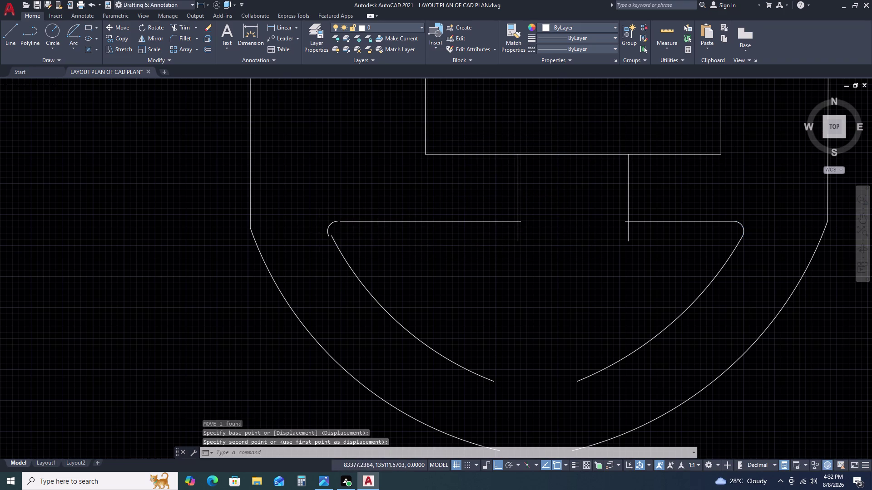
scroll(up, 3)
click(354, 231)
drag(353, 229, 346, 213)
click(329, 191)
click(354, 228)
drag(357, 222, 348, 211)
click(335, 194)
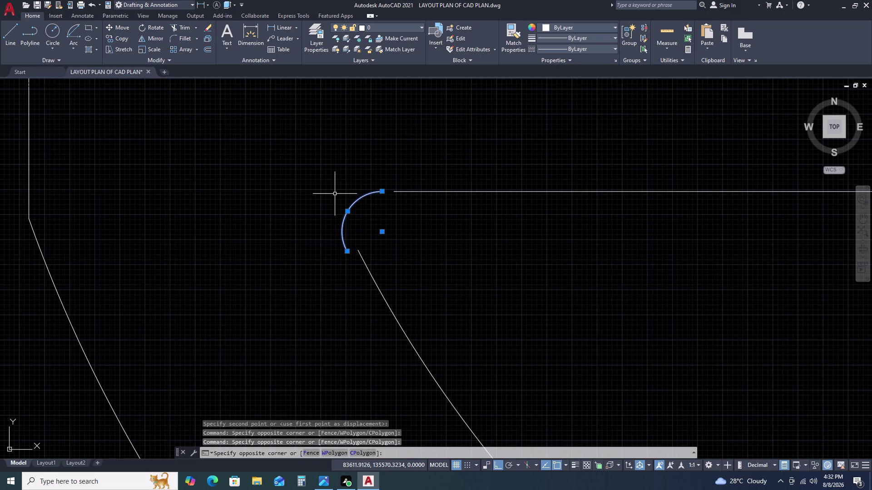
key(m)
key(space)
click(381, 191)
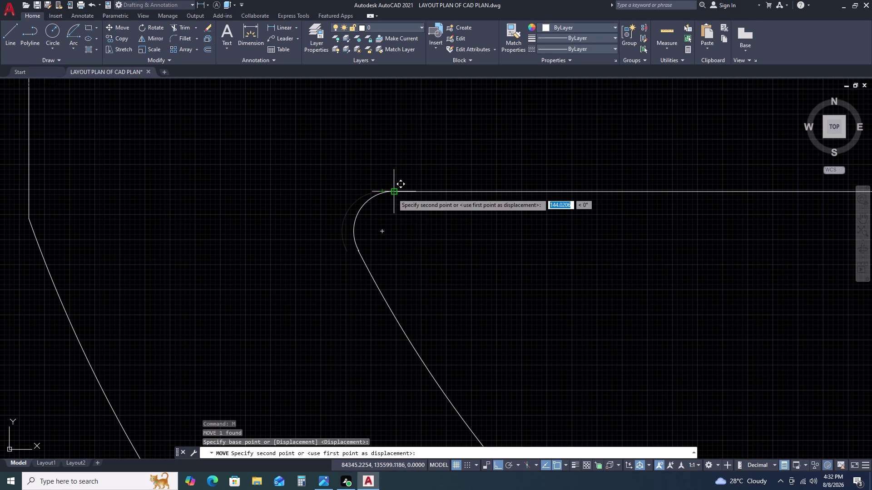
click(393, 194)
scroll(down, 3)
middle_drag(582, 240, 458, 251)
scroll(up, 3)
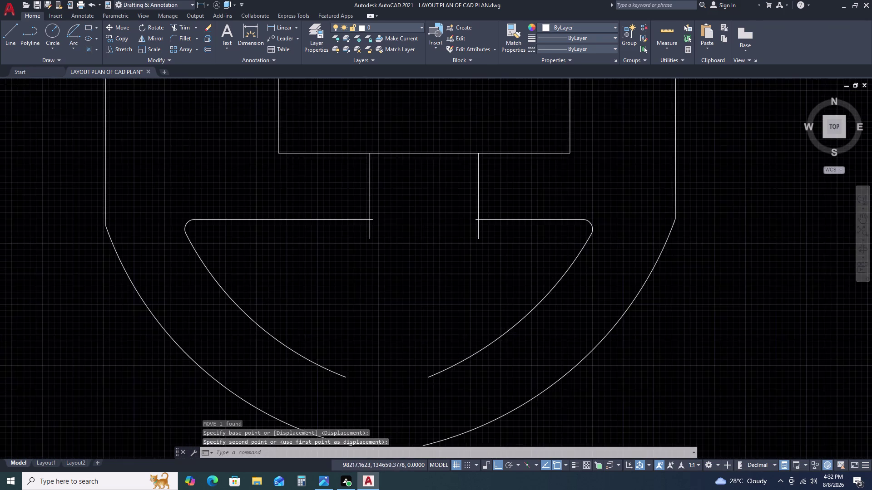
scroll(down, 3)
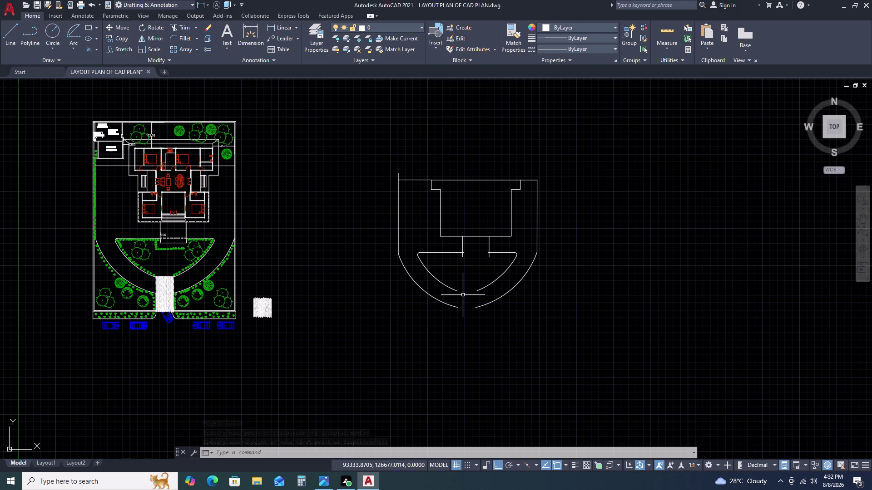
Draw two short lines joining the outer arc ends and the inner arc ends.
text(L)
key(space)
scroll(up, 3)
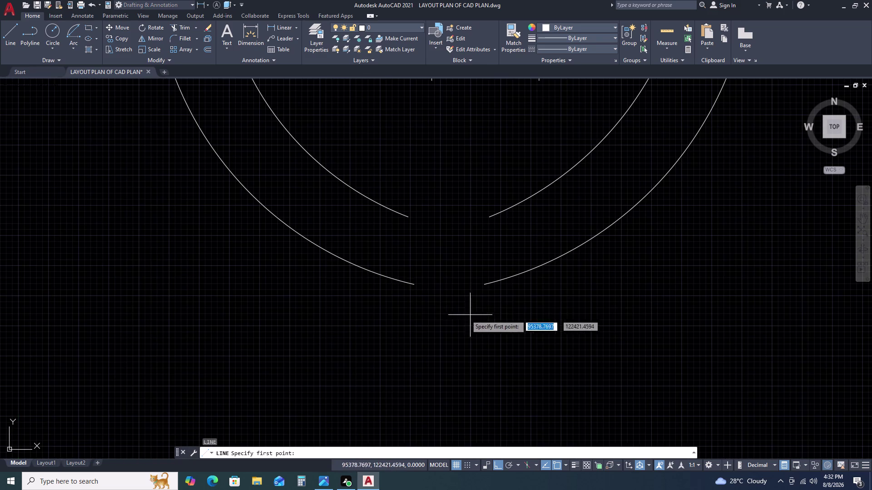
click(411, 285)
click(490, 289)
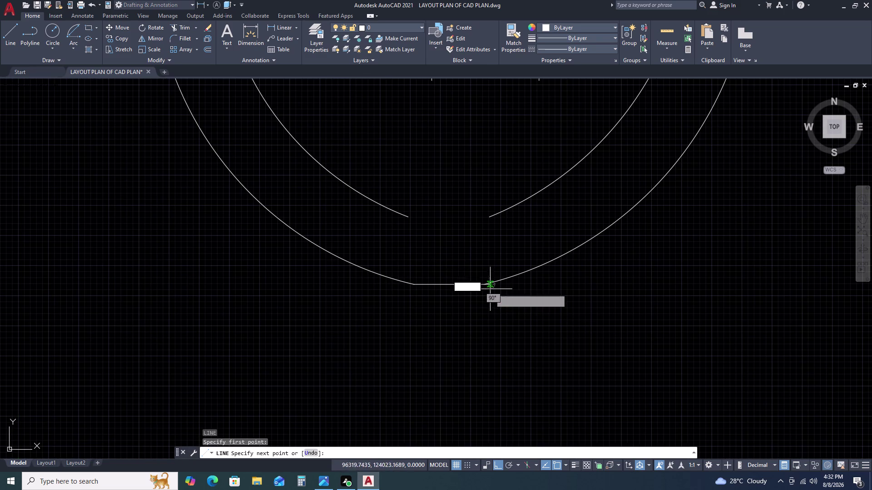
key(Escape)
key(space)
click(405, 216)
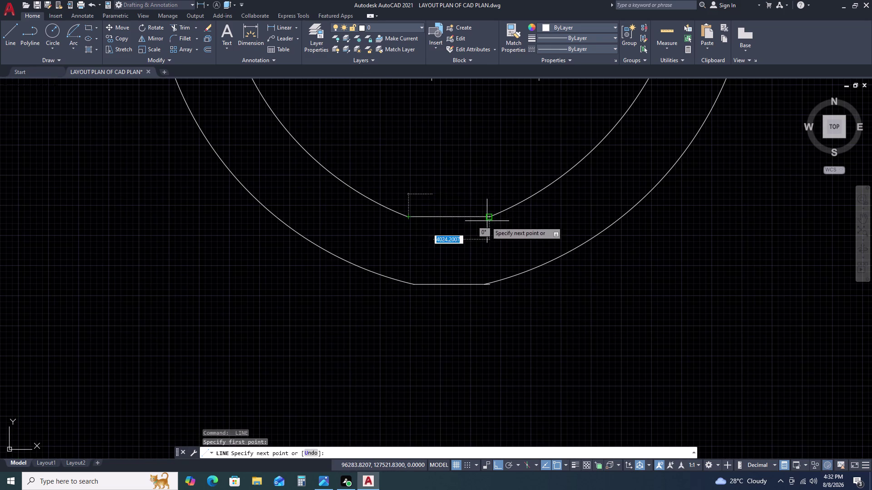
click(488, 220)
key(Escape)
scroll(down, 3)
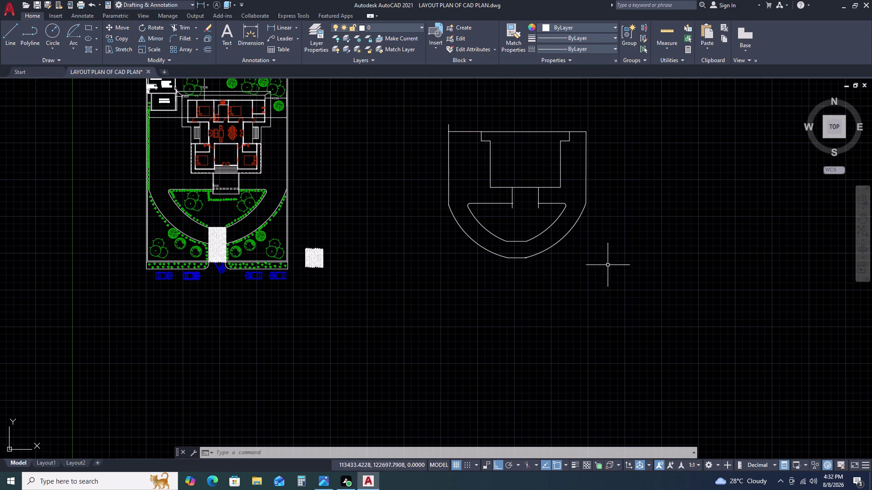
scroll(up, 3)
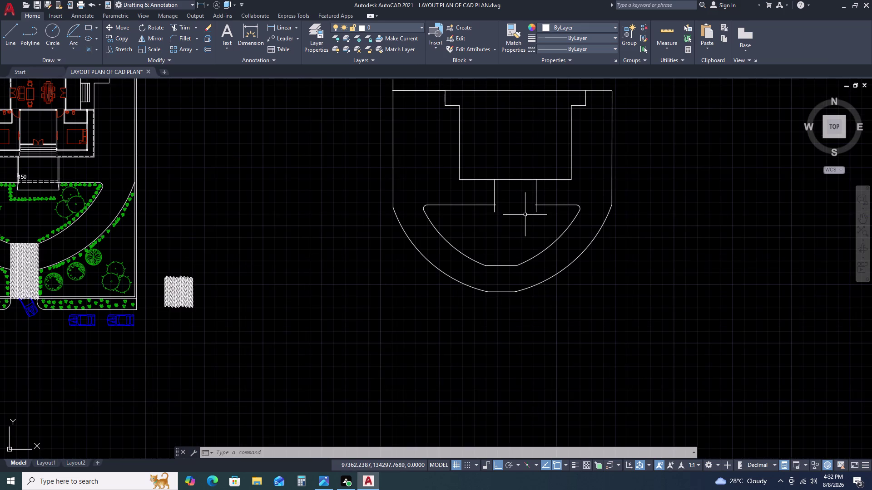
scroll(up, 3)
Trim the line stub and the front shape's top edge between the connecting lines.
text(TR)
key(space)
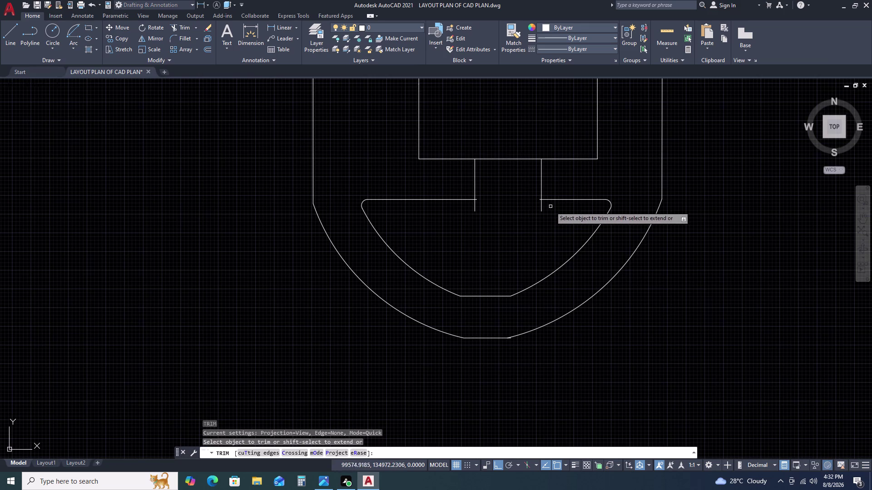
click(551, 206)
click(439, 212)
double_click(479, 194)
double_click(480, 211)
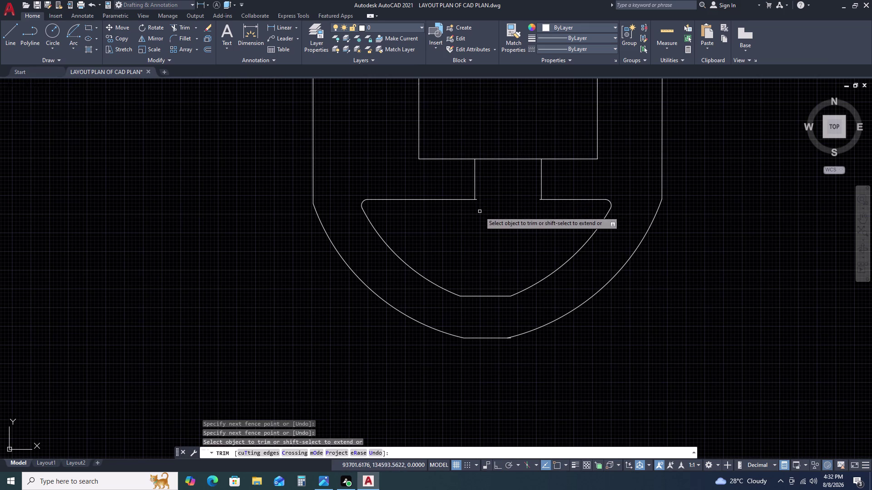
triple_click(478, 195)
click(476, 208)
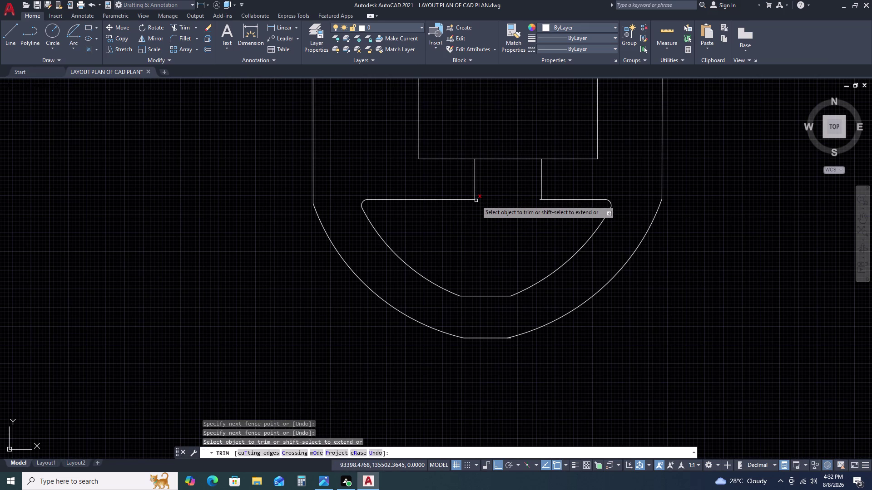
click(476, 201)
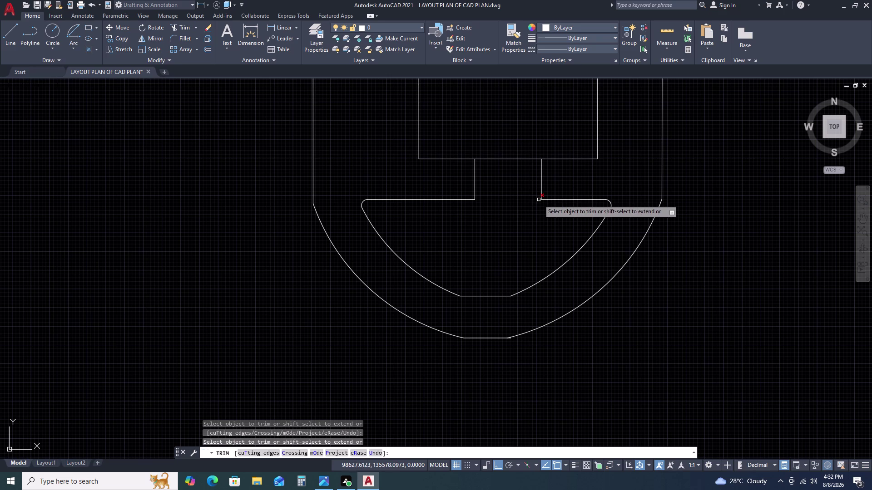
click(539, 199)
Trim the remaining excess pieces near the upper block and end TRIM.
scroll(down, 3)
scroll(up, 3)
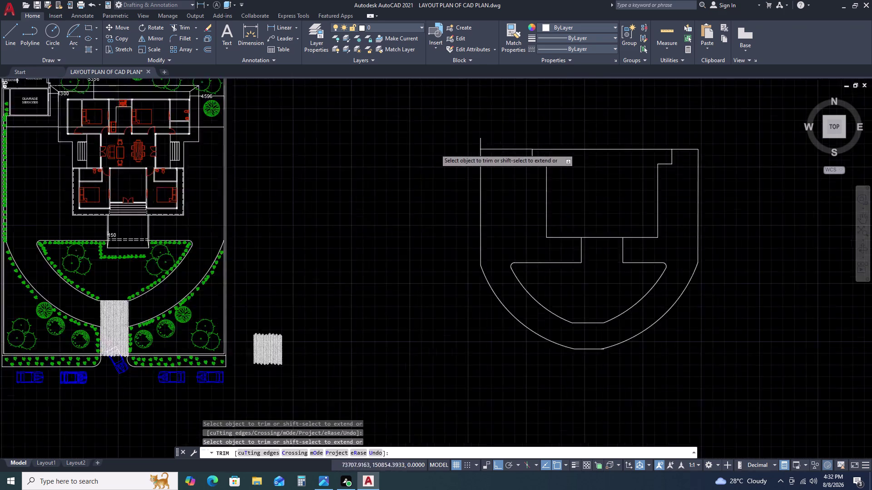
click(530, 139)
click(495, 136)
scroll(up, 3)
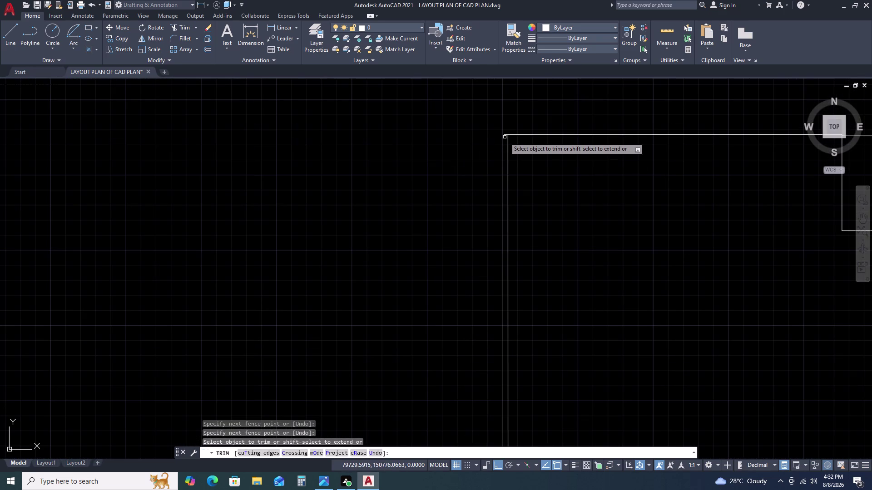
click(504, 136)
scroll(down, 3)
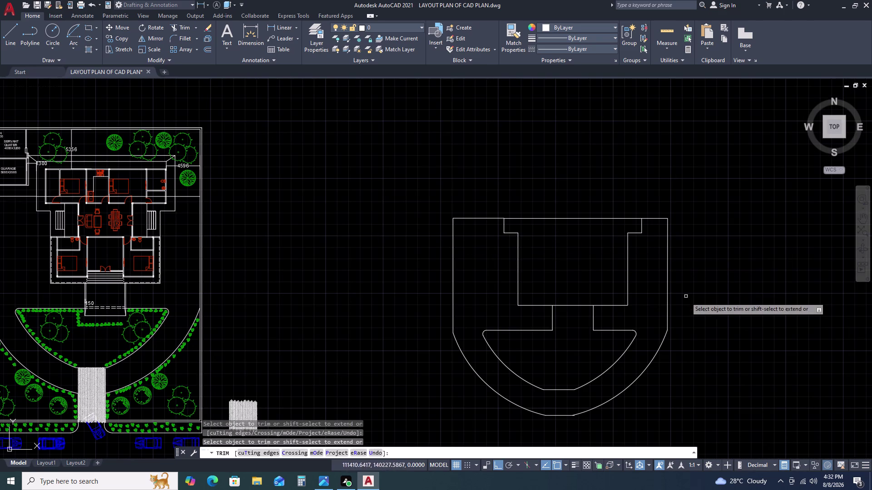
key(Escape)
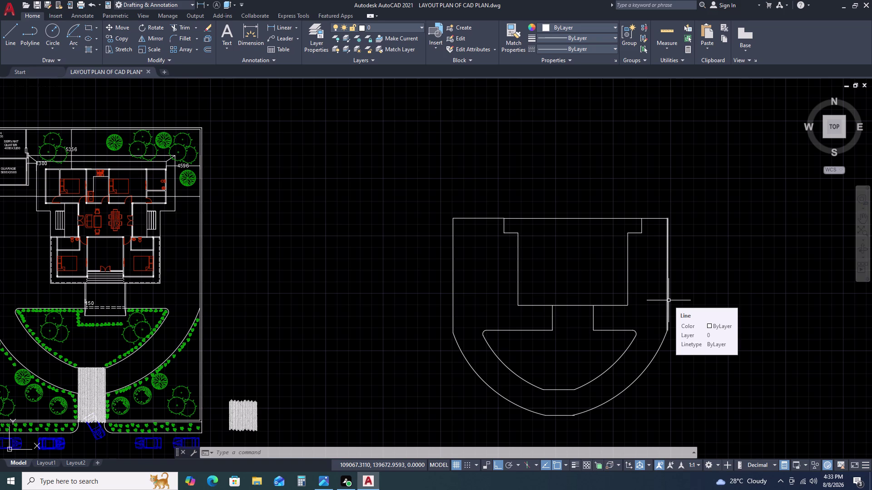
scroll(down, 3)
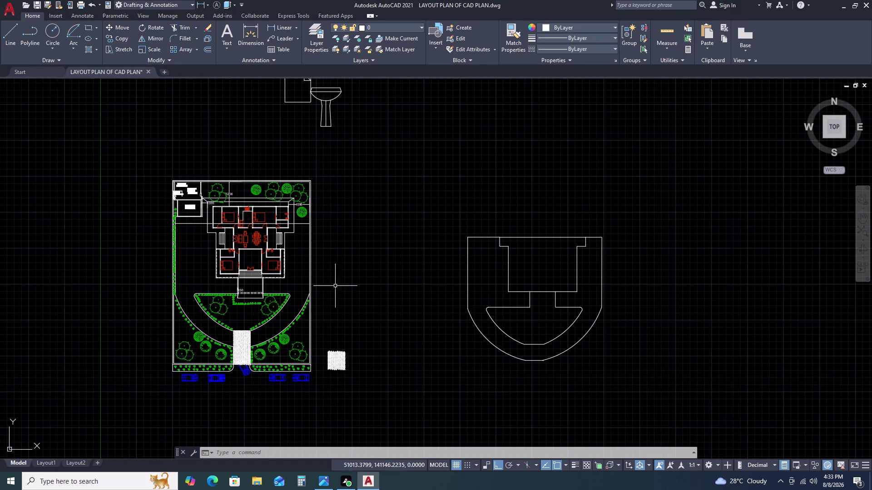
Rotate the window-selected herringbone paving patch about its right side.
scroll(up, 3)
drag(410, 362, 392, 338)
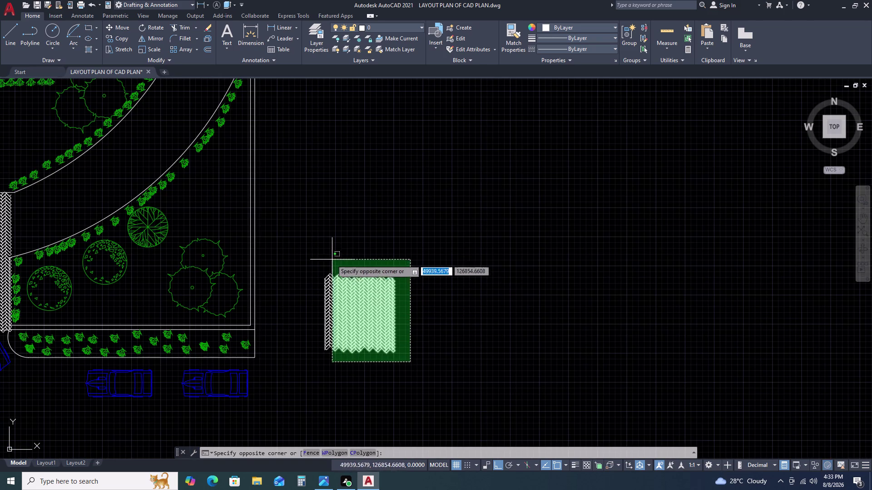
double_click(319, 242)
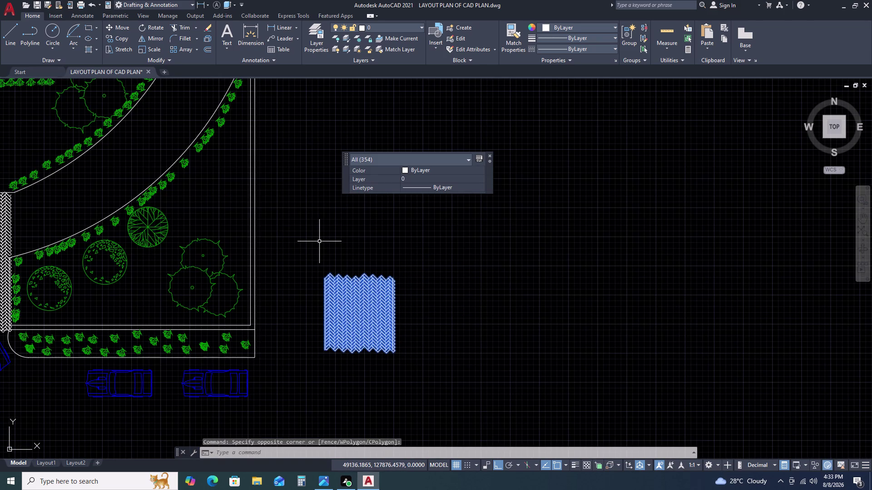
text(RO)
key(space)
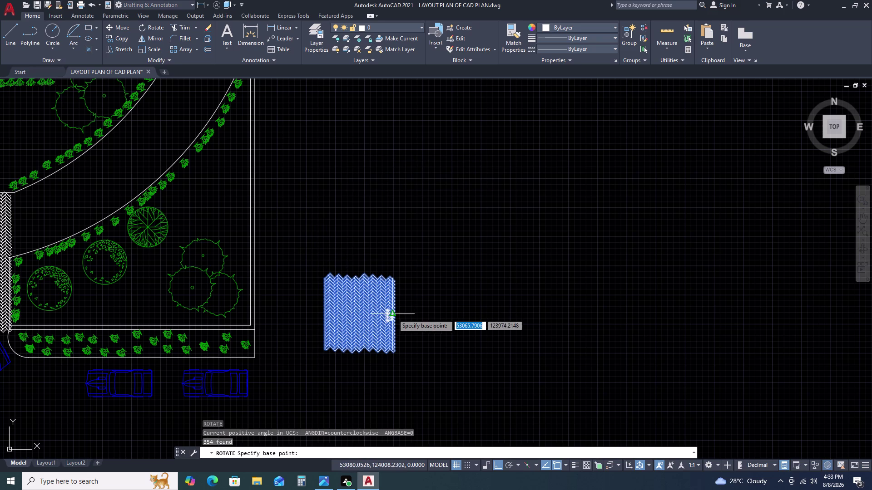
click(392, 314)
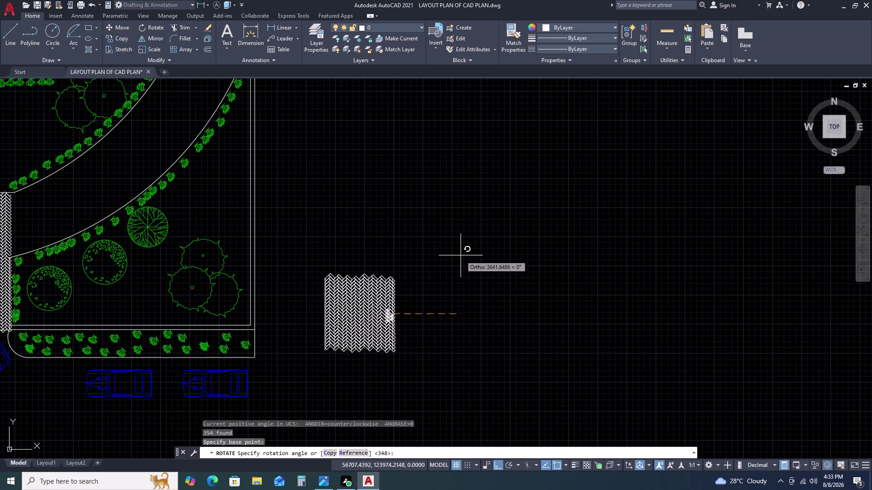
click(455, 236)
Delete the stray straight line along the pattern's top edge.
scroll(up, 3)
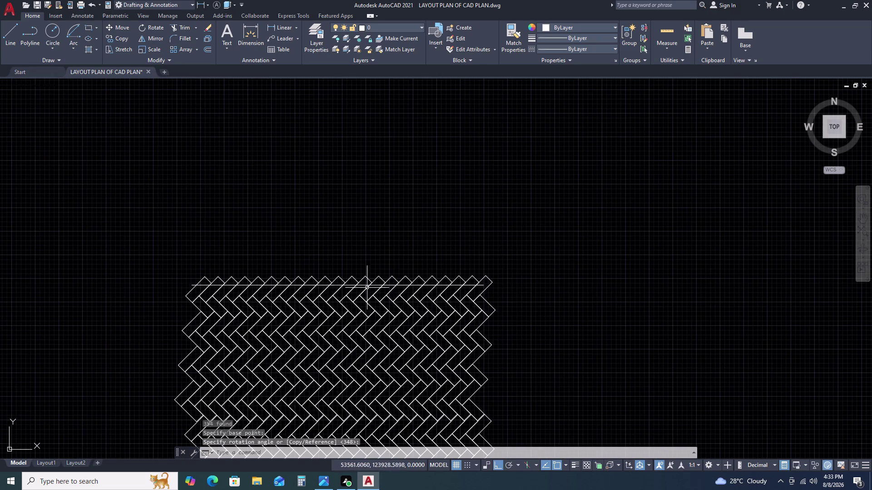
scroll(up, 3)
double_click(381, 281)
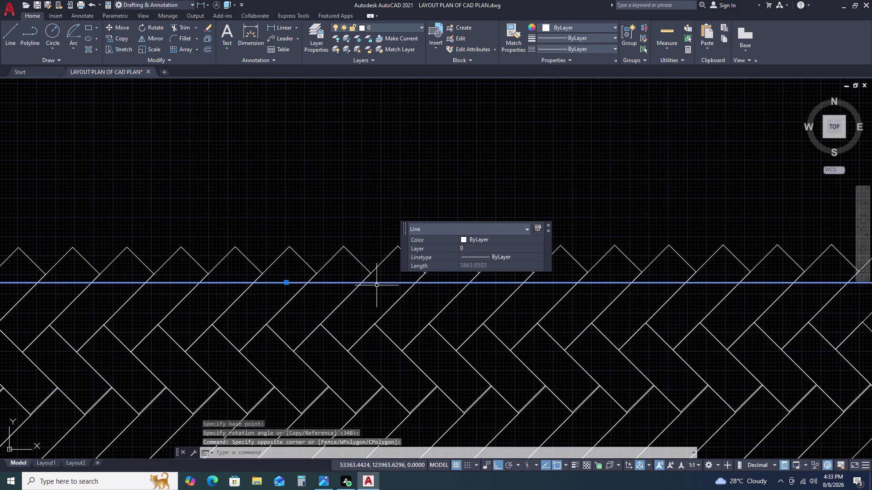
key(Delete)
Select and delete the line along the pattern's bottom.
scroll(down, 3)
middle_drag(554, 366, 524, 251)
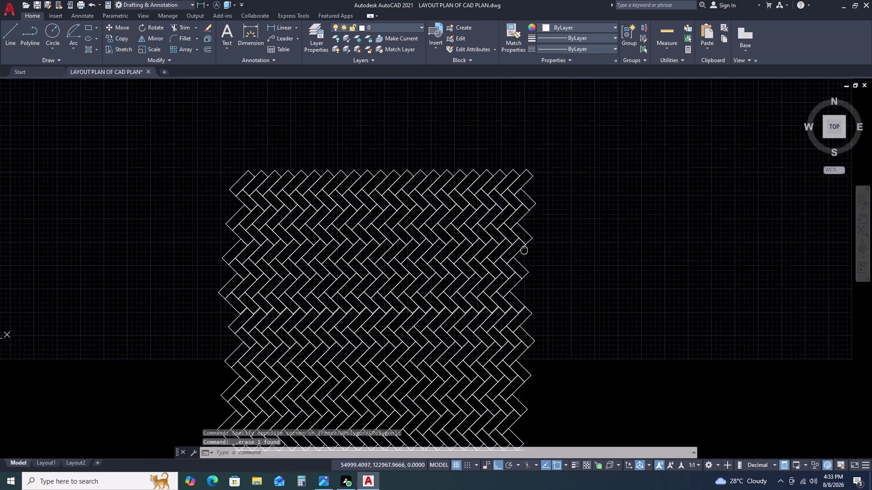
scroll(down, 3)
scroll(up, 3)
scroll(up, 3)
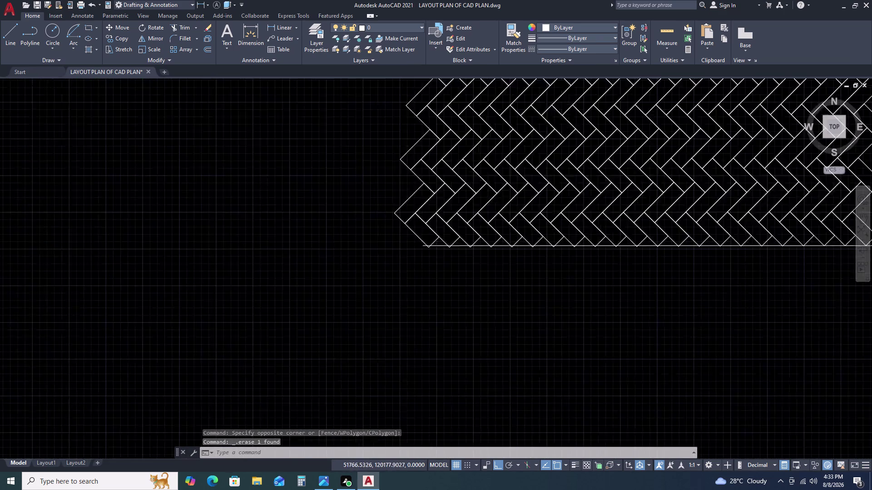
scroll(up, 3)
double_click(470, 250)
drag(466, 283, 466, 289)
click(465, 291)
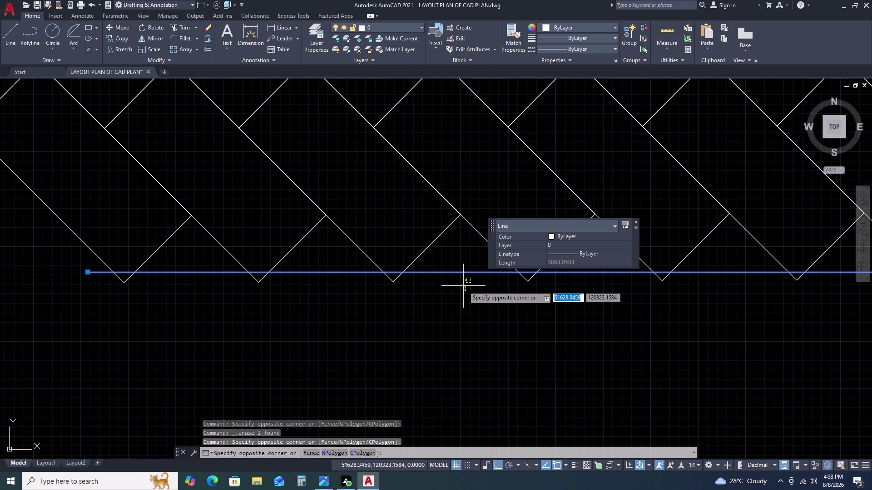
key(Delete)
Delete any remaining selected pieces and cancel the pending selection.
scroll(down, 3)
scroll(down, 3)
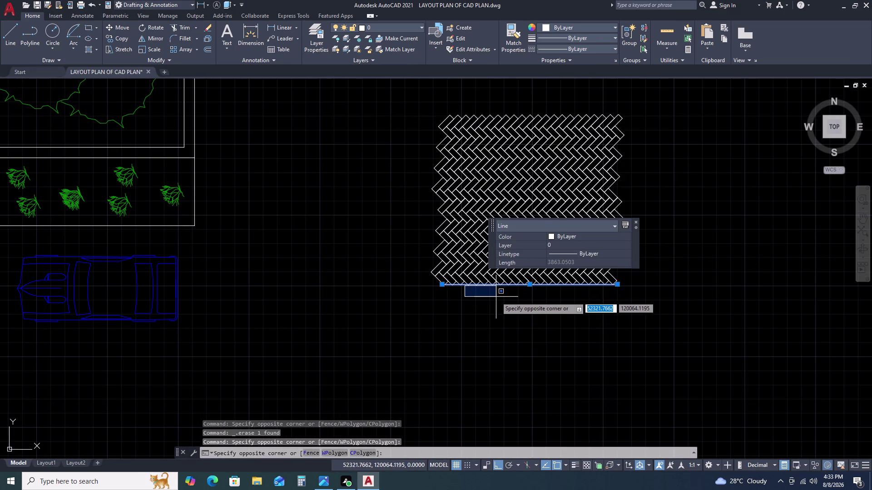
key(Delete)
key(Delete)
key(Delete)
key(grave)
key(Escape)
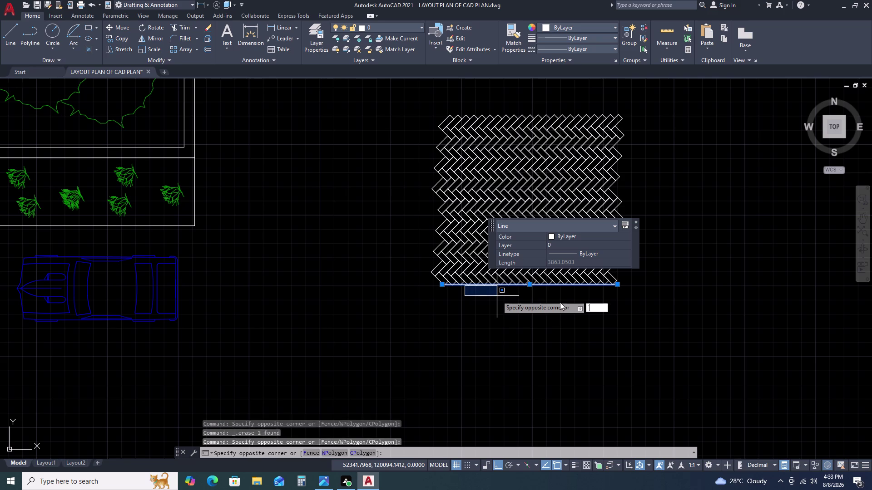
key(Delete)
scroll(down, 3)
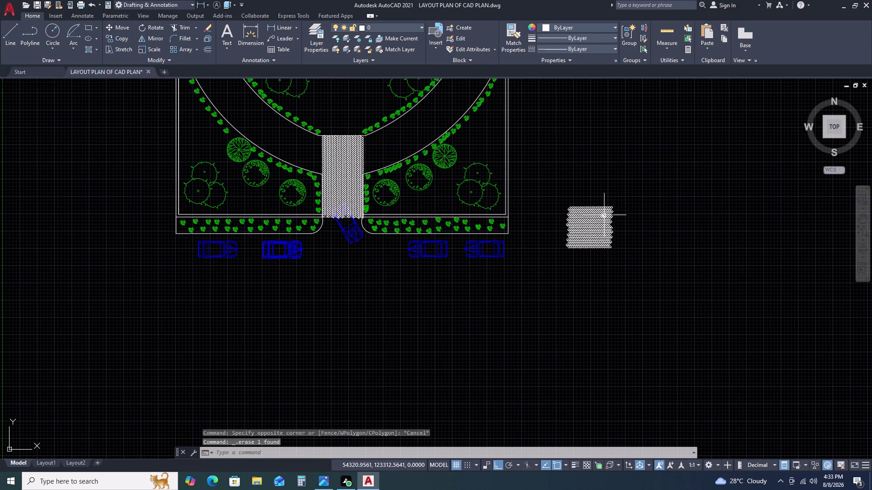
Begin moving the paving patch toward the curved front, then cancel the move.
click(633, 158)
click(561, 278)
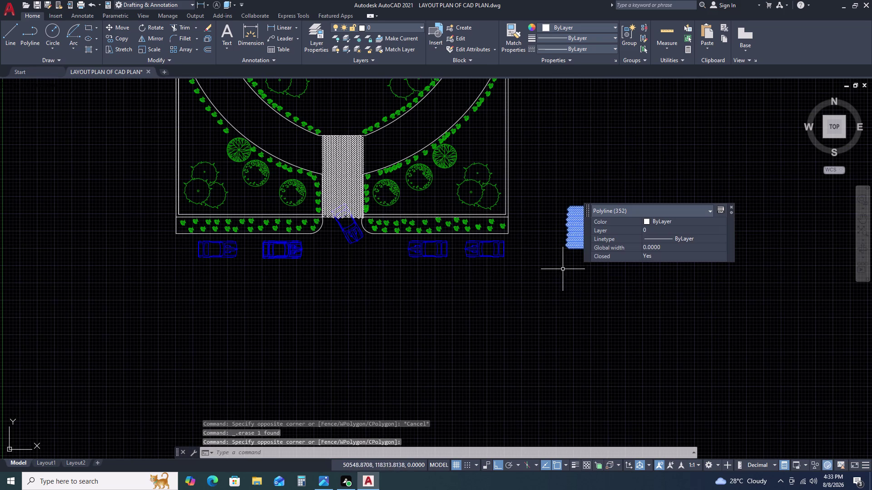
text(M)
key(space)
click(596, 252)
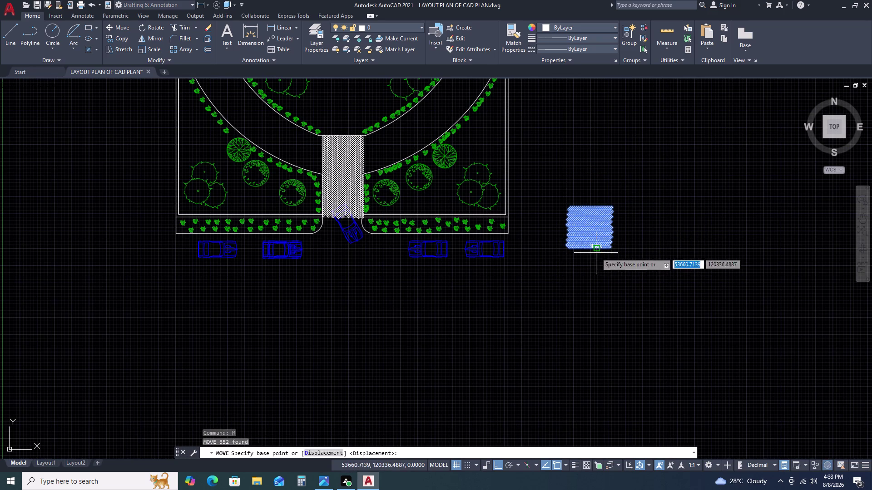
scroll(down, 3)
middle_drag(624, 301, 550, 301)
scroll(up, 3)
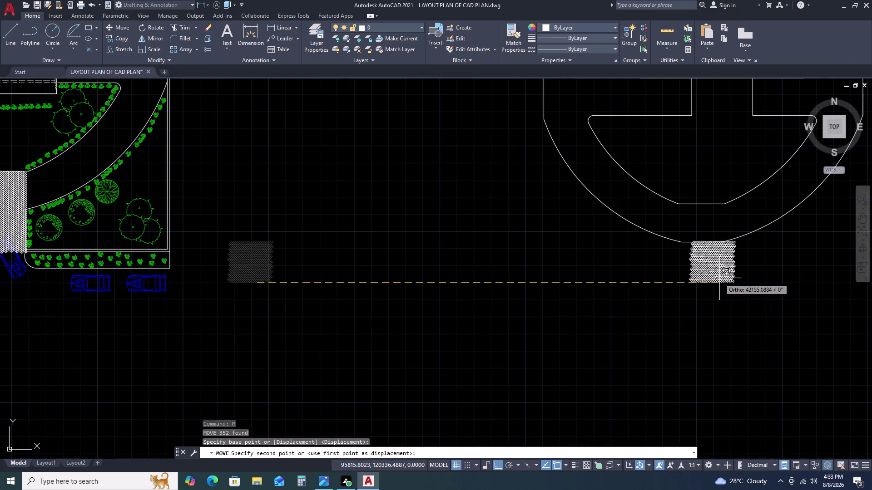
scroll(up, 3)
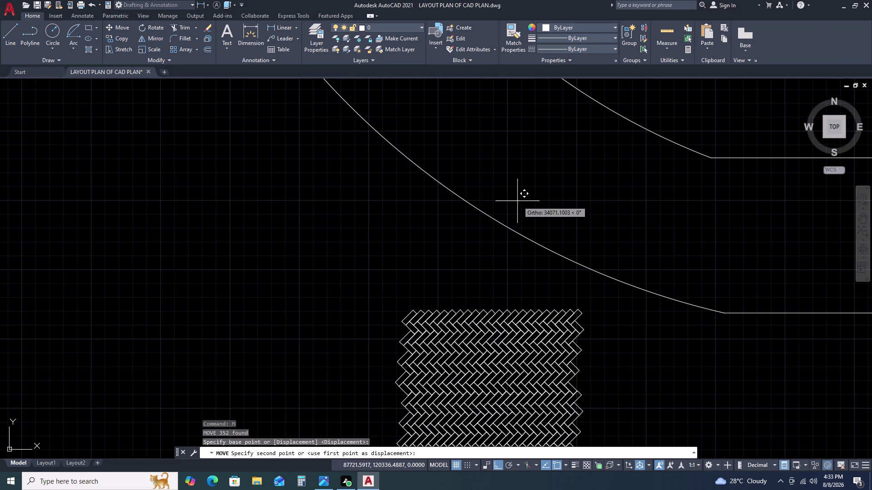
scroll(down, 3)
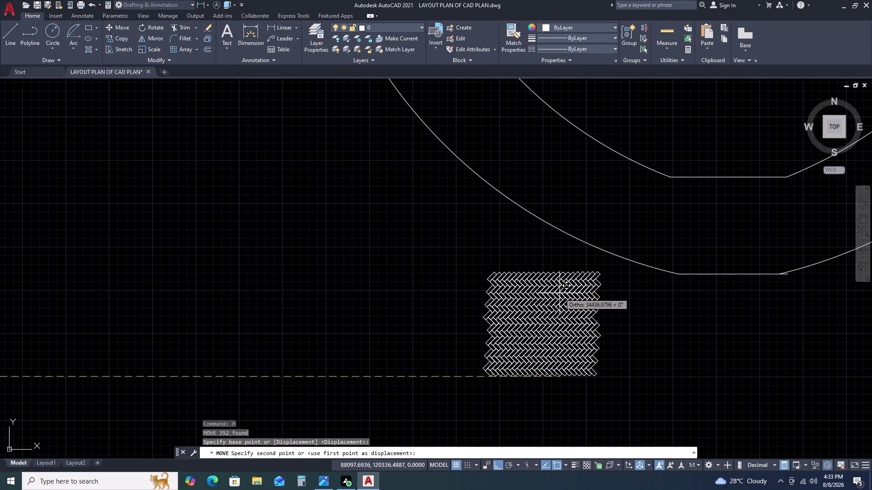
text(RO)
key(space)
key(Escape)
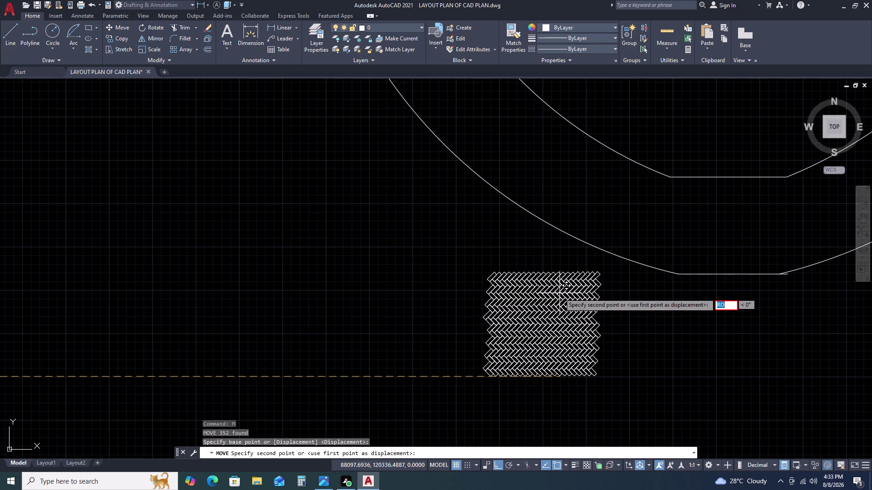
Move the paving patch to just below the curved front shape.
scroll(down, 3)
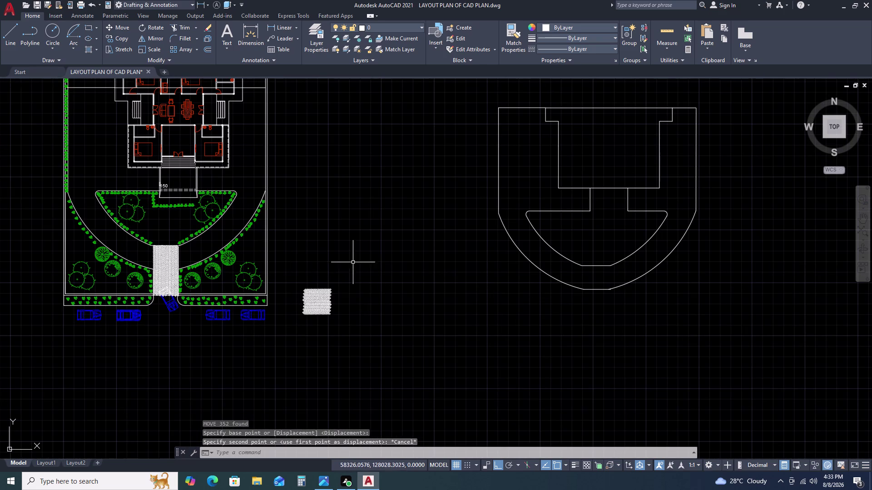
click(353, 263)
click(296, 329)
text(M)
key(space)
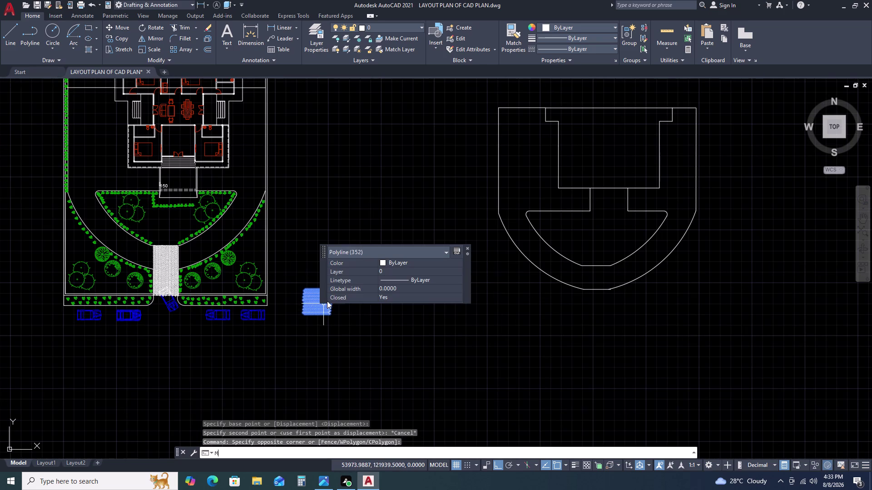
click(327, 301)
click(493, 304)
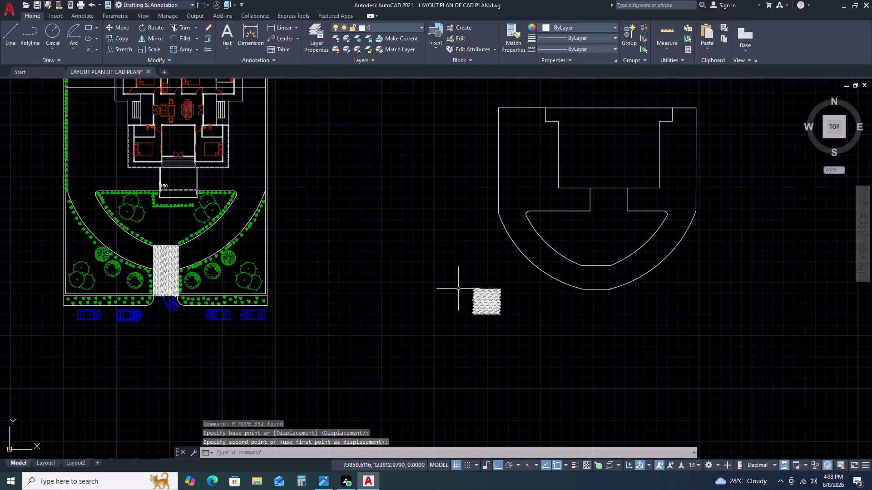
Rotate the moved patch to a free angle with ortho turned off.
click(458, 284)
click(544, 350)
text(R)
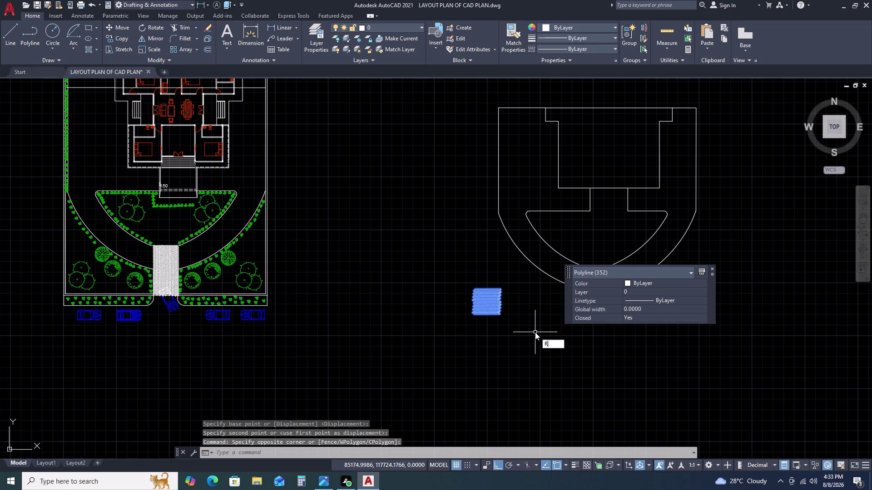
text(O)
key(space)
click(530, 321)
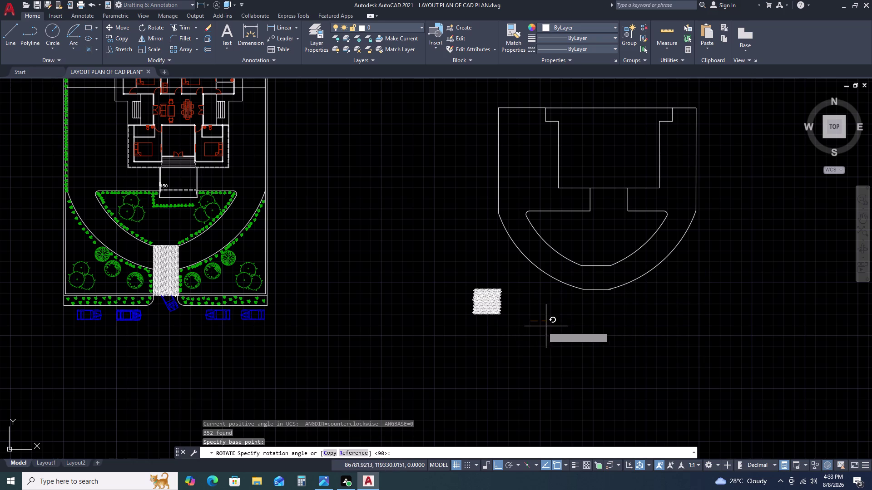
key(F8)
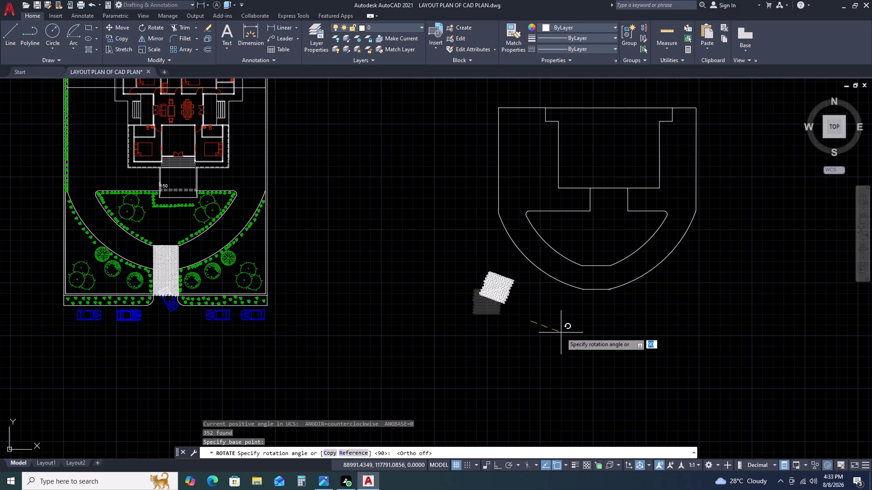
click(557, 339)
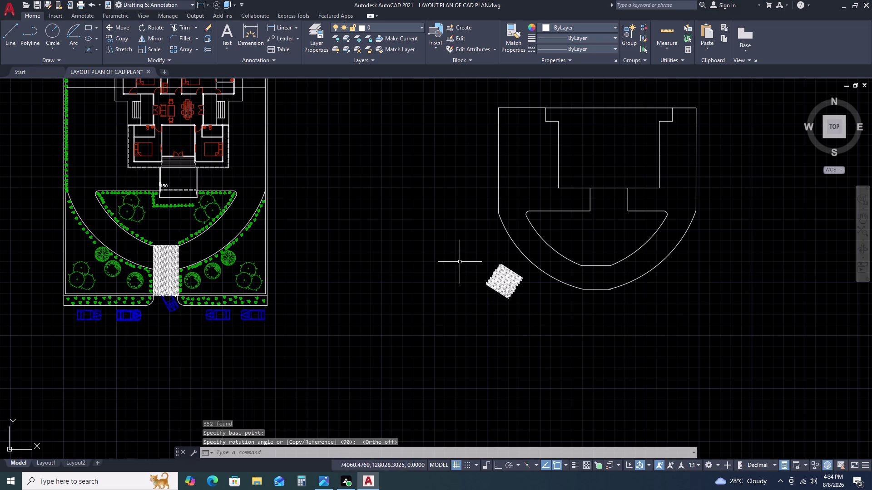
Move the rotated patch onto the curved driveway edge.
drag(460, 248, 465, 259)
click(534, 322)
key(m)
key(space)
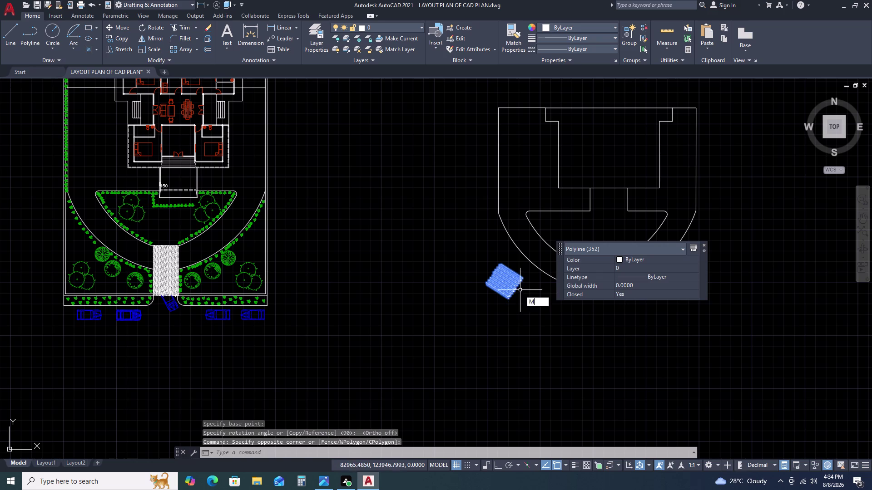
scroll(up, 3)
click(522, 298)
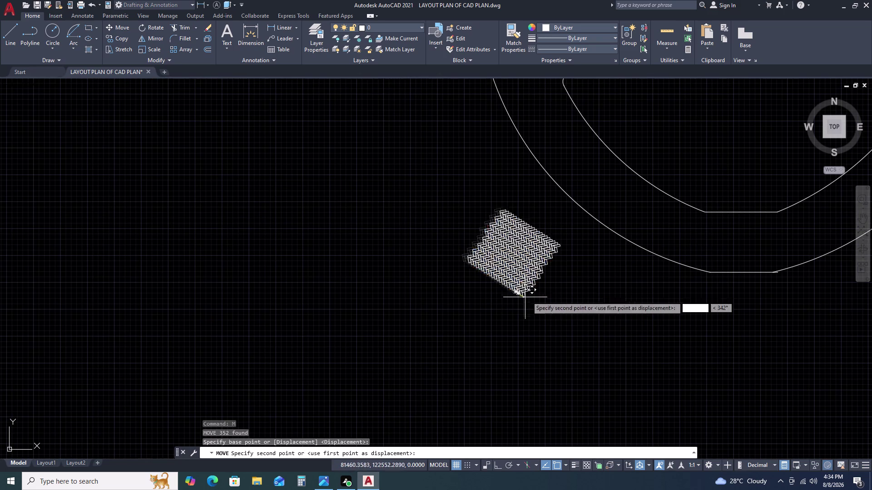
scroll(up, 3)
scroll(down, 3)
middle_drag(699, 284, 509, 311)
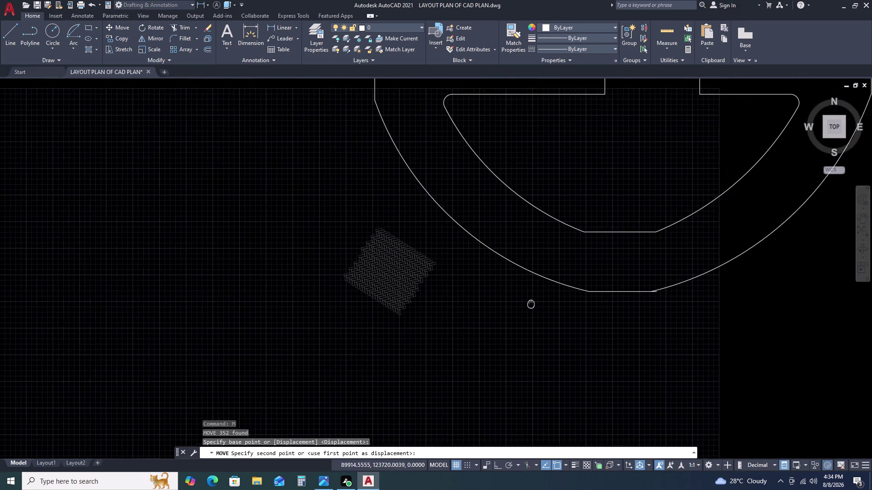
scroll(up, 3)
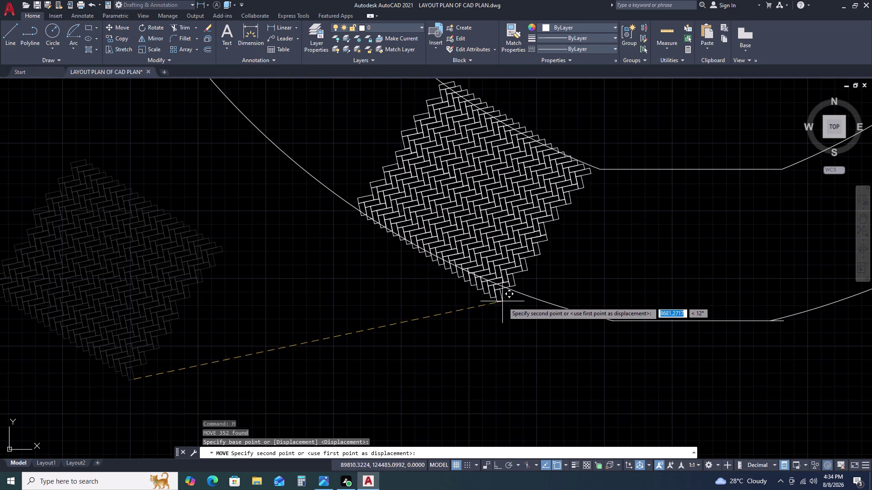
click(532, 315)
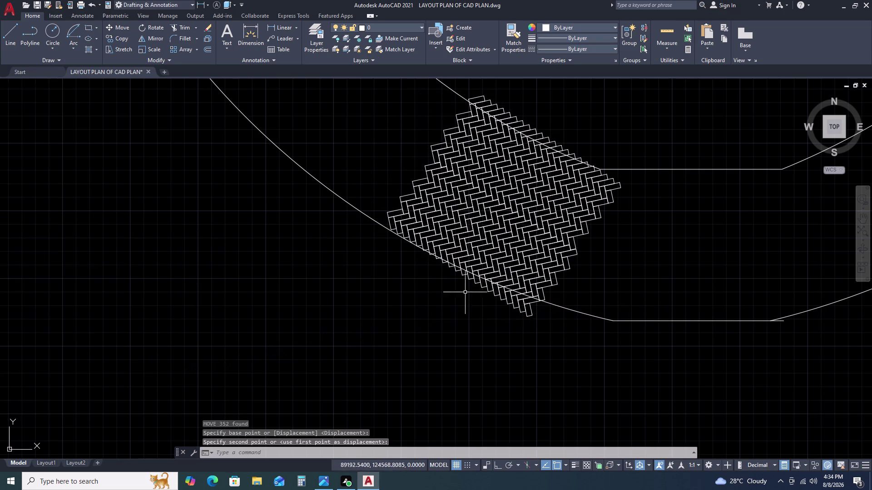
scroll(down, 3)
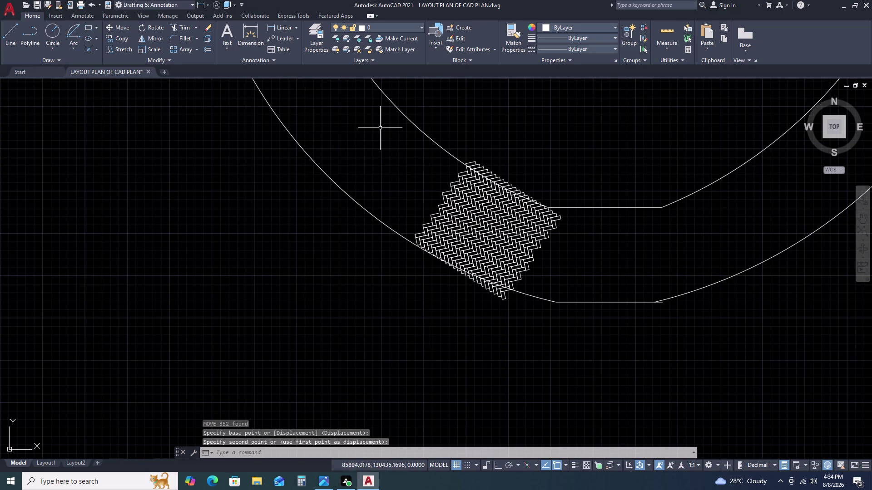
double_click(380, 128)
Copy the paving patch from its corner to a spot further along the driveway.
click(597, 332)
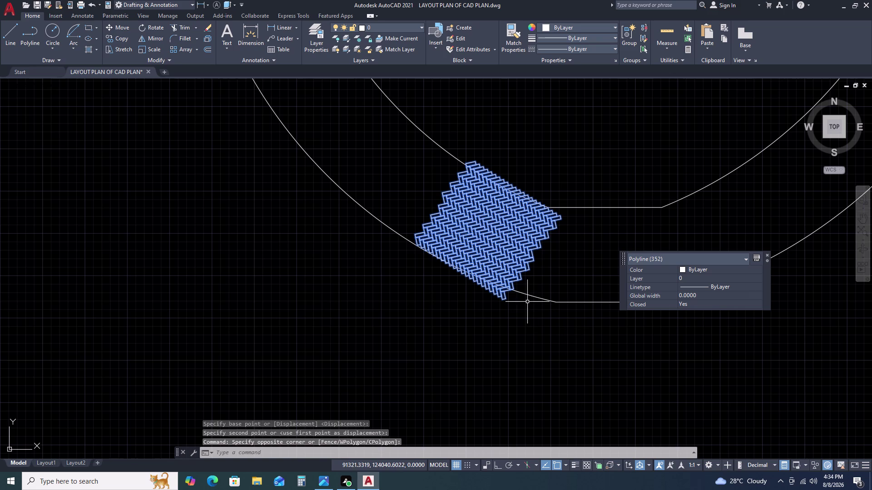
text(CO)
key(space)
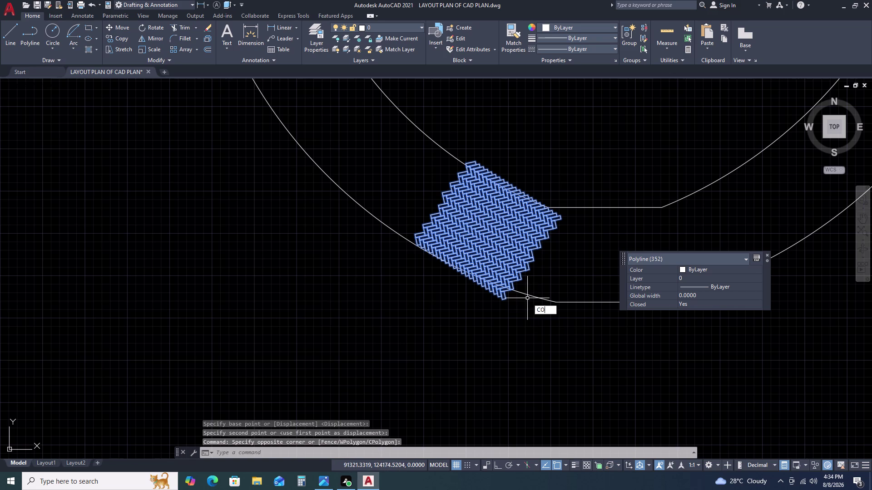
scroll(up, 3)
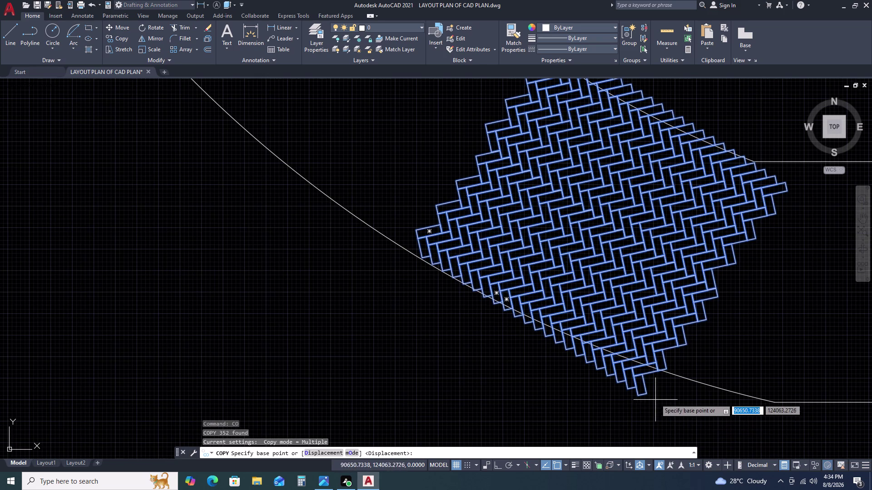
click(646, 395)
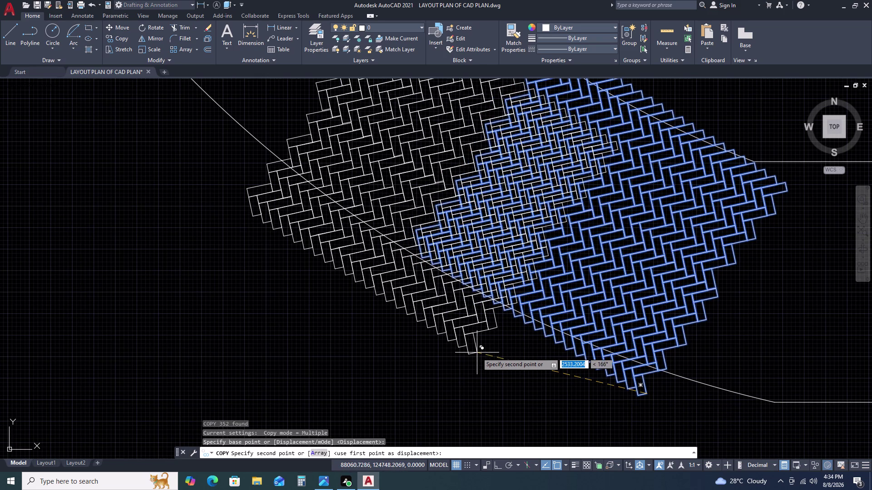
scroll(down, 3)
scroll(up, 3)
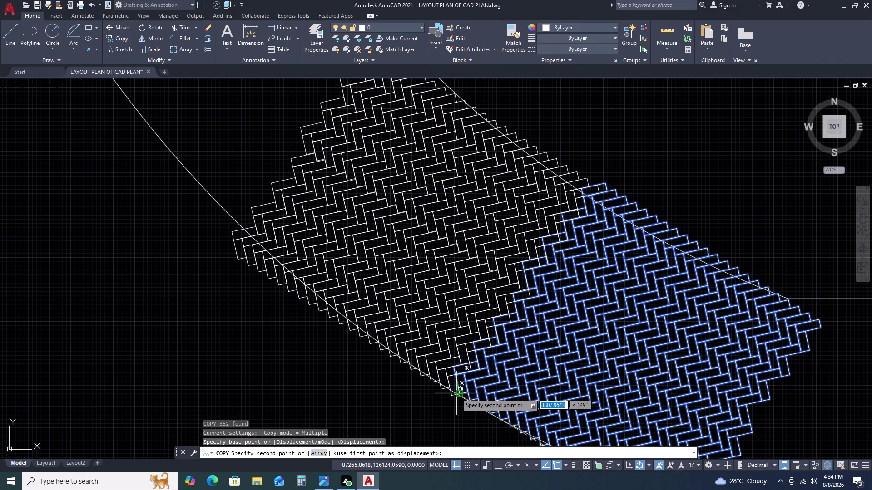
click(457, 393)
Place another copy along the curved driveway and finish copying.
scroll(down, 3)
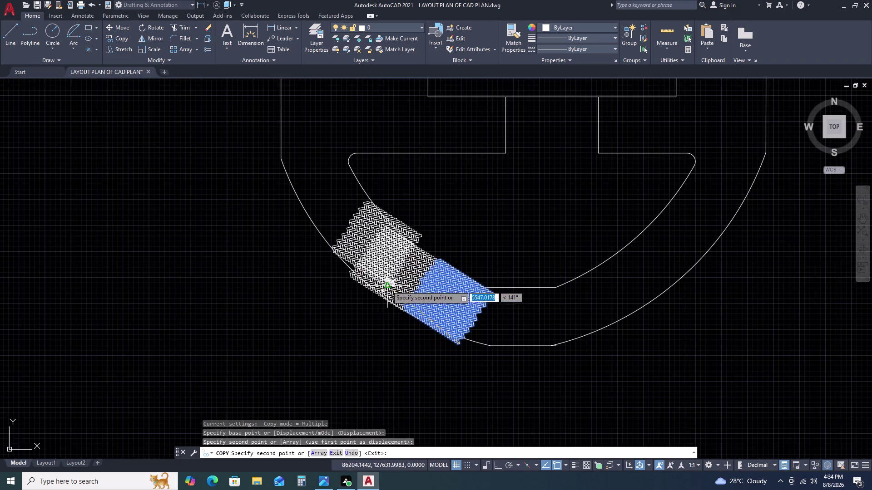
middle_click(380, 281)
middle_drag(379, 281, 505, 379)
middle_drag(565, 383, 517, 276)
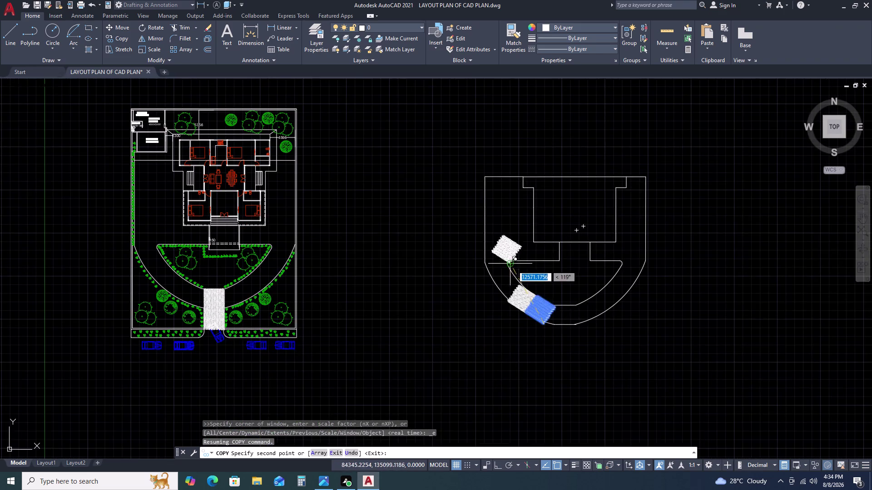
scroll(up, 3)
scroll(up, 3)
scroll(down, 3)
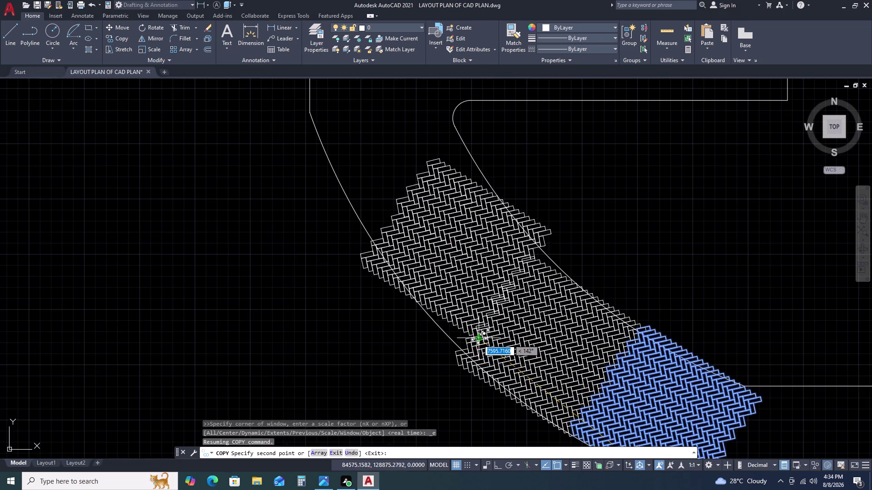
scroll(down, 3)
scroll(up, 3)
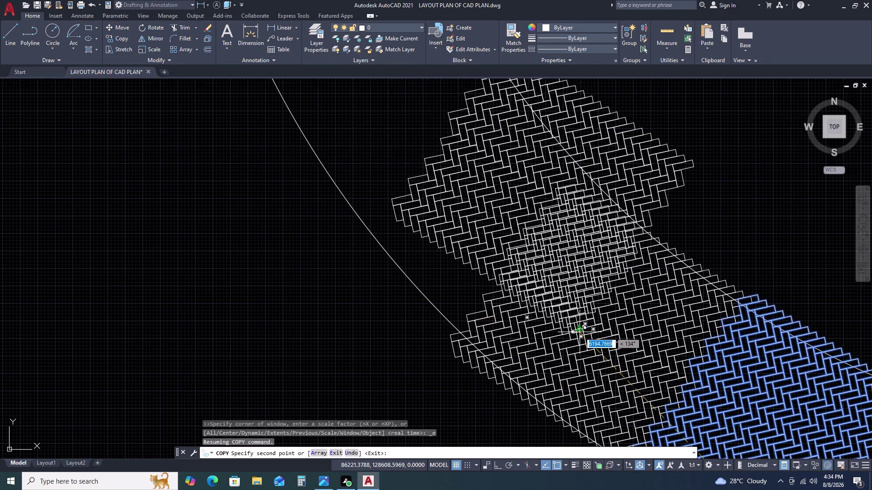
scroll(down, 3)
scroll(up, 3)
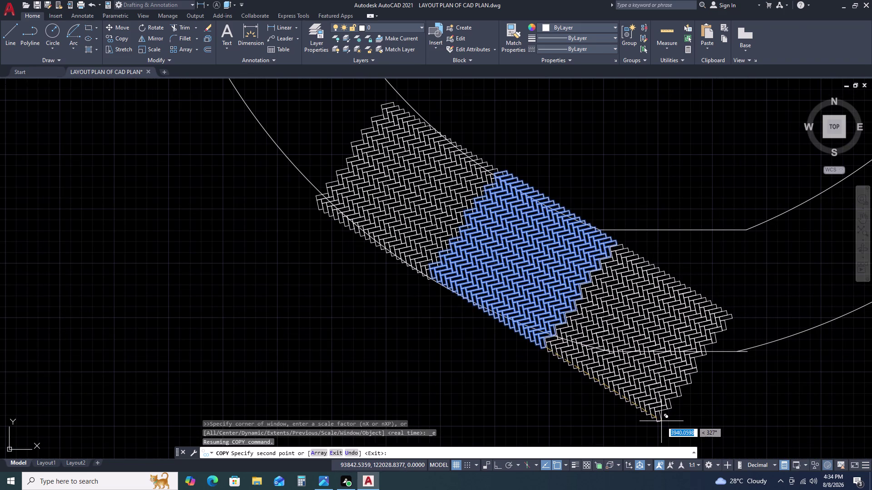
click(661, 422)
scroll(down, 3)
middle_drag(691, 385, 618, 386)
middle_drag(607, 386, 532, 387)
scroll(up, 3)
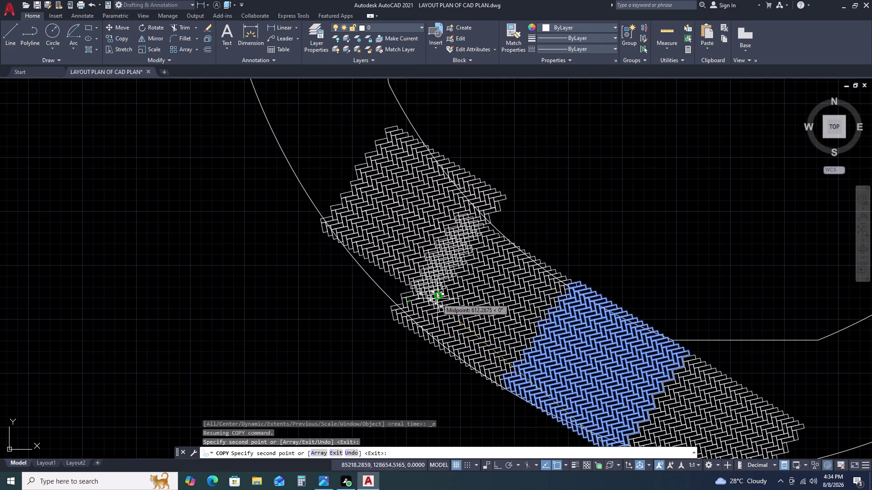
key(Escape)
scroll(down, 3)
scroll(up, 3)
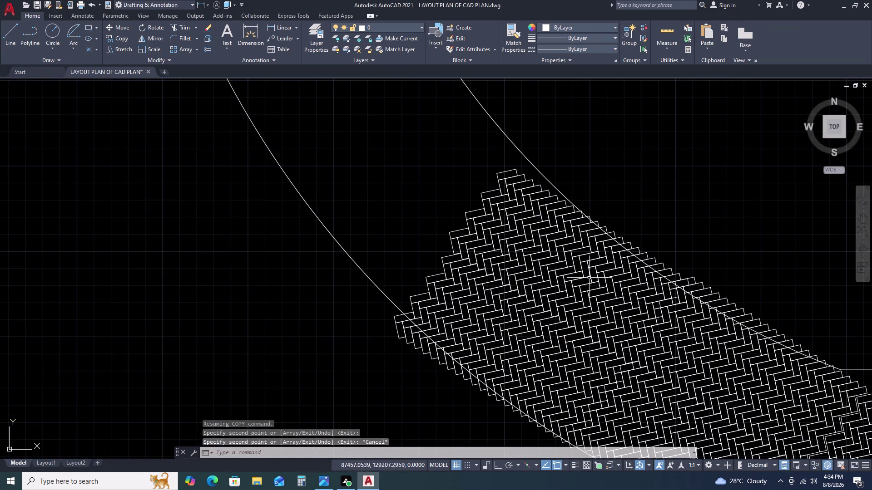
scroll(down, 3)
scroll(up, 3)
scroll(down, 3)
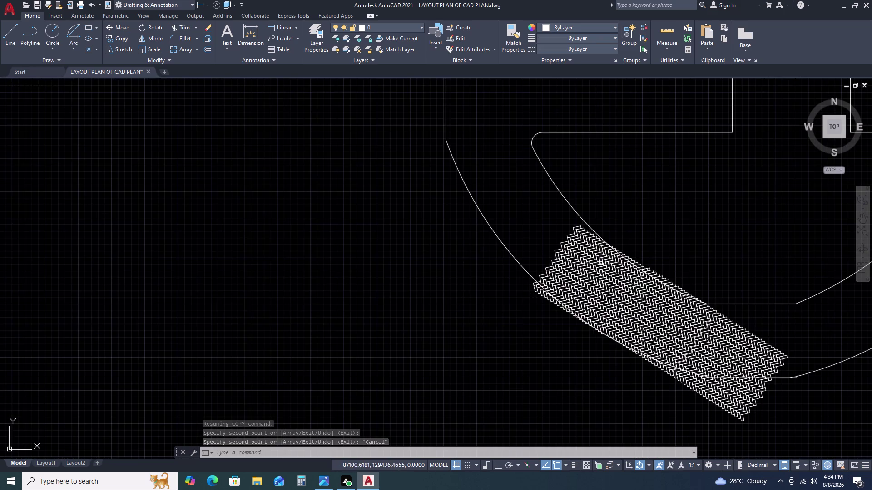
scroll(down, 3)
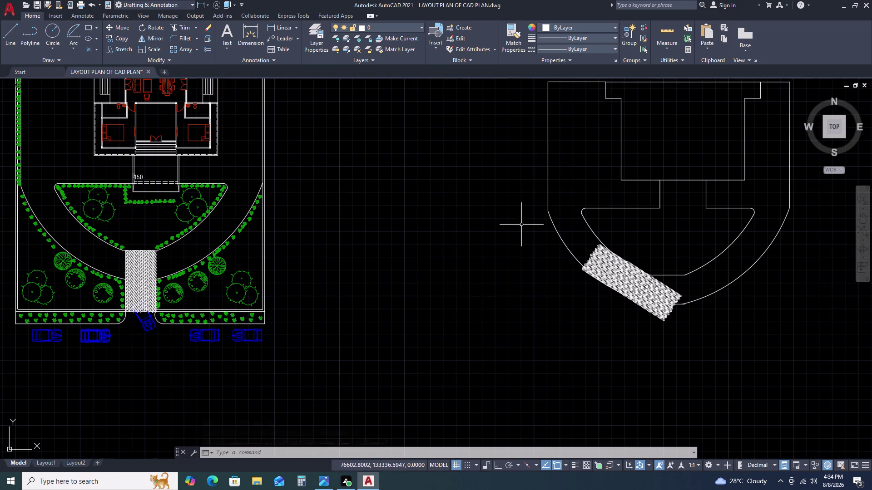
Copy a section of the herringbone driveway paving and set it beside the outline.
click(521, 223)
click(630, 297)
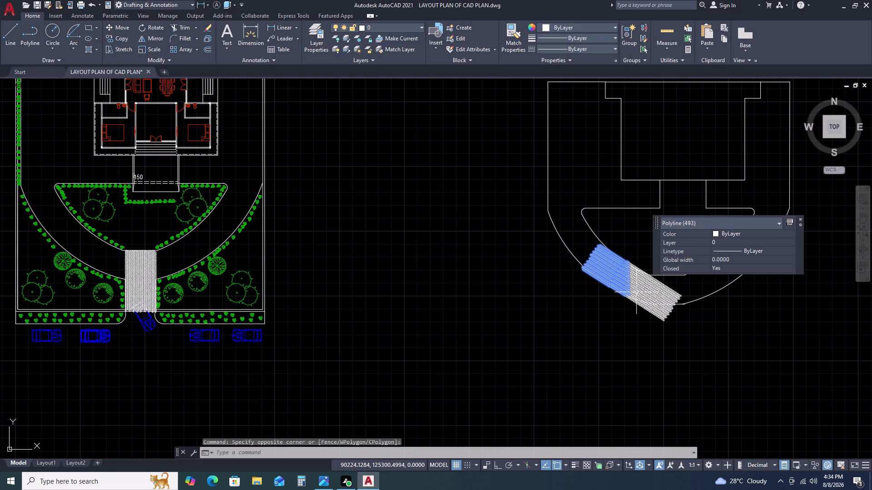
key(c)
key(o)
key(space)
click(593, 300)
click(466, 331)
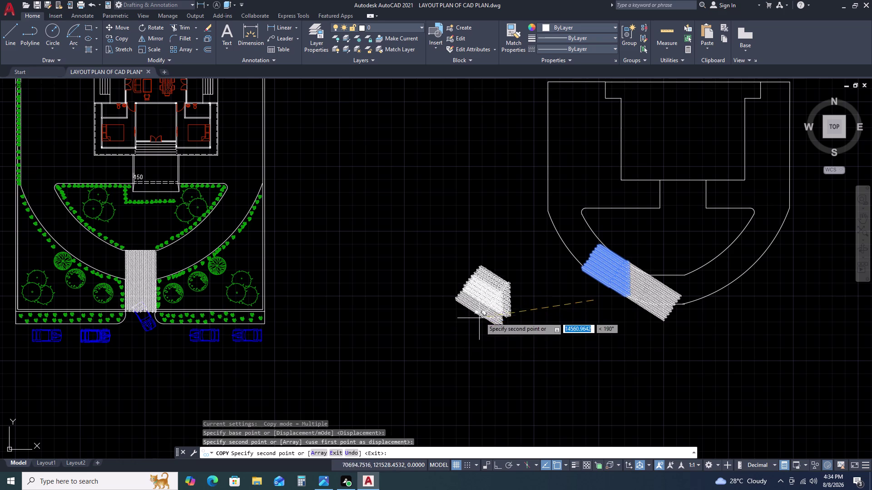
key(Escape)
Rotate the loose paving copy to follow the driveway curve.
click(435, 258)
click(550, 376)
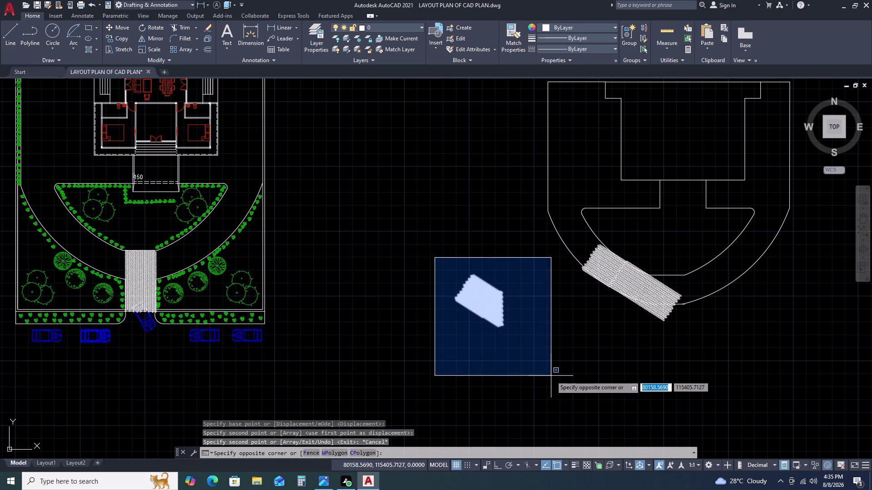
key(r)
text(O)
key(space)
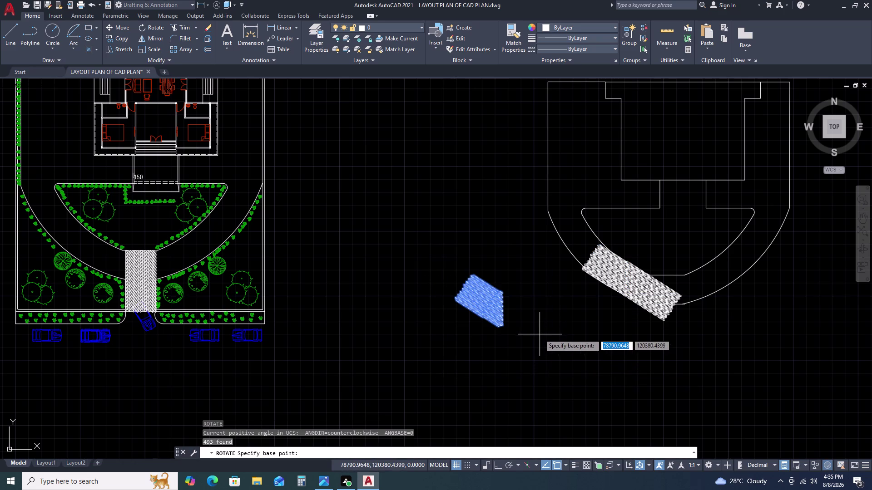
click(539, 334)
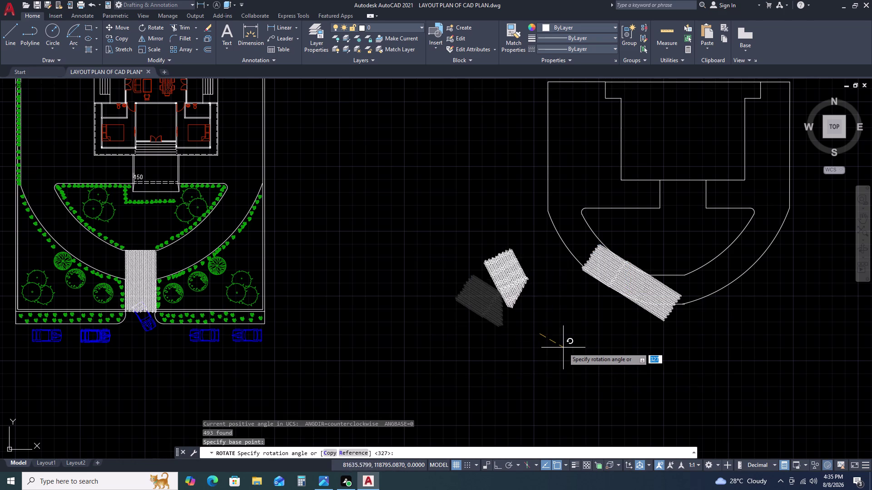
click(566, 348)
Move the rotated copy onto the upper part of the curved driveway.
drag(422, 242, 456, 270)
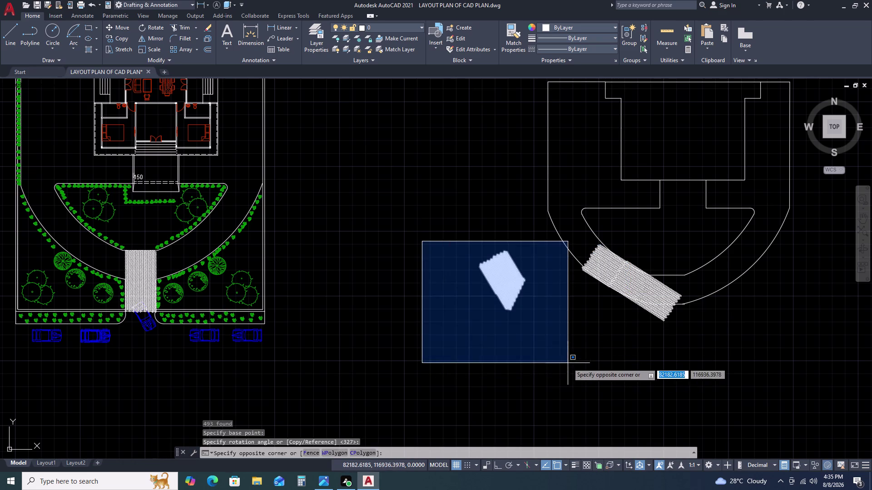
click(567, 364)
text(M)
key(space)
click(511, 315)
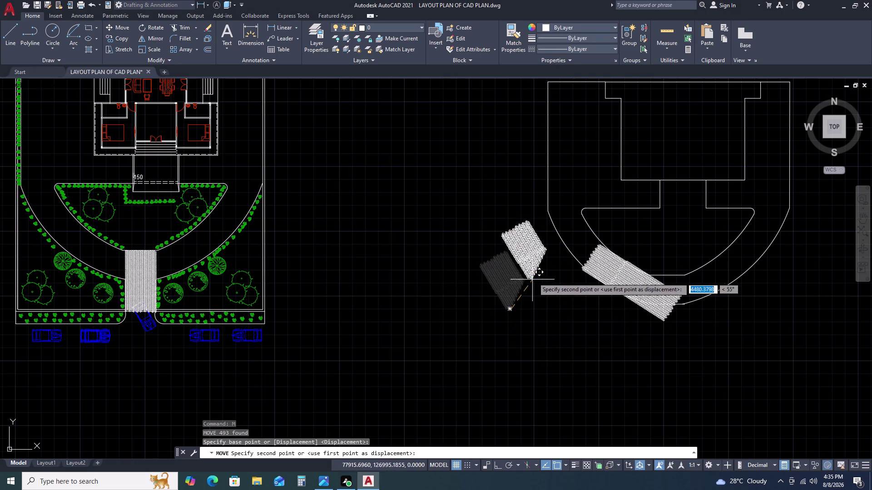
scroll(up, 3)
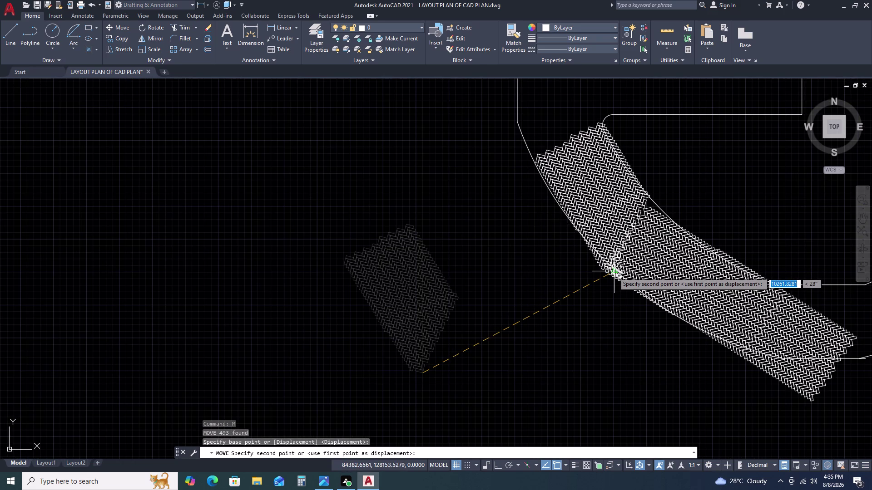
click(610, 271)
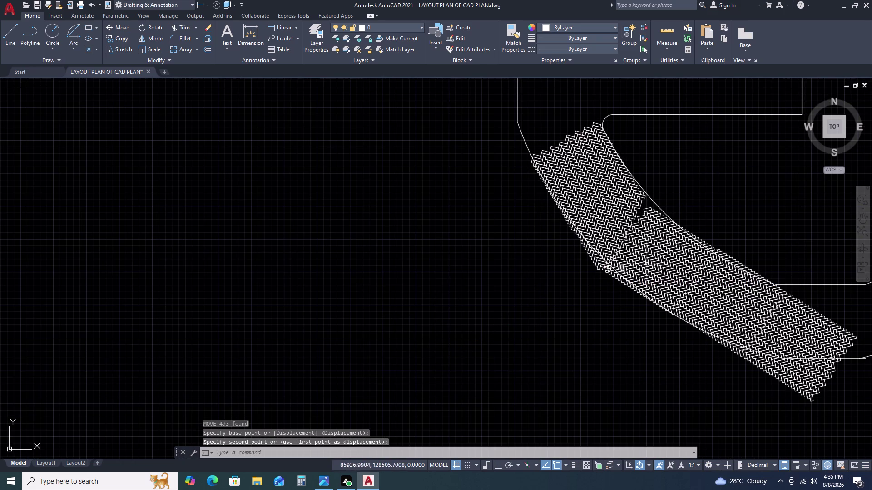
Pick individual bricks at the seam between the paving patches.
scroll(up, 3)
scroll(down, 3)
click(456, 182)
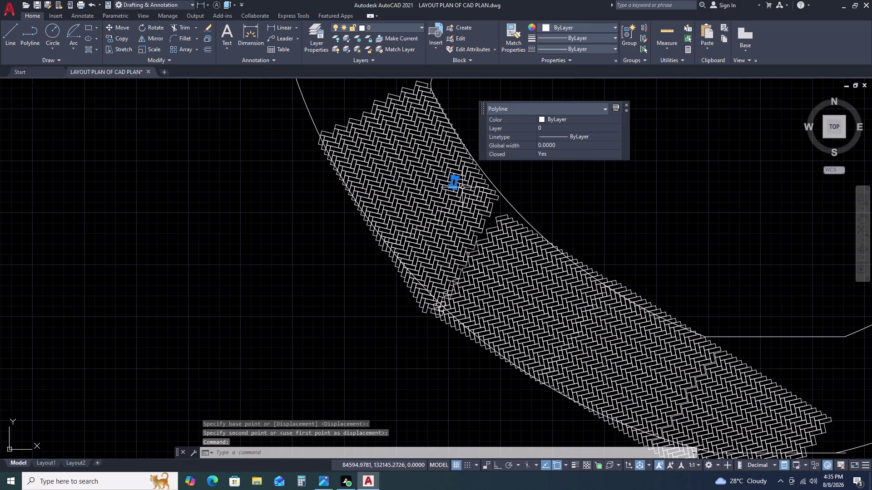
key(Escape)
click(501, 209)
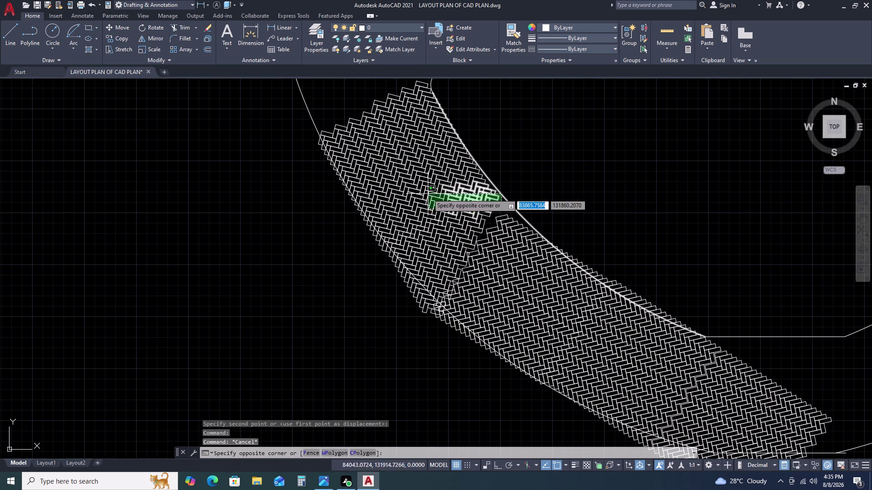
click(418, 195)
Select seam bricks and start a move, then cancel and clear the selection.
key(Escape)
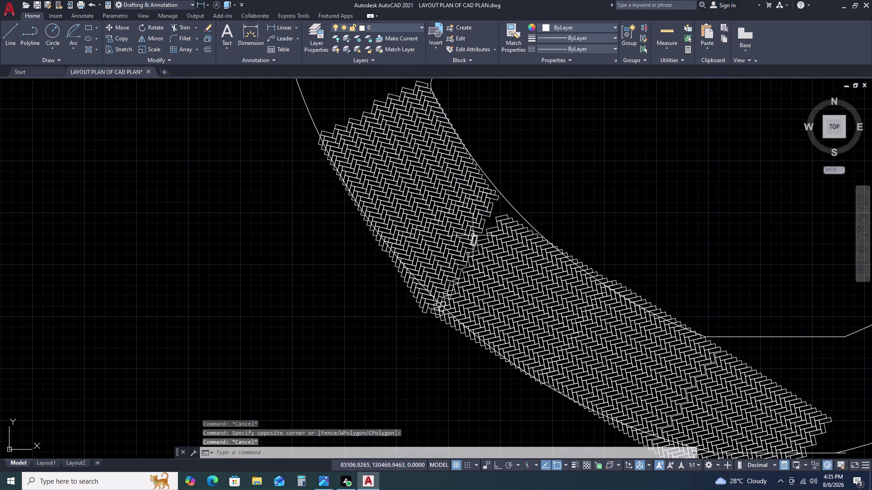
click(490, 186)
click(463, 236)
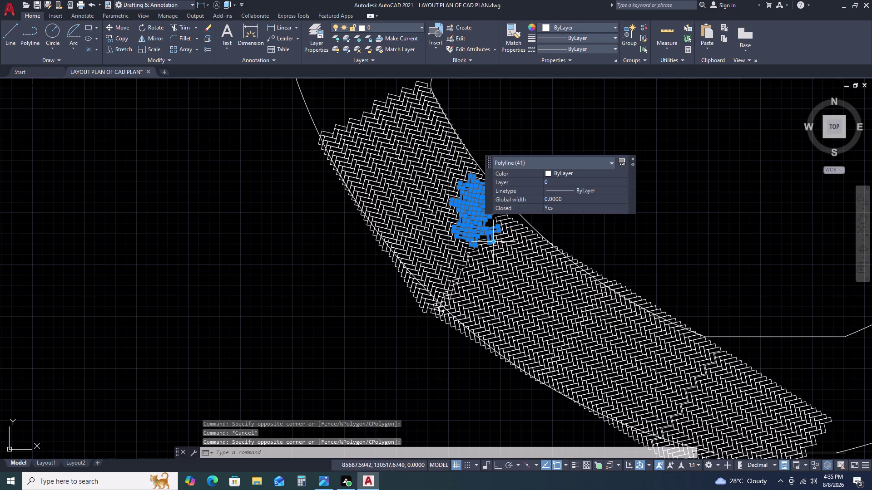
text(M)
key(space)
key(Escape)
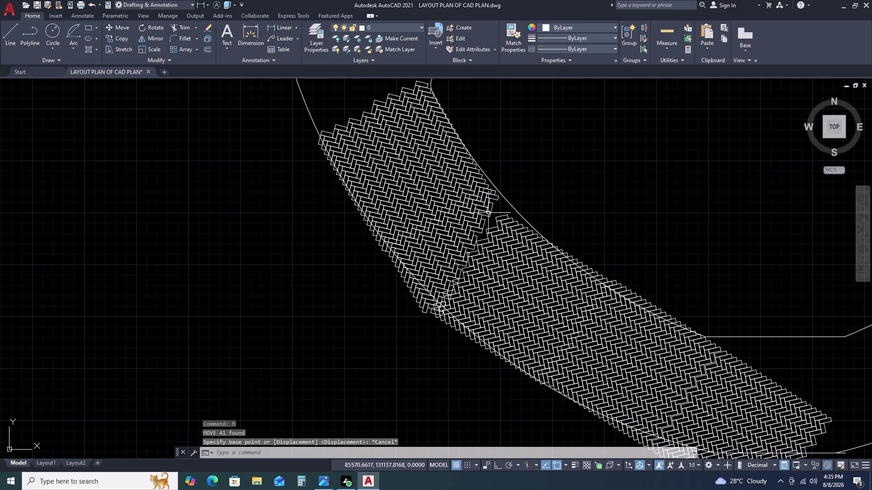
click(489, 199)
click(498, 209)
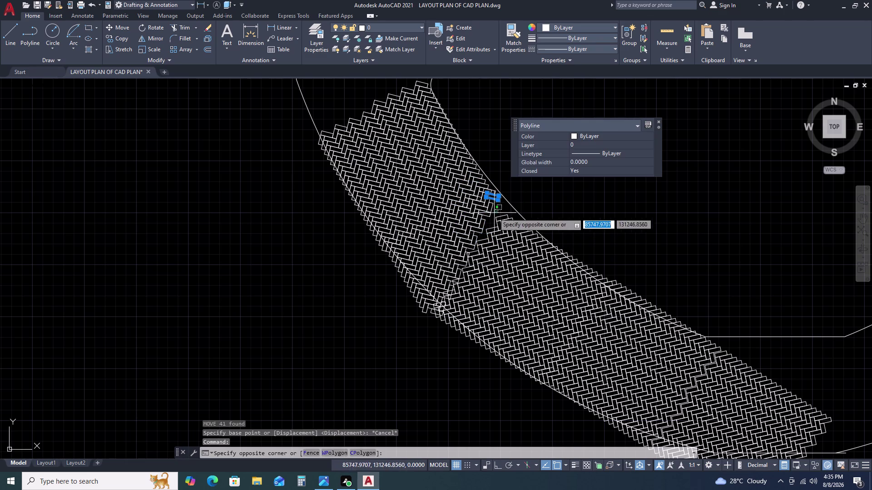
click(462, 243)
key(Escape)
key(Escape)
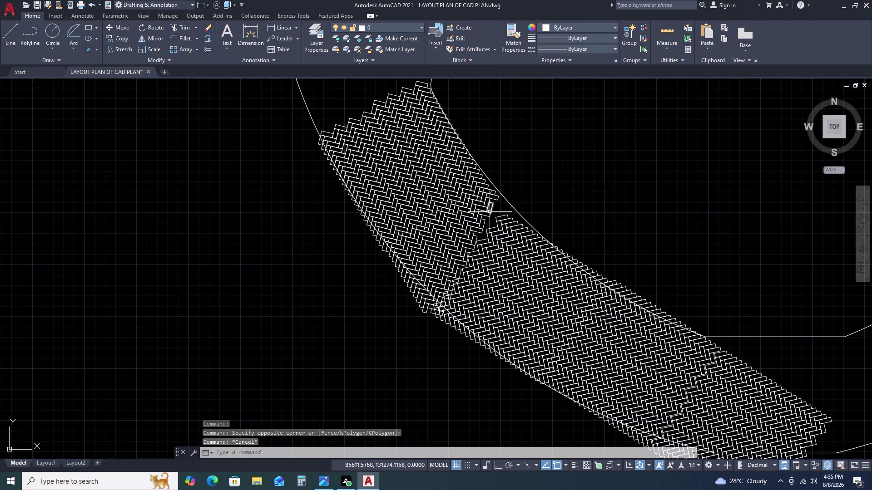
Move a smaller 22-brick cluster at the join to close the gap.
click(503, 202)
click(472, 230)
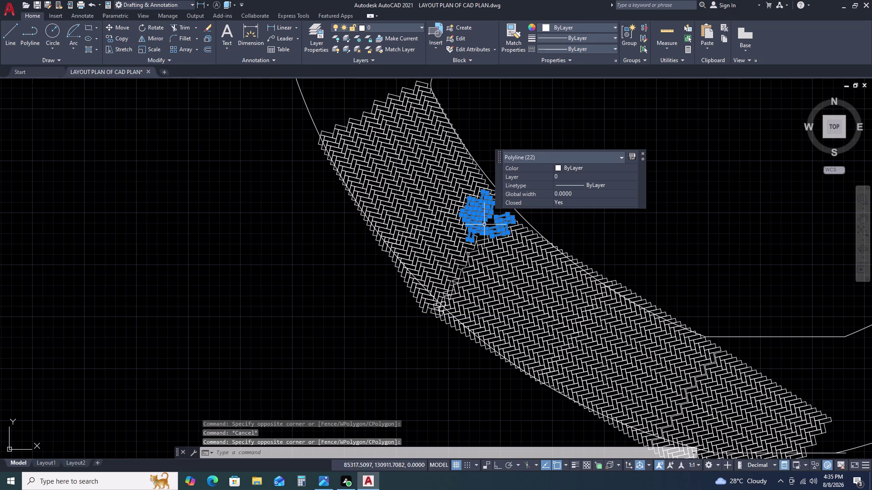
scroll(up, 3)
text(M)
key(space)
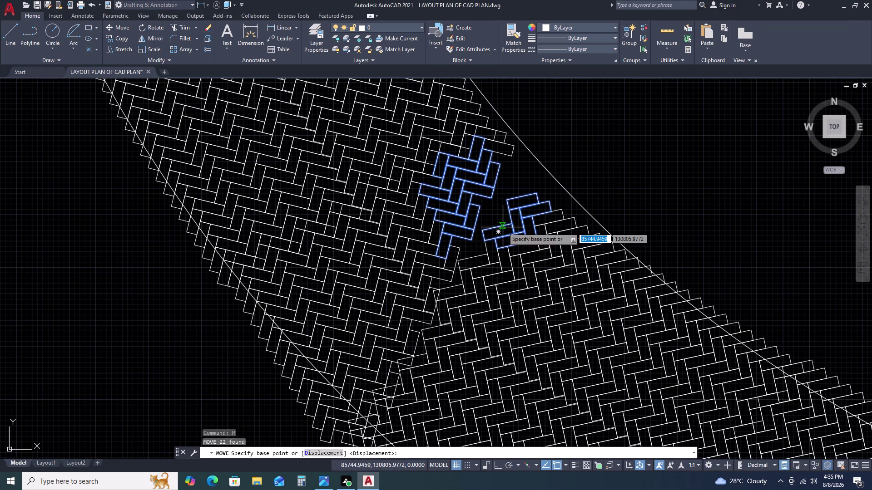
key(Escape)
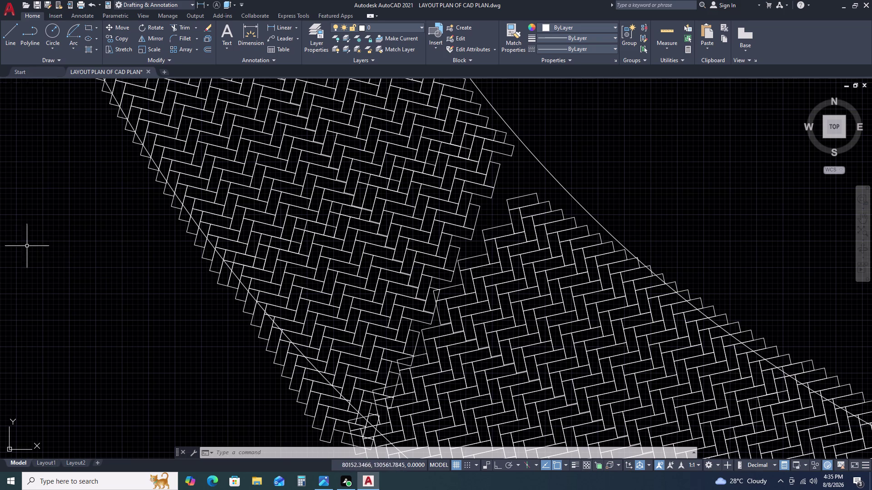
scroll(down, 3)
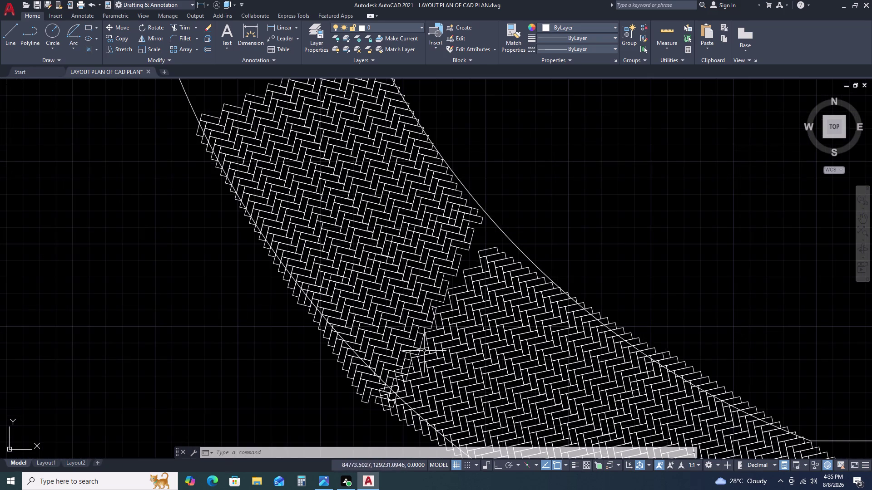
middle_drag(464, 354, 286, 358)
scroll(down, 3)
scroll(up, 3)
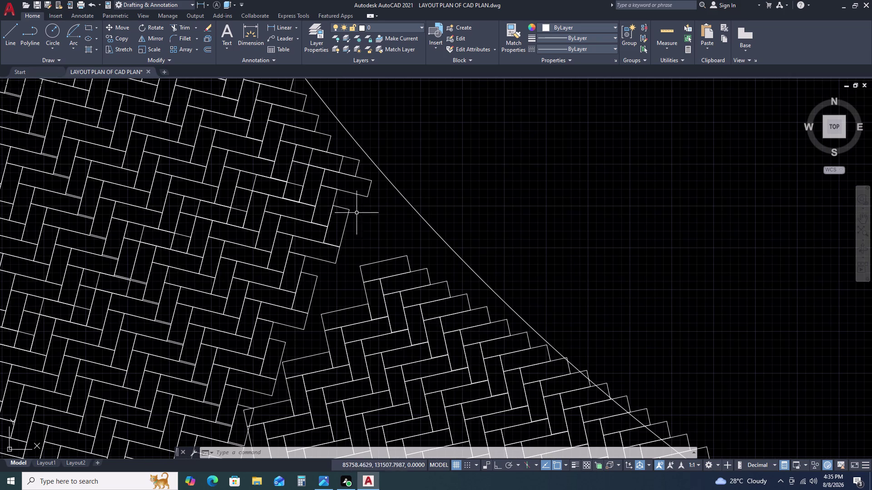
Copy a 13-brick group from the strip edge across the seam.
click(358, 212)
click(264, 289)
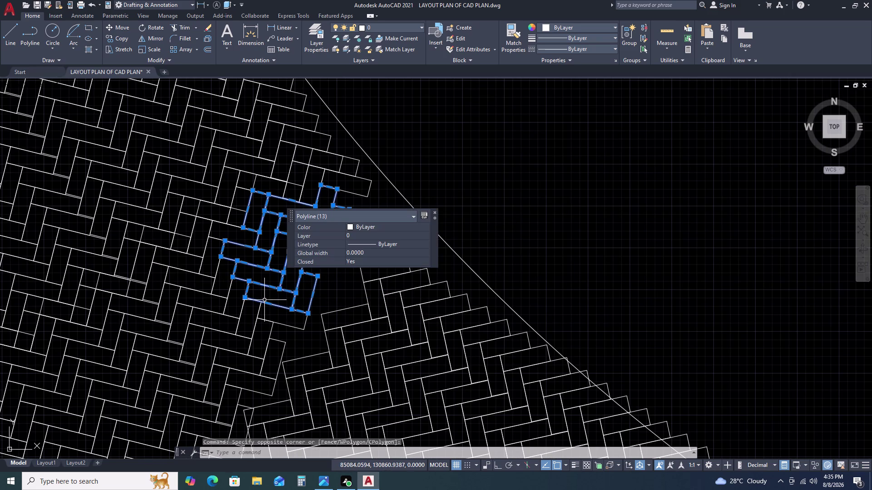
key(c)
text(O)
key(space)
click(264, 300)
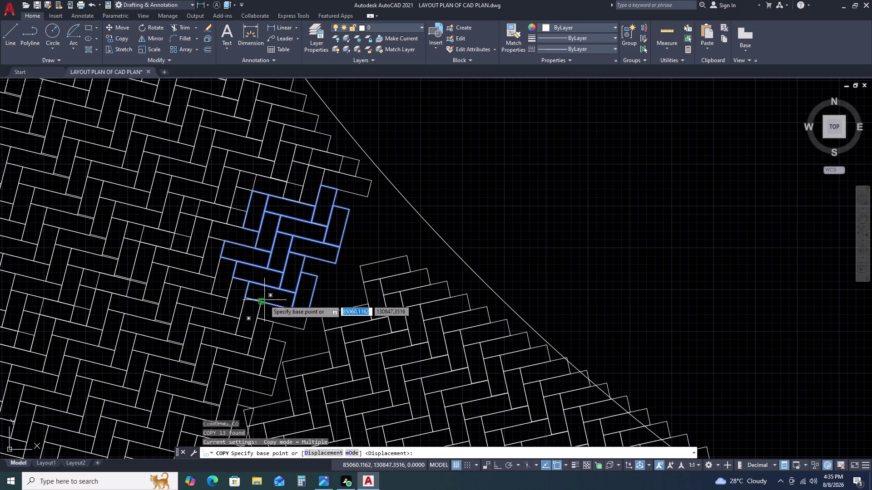
click(279, 350)
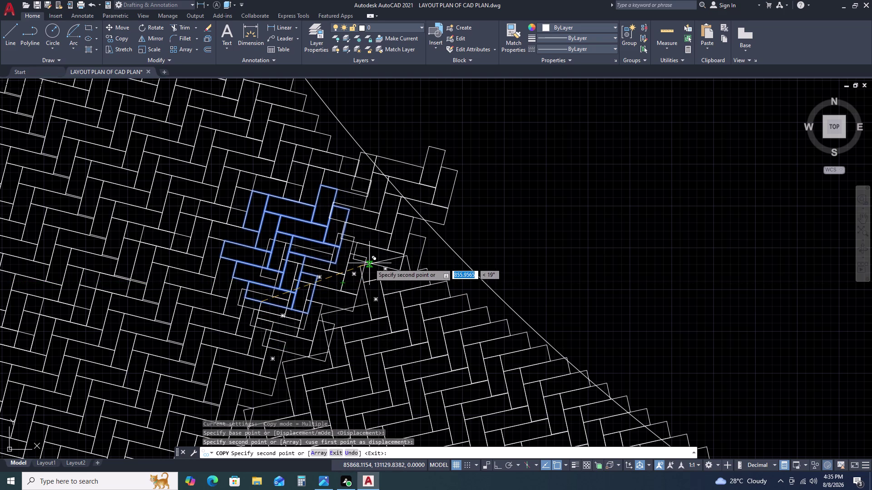
click(370, 262)
scroll(down, 3)
key(Escape)
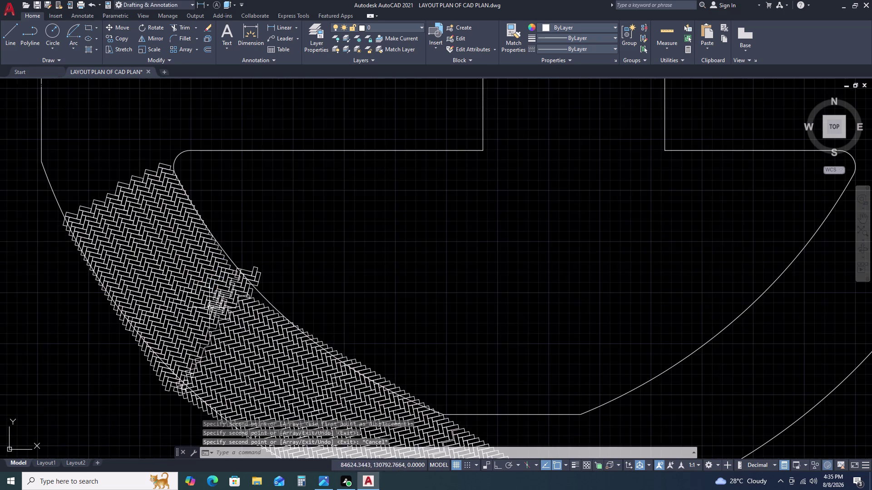
Select and then clear stray bricks near the boundary edge.
scroll(down, 3)
scroll(up, 3)
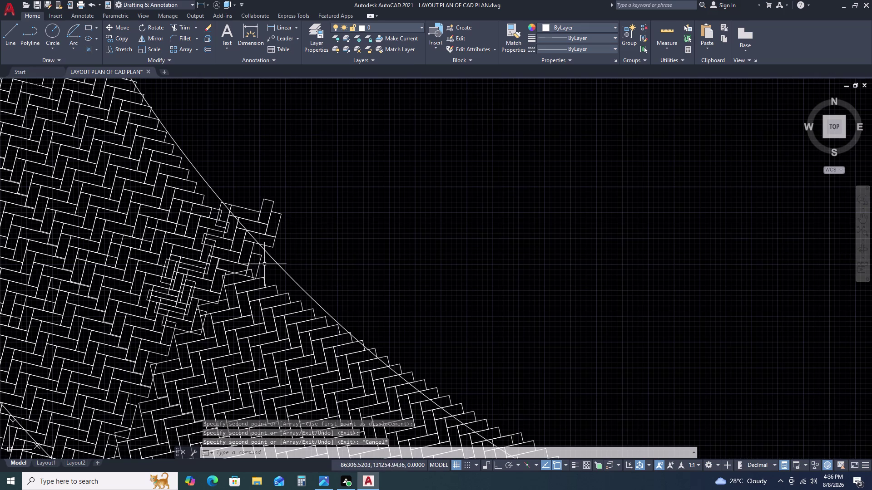
scroll(up, 3)
click(264, 271)
click(211, 212)
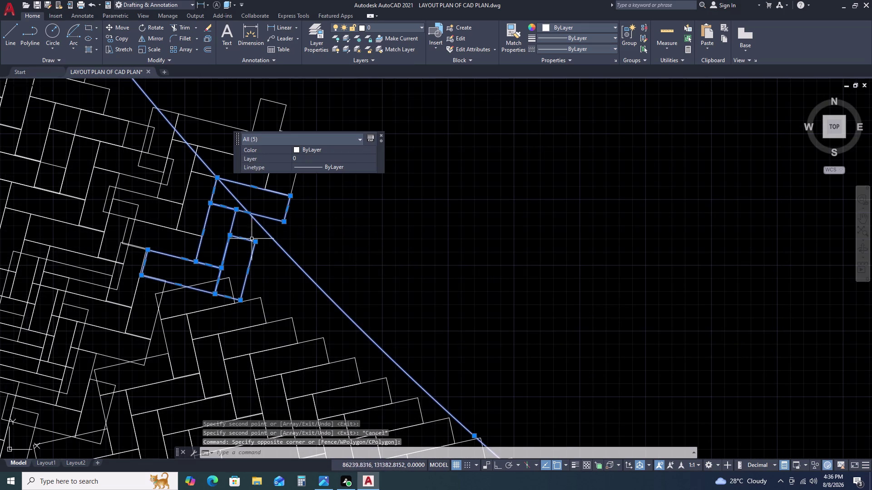
key(Escape)
click(249, 258)
drag(249, 258, 245, 253)
double_click(206, 203)
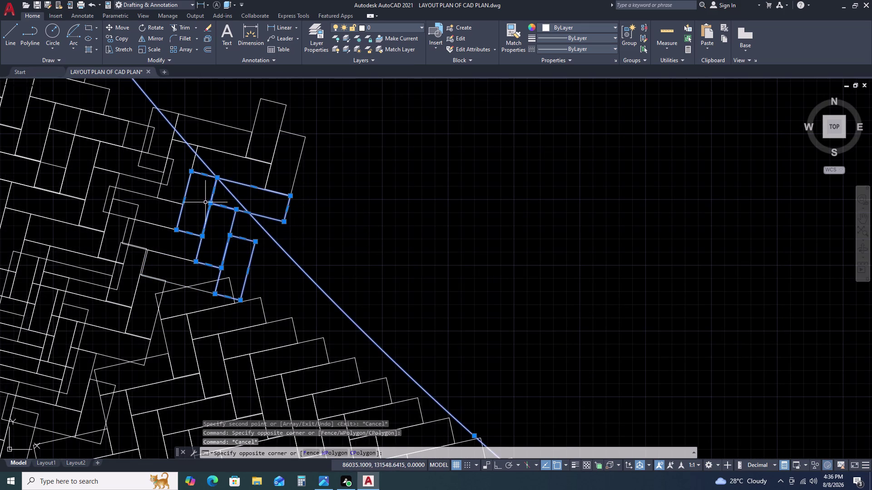
key(Escape)
scroll(down, 3)
scroll(down, 3)
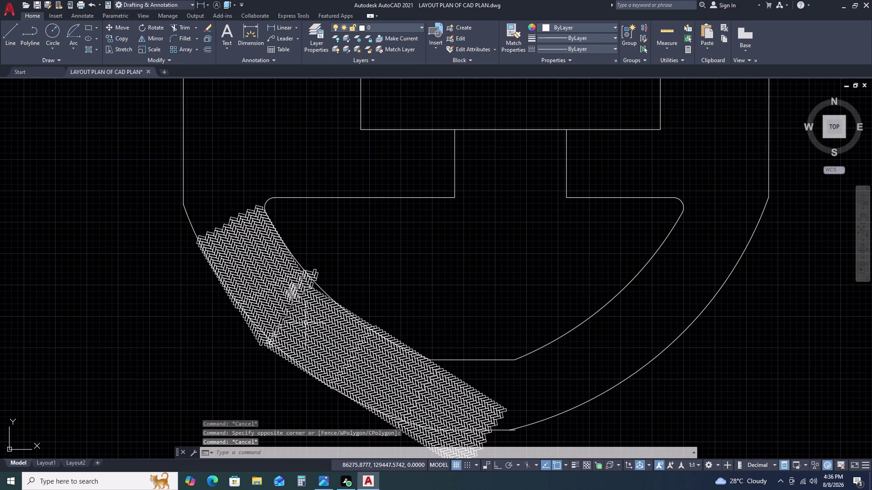
Undo eight recent steps, reversing the brick copy, view change and brick moves.
key(ctrl+z)
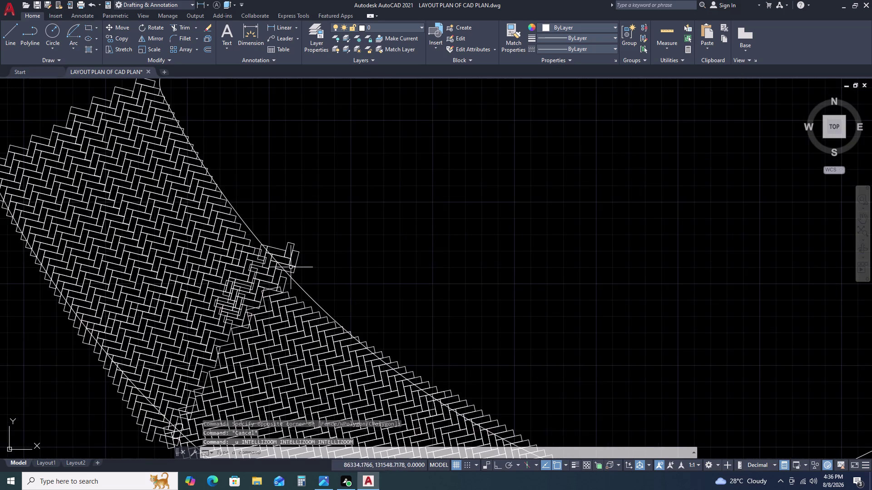
key(ctrl+z)
key(ctrl+z)
key(ctrl+z)
key(ctrl+z)
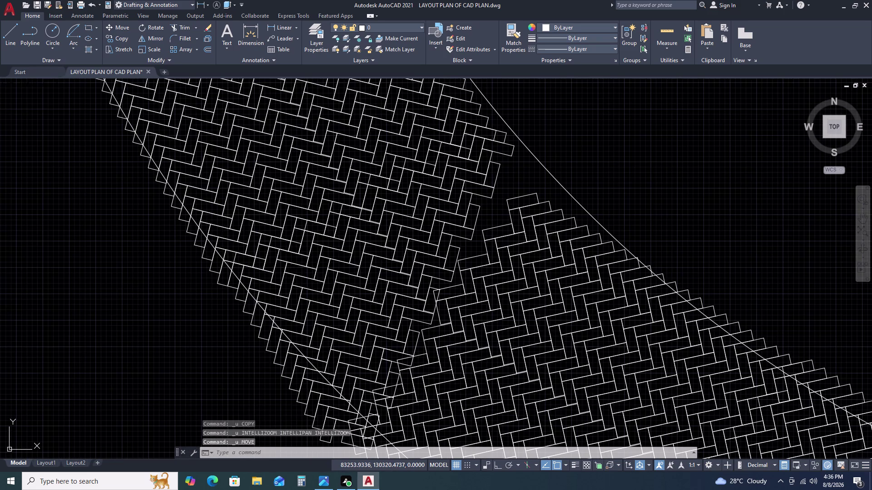
key(ctrl+z)
key(ctrl+z)
key(ctrl+z)
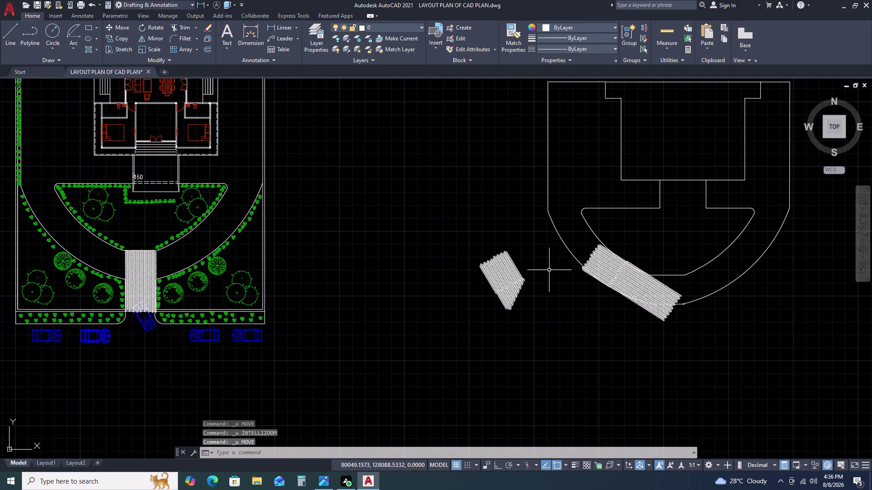
Move the loose 493-brick herringbone piece next to the driveway.
scroll(up, 3)
middle_drag(559, 281, 503, 293)
scroll(down, 3)
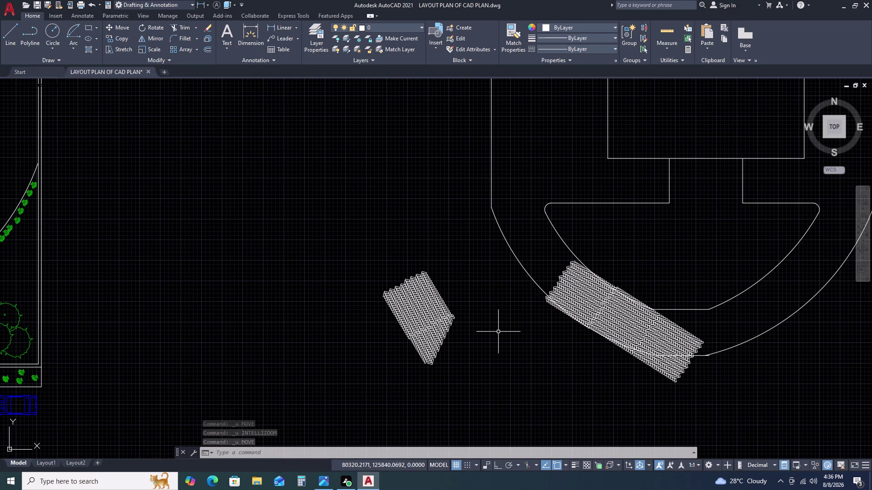
drag(341, 254, 348, 255)
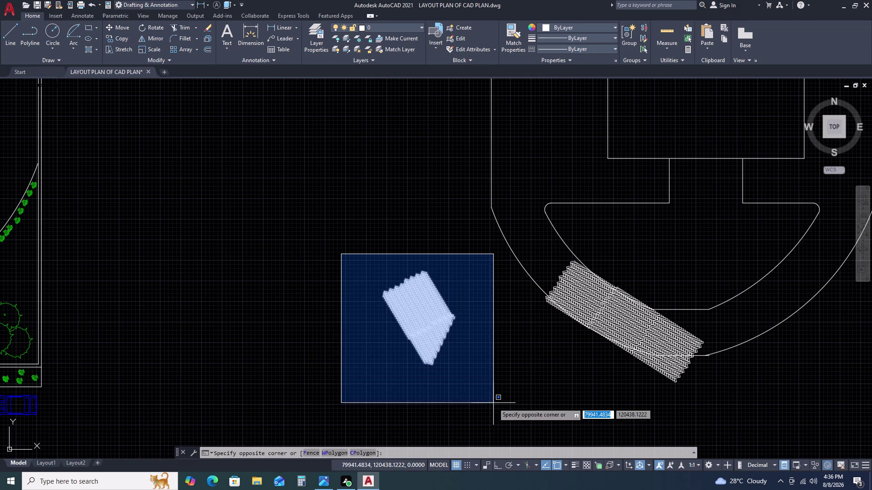
click(493, 403)
text(M)
key(space)
scroll(up, 3)
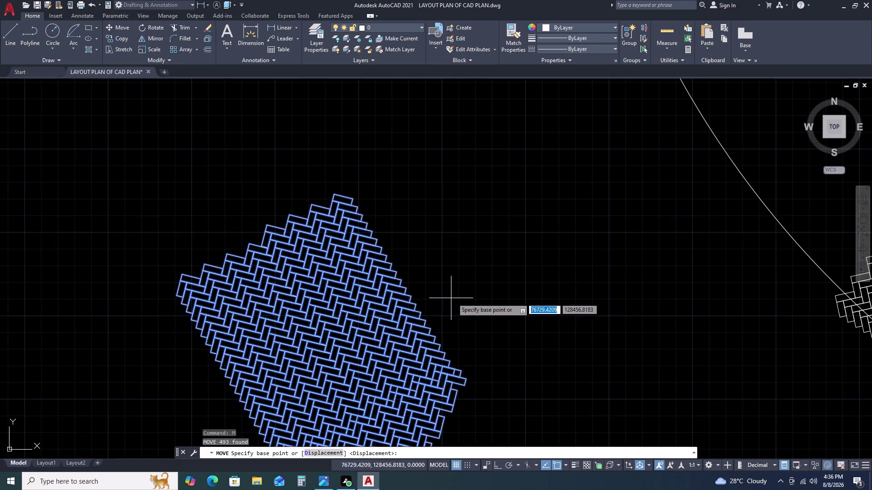
scroll(down, 3)
middle_drag(484, 371, 460, 277)
scroll(up, 3)
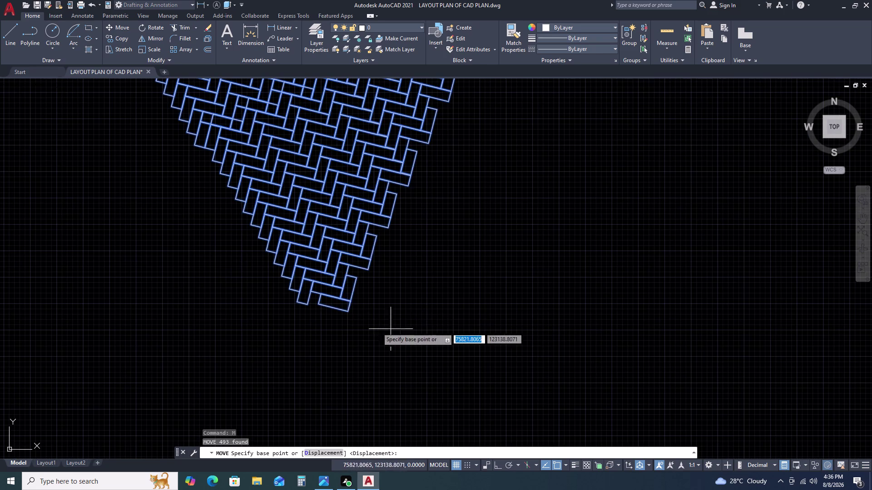
double_click(349, 311)
scroll(down, 3)
middle_drag(583, 256, 538, 313)
scroll(up, 3)
scroll(up, 3)
scroll(up, 3)
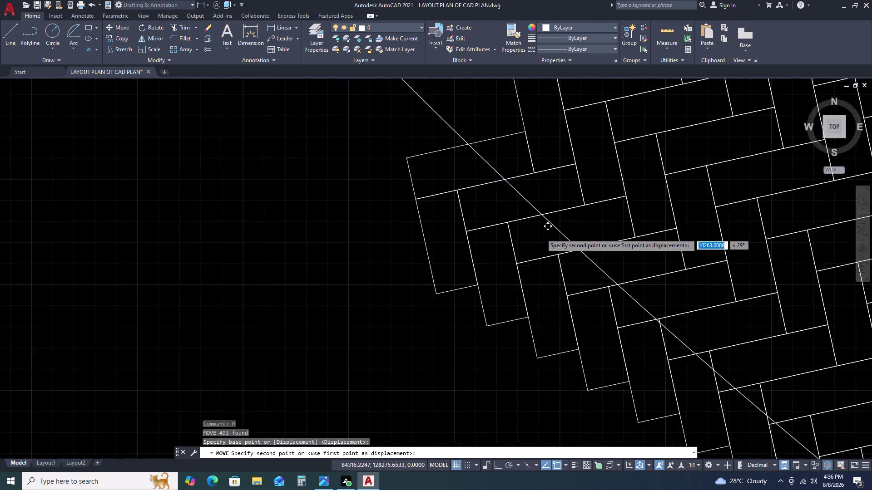
scroll(up, 3)
scroll(down, 3)
middle_drag(513, 189, 533, 334)
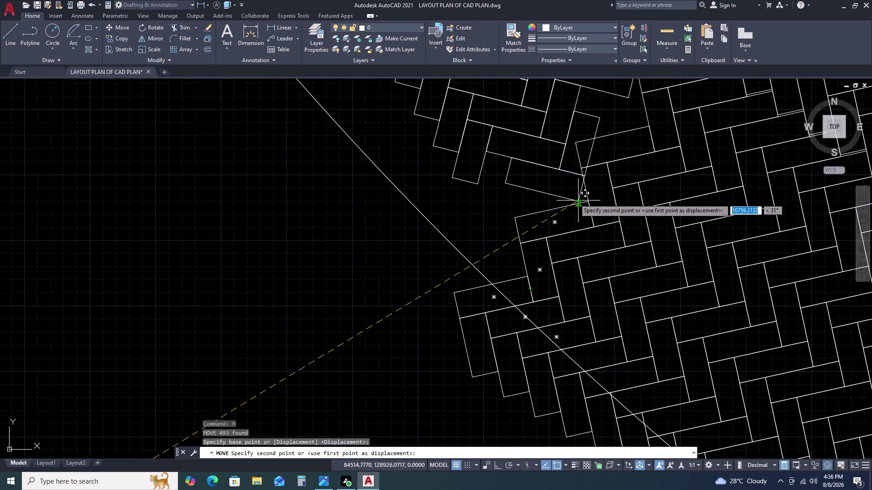
scroll(down, 3)
scroll(down, 3)
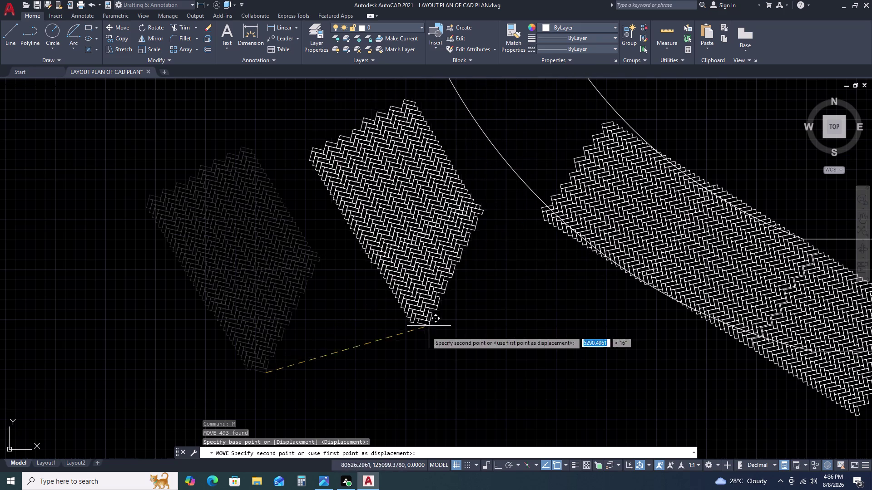
click(408, 340)
Rotate the moved paving piece to follow the curve.
click(256, 89)
drag(255, 89, 268, 110)
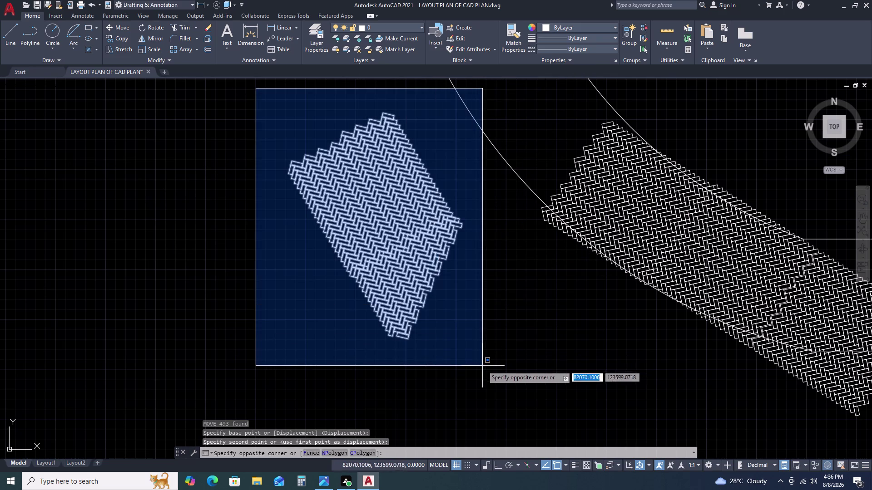
double_click(482, 366)
text(R)
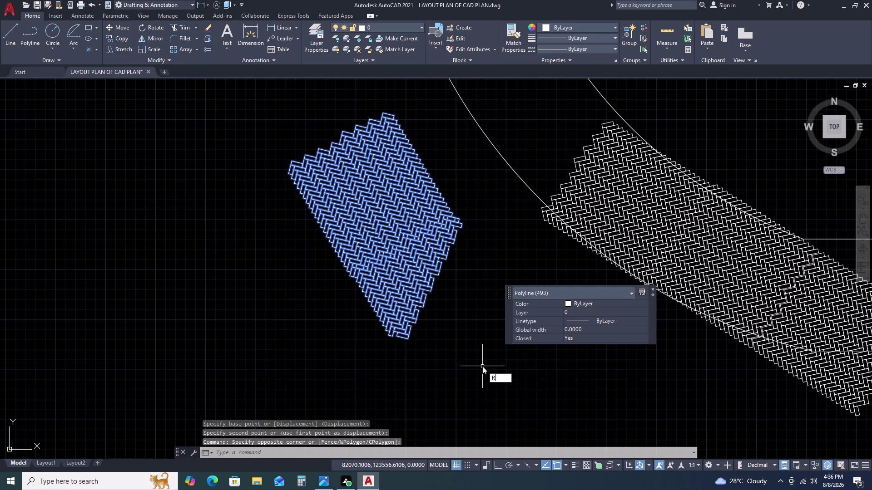
text(O)
key(space)
double_click(485, 354)
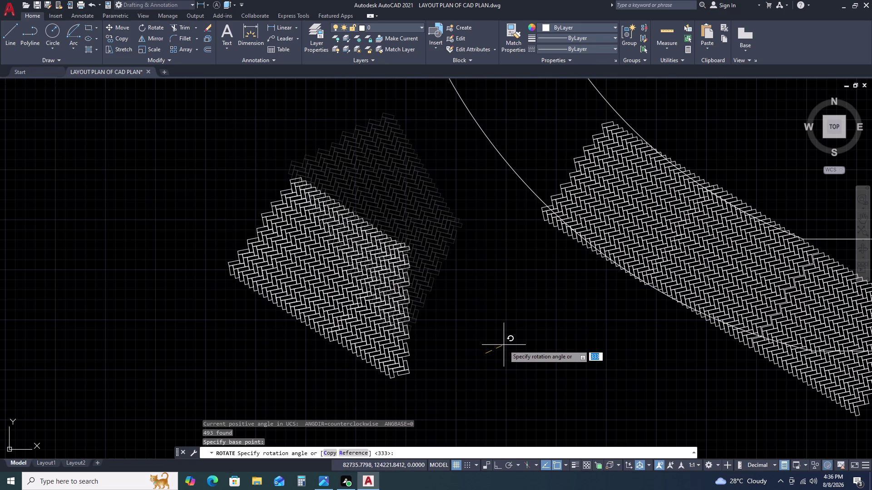
click(510, 343)
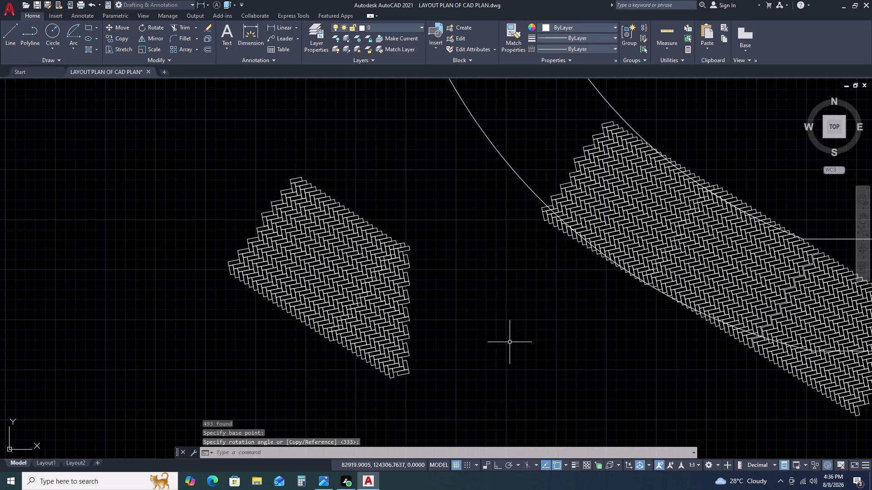
Move the piece from its corner onto the curve intersection at the boundary edge.
drag(177, 151, 202, 202)
click(467, 422)
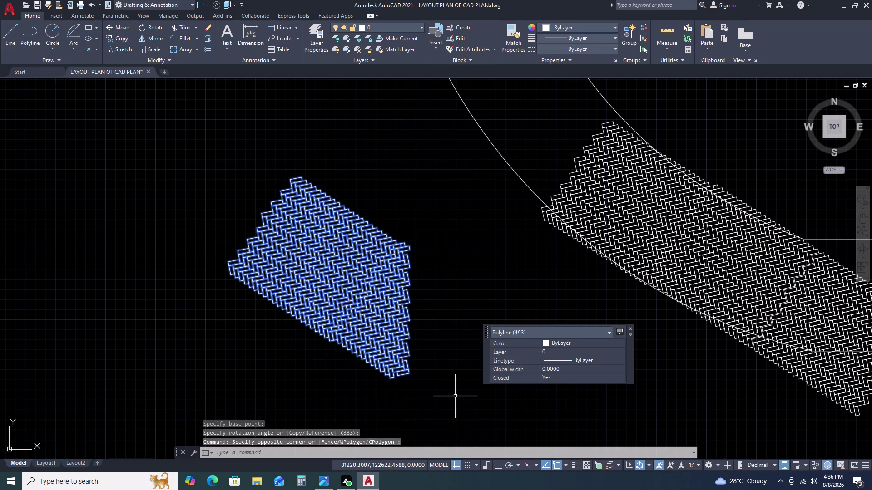
text(M)
key(space)
click(408, 374)
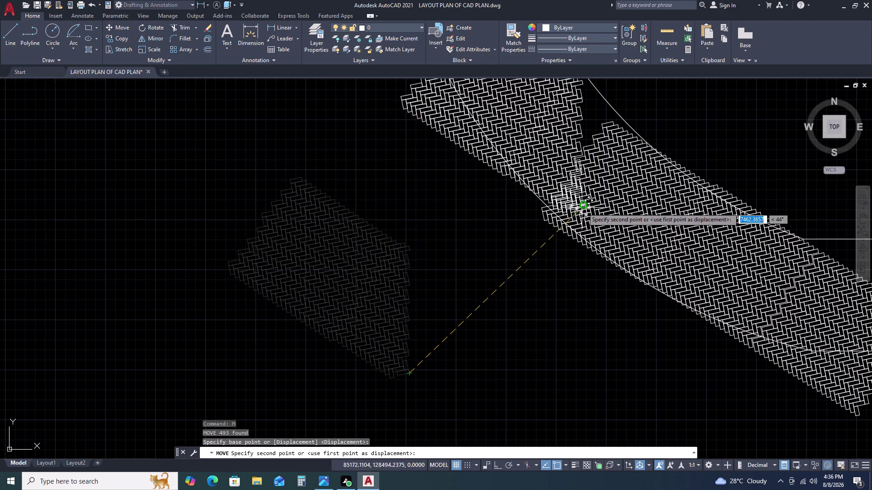
scroll(up, 3)
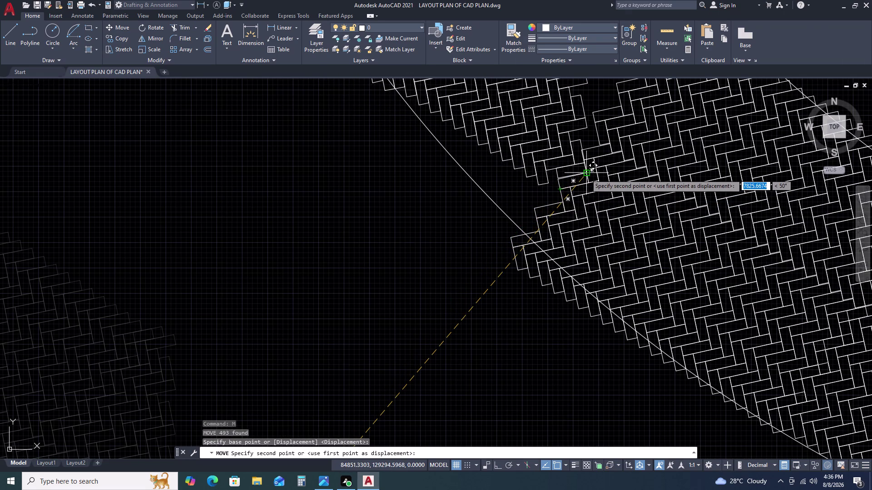
scroll(down, 3)
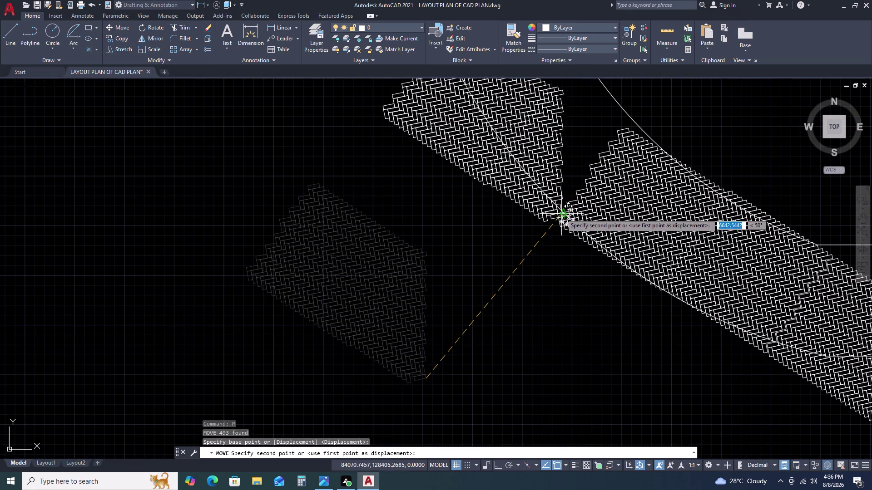
scroll(up, 3)
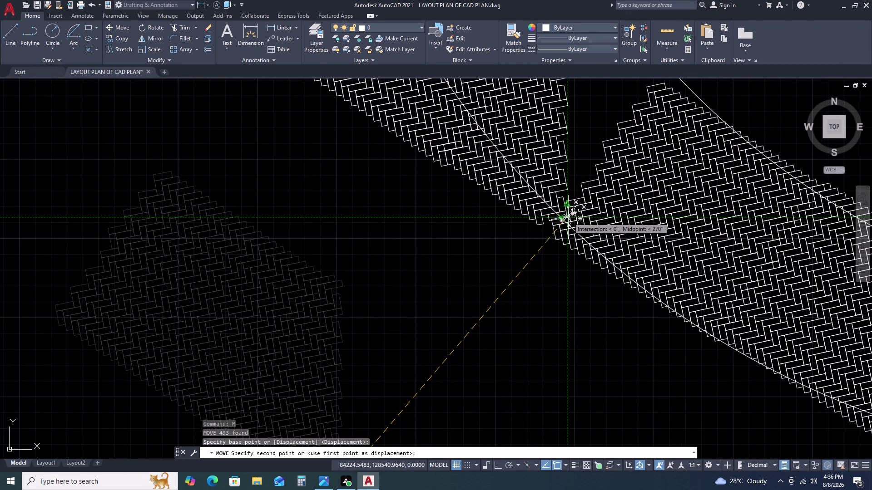
click(568, 217)
scroll(down, 3)
scroll(down, 3)
middle_drag(584, 237, 485, 304)
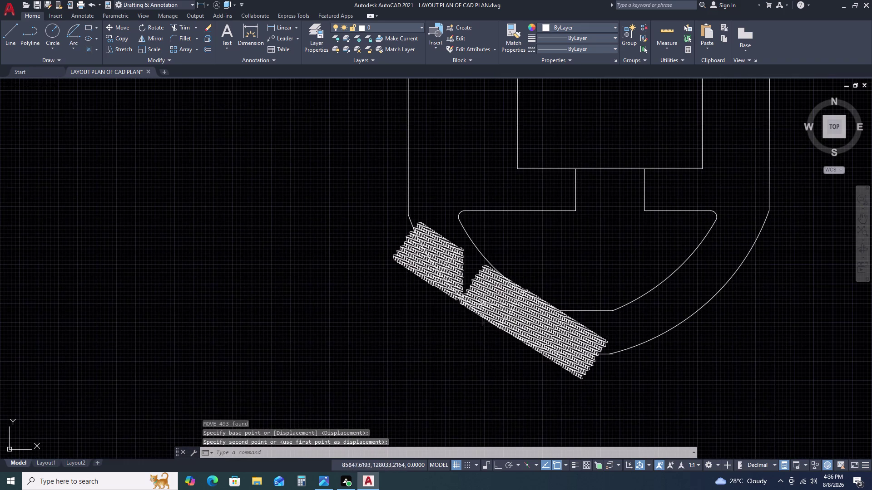
Window-select the second herringbone paving piece.
scroll(up, 3)
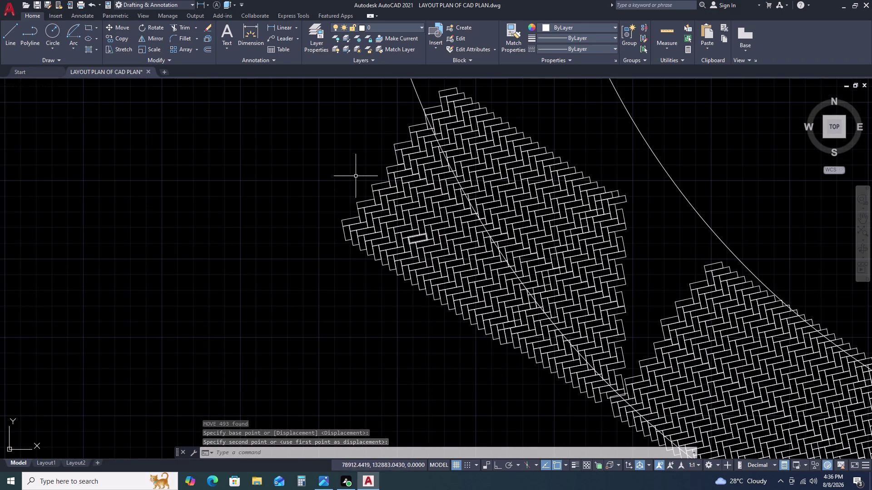
scroll(down, 3)
click(323, 120)
drag(324, 120, 329, 126)
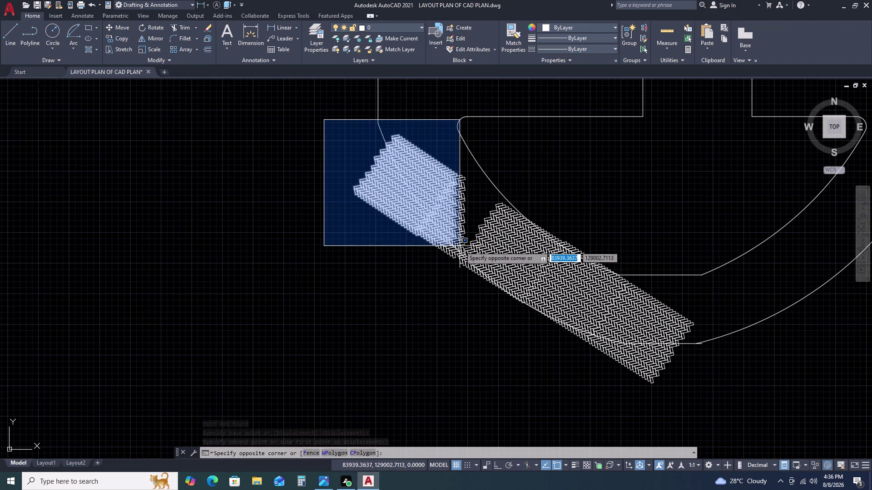
click(466, 258)
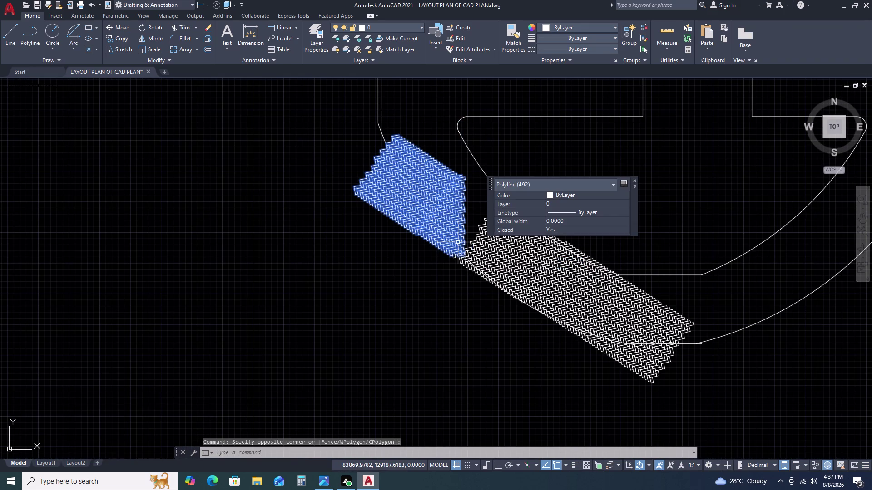
Rotate the piece with RO about the corner intersection to follow the curved band.
text(ERO)
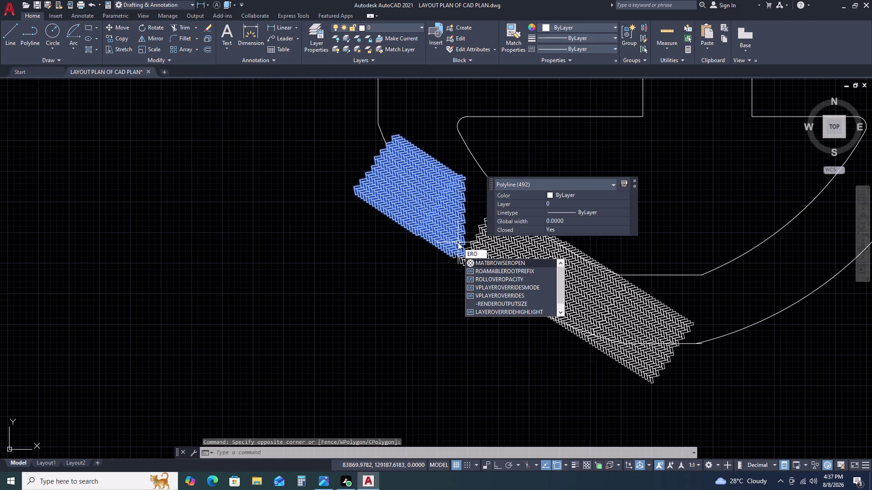
key(BackSpace)
key(BackSpace)
key(BackSpace)
text(R)
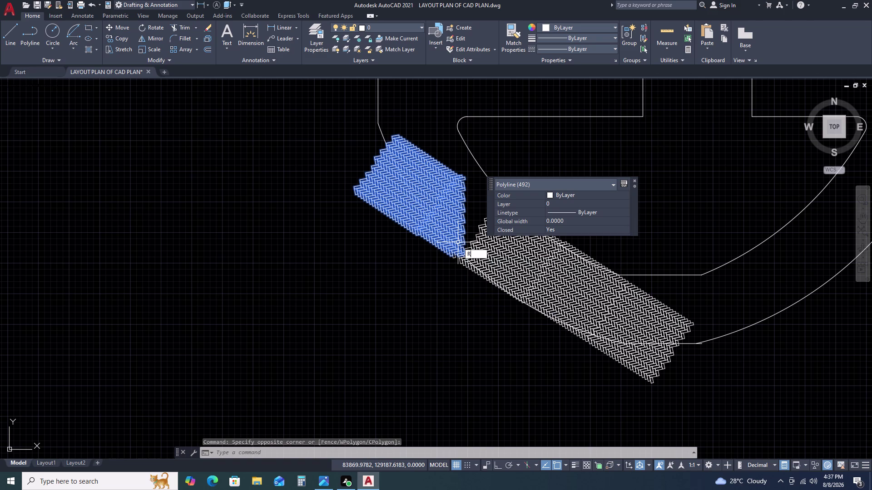
text(O)
key(space)
scroll(up, 3)
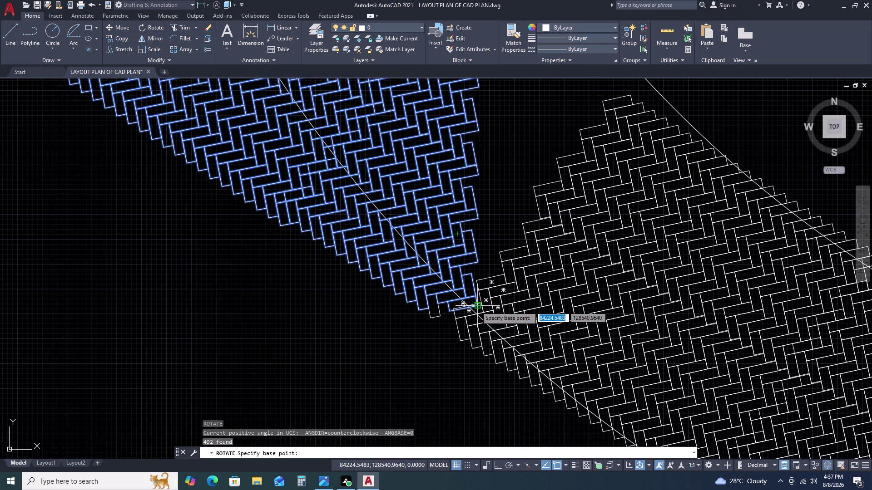
click(476, 307)
scroll(down, 3)
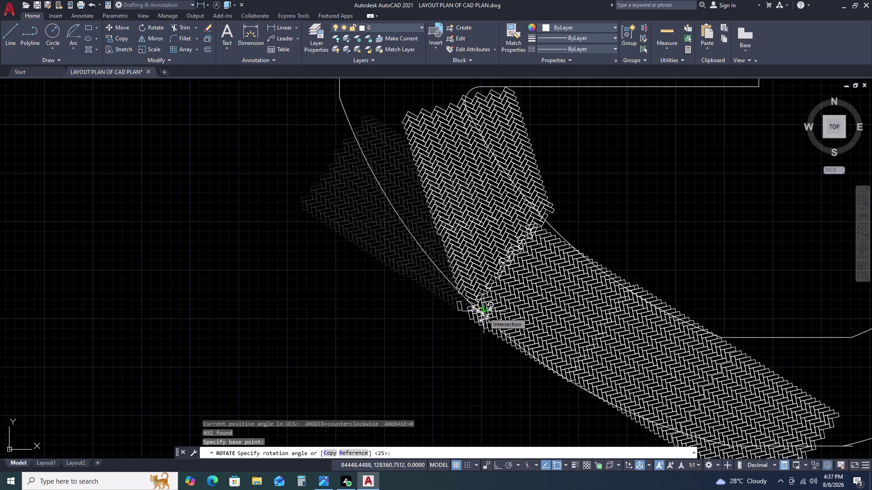
key(F8)
key(F8)
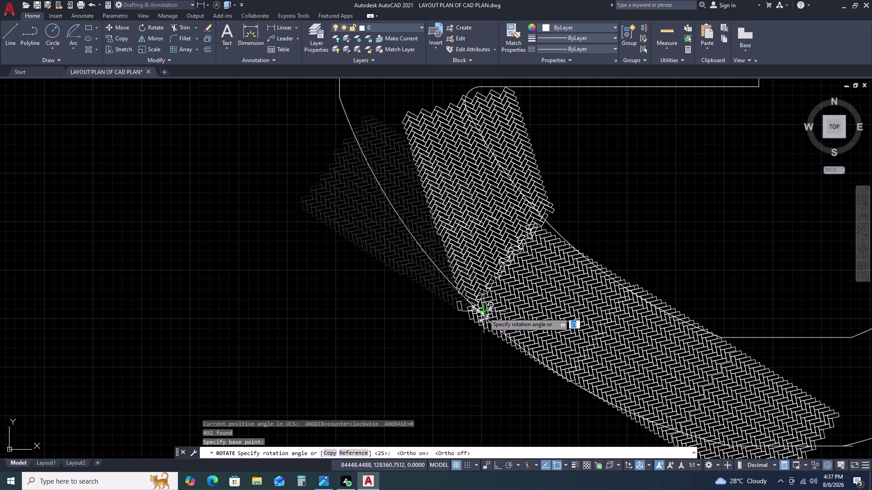
scroll(up, 3)
scroll(down, 3)
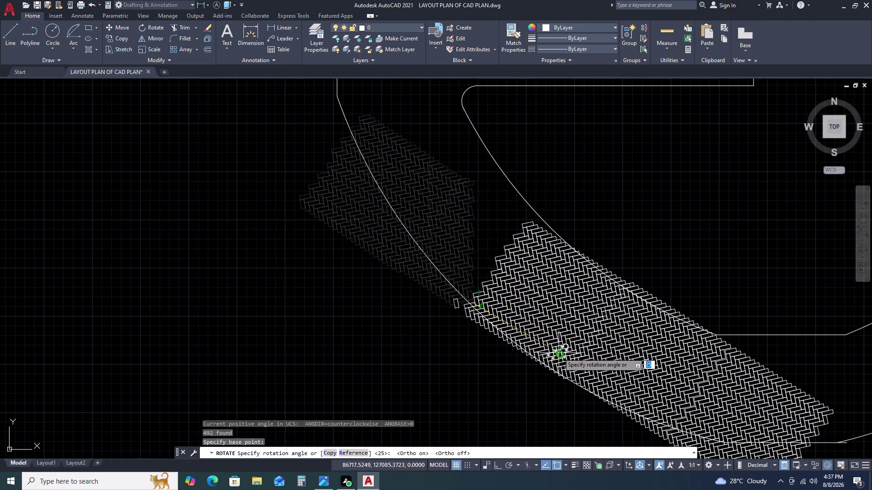
click(592, 355)
Pan over the rotated piece and select the aligned paving pieces.
scroll(down, 3)
middle_click(566, 257)
middle_drag(563, 262, 540, 287)
click(389, 200)
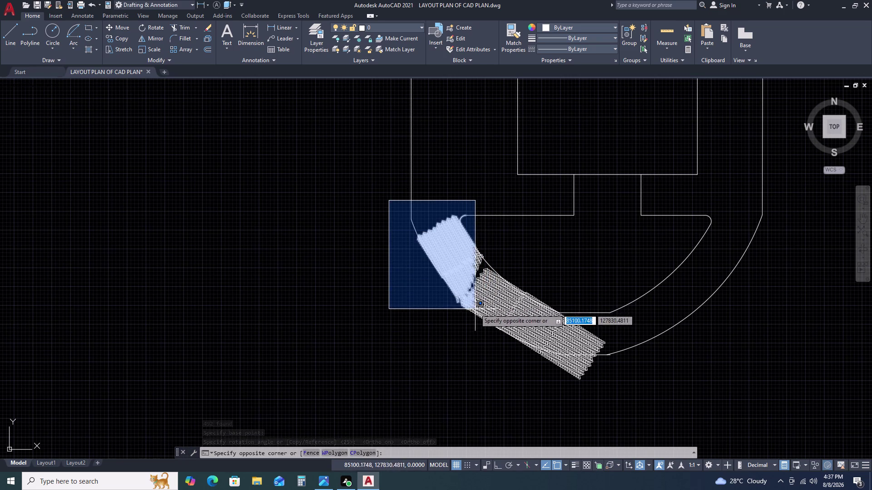
double_click(493, 310)
Copy the selected paving to a spot left of the driveway.
scroll(up, 3)
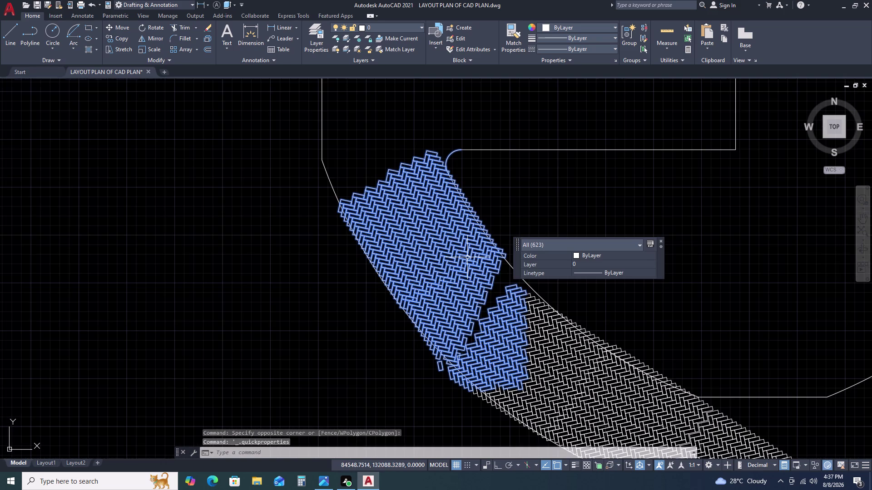
text(CO)
key(space)
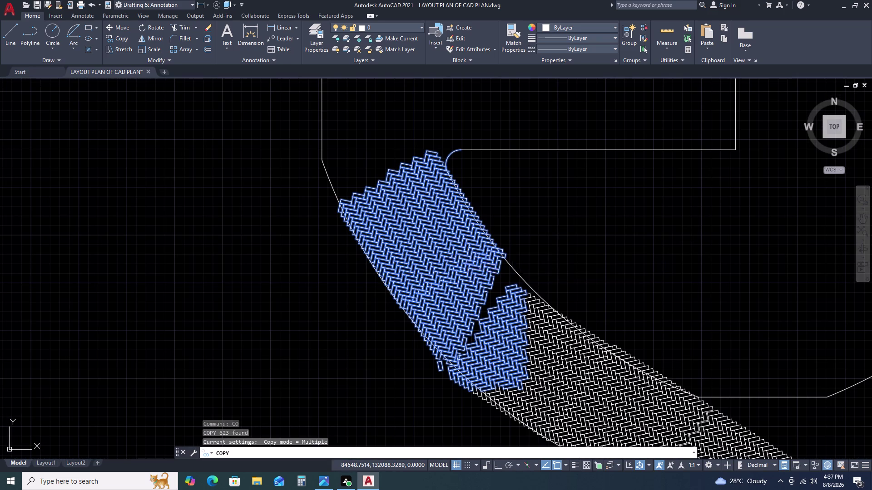
click(445, 258)
click(266, 252)
key(Escape)
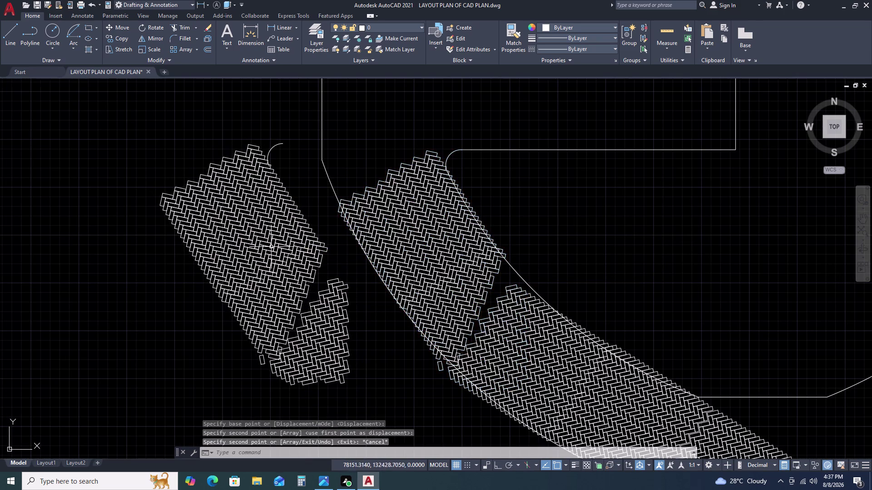
Window-select the upper part of the copied paving.
scroll(down, 3)
scroll(up, 3)
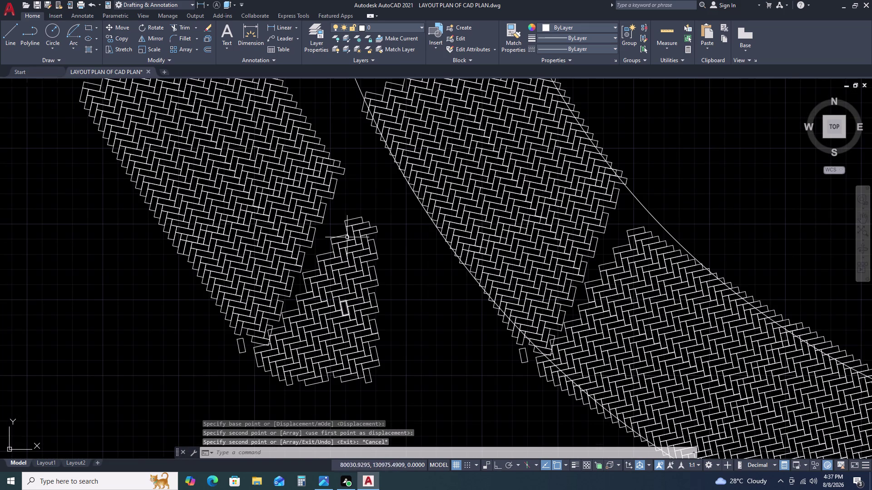
click(381, 209)
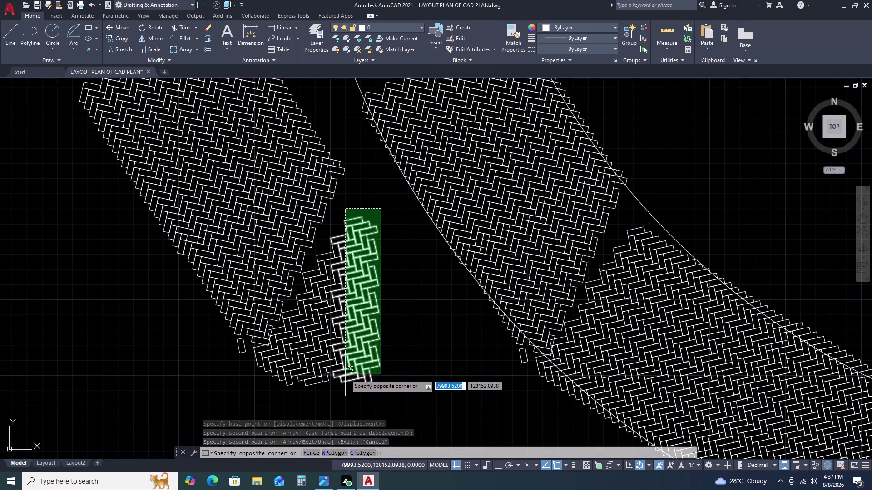
key(Escape)
scroll(down, 3)
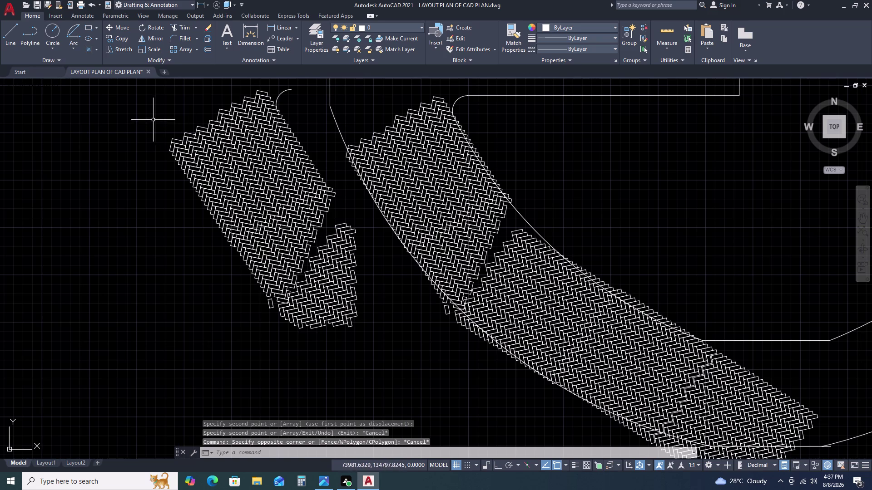
scroll(down, 3)
click(186, 117)
drag(187, 117, 188, 121)
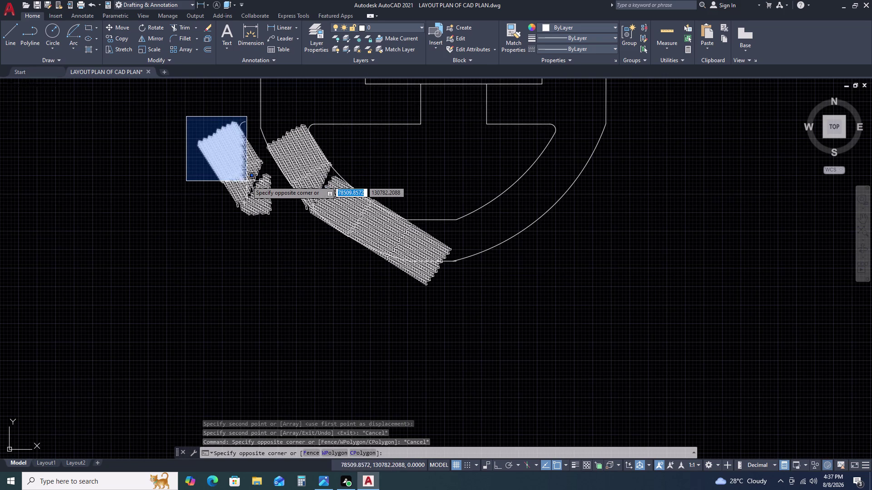
click(258, 176)
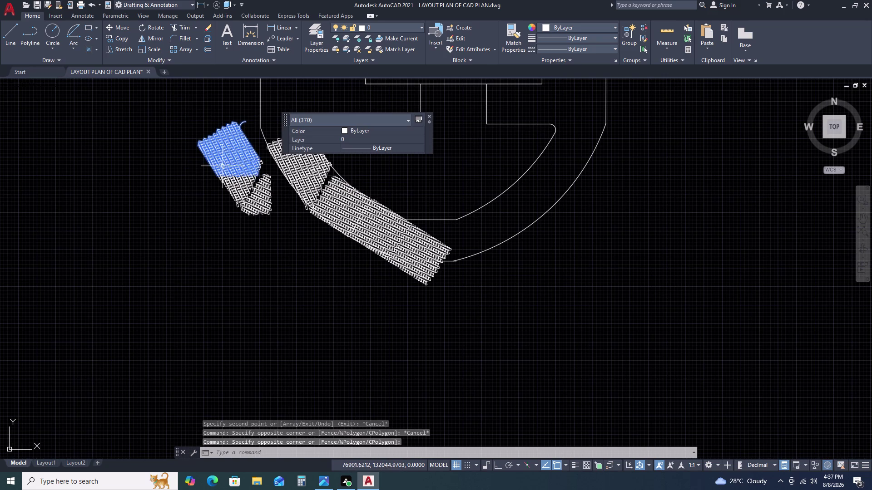
Add more bricks and a full brick row to the selection.
click(254, 153)
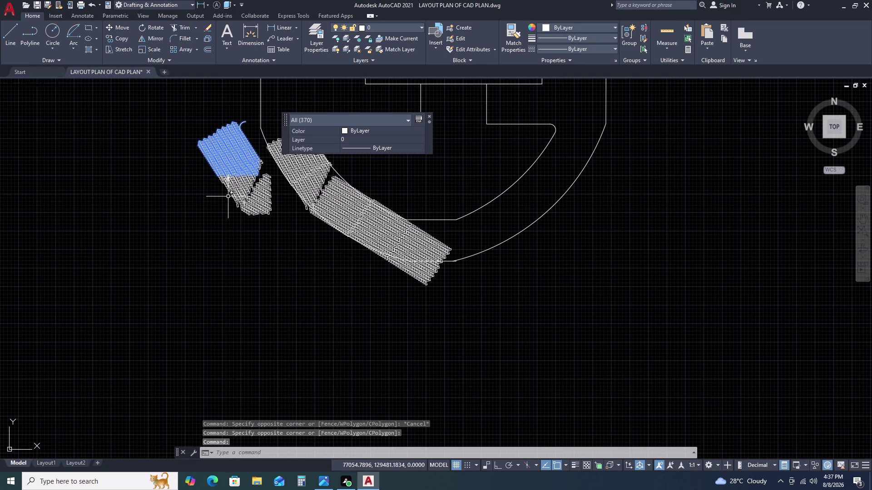
double_click(232, 192)
scroll(down, 3)
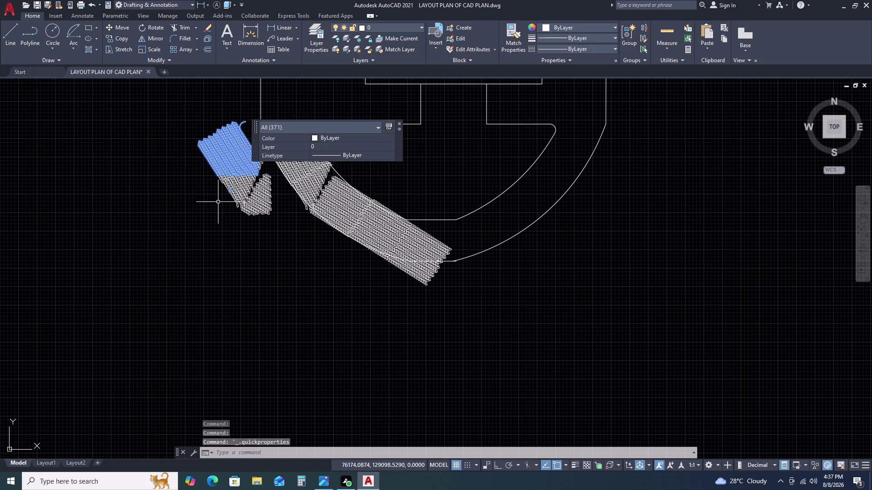
scroll(down, 3)
double_click(209, 206)
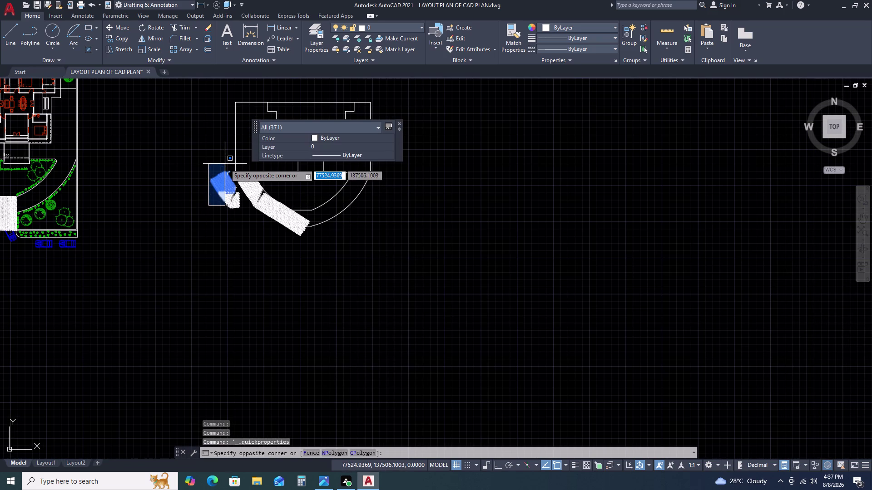
click(224, 164)
scroll(up, 3)
scroll(up, 3)
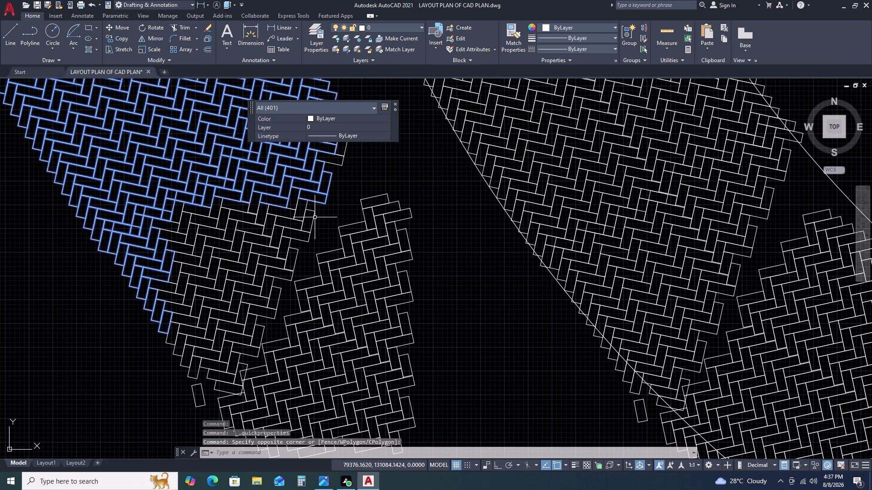
click(324, 212)
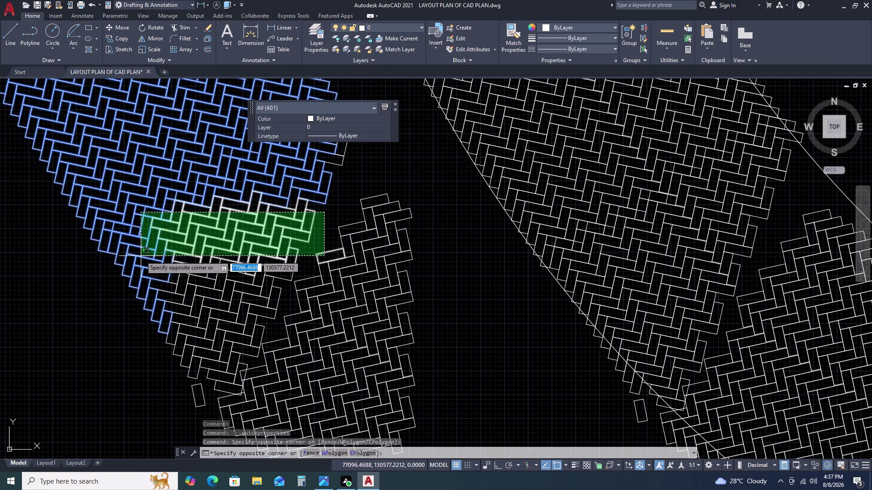
double_click(146, 239)
Start moving the selected patch, then cancel so it stays beside the driveway.
scroll(down, 3)
middle_drag(228, 241, 242, 304)
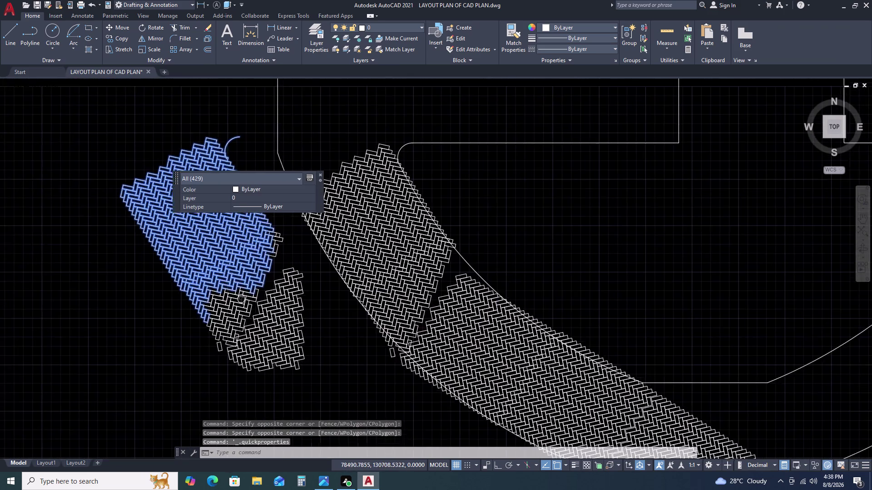
scroll(down, 3)
key(m)
key(space)
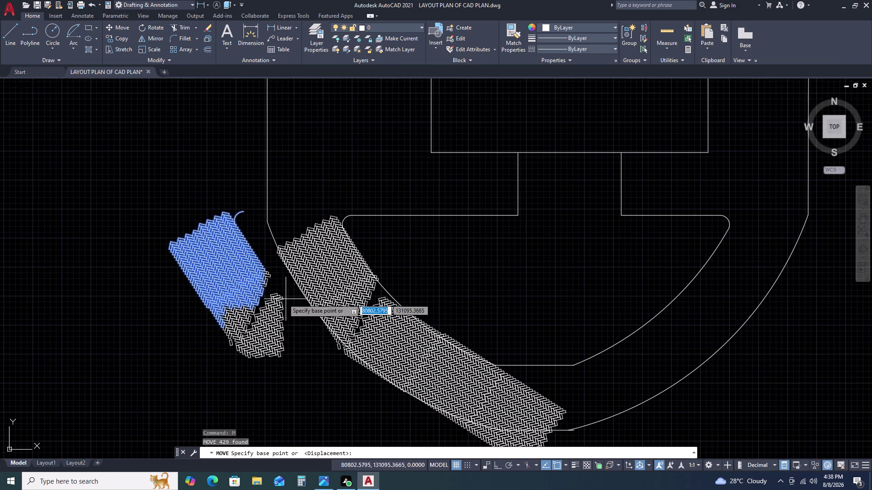
click(243, 304)
scroll(up, 3)
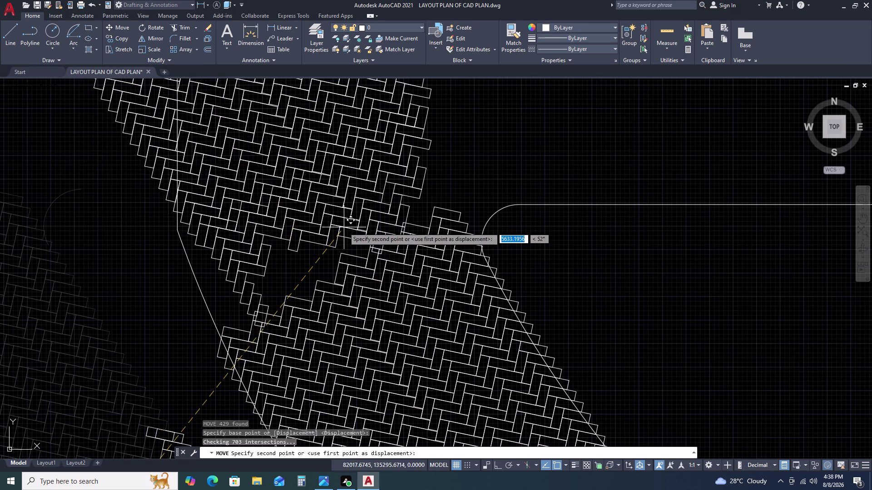
scroll(down, 3)
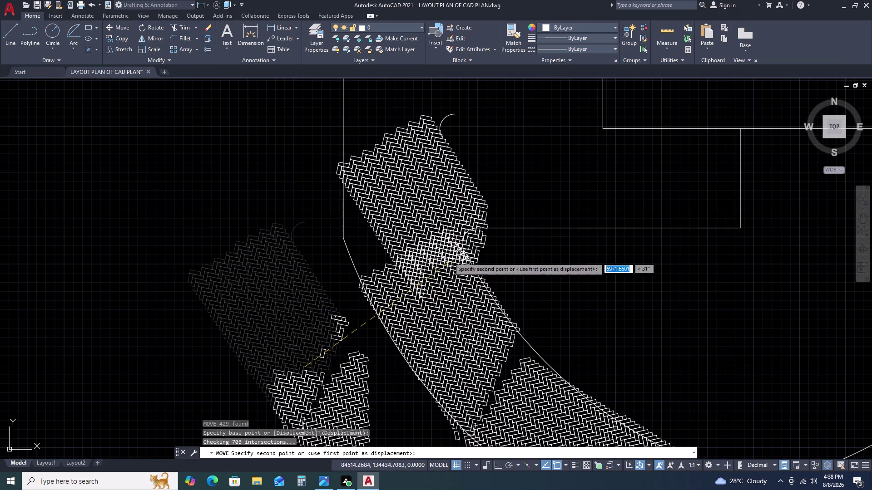
double_click(218, 243)
key(Escape)
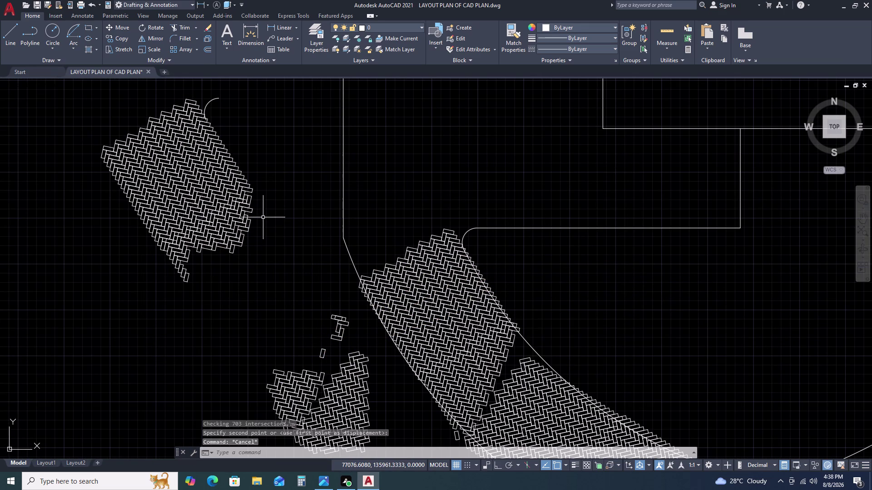
Draw a diagonal cutting line across the paving patch.
text(L)
key(space)
click(268, 199)
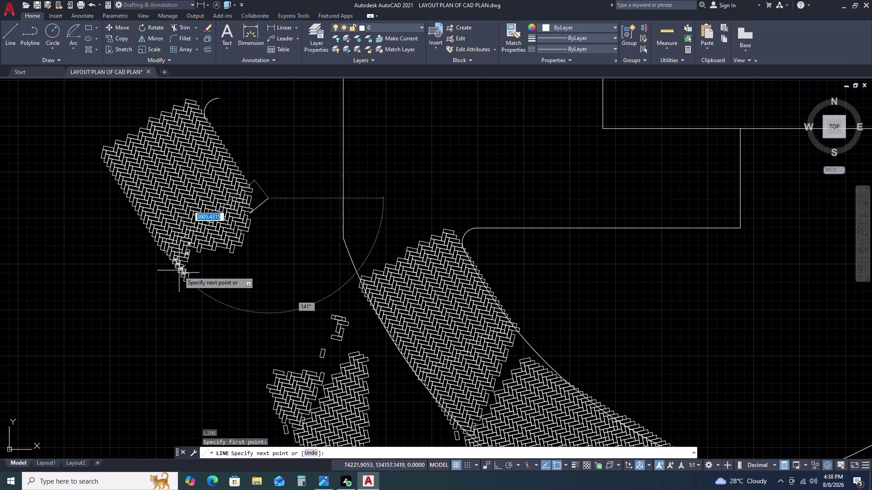
click(154, 268)
key(Escape)
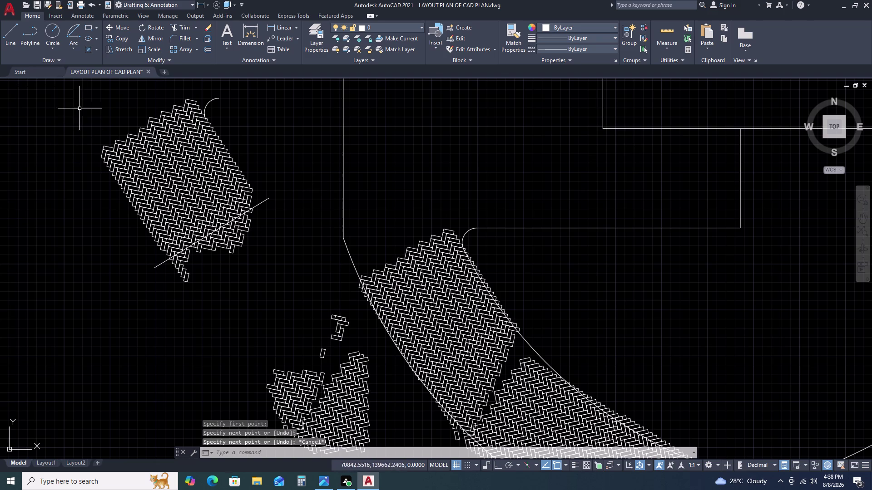
Erase the leftover arc near the patch.
scroll(down, 3)
click(192, 118)
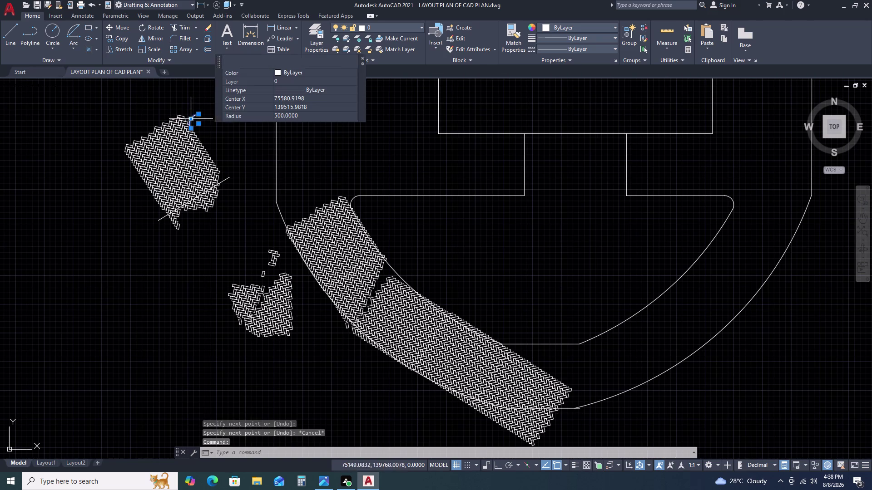
key(Delete)
click(92, 110)
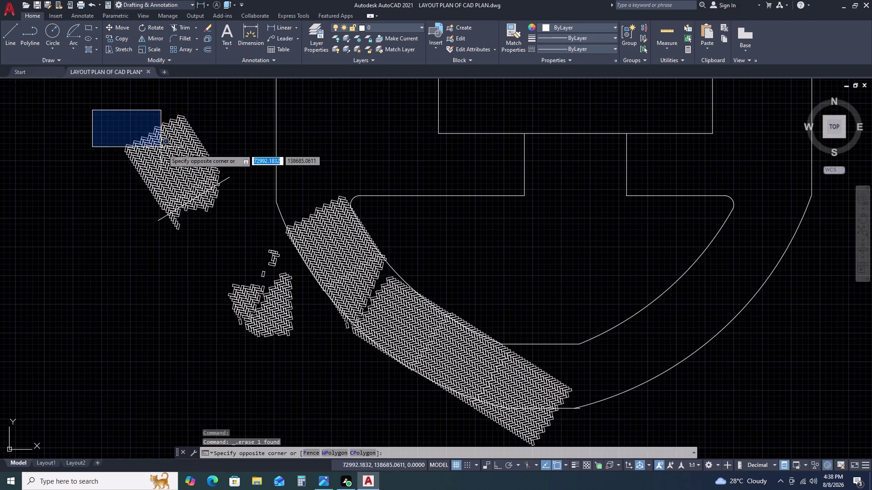
key(Escape)
Trim bricks crossing the cutting line using a fence.
key(t)
key(r)
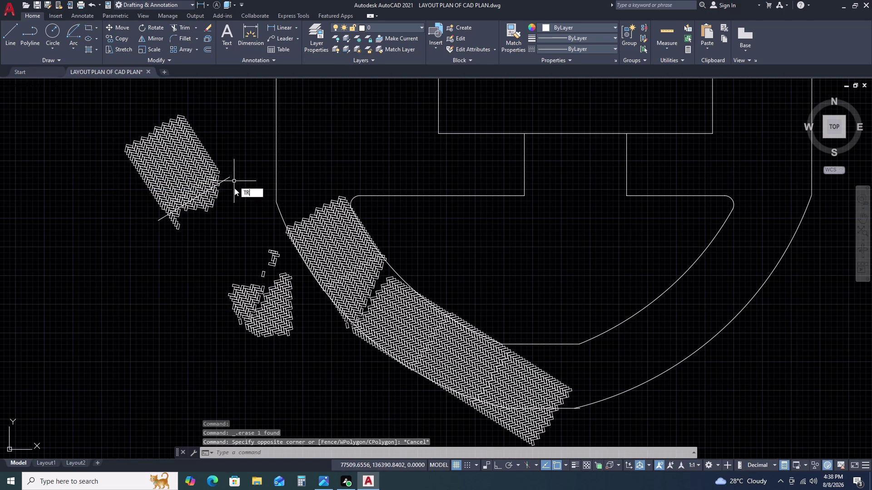
key(space)
scroll(up, 3)
double_click(224, 178)
click(111, 269)
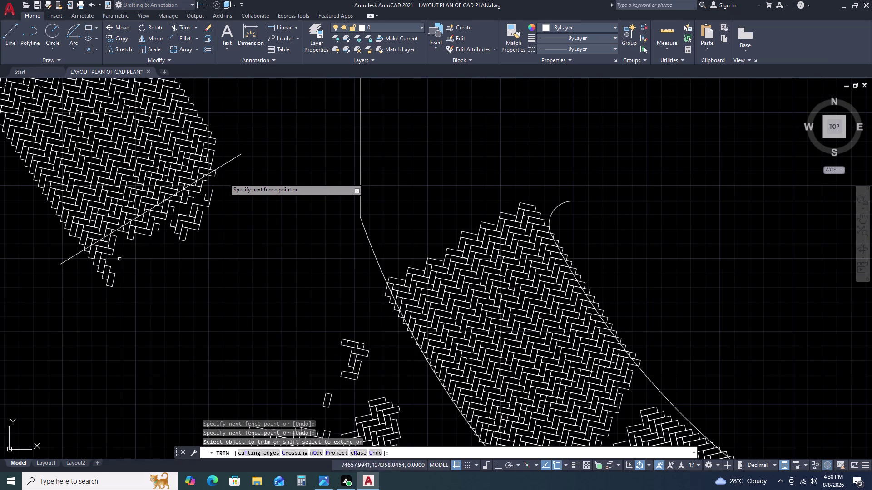
click(235, 197)
key(Escape)
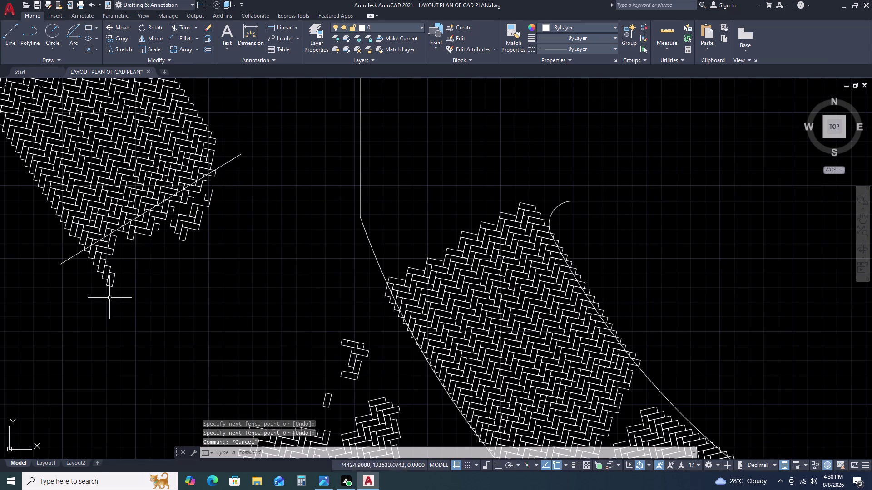
Trim the remaining bricks still poking past the cutting line.
click(117, 301)
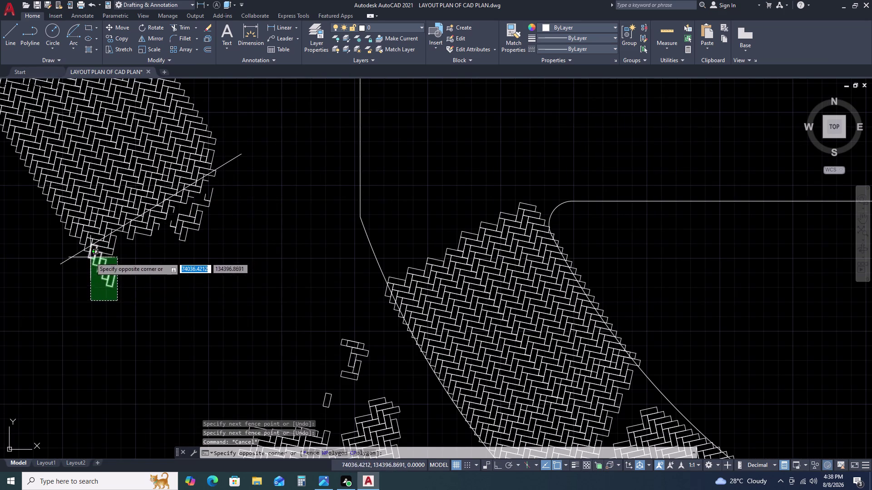
click(90, 258)
key(space)
drag(226, 184, 222, 186)
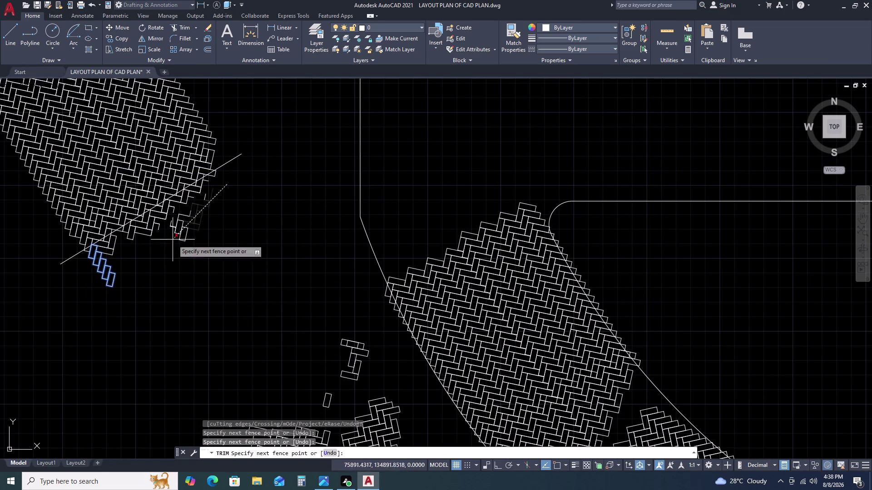
click(151, 254)
key(space)
double_click(213, 178)
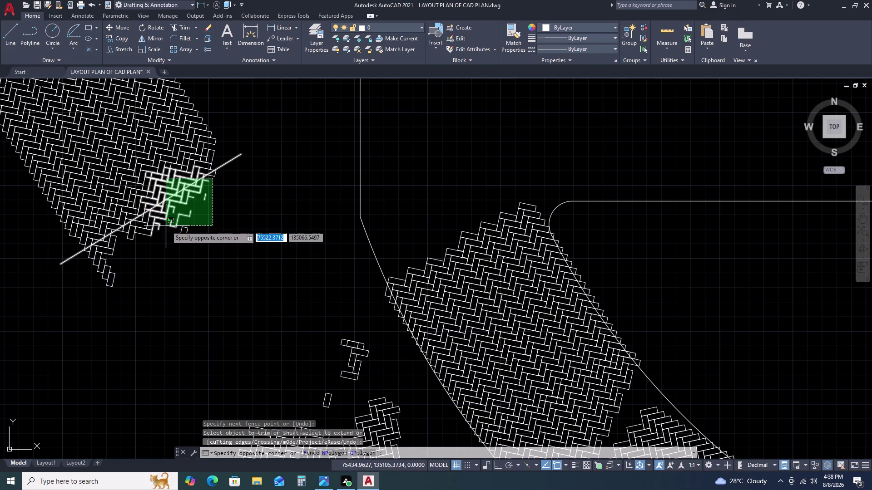
key(Escape)
scroll(down, 3)
scroll(up, 3)
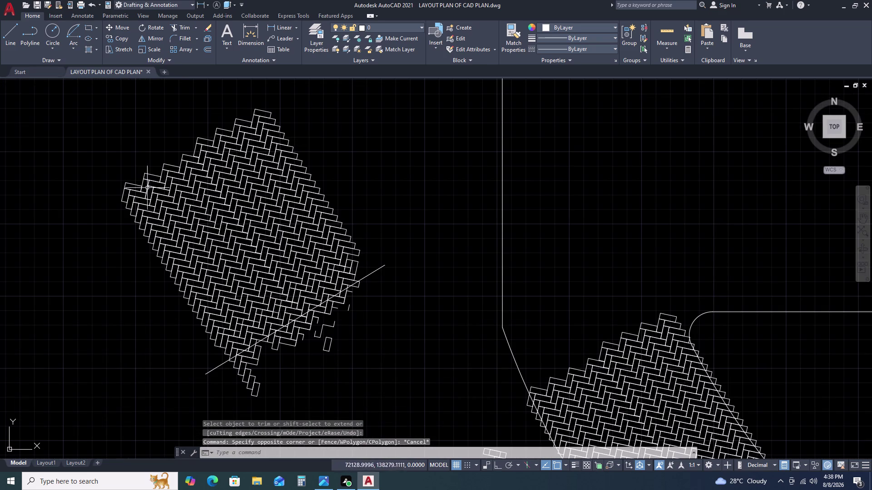
Select the upper block of bricks above the cutting line.
scroll(down, 3)
scroll(up, 3)
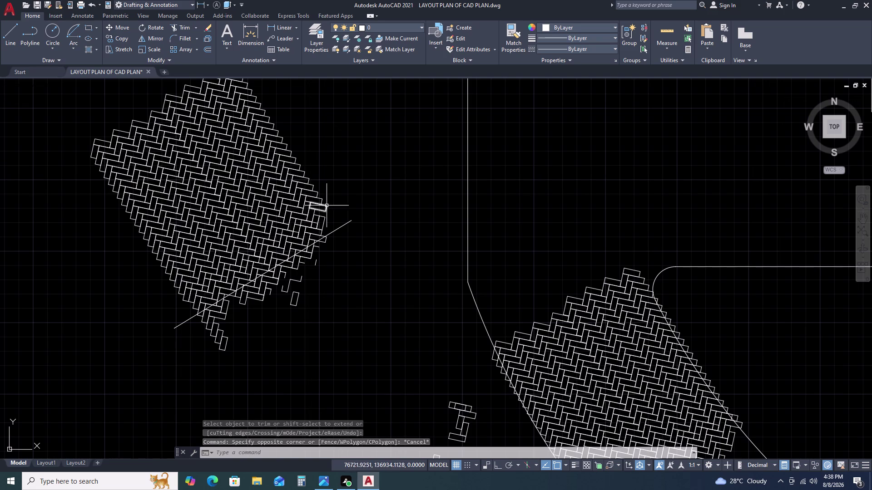
click(329, 210)
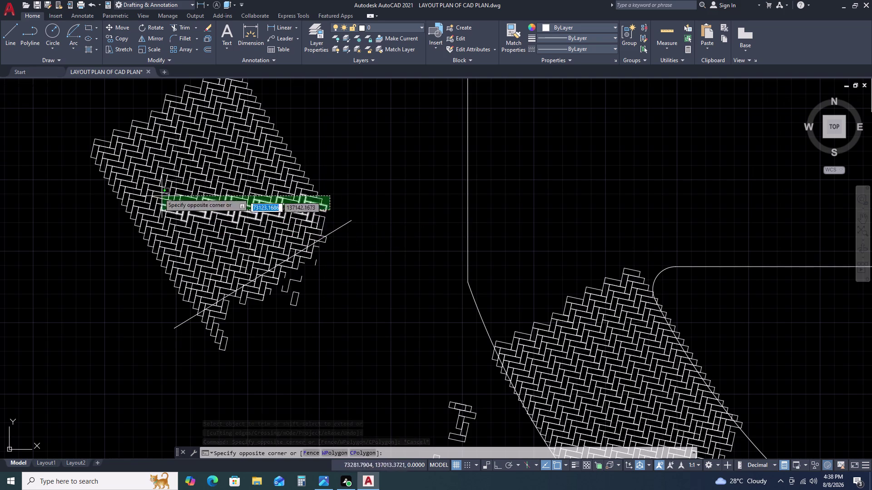
click(111, 76)
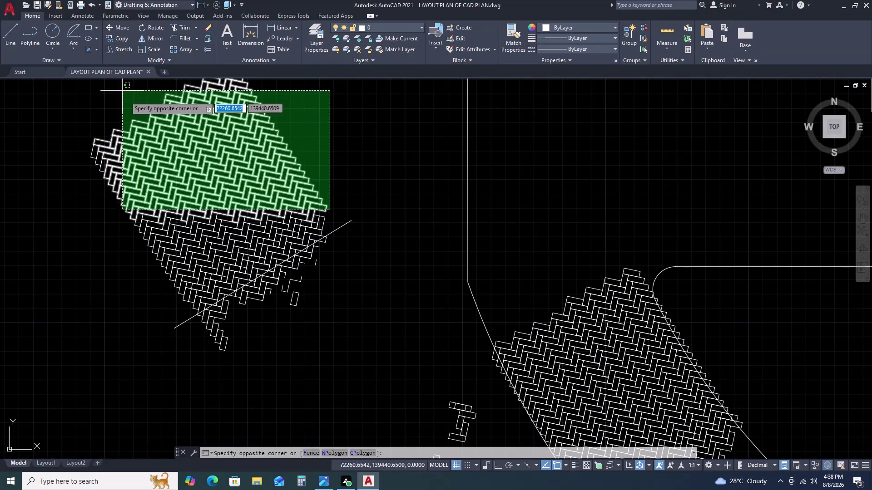
middle_drag(169, 208, 181, 256)
middle_click(182, 261)
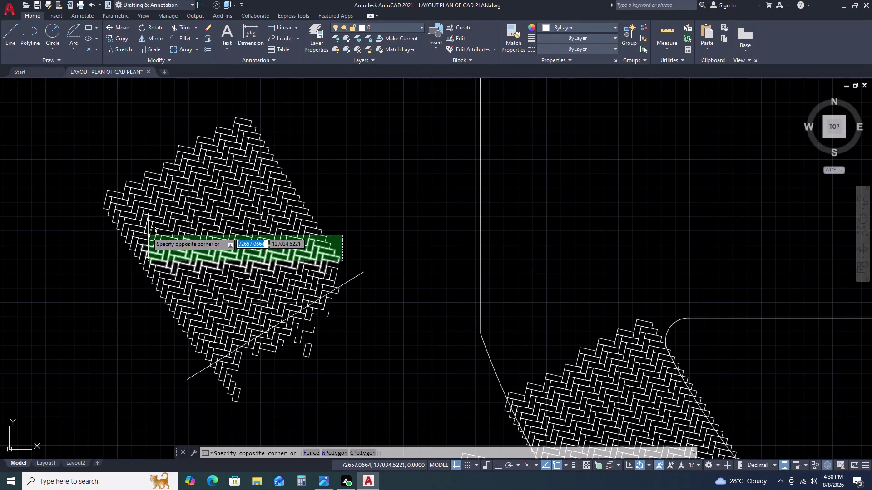
double_click(126, 113)
drag(91, 179, 110, 208)
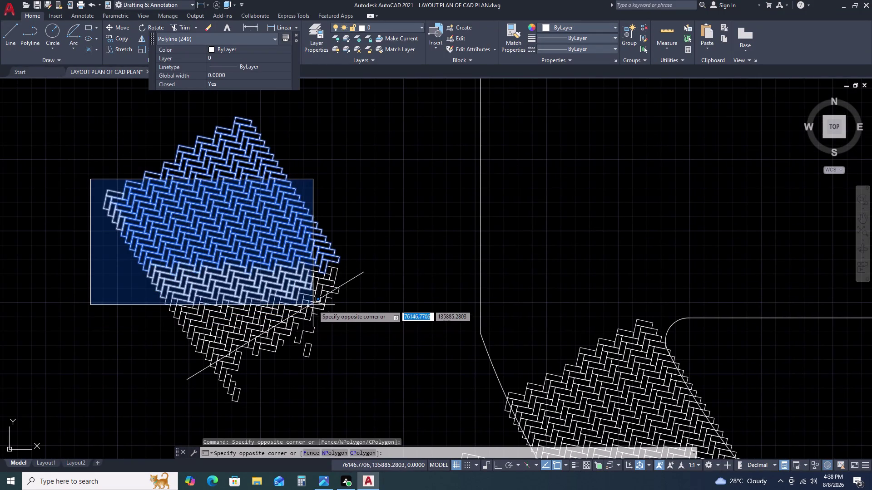
double_click(310, 301)
Add the lower and line-side bricks until 344 polylines are selected.
middle_drag(230, 310, 225, 269)
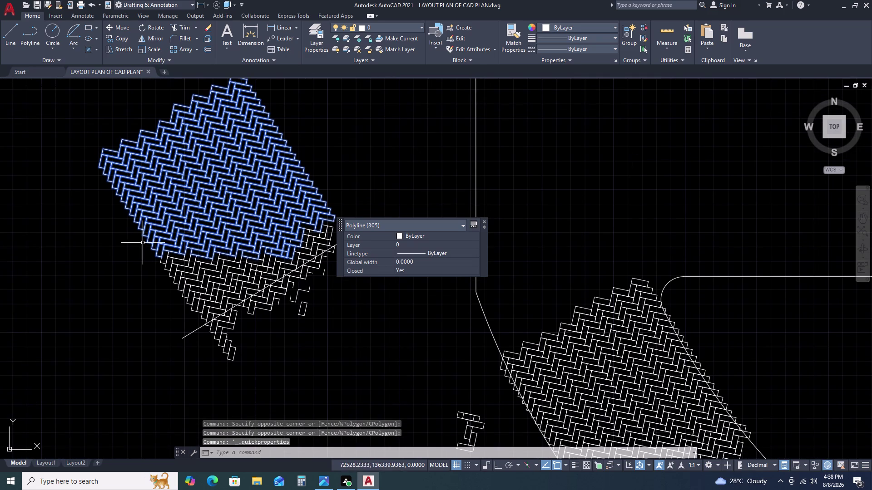
drag(142, 243, 148, 249)
click(258, 281)
click(157, 276)
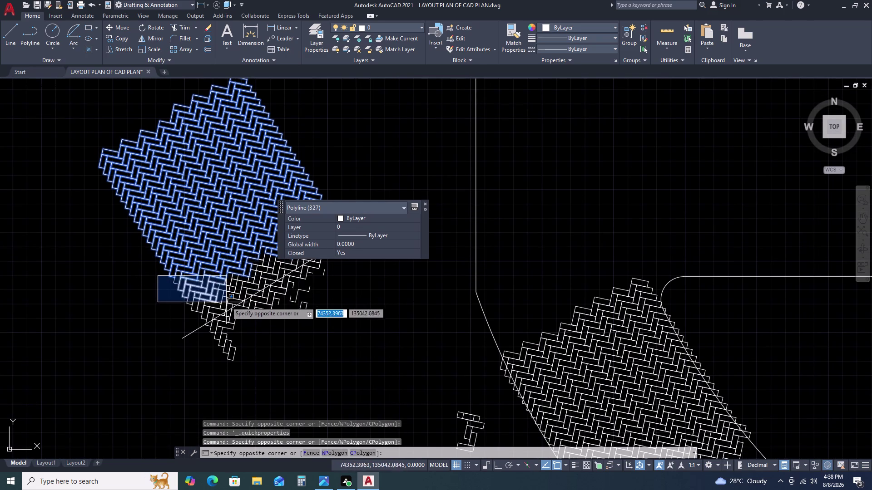
click(228, 301)
middle_drag(238, 284, 186, 321)
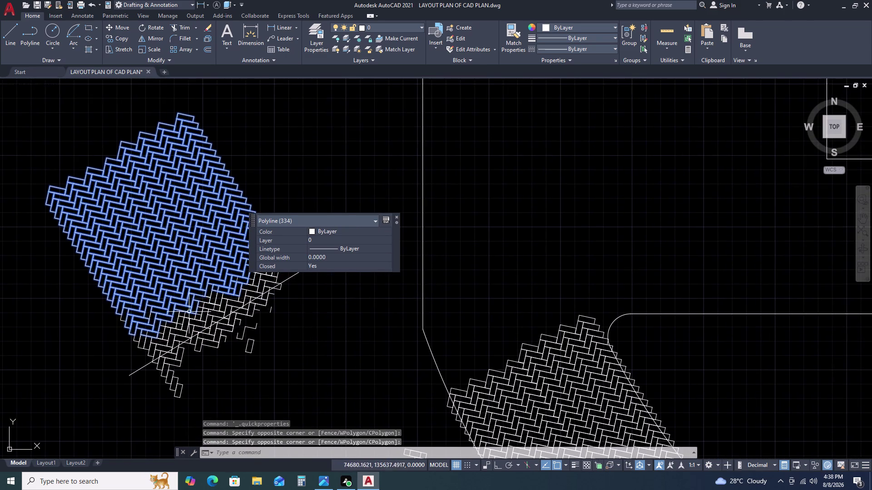
scroll(up, 3)
scroll(down, 3)
scroll(up, 3)
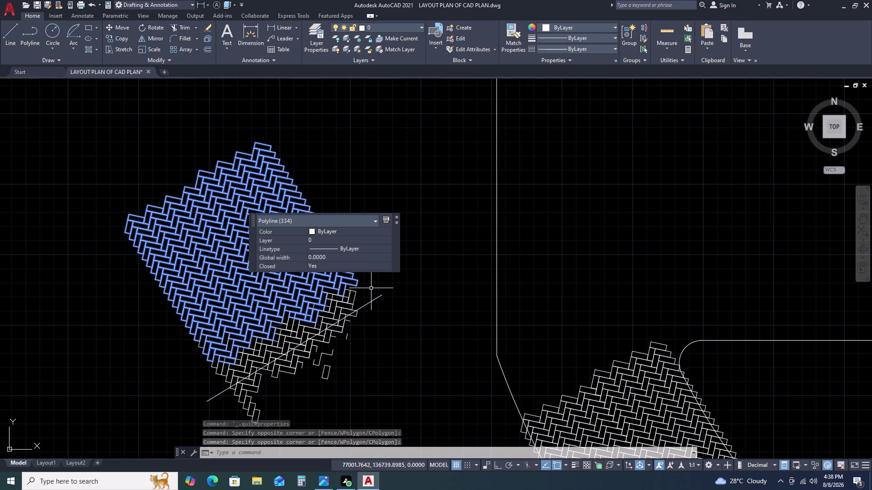
click(371, 289)
double_click(317, 298)
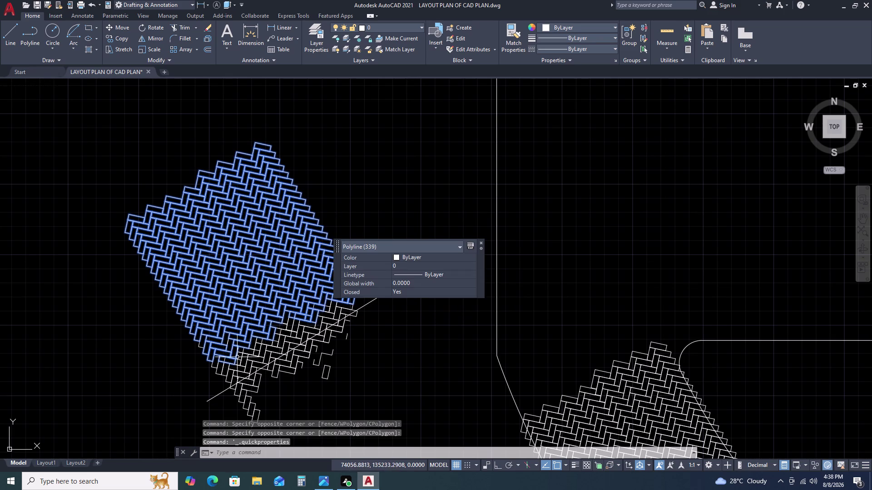
click(202, 382)
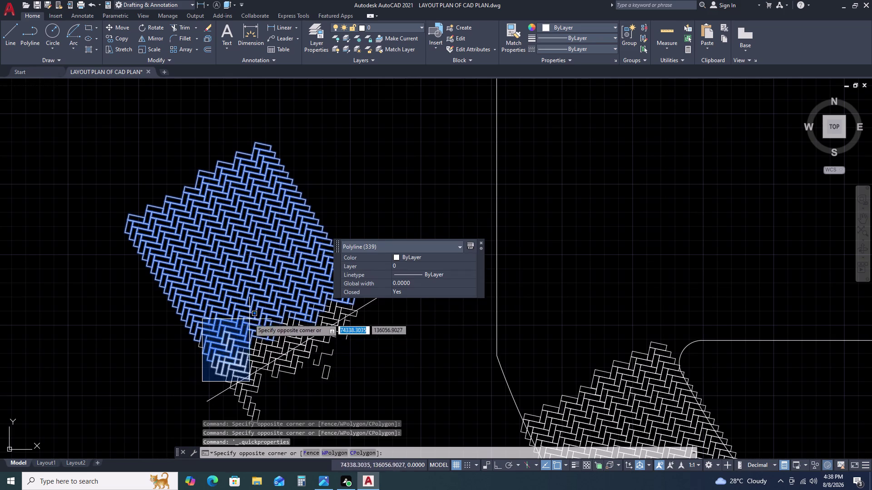
click(241, 313)
scroll(down, 3)
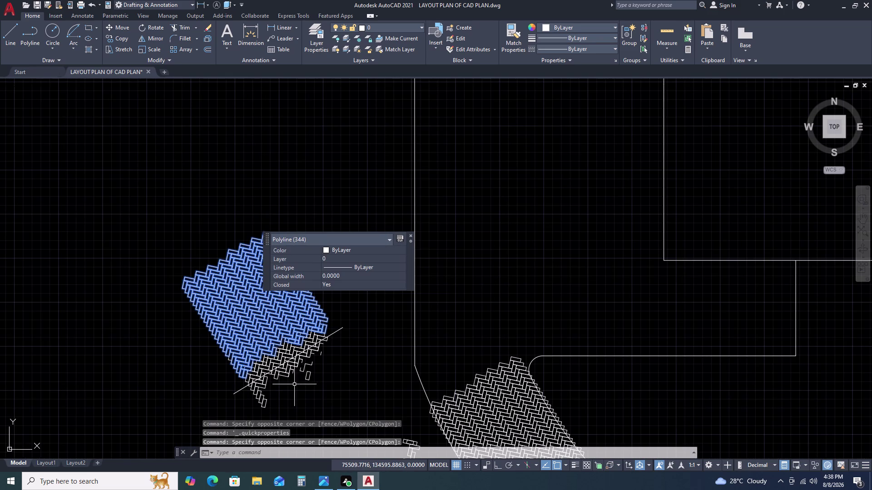
Move the cut paving from its cut edge to the top of the curved driveway.
text(M)
key(space)
click(291, 350)
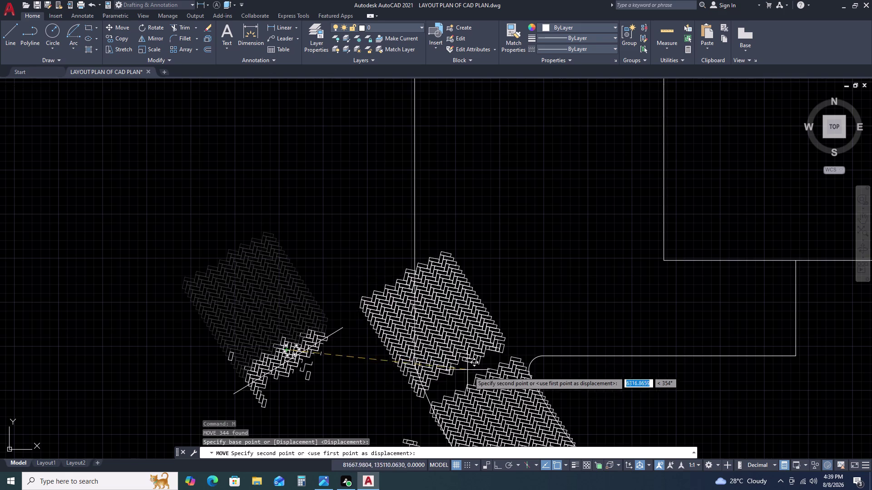
scroll(up, 3)
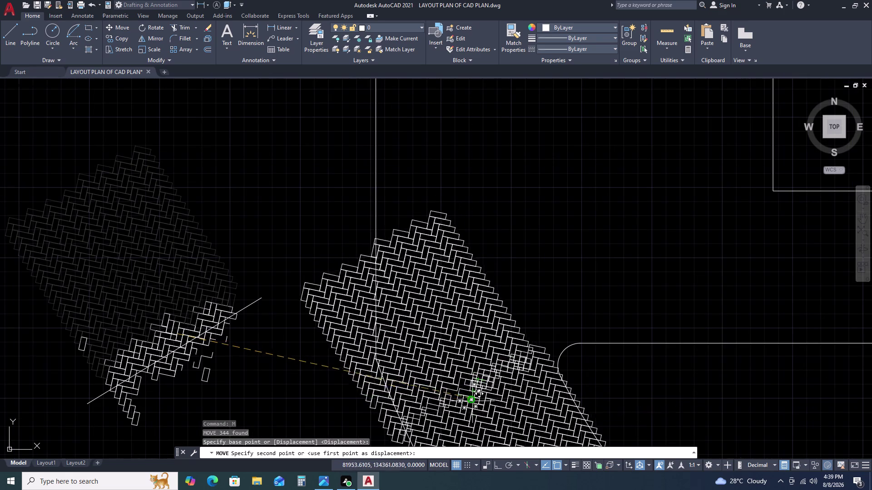
scroll(up, 3)
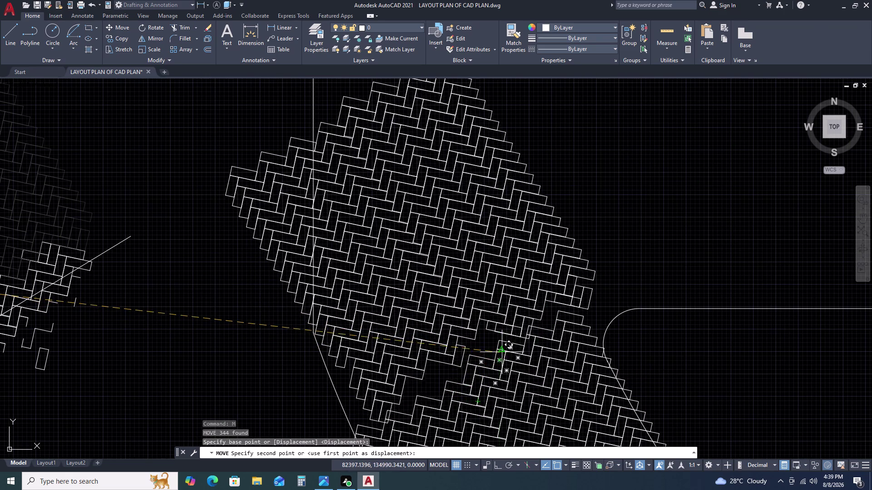
scroll(up, 3)
scroll(down, 3)
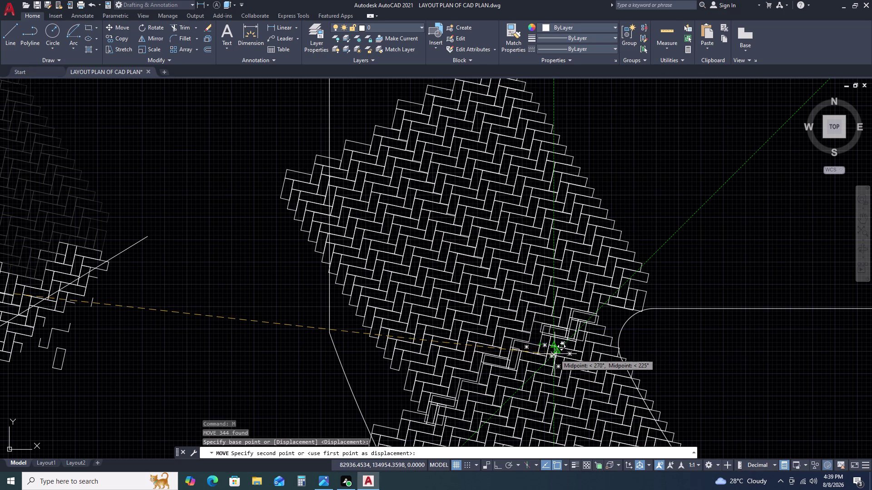
scroll(down, 3)
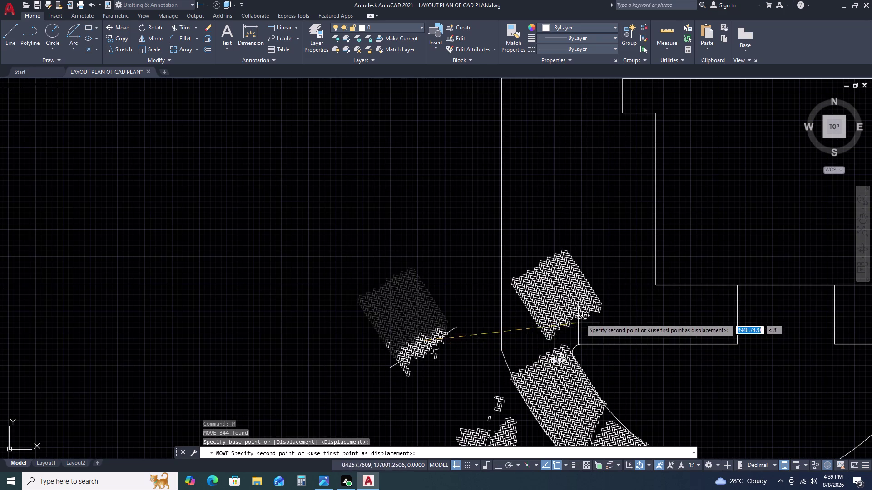
double_click(588, 309)
key(Escape)
Reselect the moved 344-brick piece and start rotating it.
drag(514, 232, 516, 245)
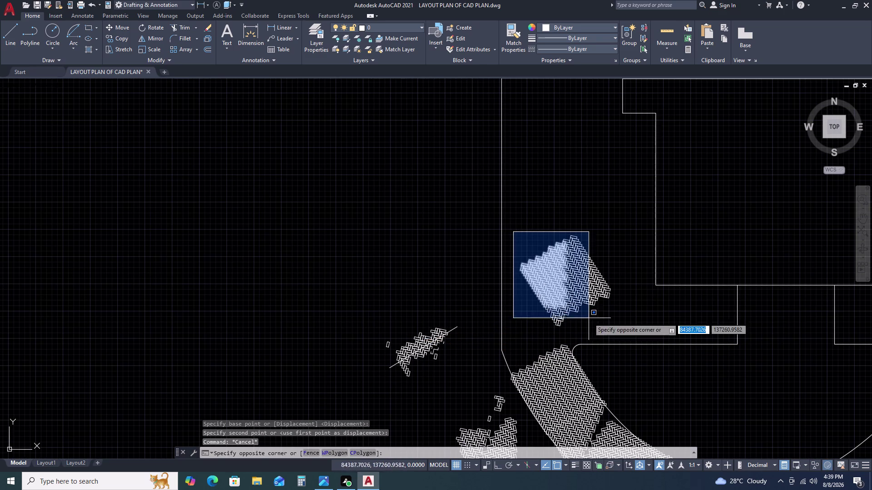
click(617, 330)
text(R)
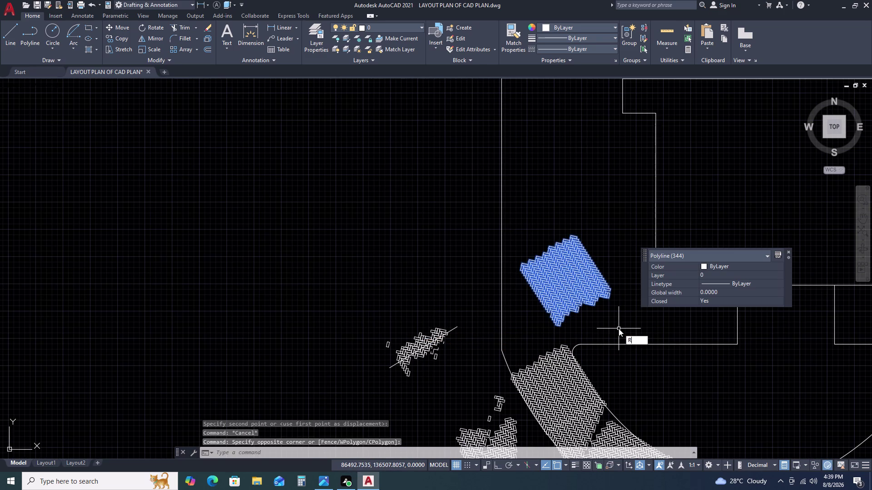
text(O)
key(space)
Rotate the hatch piece to its new angle and check its boundary.
click(604, 316)
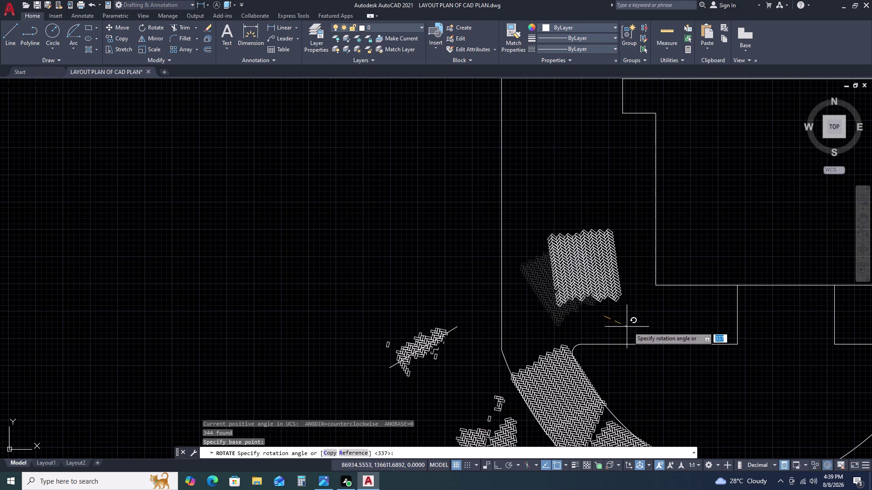
click(640, 325)
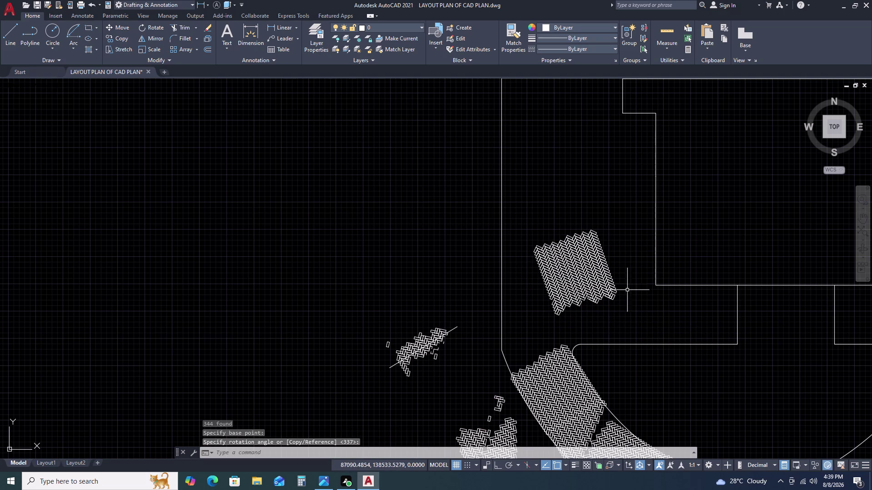
drag(519, 233, 521, 239)
double_click(625, 317)
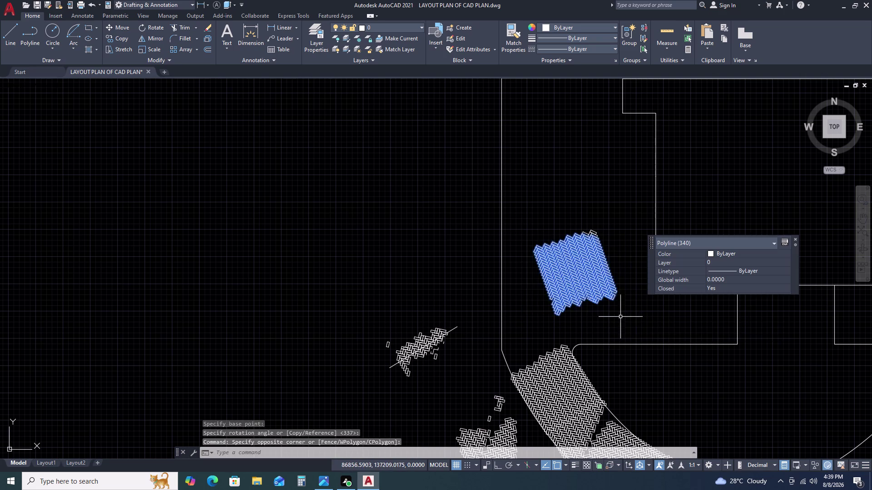
scroll(down, 3)
key(Escape)
key(Escape)
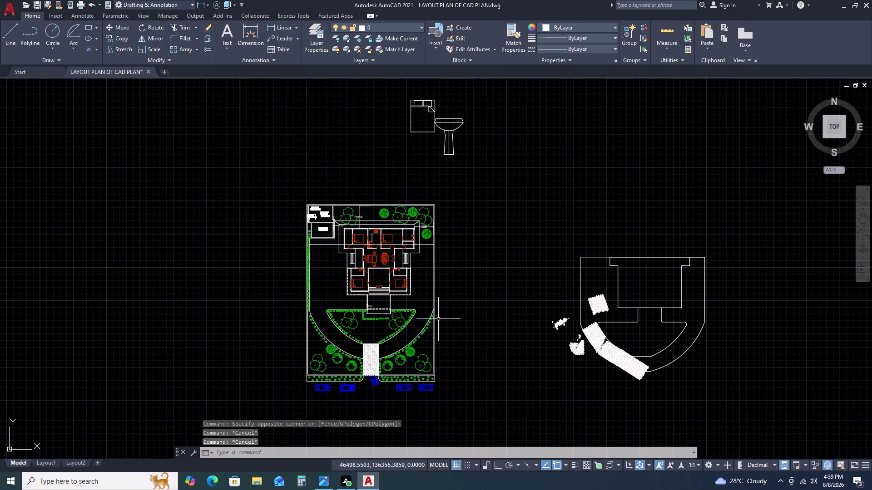
key(j)
key(Escape)
key(Escape)
key(Escape)
scroll(up, 3)
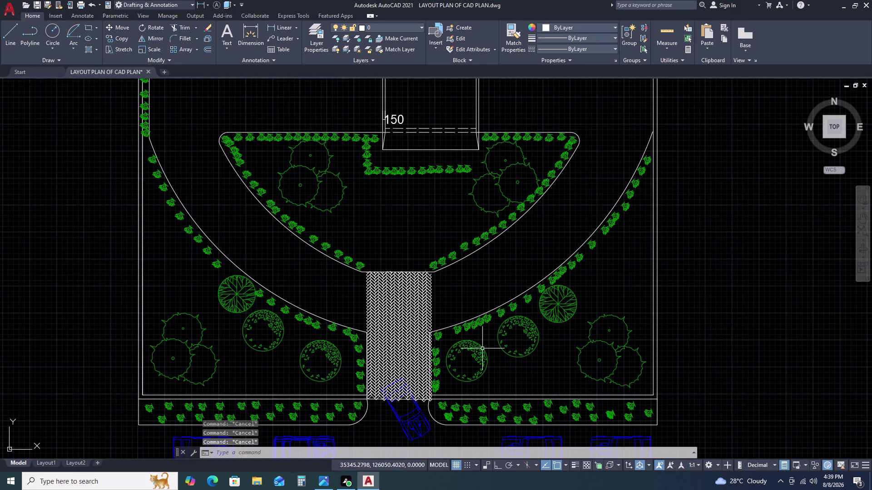
scroll(down, 3)
scroll(up, 3)
scroll(down, 3)
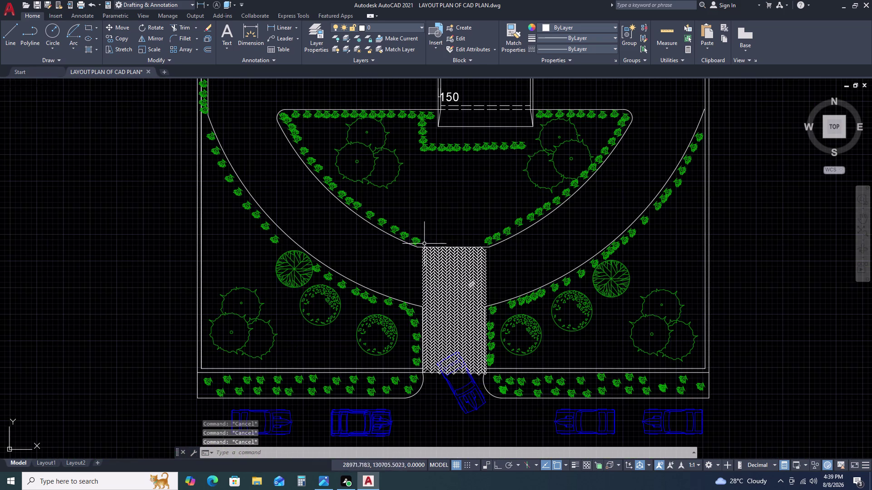
Copy the driveway paving and nearby shrubs to the left of the plan.
drag(375, 232, 382, 238)
drag(409, 251, 435, 262)
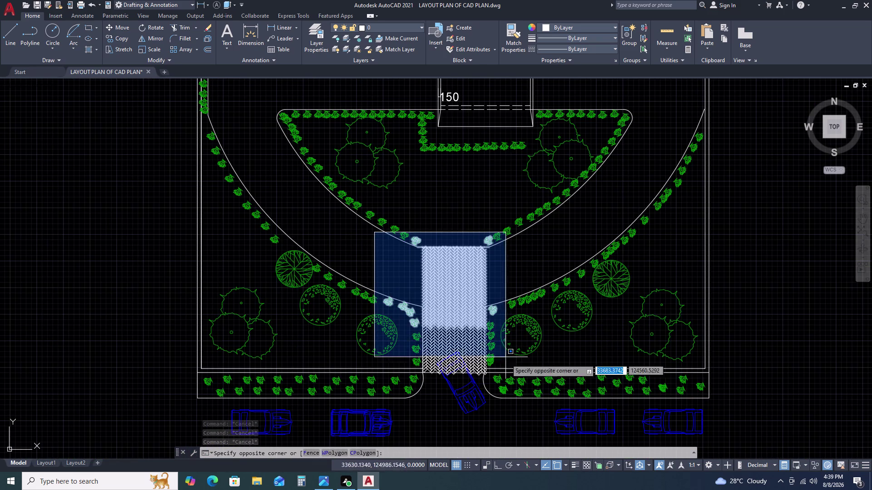
click(495, 394)
text(C)
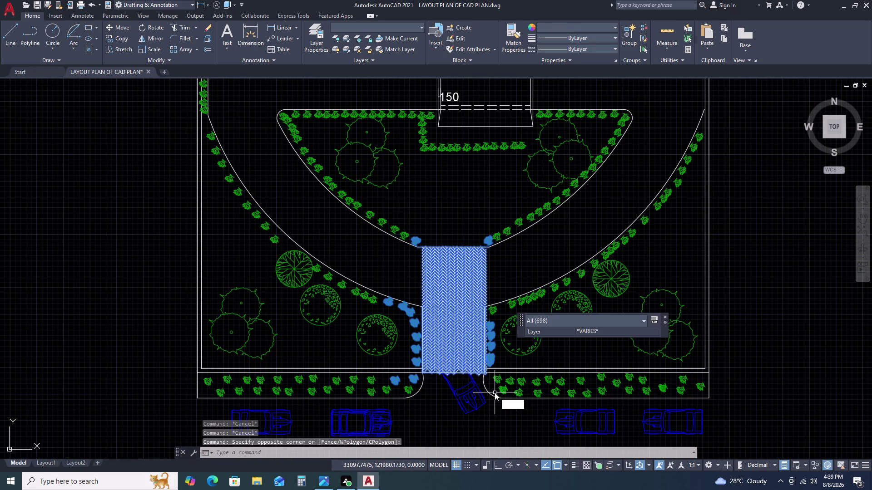
text(O)
key(space)
click(474, 339)
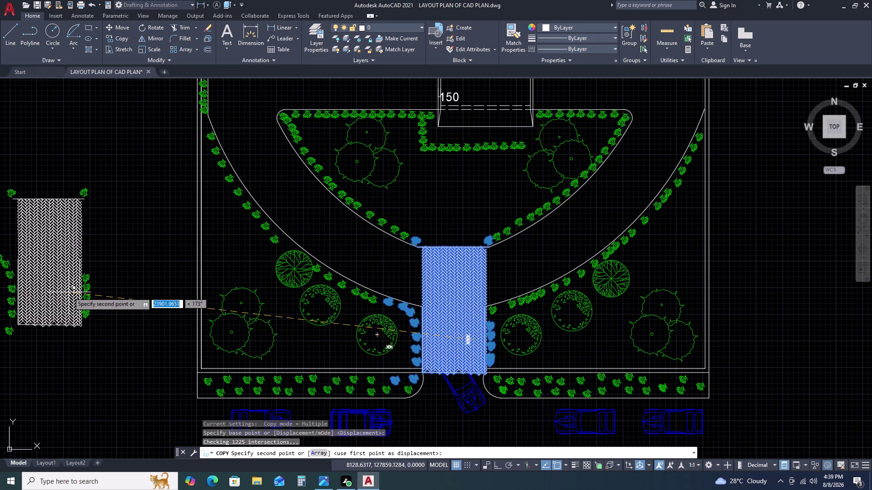
click(69, 292)
key(Escape)
Erase the herringbone driveway paving hatch, 681 objects.
scroll(up, 3)
double_click(430, 226)
scroll(down, 3)
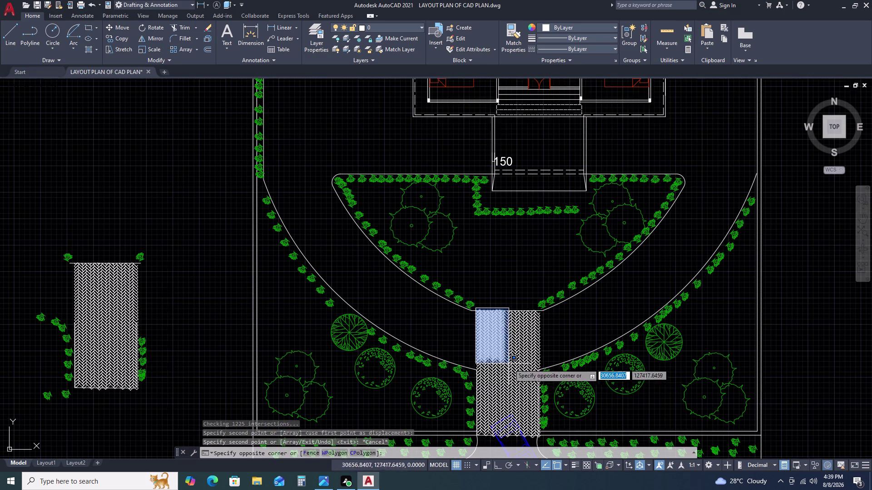
scroll(up, 3)
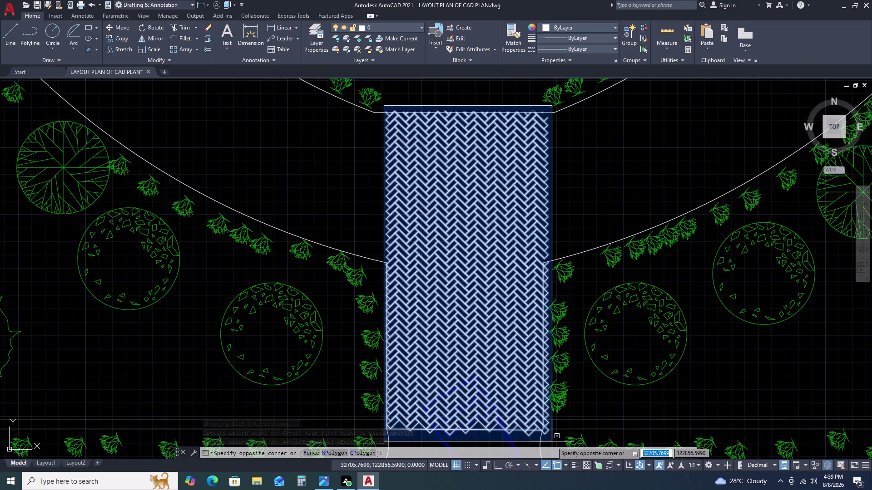
click(552, 442)
key(Delete)
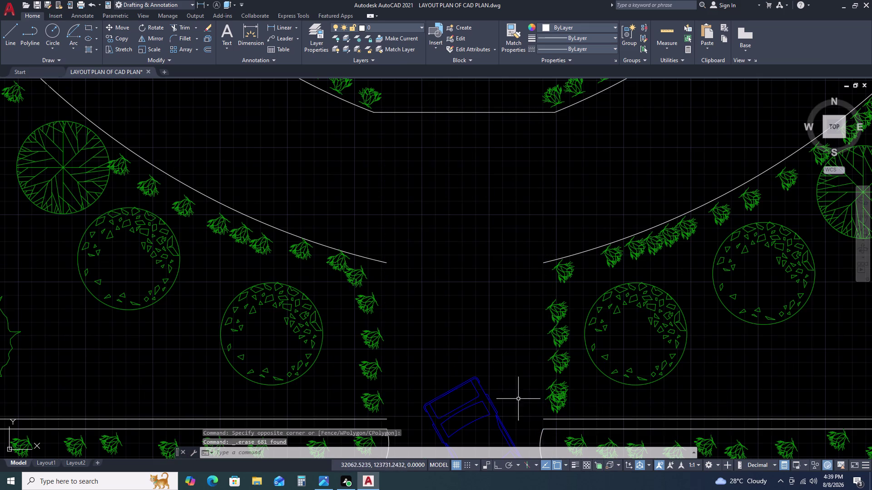
scroll(down, 3)
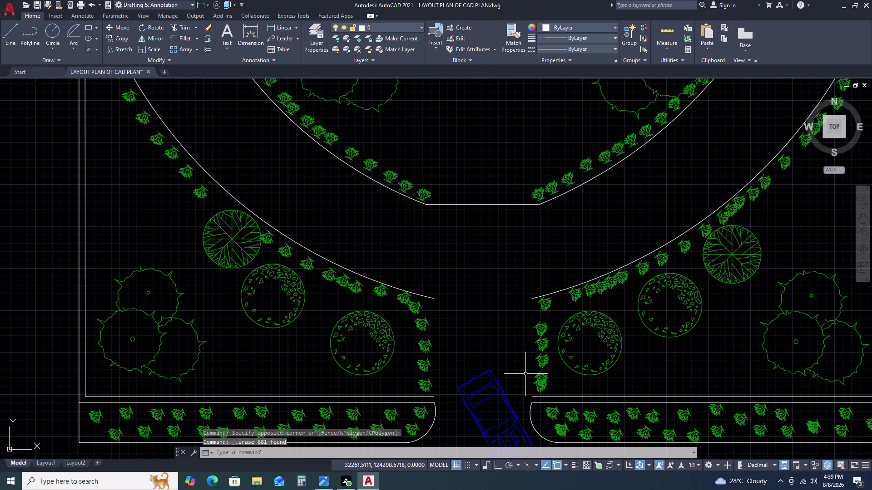
Draw the right and left driveway edges from the front bed to the garden arc, with Ortho on.
text(L)
key(space)
drag(529, 398, 529, 381)
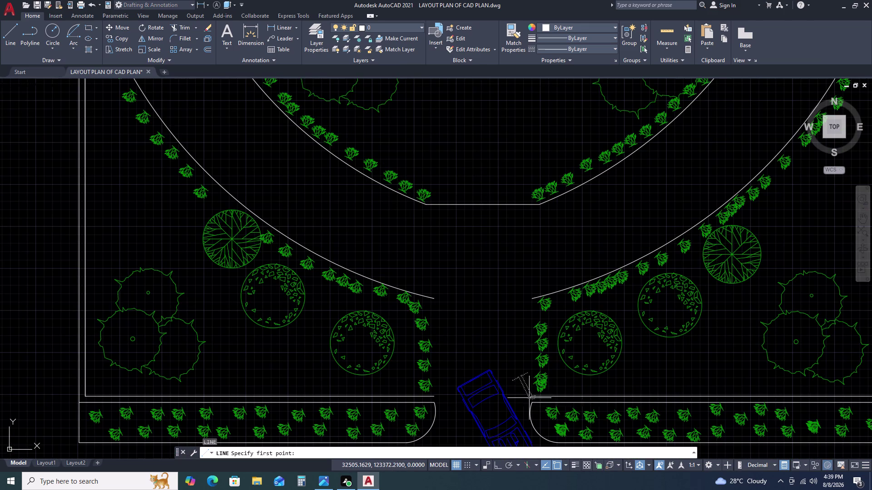
key(F8)
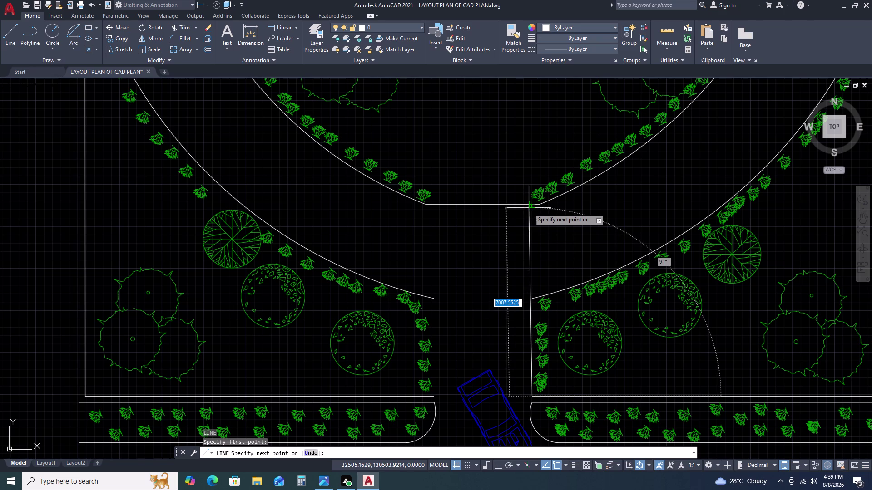
click(530, 207)
key(Escape)
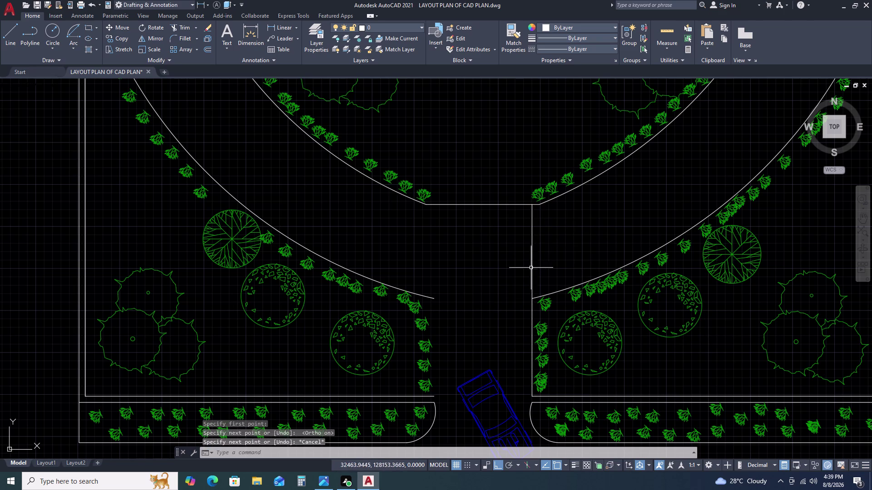
key(space)
drag(435, 389, 434, 367)
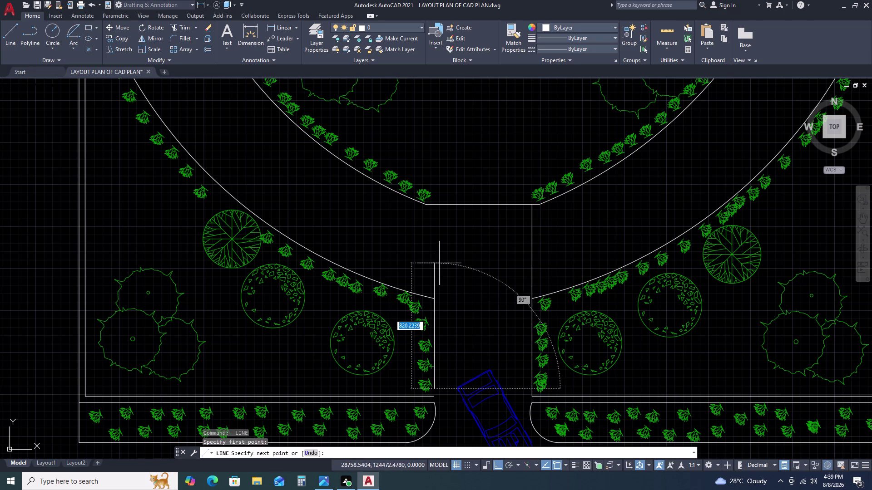
click(435, 206)
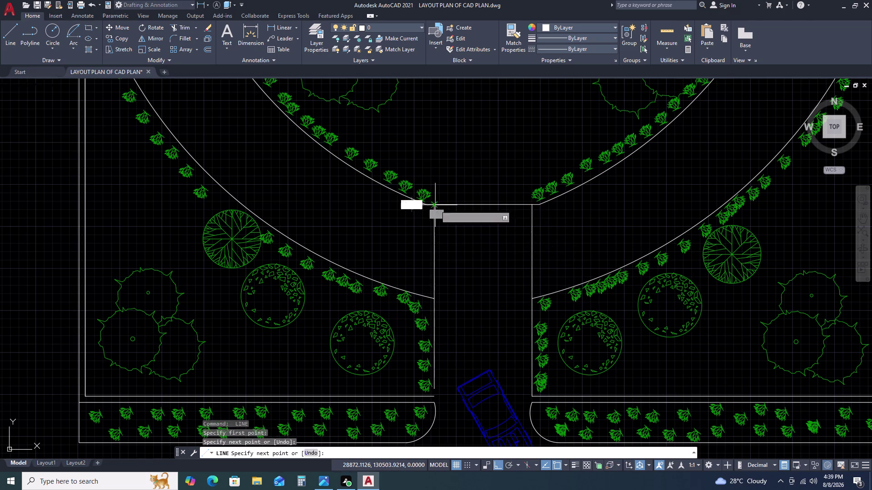
key(Escape)
Delete the spare driveway paving copy beside the plan.
scroll(down, 3)
scroll(down, 3)
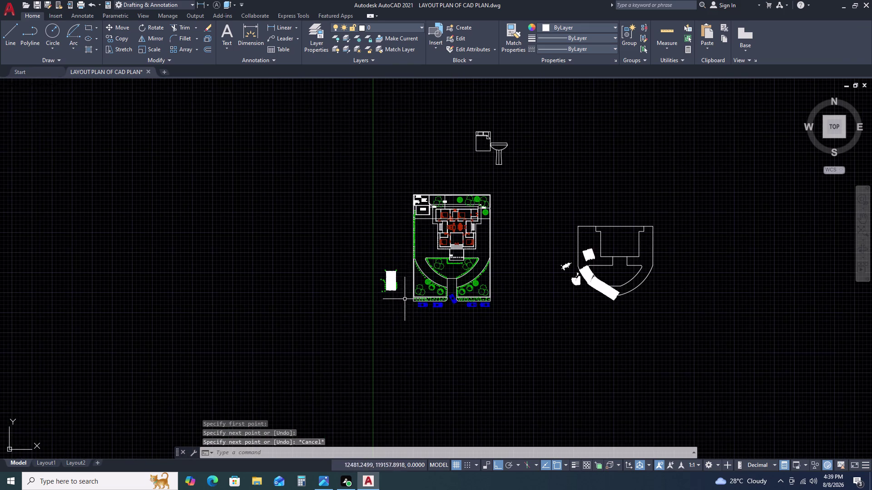
scroll(up, 3)
click(389, 242)
click(243, 376)
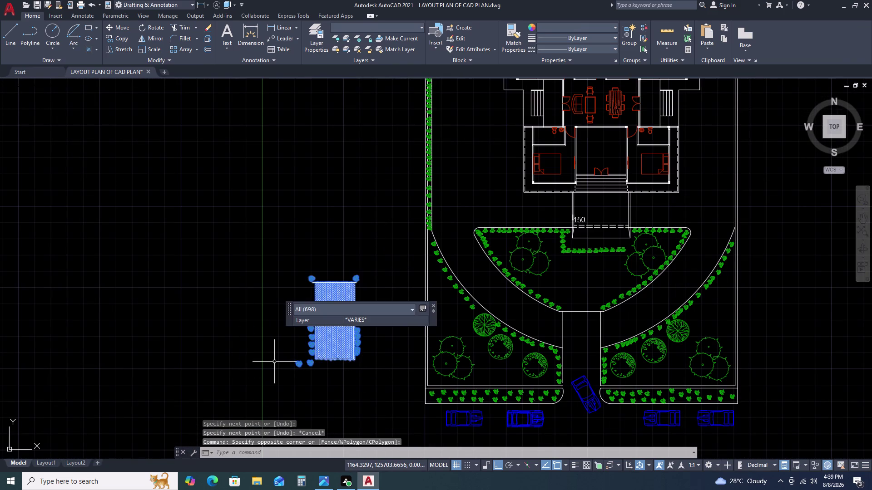
key(Delete)
Delete the leftover sketches to the right of the plan.
scroll(down, 3)
drag(458, 251, 474, 283)
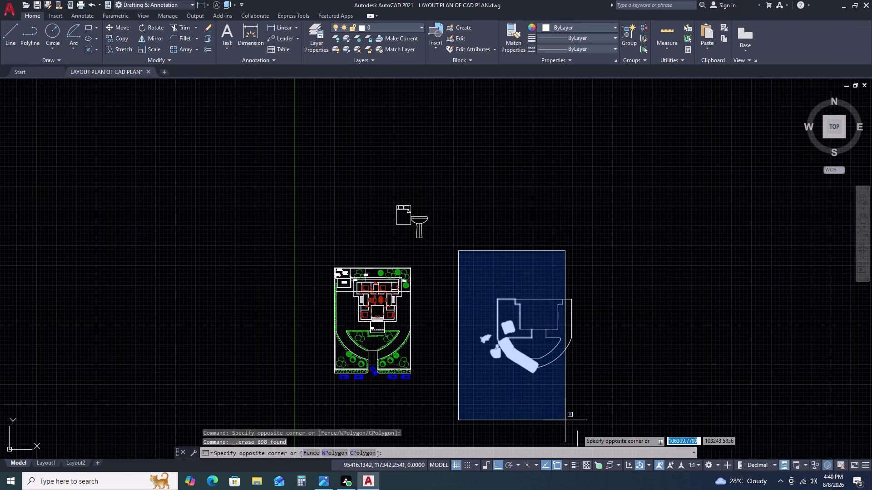
click(659, 428)
key(Delete)
key(Delete)
scroll(up, 3)
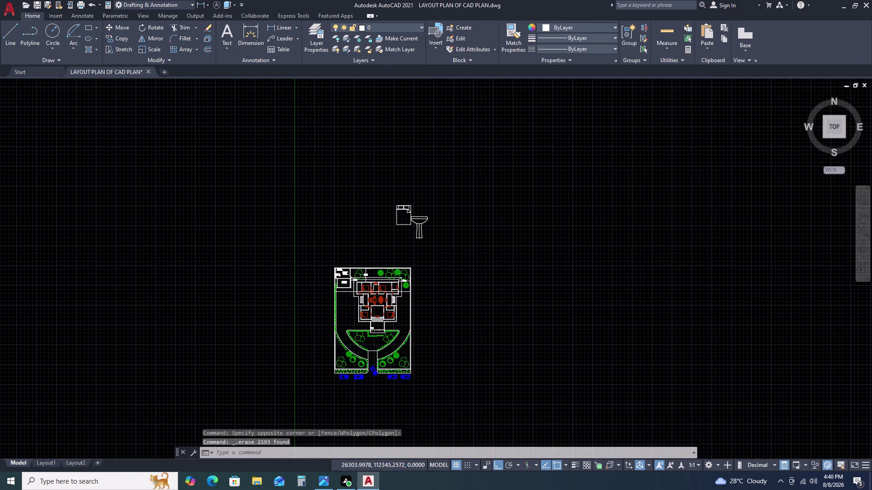
scroll(up, 3)
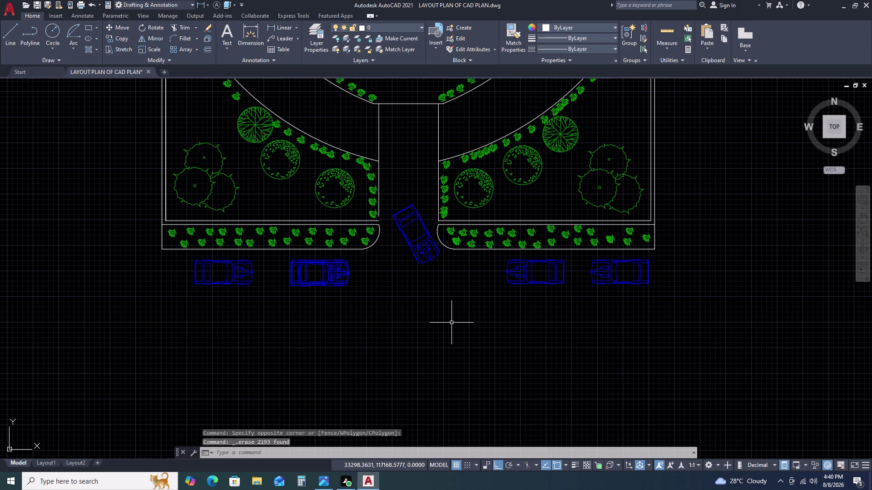
Fillet the left driveway edge and the planting strip's top line at radius 0.
scroll(up, 3)
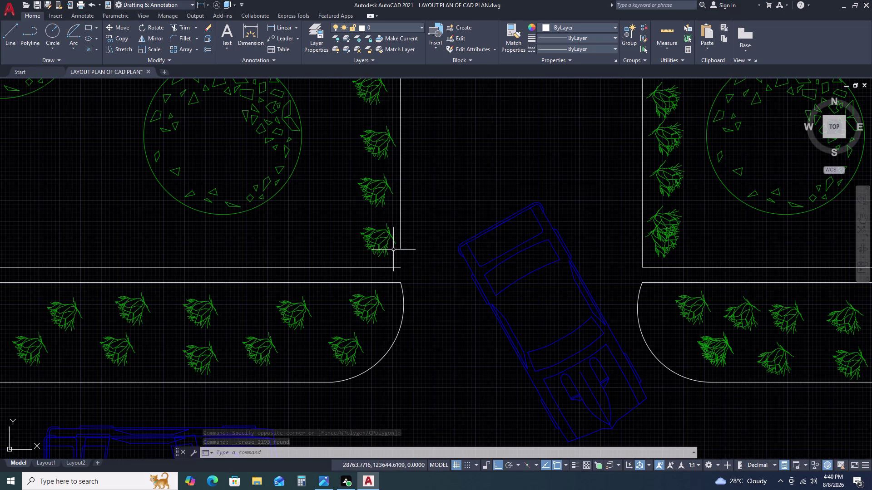
text(F)
key(space)
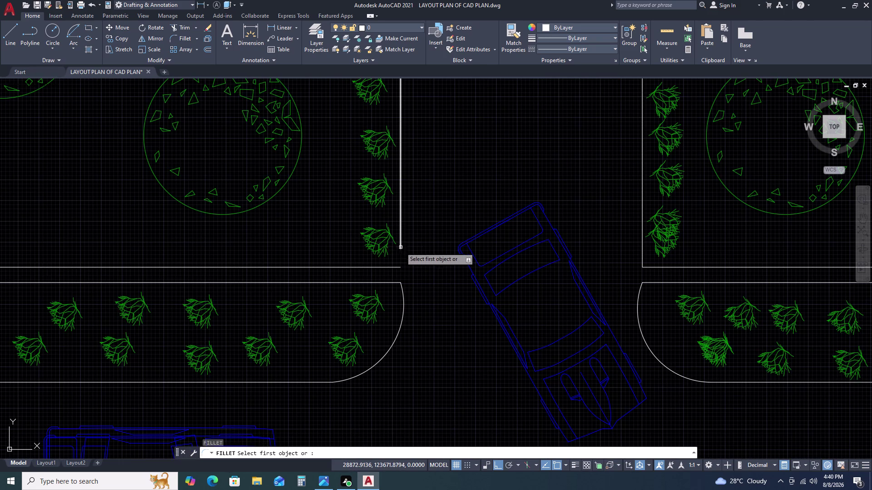
click(395, 268)
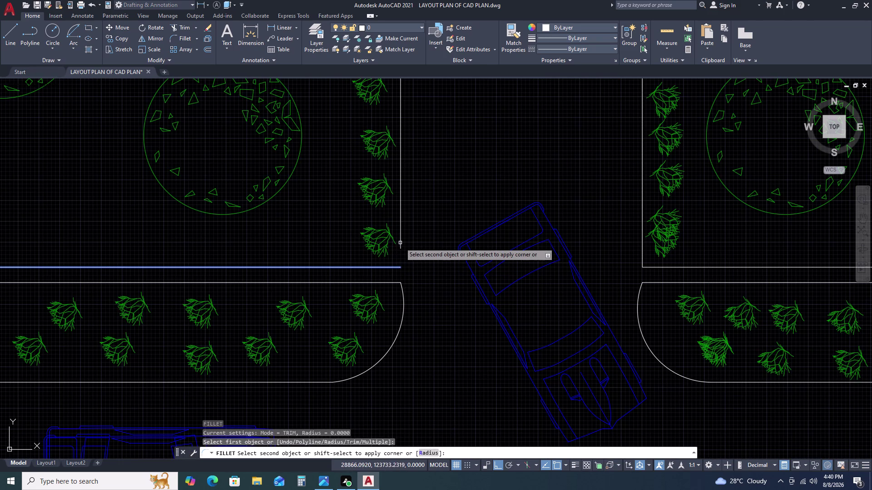
click(401, 243)
key(Escape)
Bring the front garden and gate into view and start a new hatch fill.
scroll(down, 3)
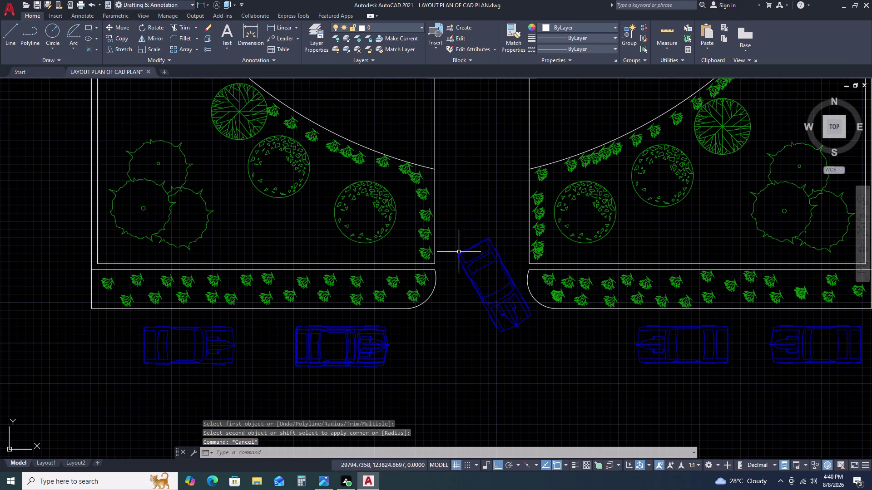
scroll(down, 3)
middle_drag(613, 247, 545, 279)
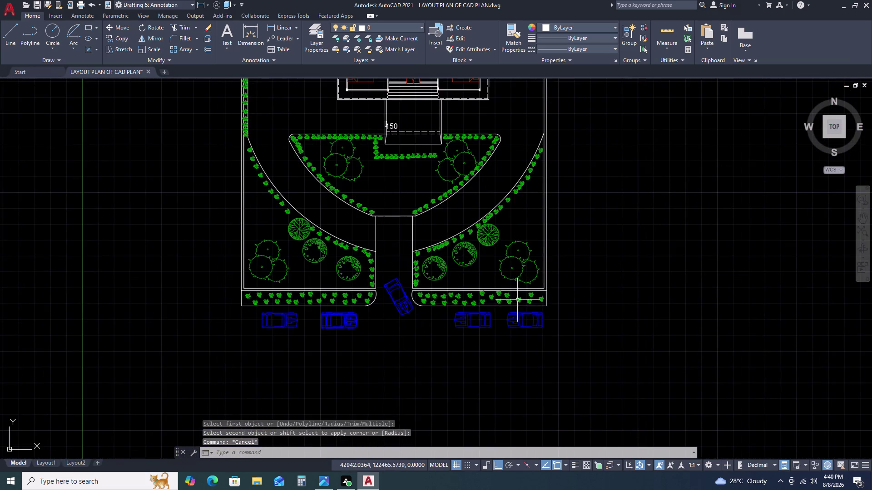
scroll(down, 3)
key(h)
key(space)
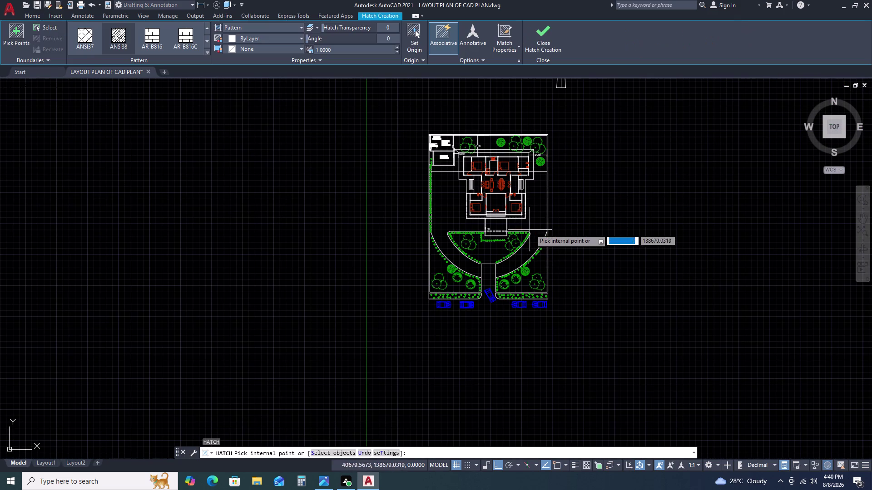
click(535, 225)
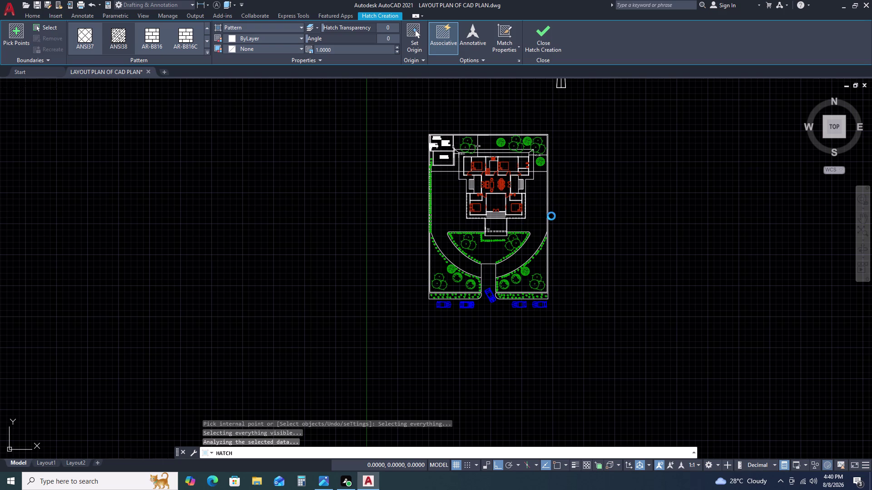
scroll(up, 3)
scroll(up, 3)
scroll(up, 3)
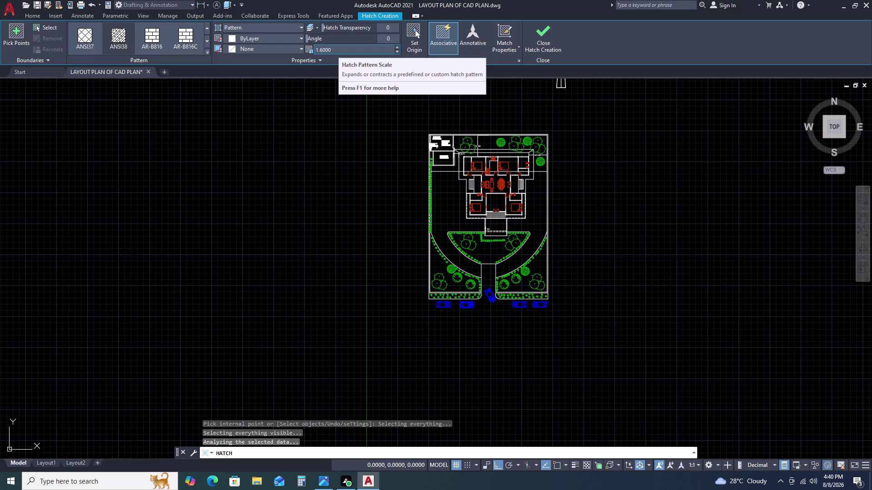
scroll(up, 3)
scroll(up, 3)
scroll(up, 3)
scroll(down, 3)
scroll(up, 3)
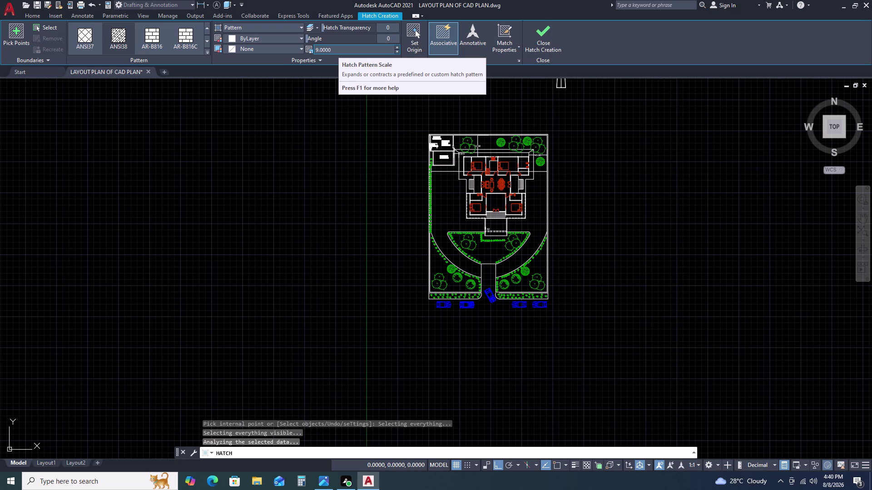
scroll(up, 3)
middle_click(337, 50)
middle_click(337, 50)
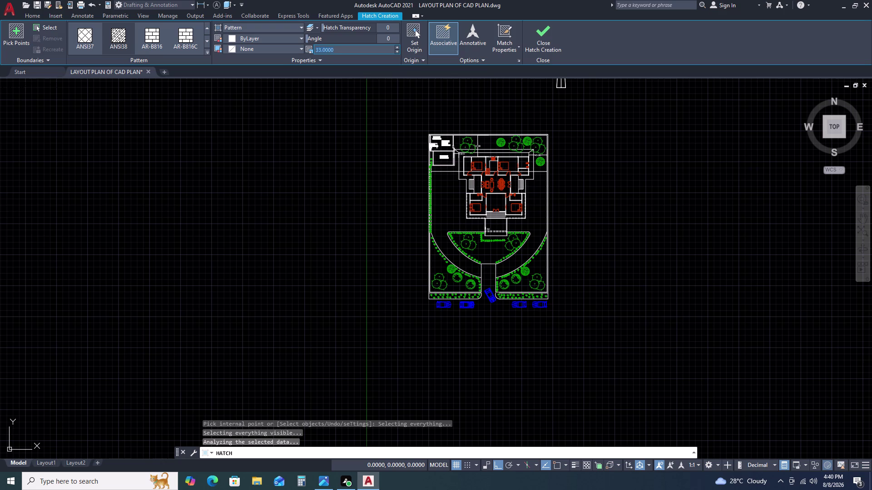
scroll(up, 3)
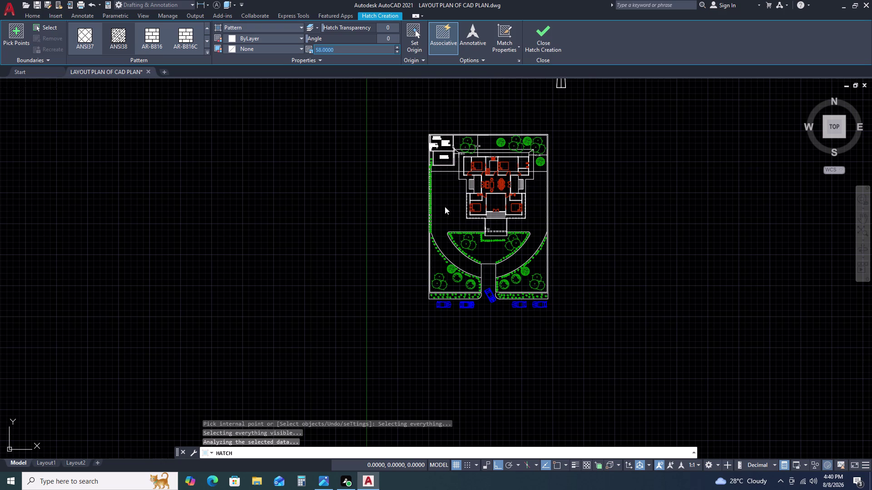
click(445, 207)
triple_click(450, 206)
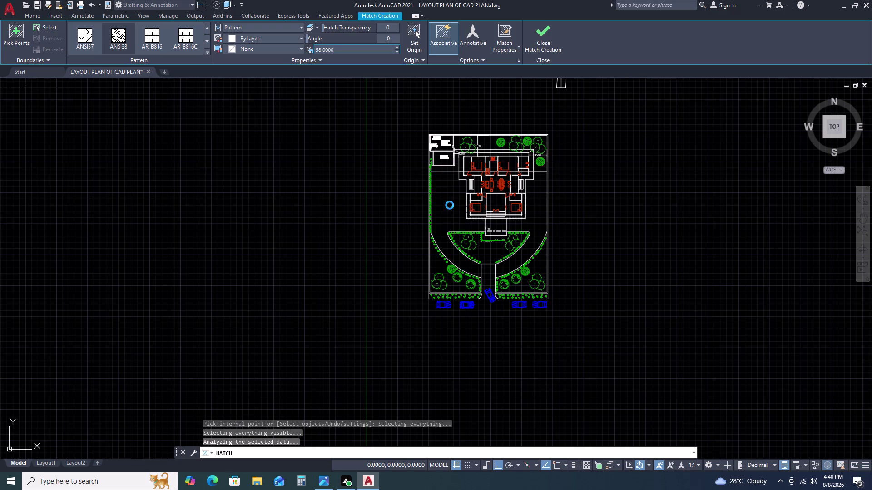
triple_click(449, 205)
triple_click(451, 204)
triple_click(451, 204)
triple_click(451, 201)
triple_click(450, 200)
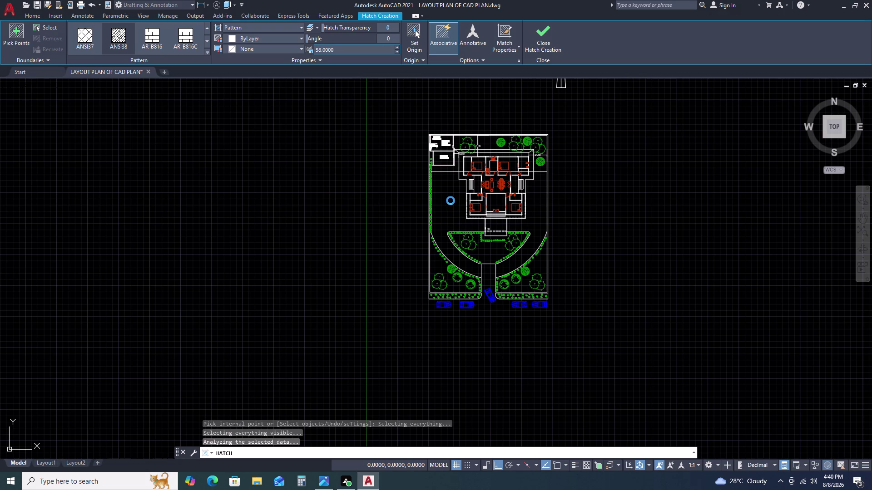
triple_click(450, 201)
triple_click(450, 201)
click(451, 200)
key(Escape)
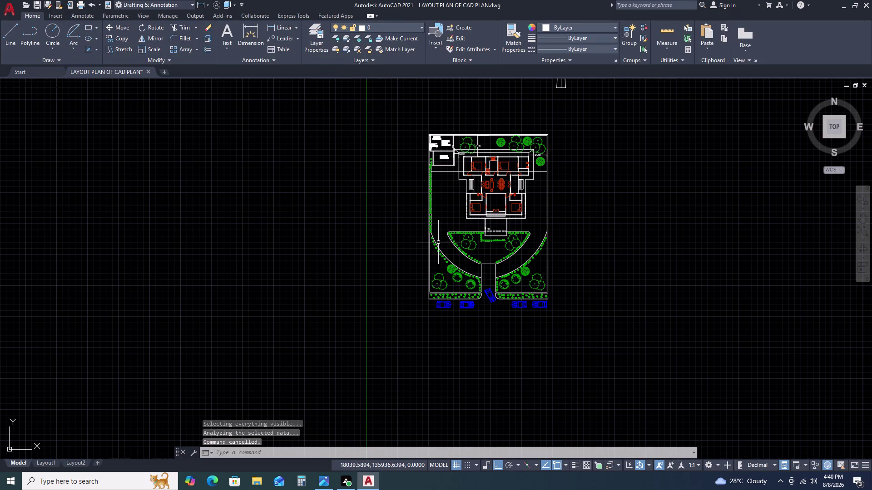
text(H)
key(space)
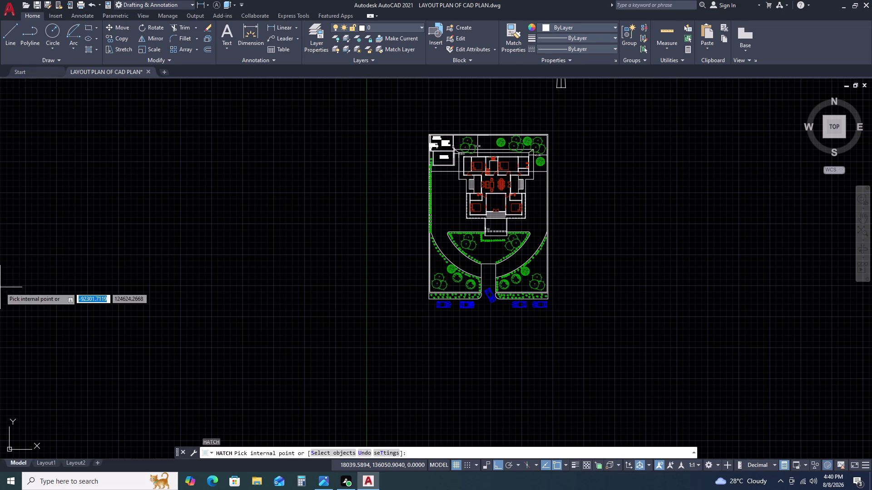
click(452, 211)
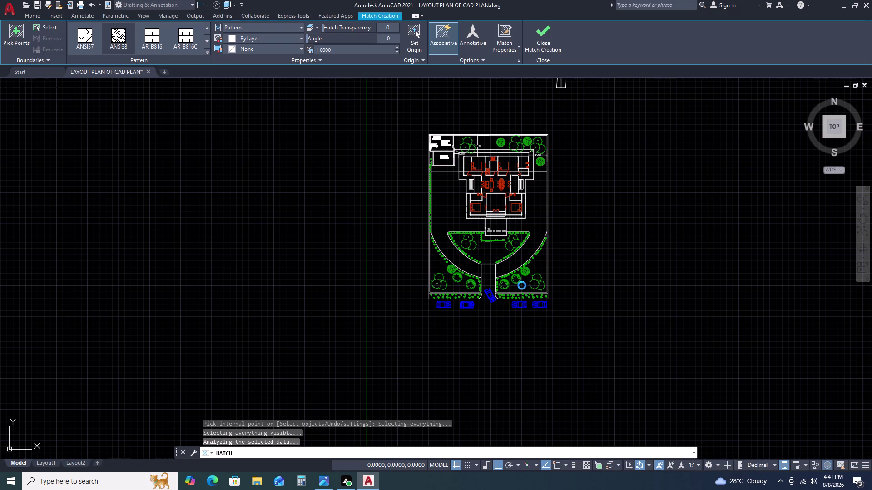
key(Escape)
key(Escape)
key(Escape)
key(Escape)
key(Escape)
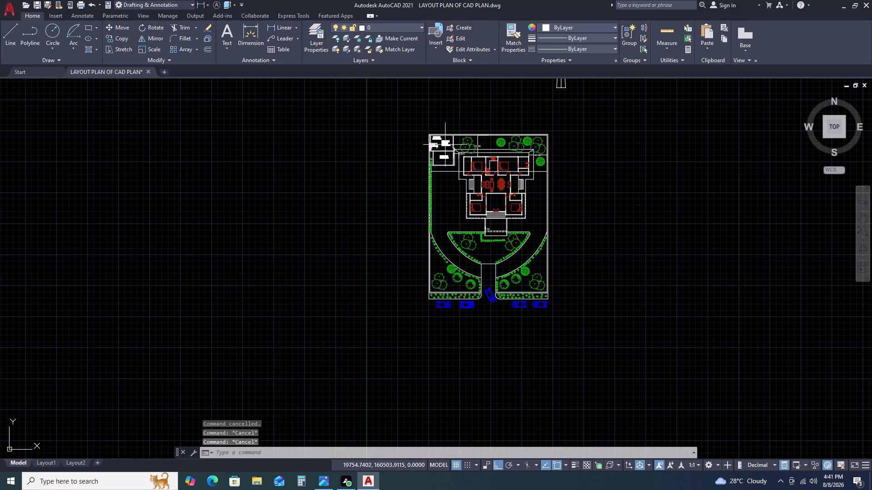
Select the SERVANT label, start a CO copy from a base point, and turn Ortho off.
scroll(up, 3)
scroll(up, 3)
click(462, 160)
click(420, 173)
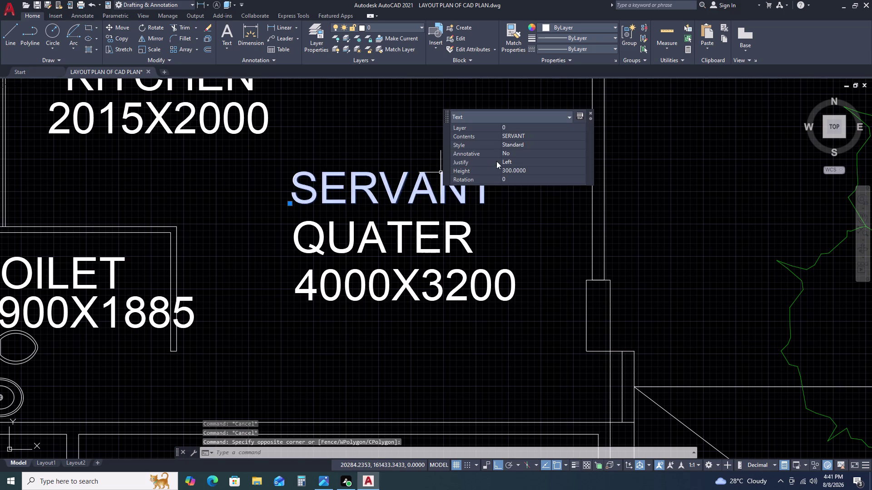
text(CO)
key(space)
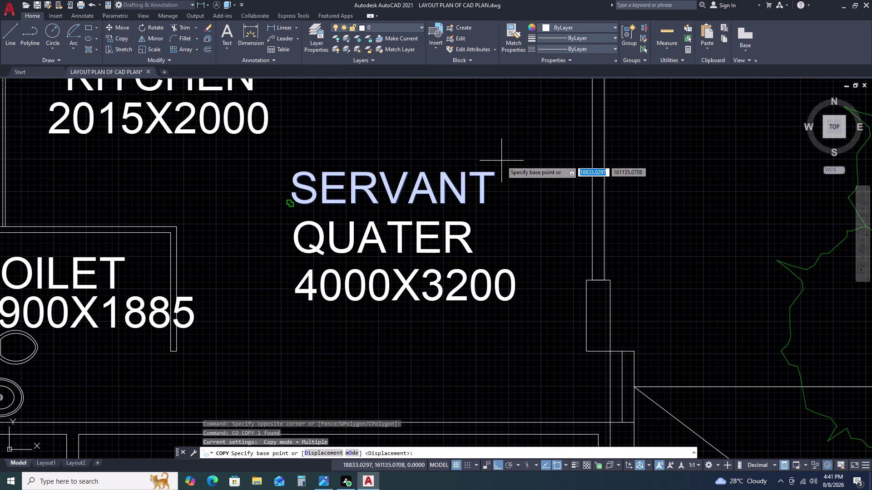
double_click(461, 164)
scroll(down, 3)
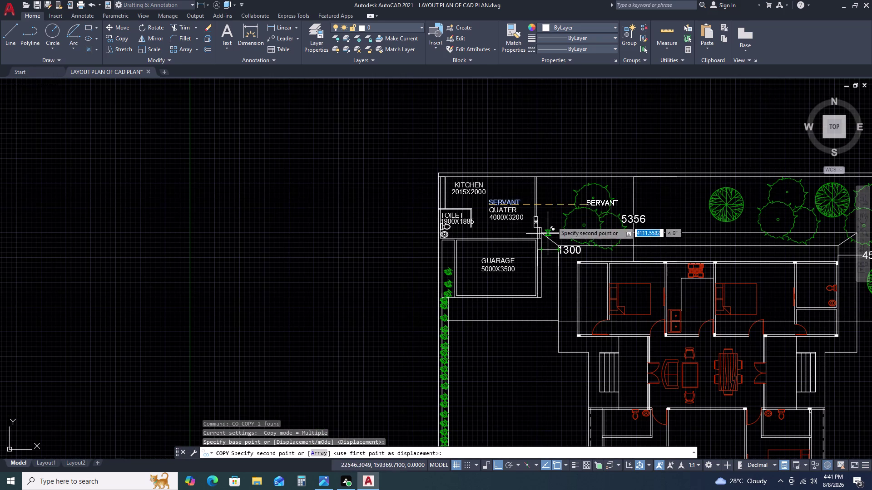
key(F8)
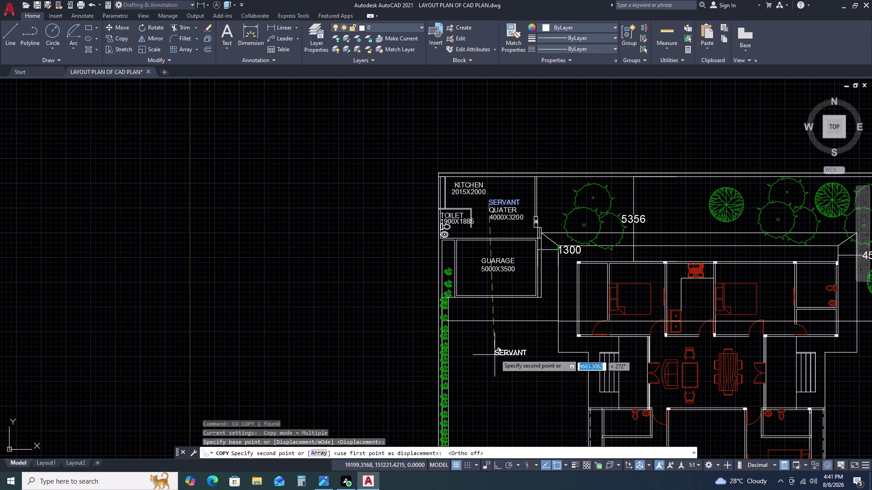
Place the SERVANT label copy inside the toilet room.
scroll(up, 3)
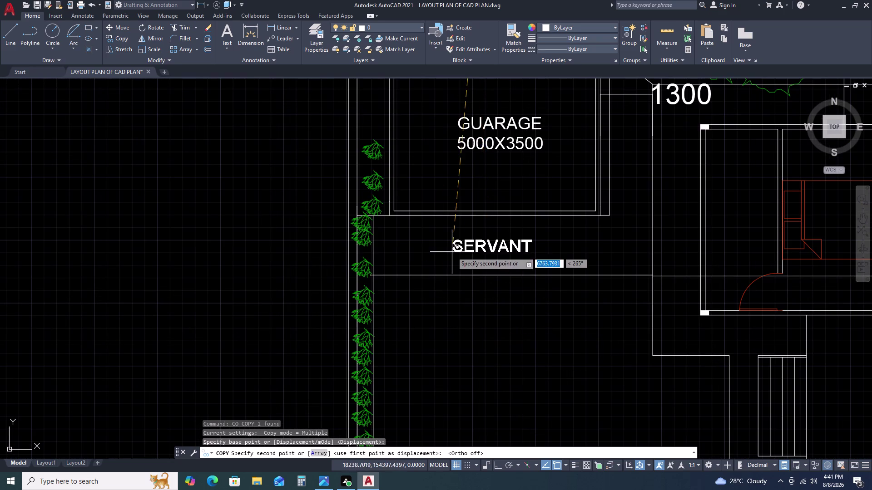
scroll(down, 3)
middle_drag(481, 354, 485, 216)
scroll(down, 3)
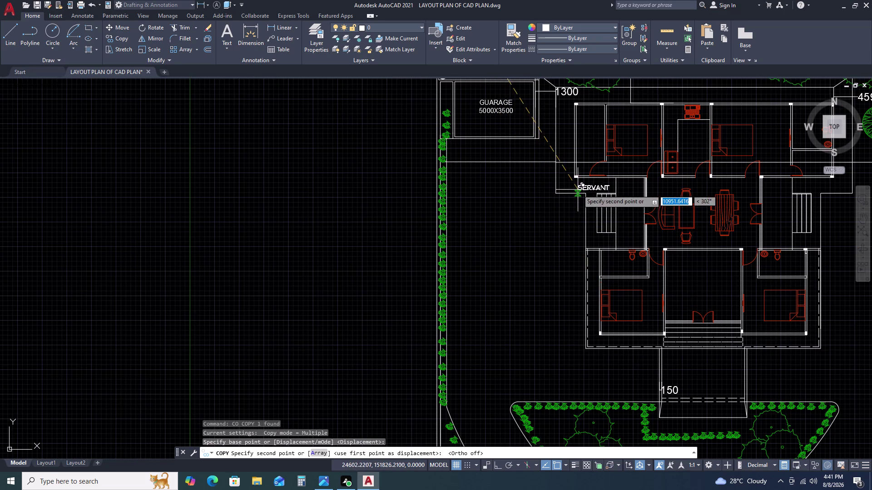
scroll(down, 3)
scroll(up, 3)
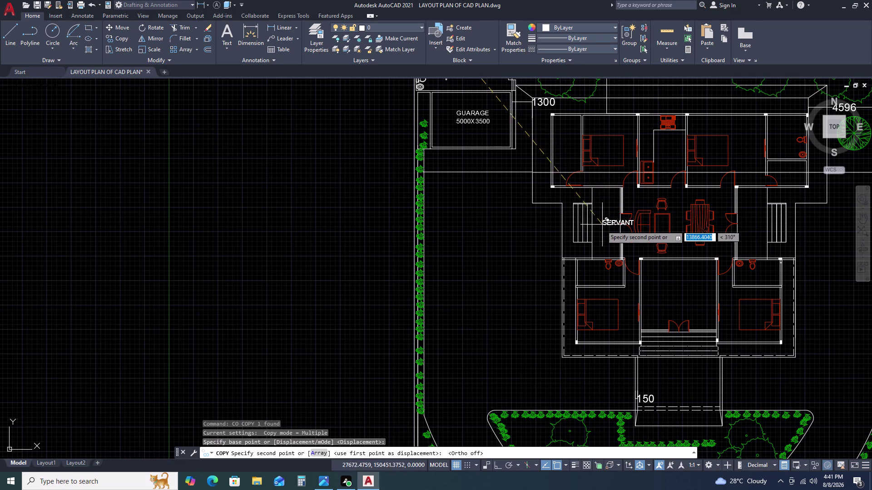
scroll(up, 3)
scroll(down, 3)
scroll(up, 3)
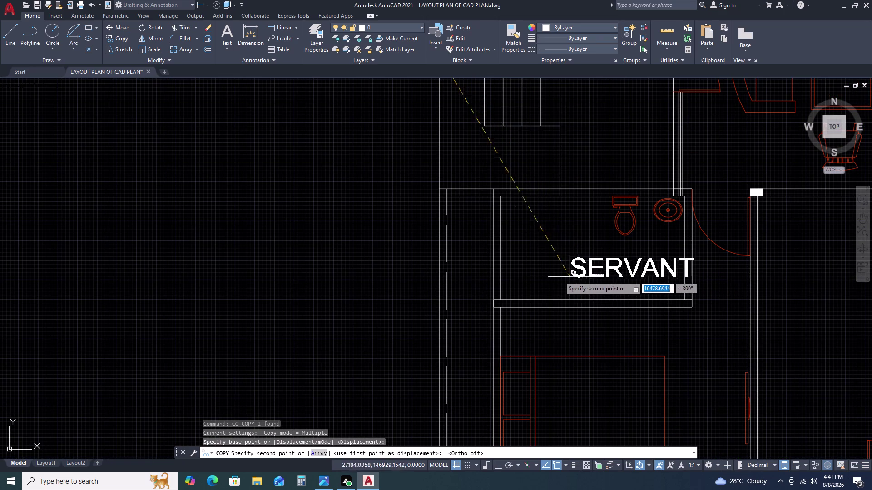
double_click(533, 254)
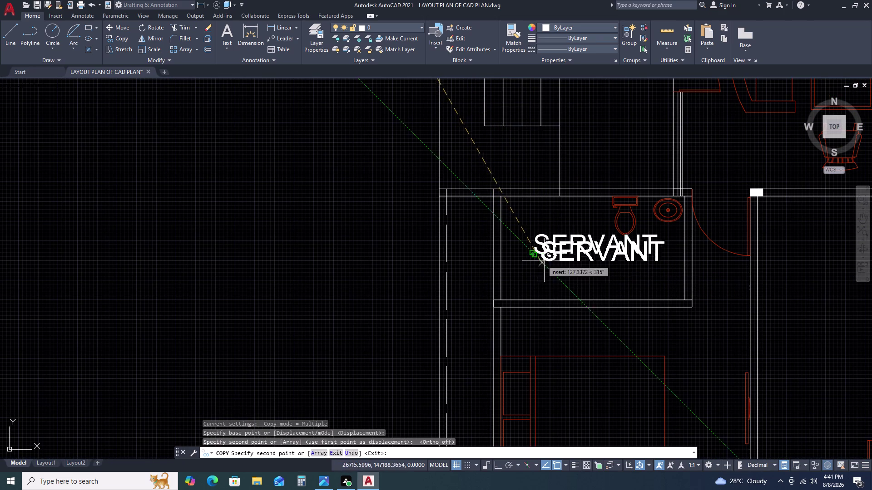
End the copy, open the copied label for editing, and clear the mistyped letters.
key(Escape)
double_click(558, 252)
double_click(559, 251)
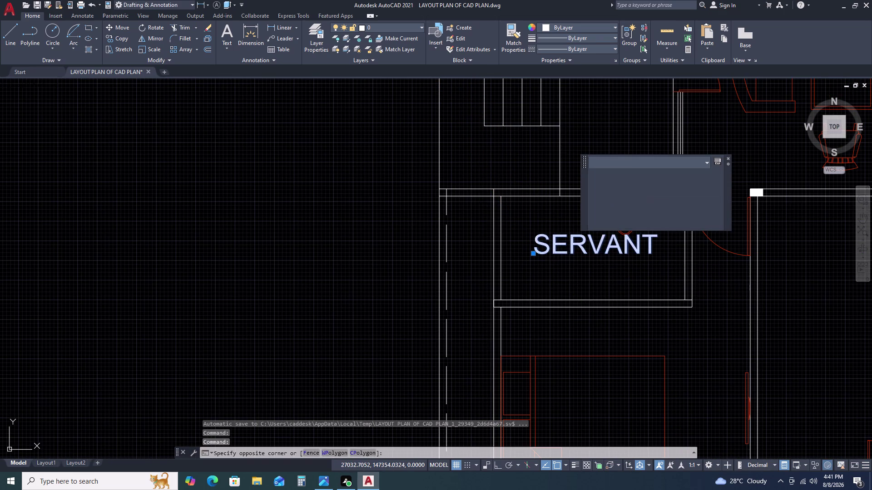
text(RIO)
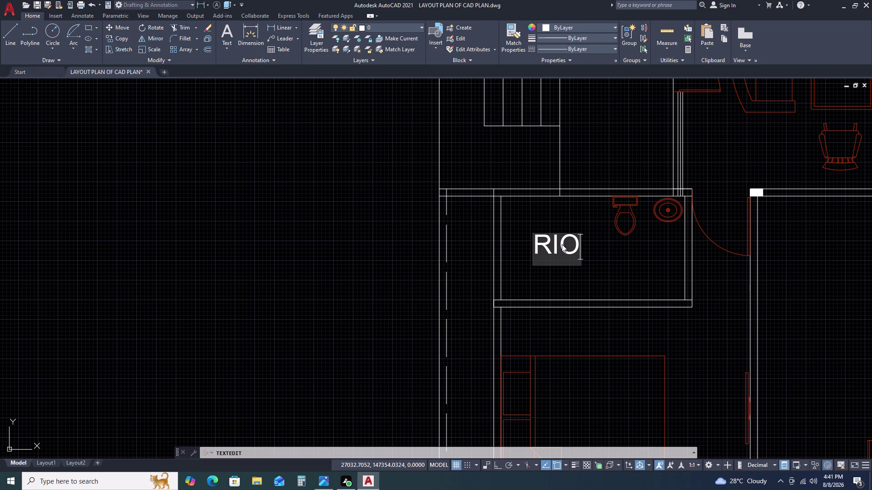
key(BackSpace)
key(BackSpace)
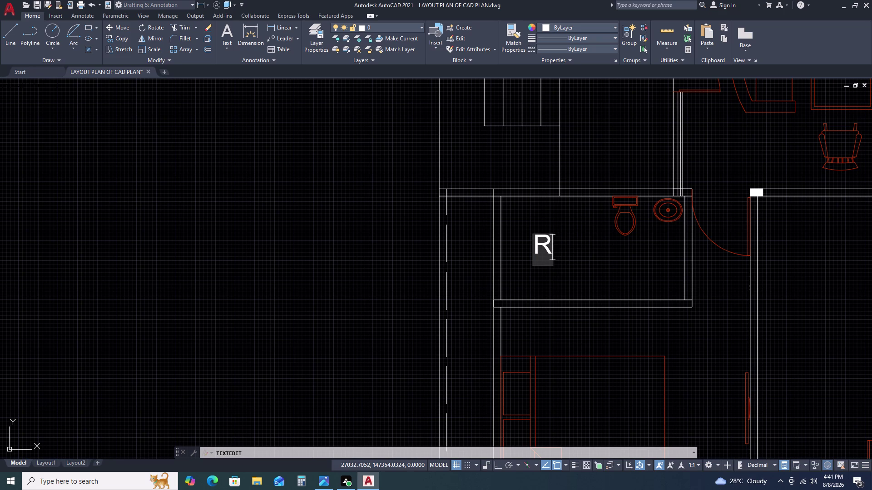
key(BackSpace)
key(BackSpace)
Retype the label as TOILET and finish editing it.
text(TO)
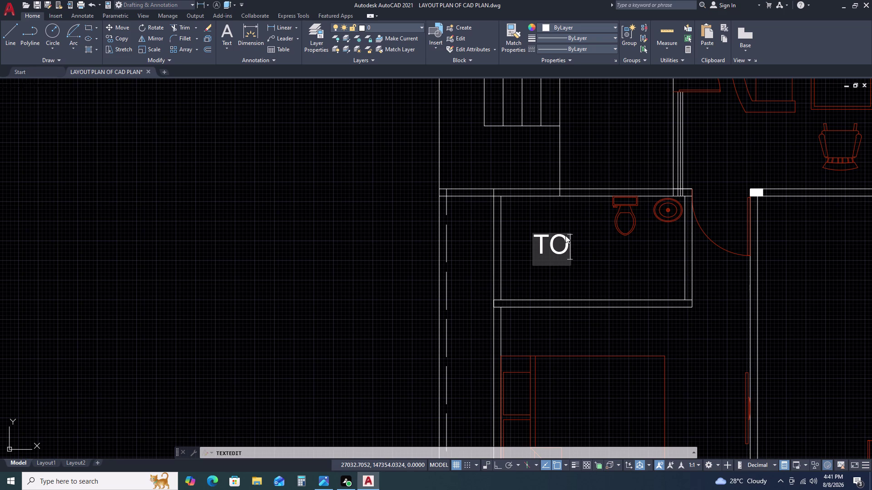
text(ILET)
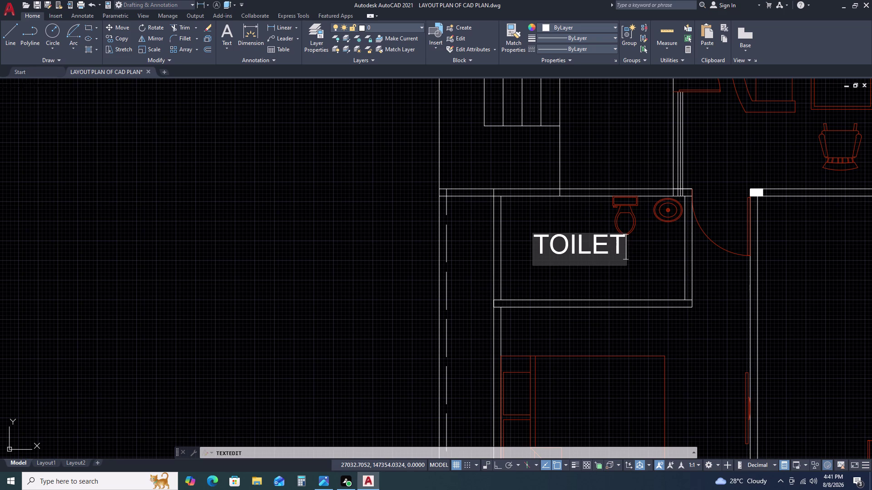
click(622, 286)
key(Escape)
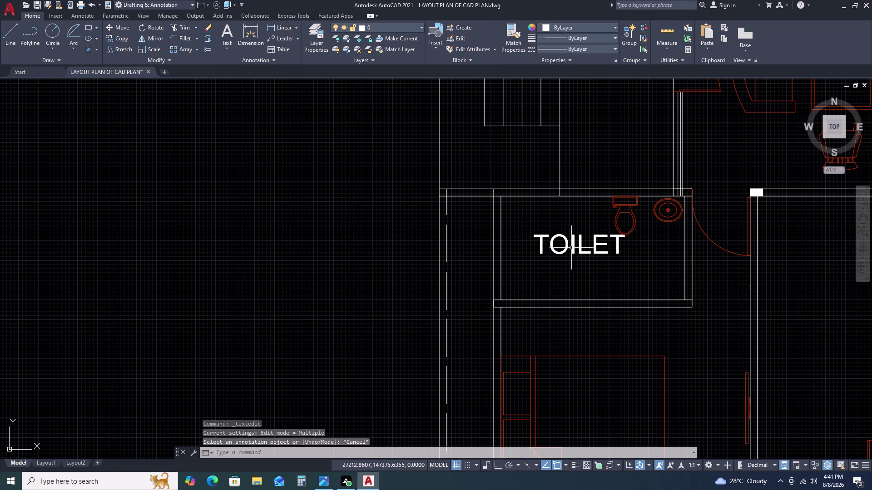
click(573, 235)
Copy the TOILET label with CO into several rooms, including the upper-left room.
text(CO)
key(space)
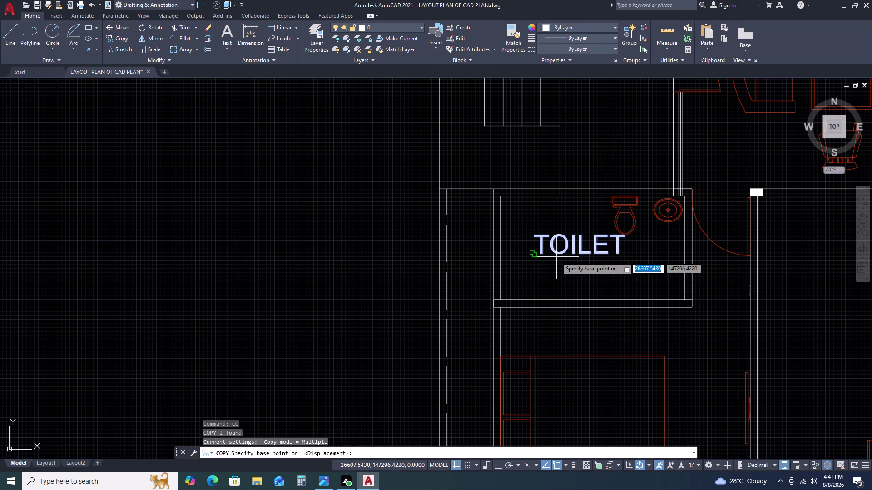
click(556, 252)
click(552, 280)
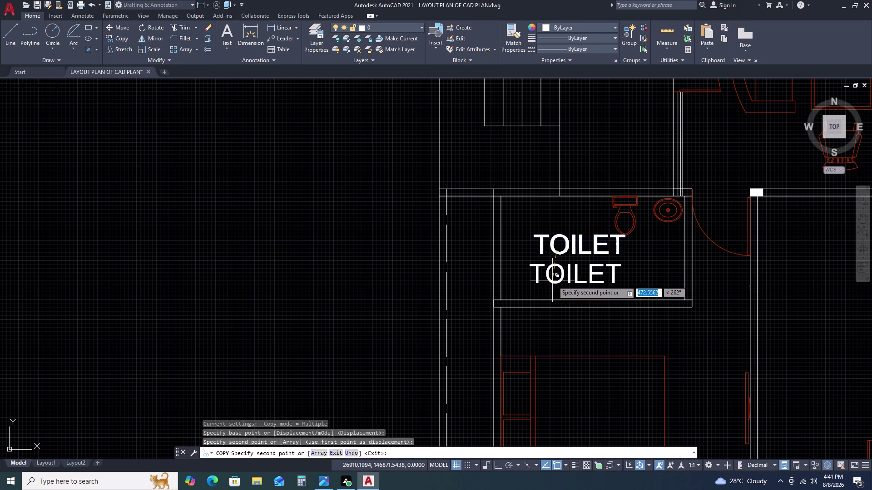
scroll(down, 3)
scroll(up, 3)
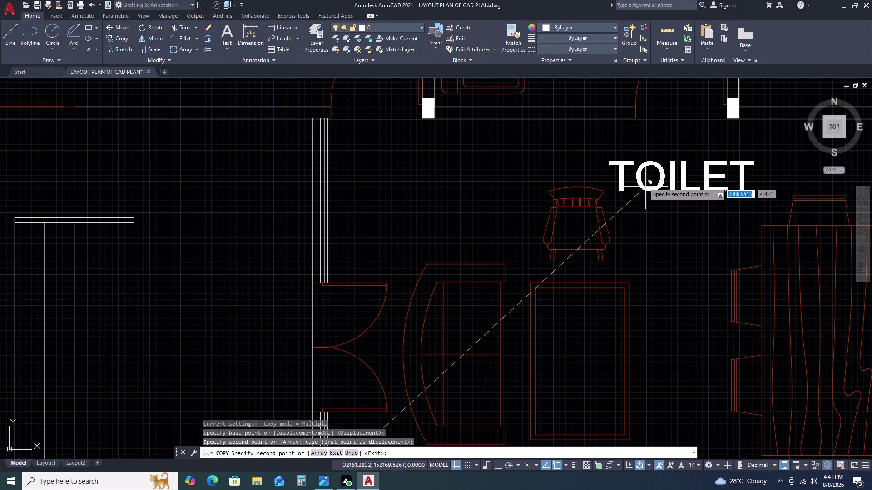
click(638, 171)
click(644, 208)
scroll(down, 3)
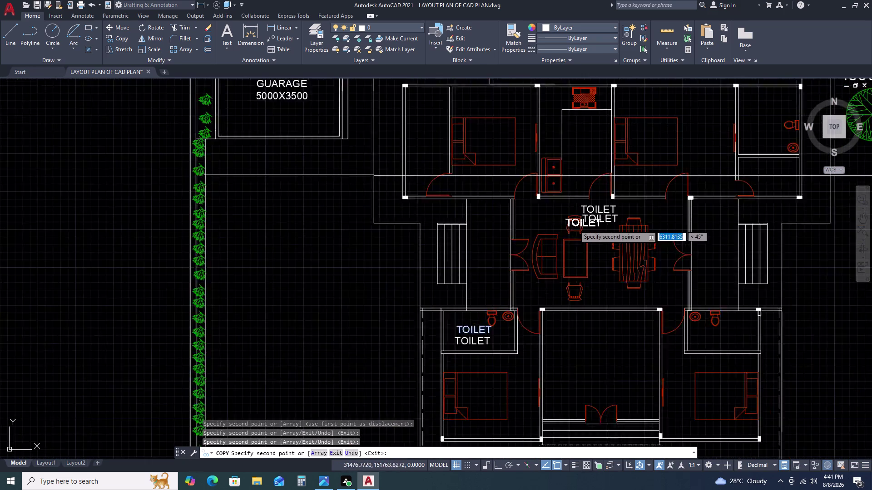
scroll(up, 3)
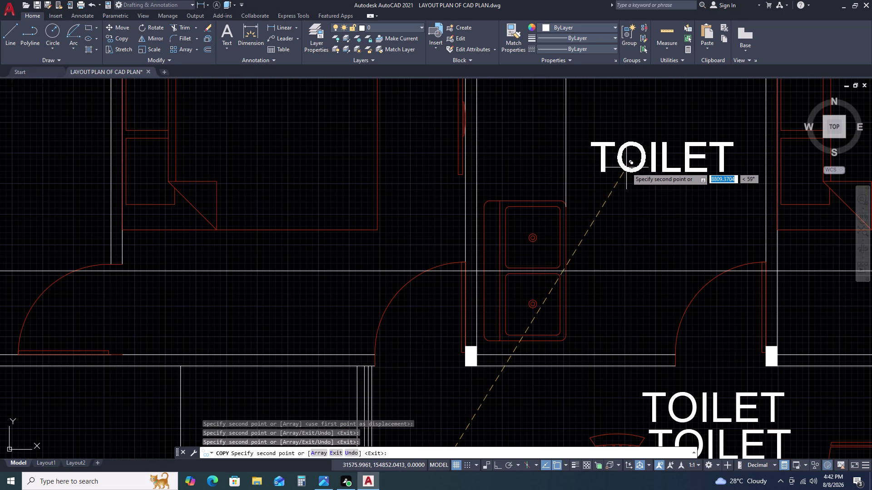
click(629, 107)
click(634, 162)
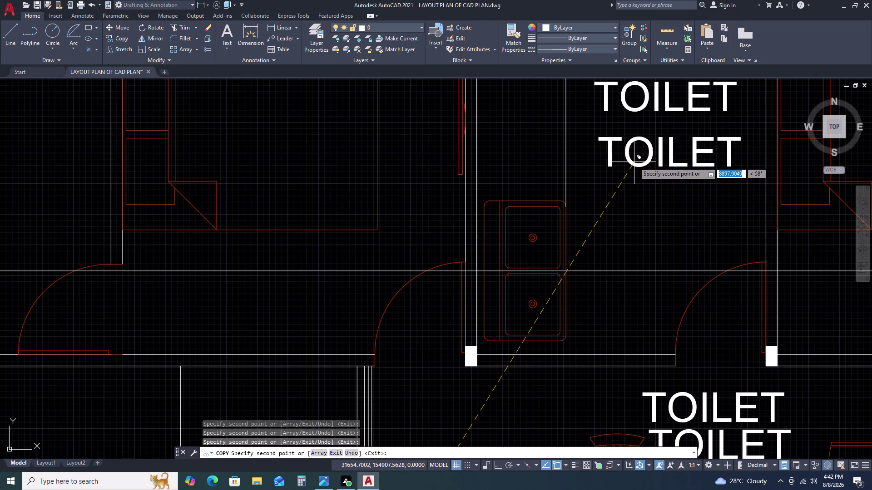
scroll(down, 3)
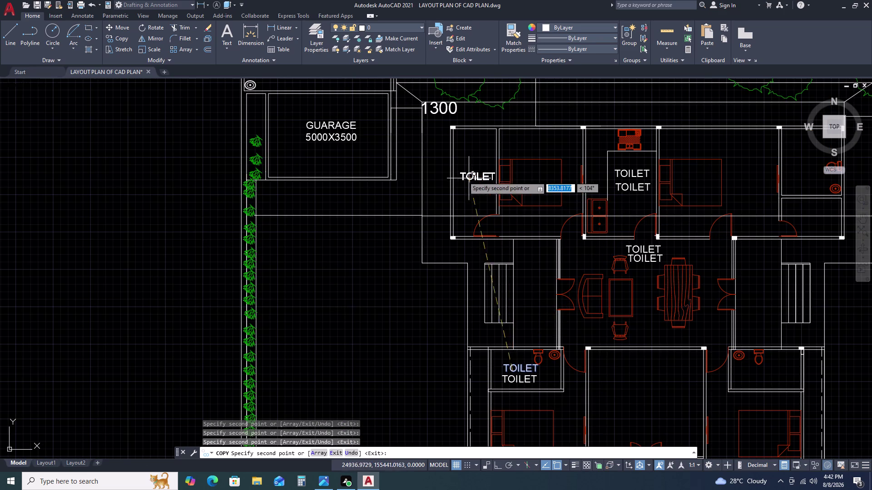
scroll(up, 3)
double_click(476, 129)
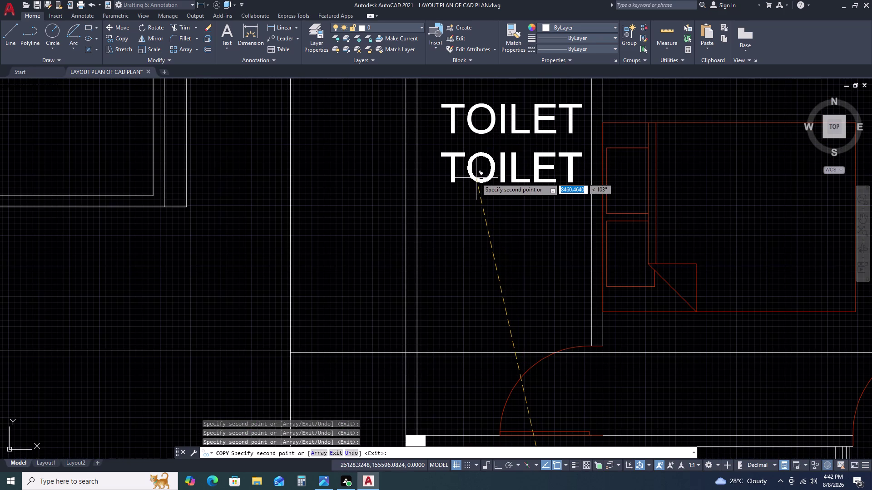
click(476, 178)
scroll(down, 3)
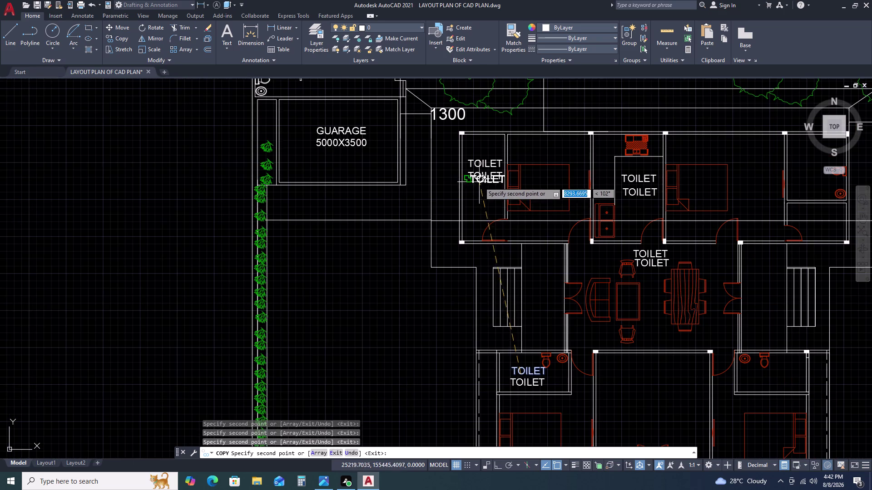
scroll(up, 3)
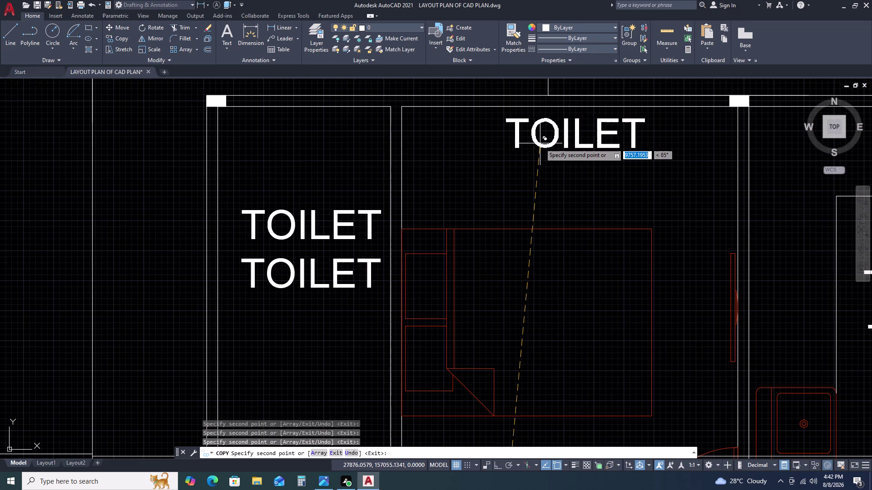
Place TOILET copies above the rooms, in the right bedroom, corner toilet, small room, and right porch.
double_click(540, 144)
click(540, 194)
scroll(down, 3)
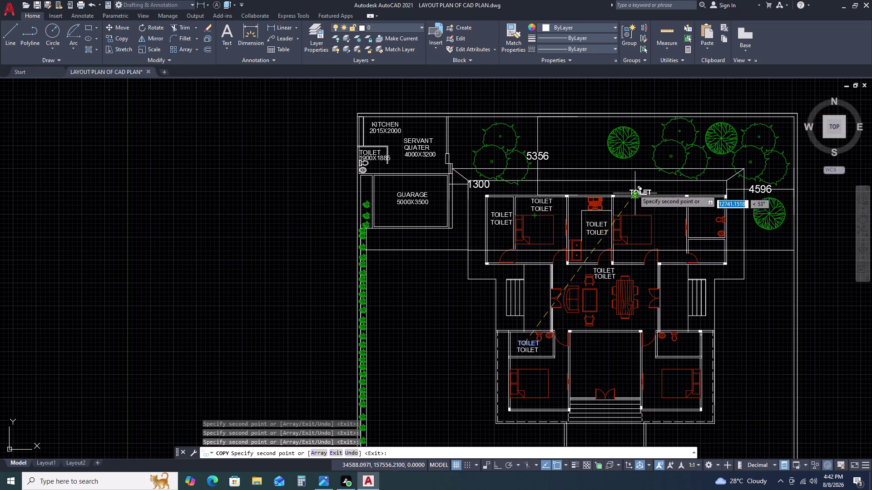
scroll(up, 3)
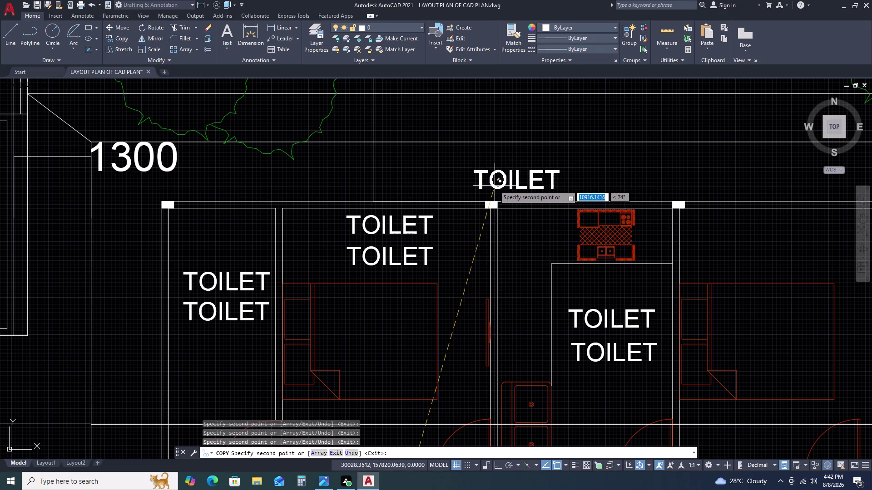
double_click(494, 186)
scroll(down, 3)
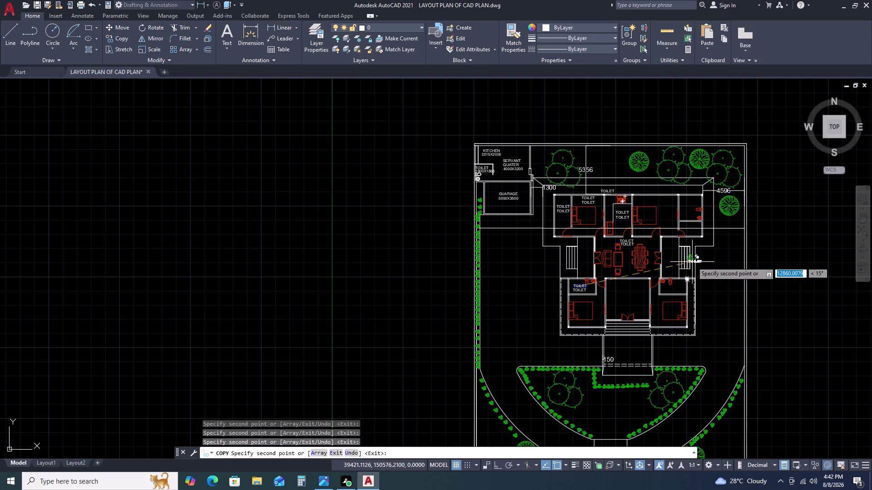
scroll(up, 3)
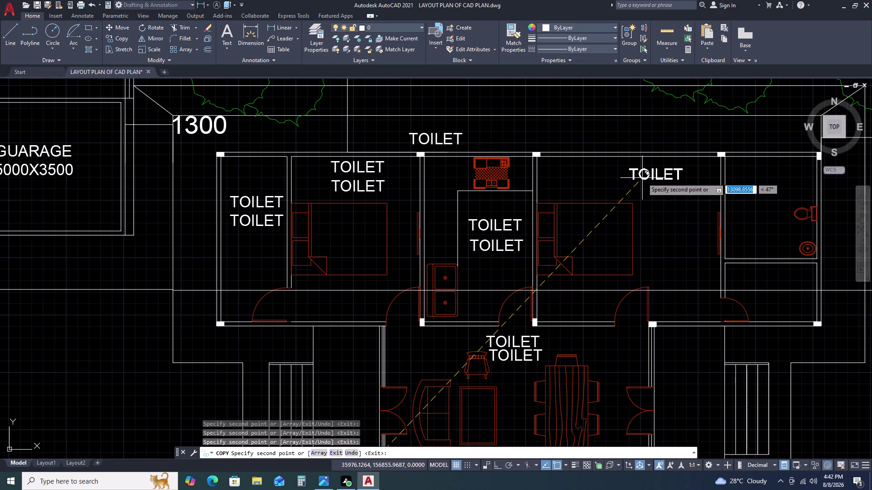
click(643, 177)
double_click(645, 193)
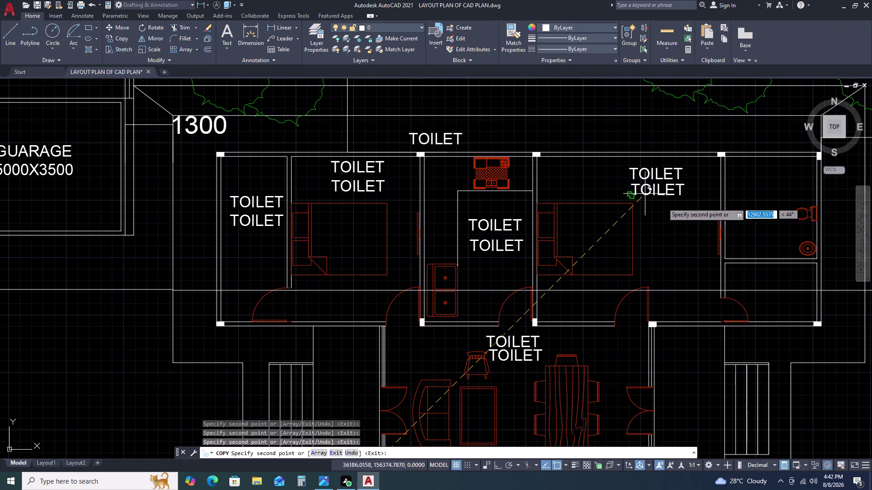
click(758, 197)
click(757, 217)
middle_drag(753, 279, 650, 212)
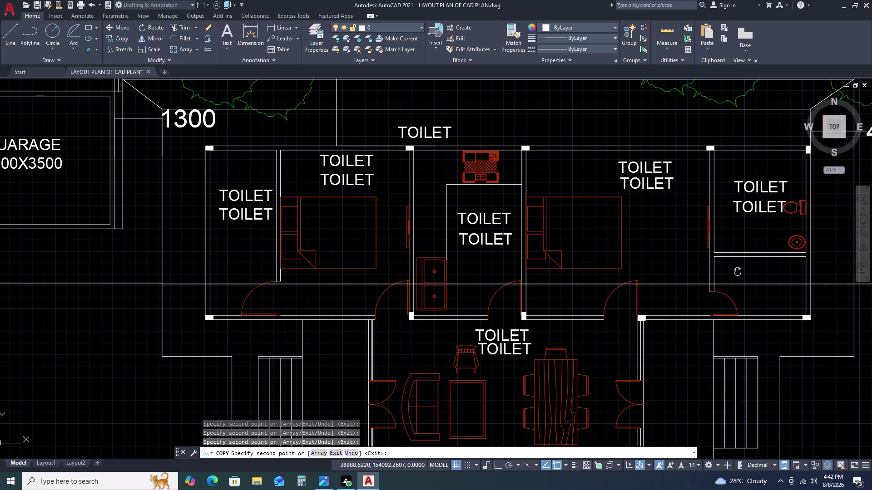
middle_drag(650, 212, 643, 207)
scroll(up, 3)
click(649, 188)
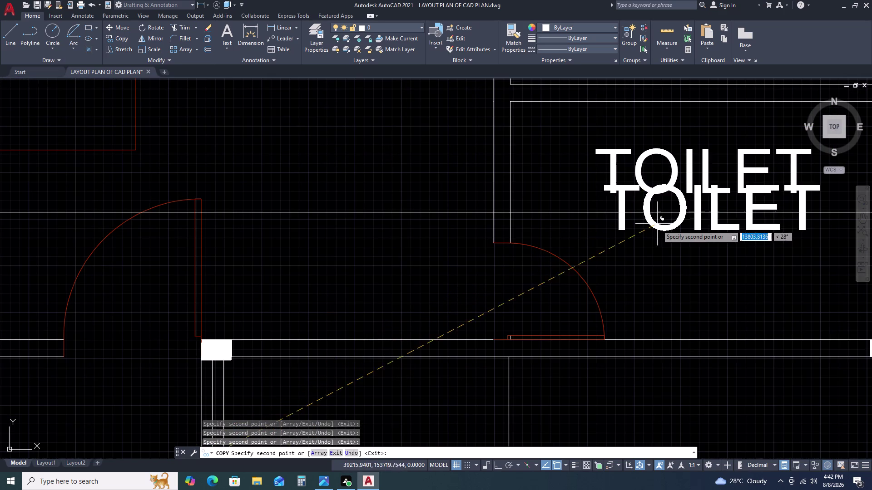
click(656, 247)
scroll(down, 3)
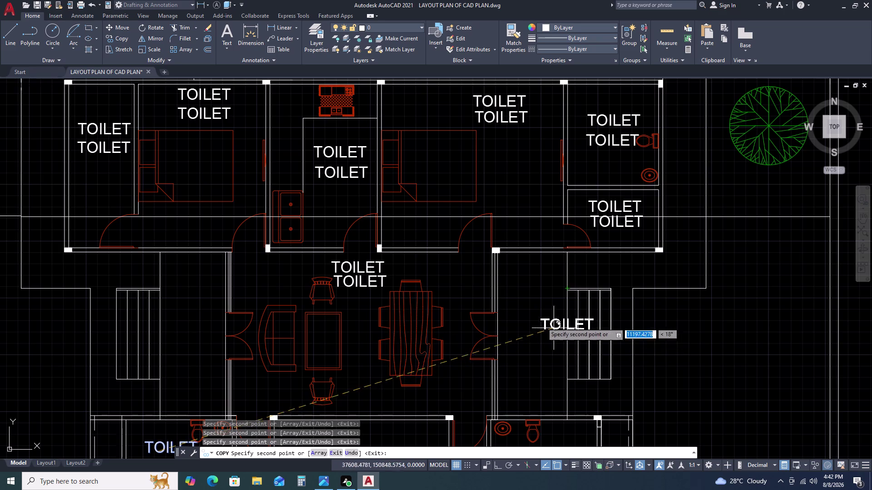
scroll(up, 3)
click(511, 227)
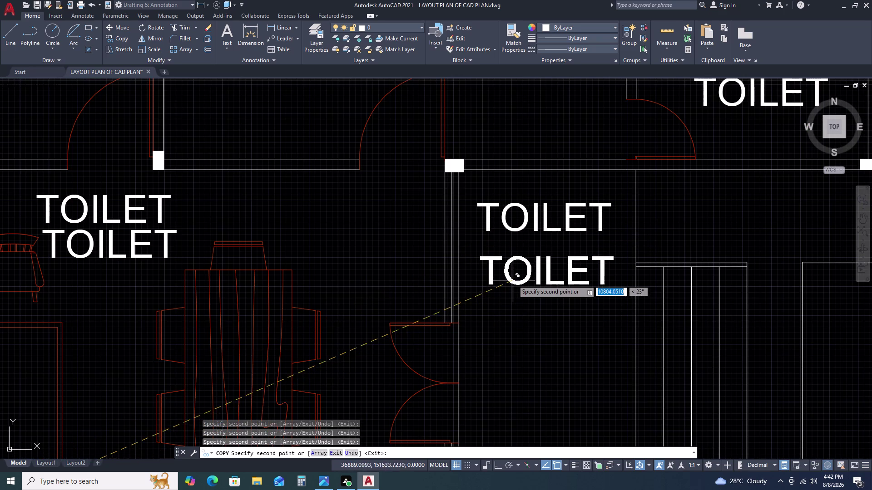
click(512, 278)
scroll(down, 3)
Place several TOILET copies in the entrance room and near the front steps.
middle_drag(500, 387, 602, 210)
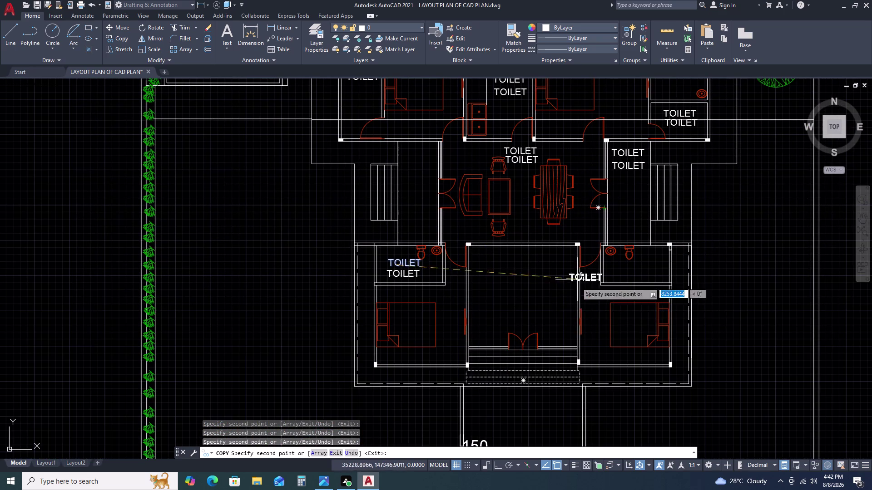
click(518, 261)
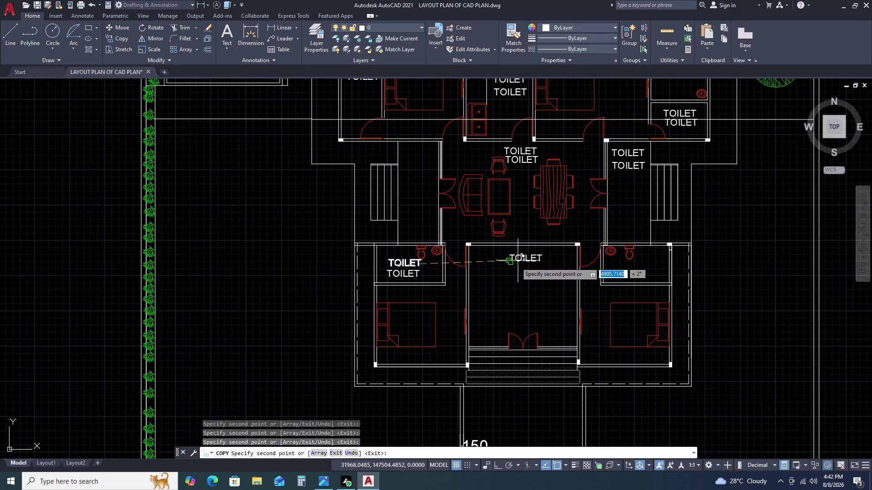
click(515, 275)
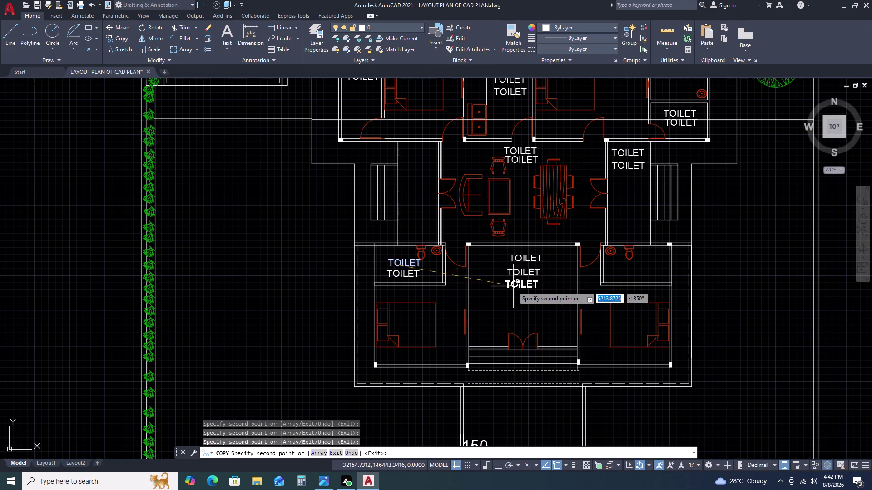
click(511, 296)
click(510, 308)
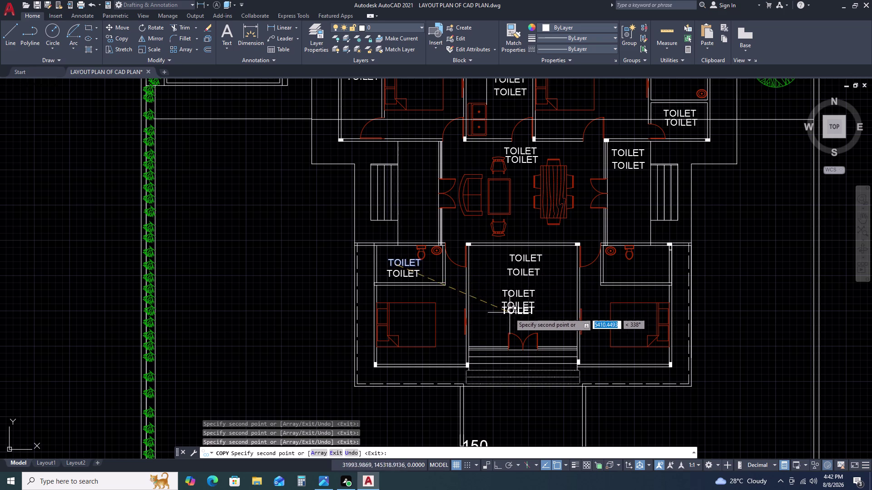
click(508, 325)
Place TOILET copies across the front garden beds and end the copy command.
scroll(down, 3)
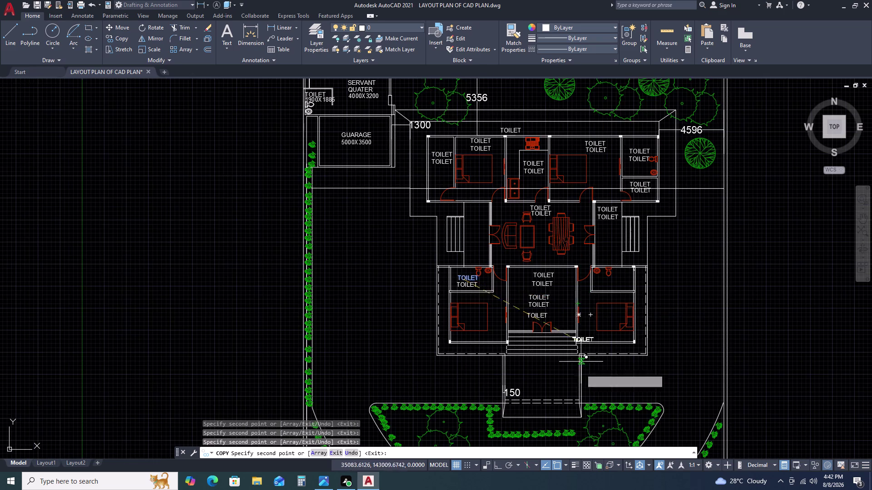
middle_drag(581, 367, 581, 210)
click(516, 318)
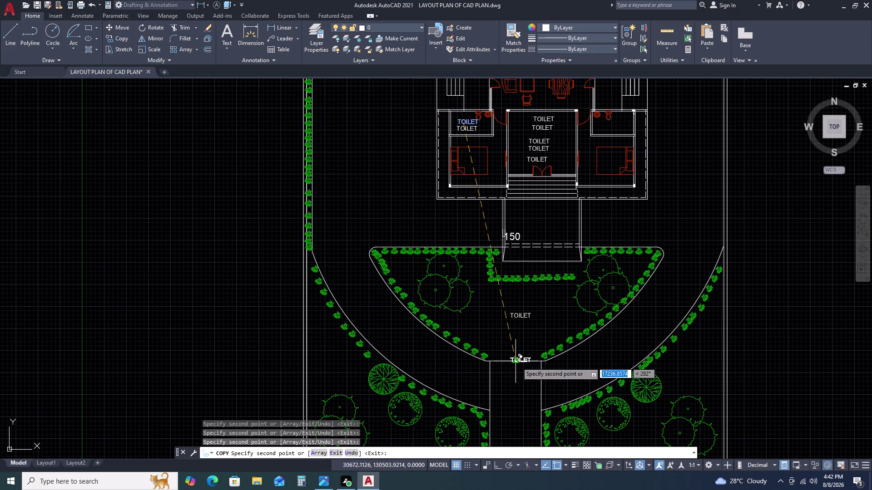
middle_drag(523, 363, 560, 274)
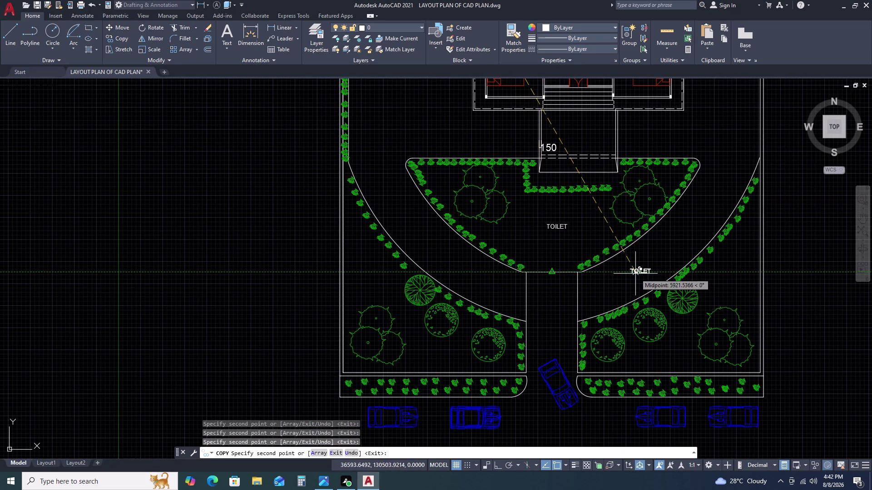
click(635, 274)
double_click(697, 218)
click(465, 268)
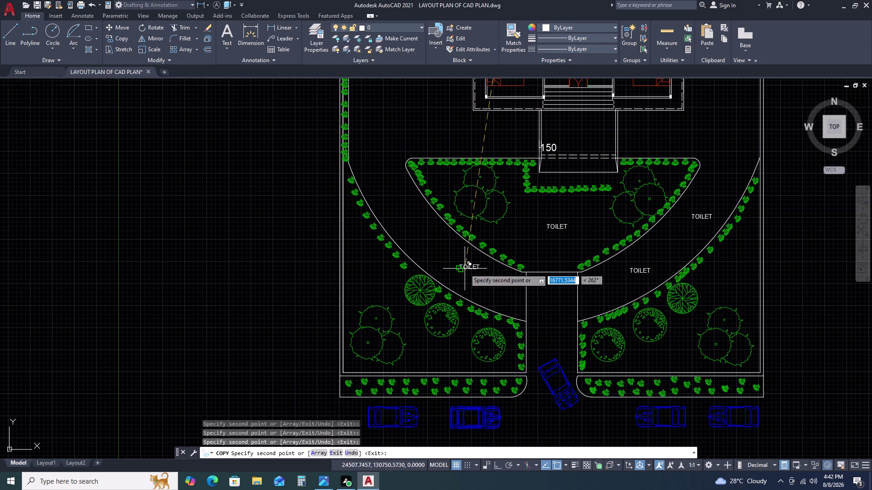
click(409, 221)
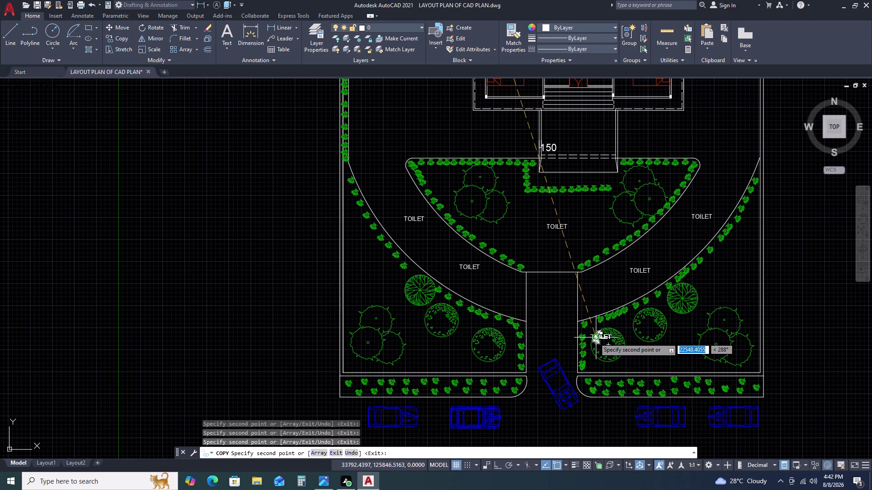
key(Escape)
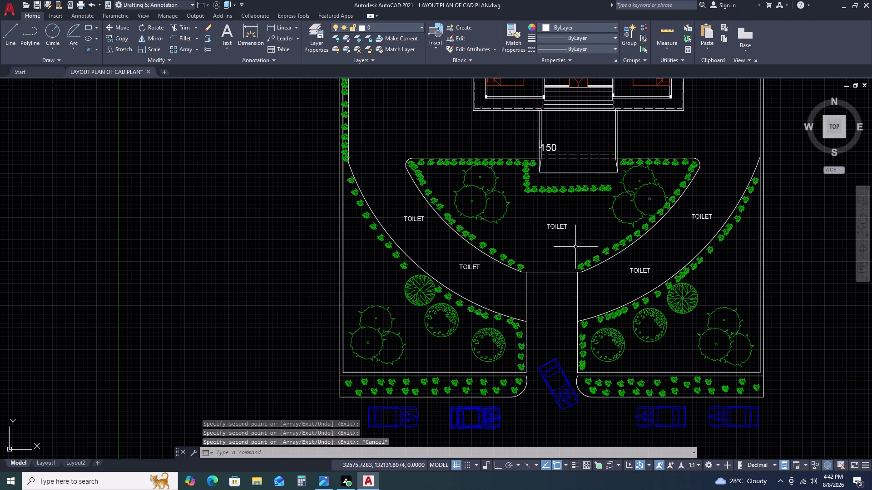
Open the left bedroom's TOILET label, then cancel without changing its wording.
middle_drag(566, 190, 570, 320)
scroll(up, 3)
scroll(down, 3)
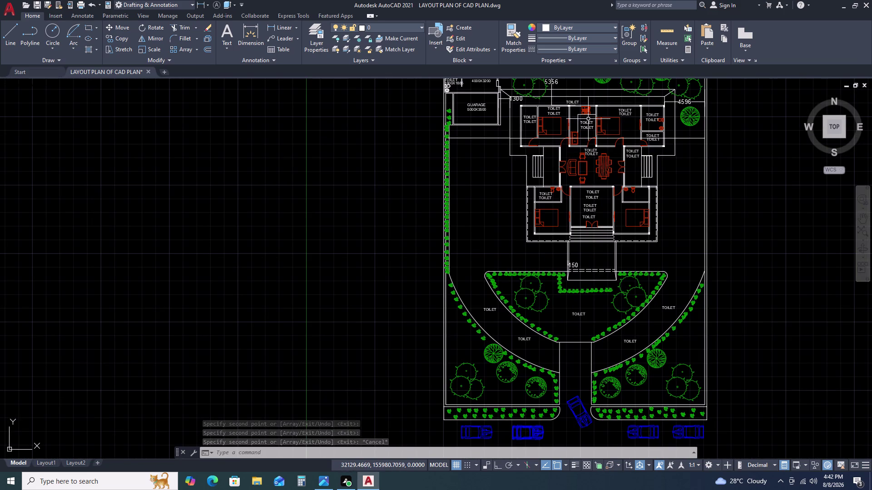
scroll(up, 3)
scroll(down, 3)
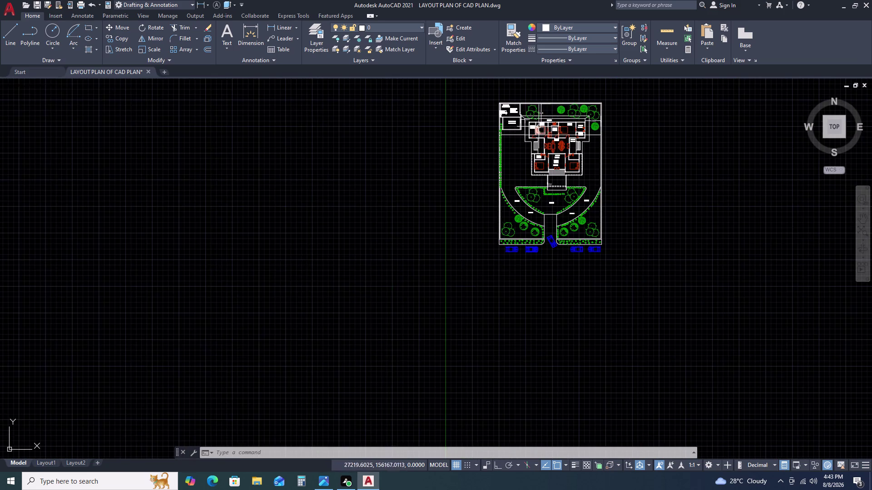
scroll(up, 3)
scroll(up, 3)
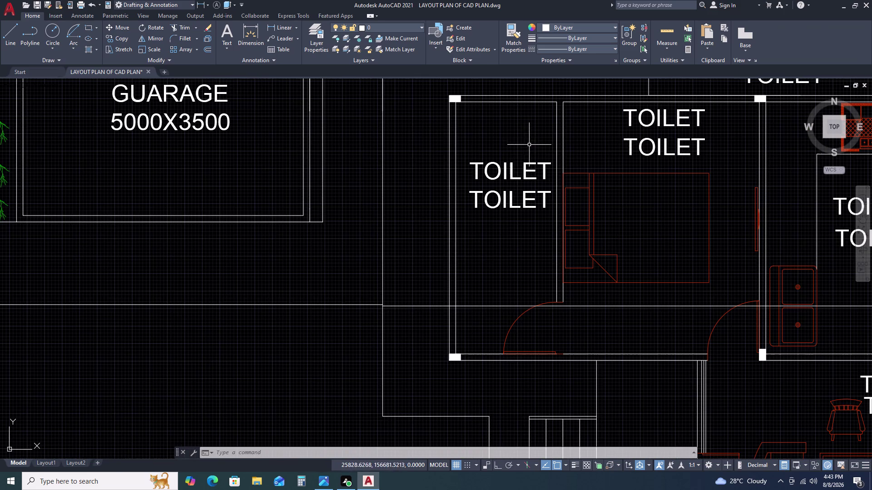
click(520, 168)
double_click(512, 172)
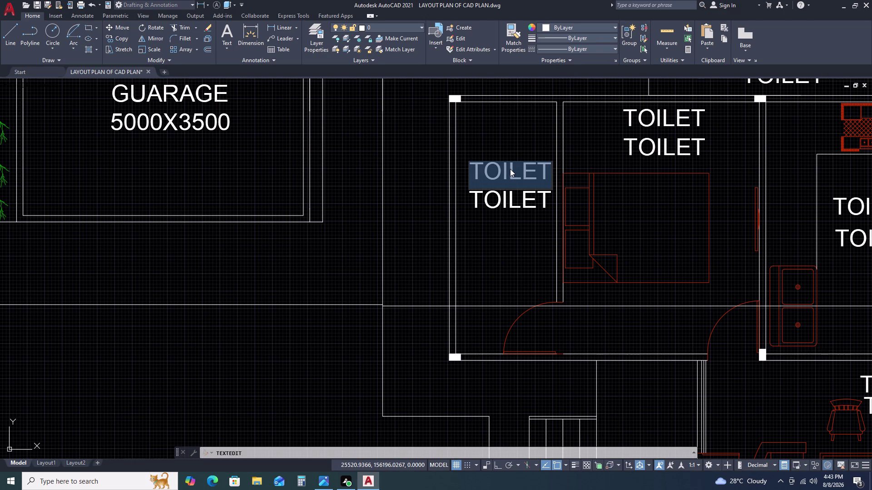
scroll(down, 3)
key(Escape)
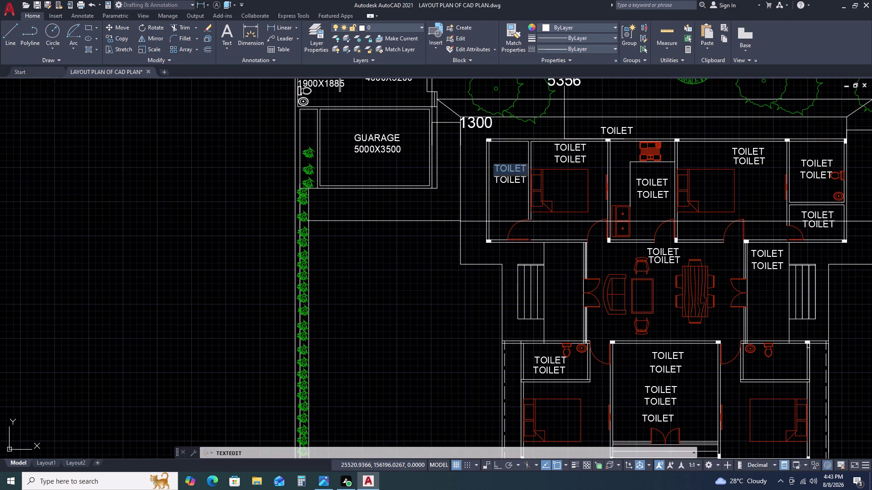
key(Escape)
key(Escape)
Zoom and pan to bring the upper rooms of the house into view.
scroll(down, 3)
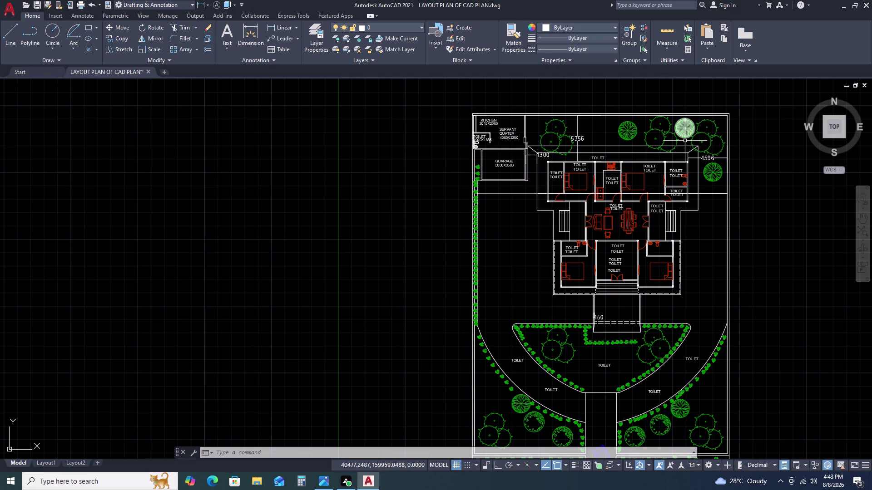
scroll(down, 3)
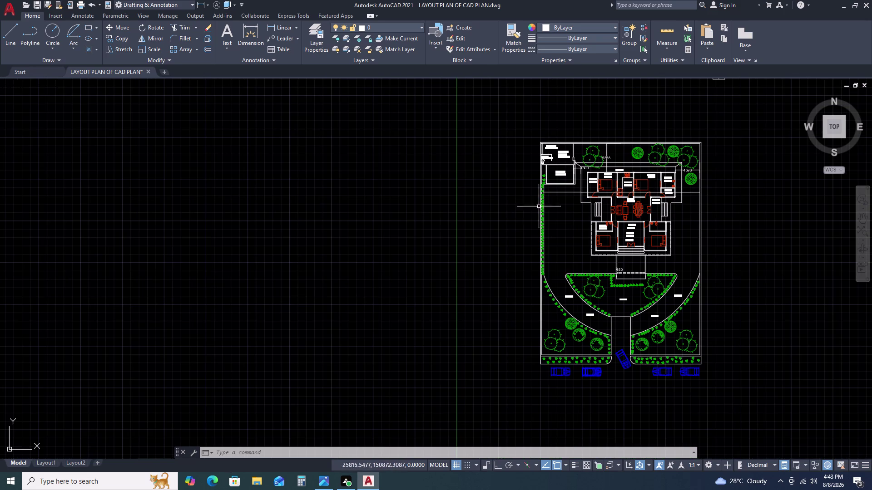
scroll(up, 3)
scroll(up, 3)
middle_drag(713, 271, 570, 189)
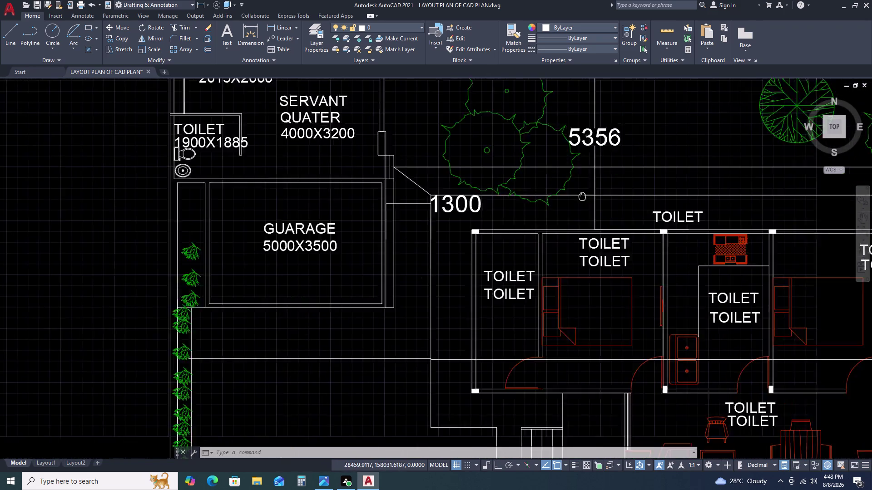
middle_drag(571, 189, 569, 188)
Edit the label above the rooms so it begins 'OPEN PLAT FOR'.
double_click(646, 188)
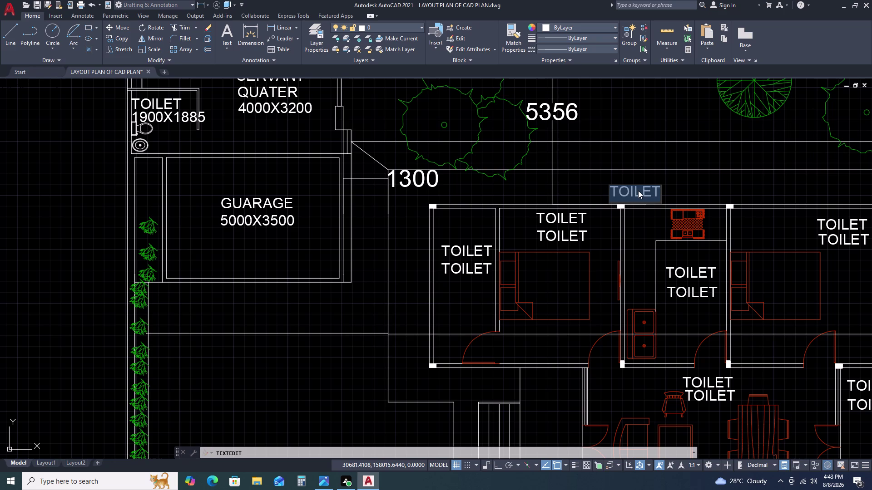
text(OP)
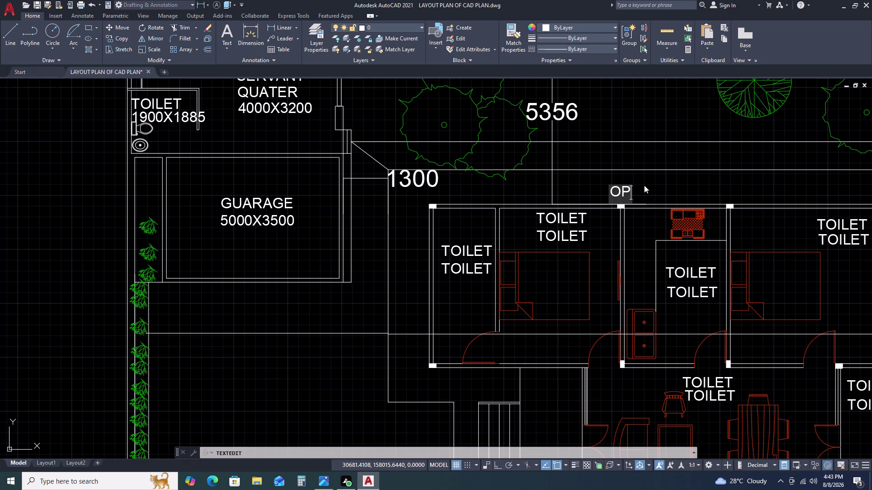
text(EN)
key(space)
key(p)
key(l)
text(AT)
key(space)
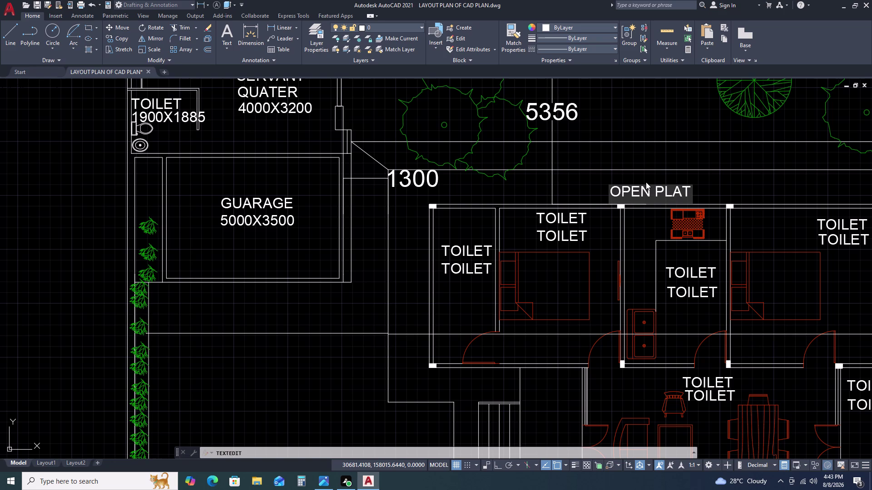
key(f)
text(O)
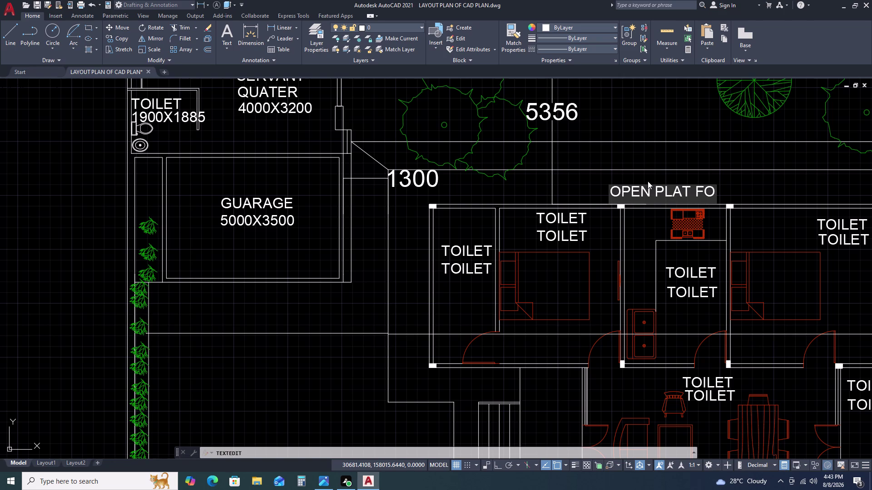
text(R)
key(space)
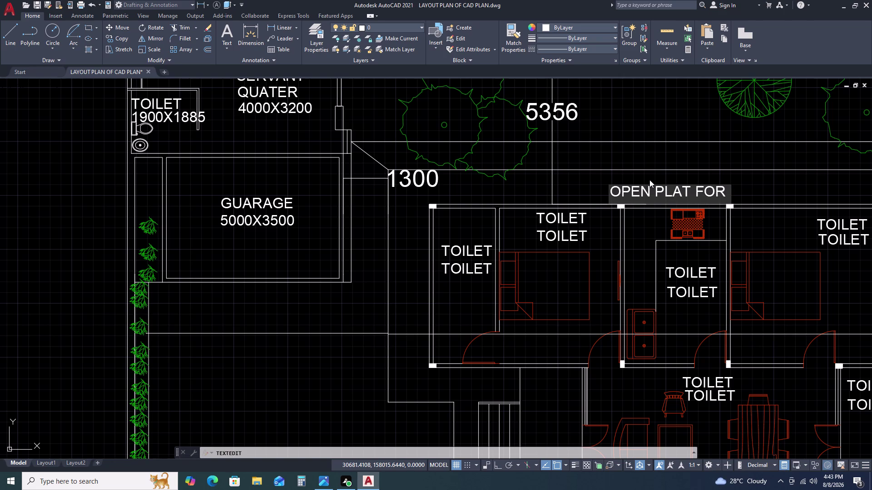
Finish the label with '1000 WIDE', removing the extra zero.
key(1)
text(0000)
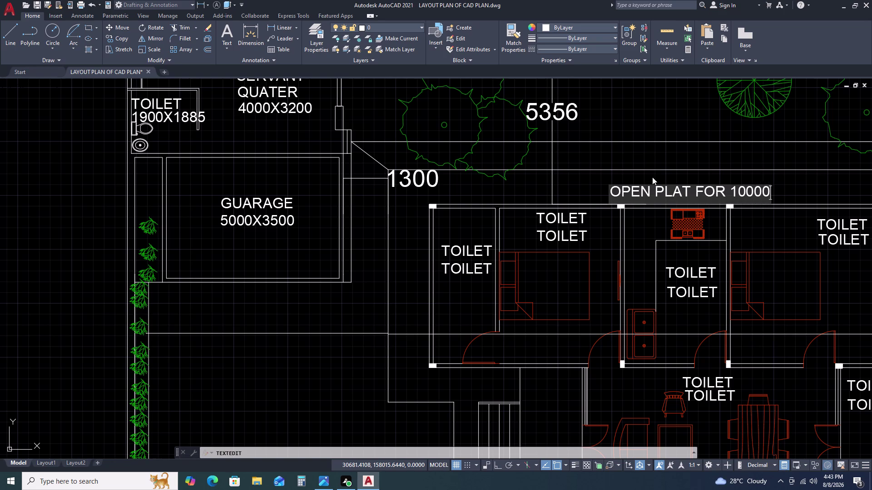
key(BackSpace)
key(space)
text(WI)
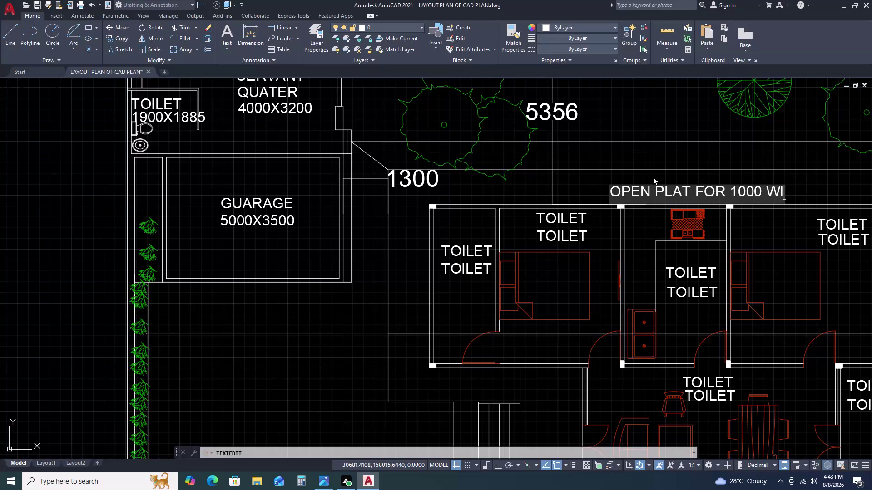
text(DE)
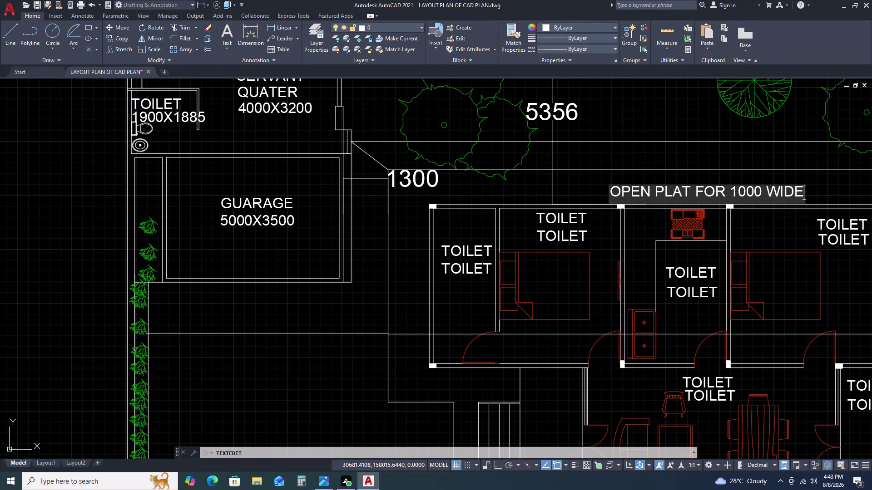
click(632, 115)
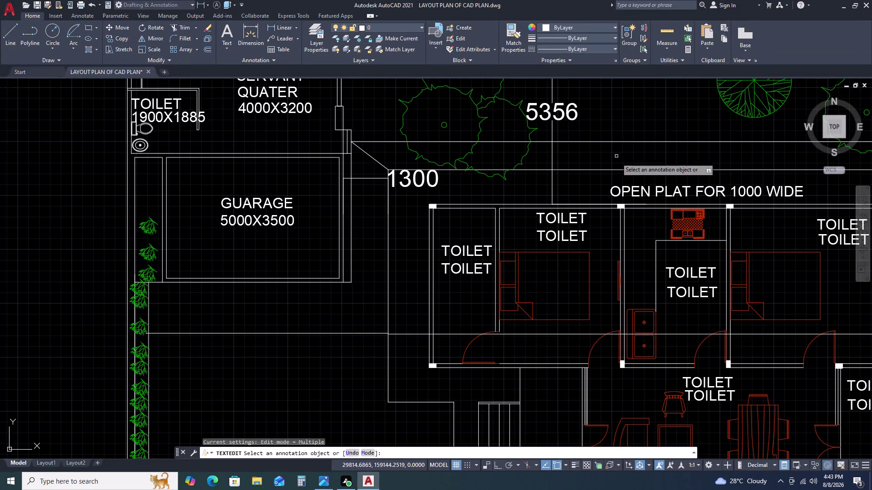
Change the bedroom's upper TOILET line to 'BED ROOM'.
click(563, 216)
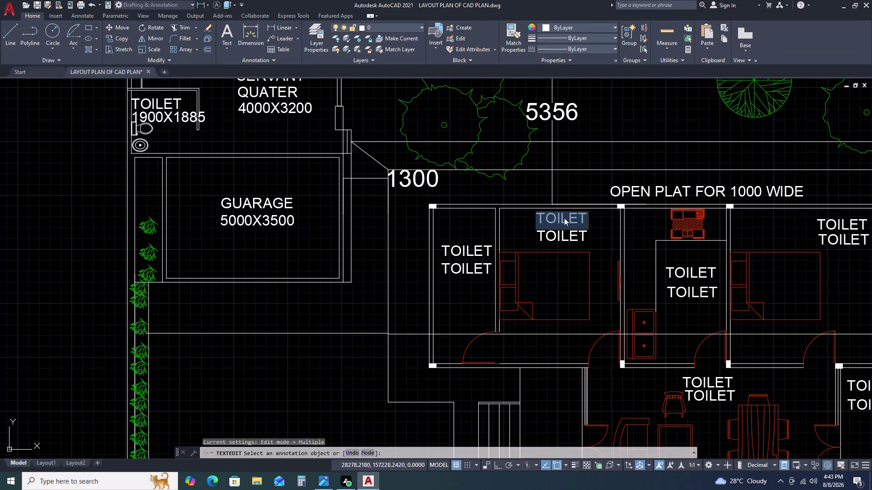
text(B)
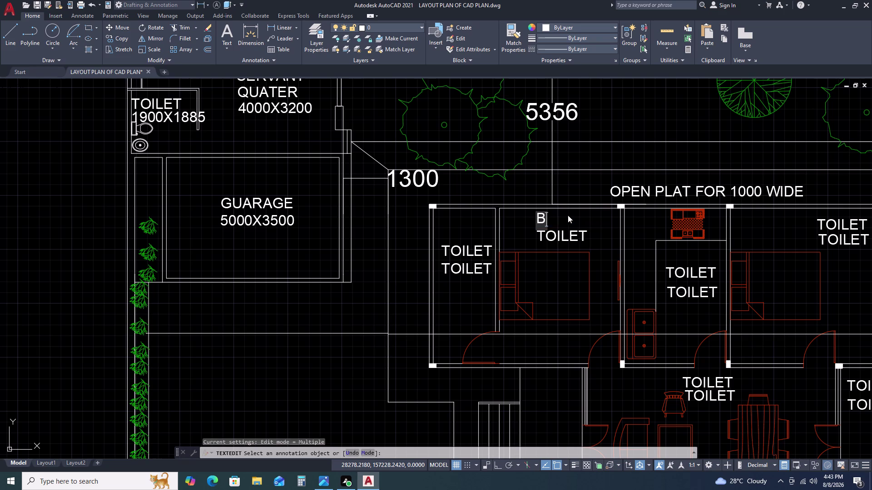
text(ED)
key(space)
text(R)
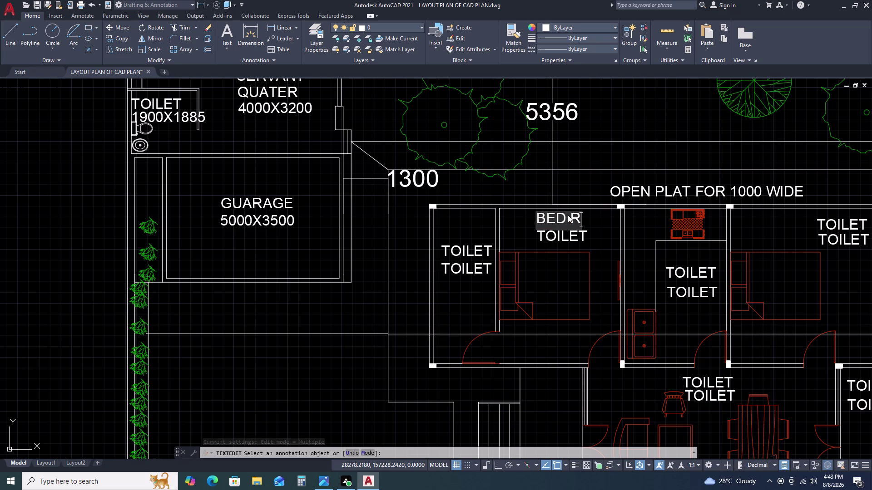
text(O)
key(o)
text(M)
key(space)
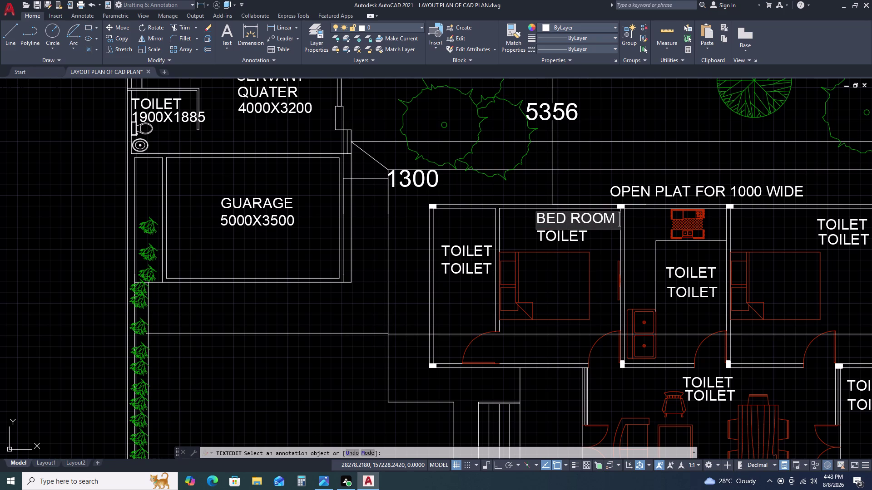
click(561, 234)
Change the bedroom's second line to '3500X4500'.
click(561, 236)
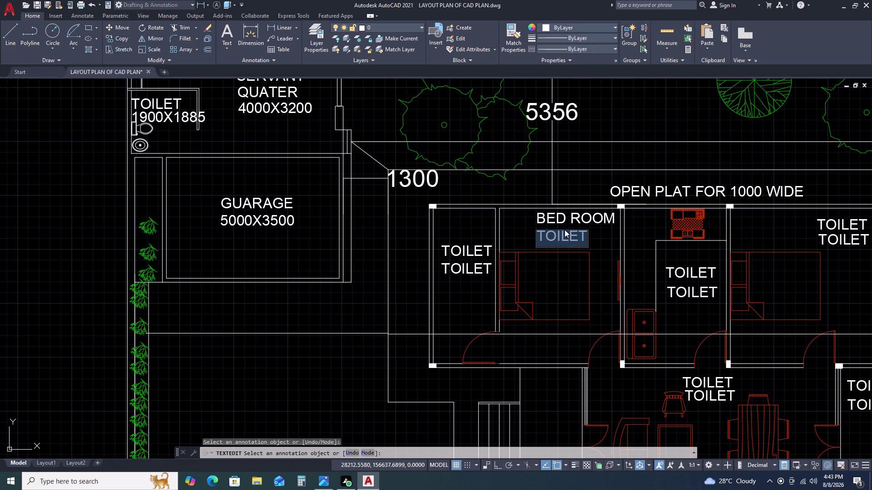
text(35)
key(0)
key(0)
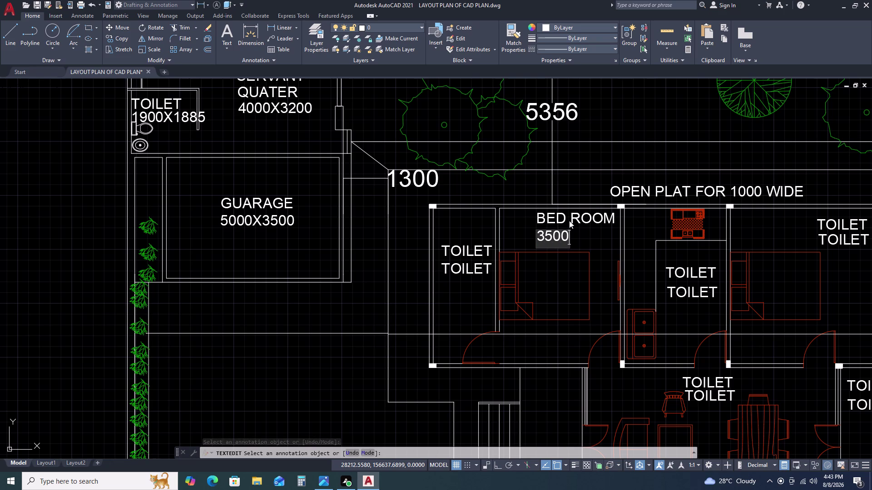
key(x)
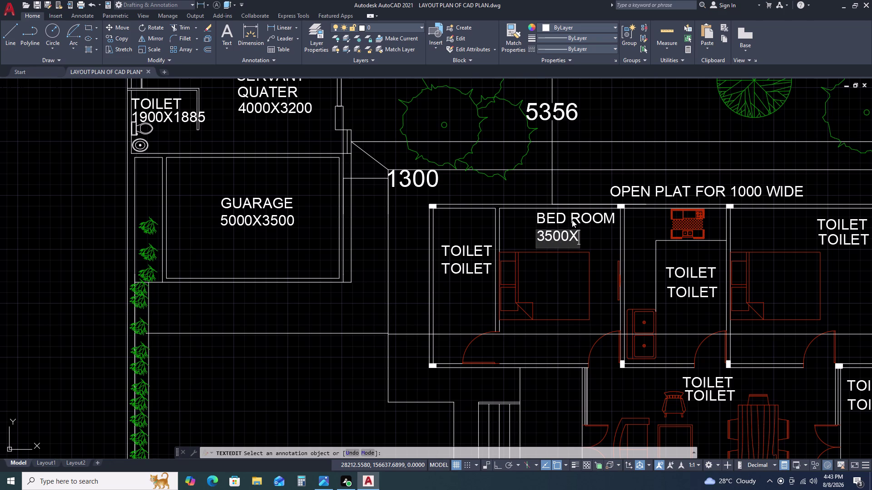
text(45)
text(00)
click(474, 244)
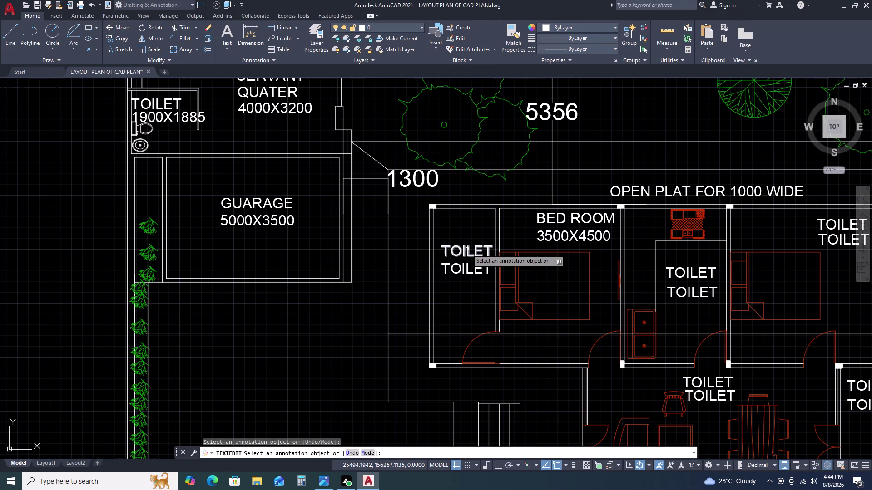
Rewrite the left toilet's lower label line as '1800X2785'.
click(467, 249)
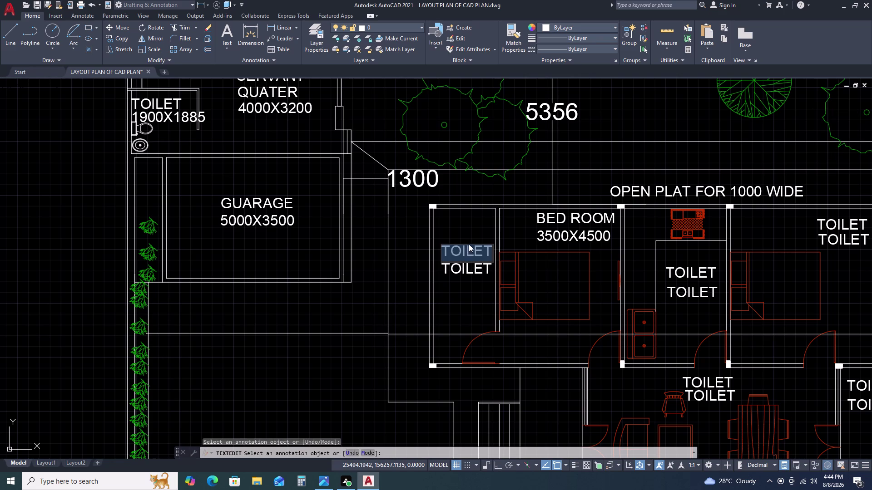
click(470, 272)
click(469, 270)
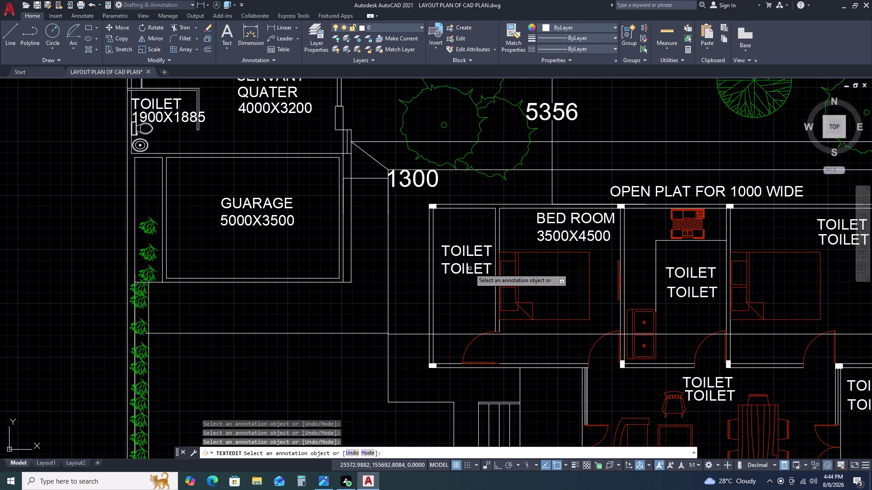
double_click(467, 266)
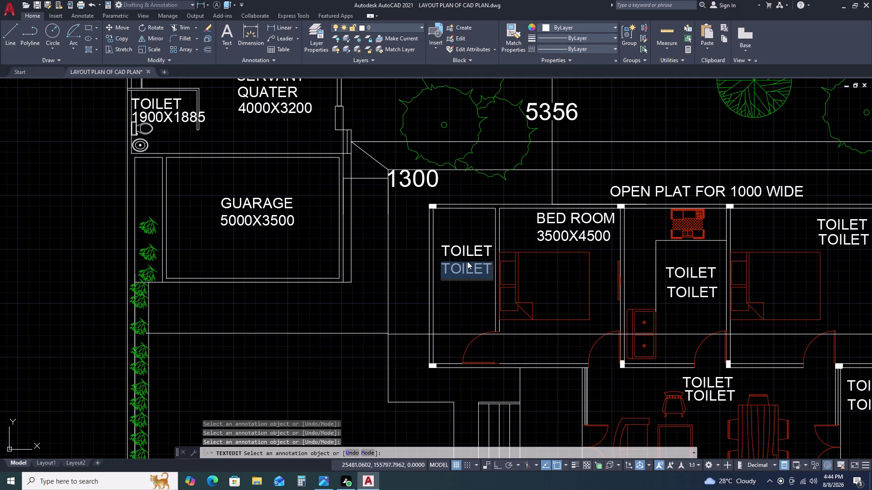
key(1)
key(8)
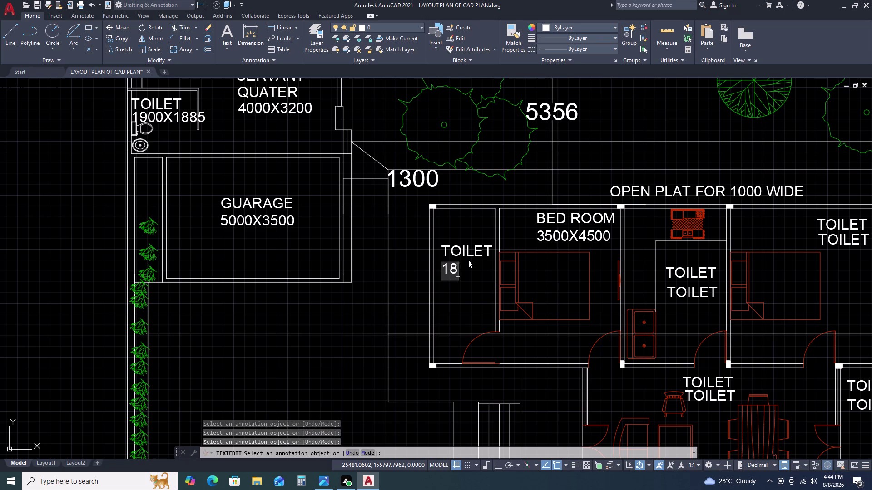
text(00)
key(x)
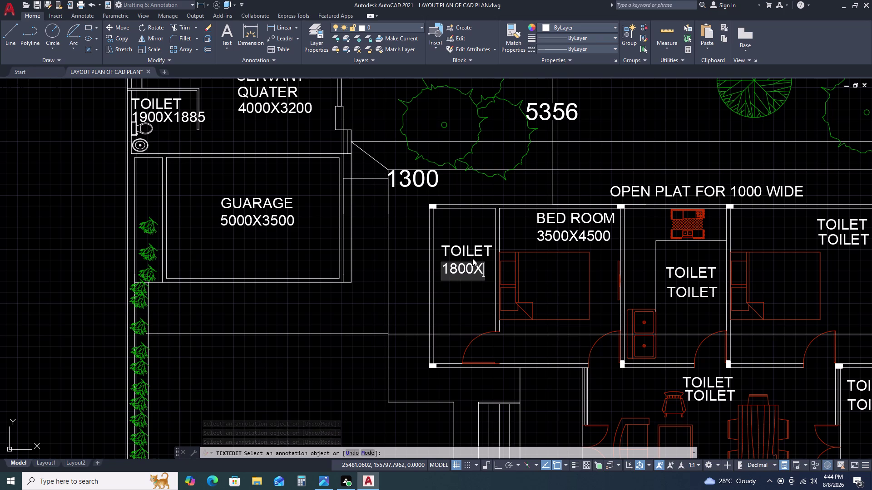
key(2)
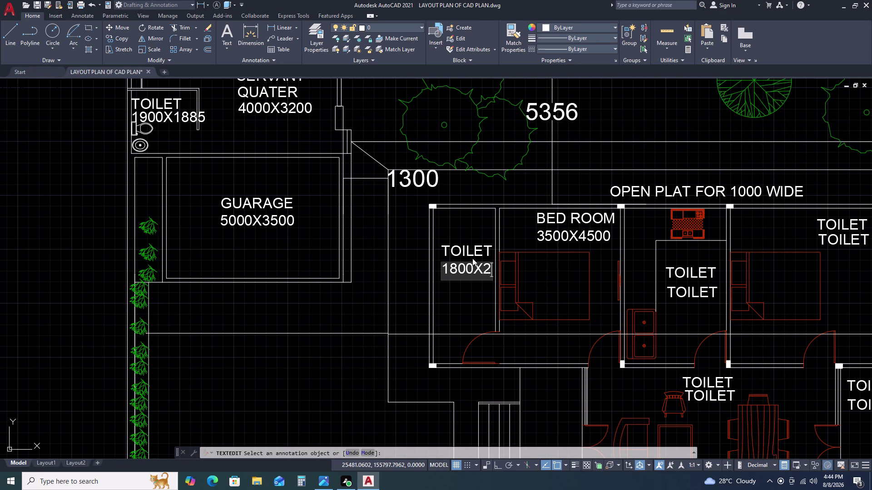
key(7)
text(85)
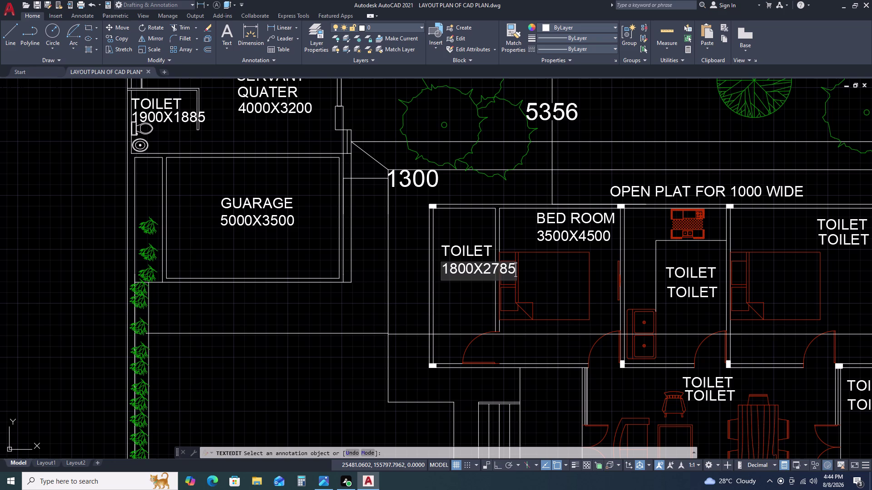
scroll(down, 3)
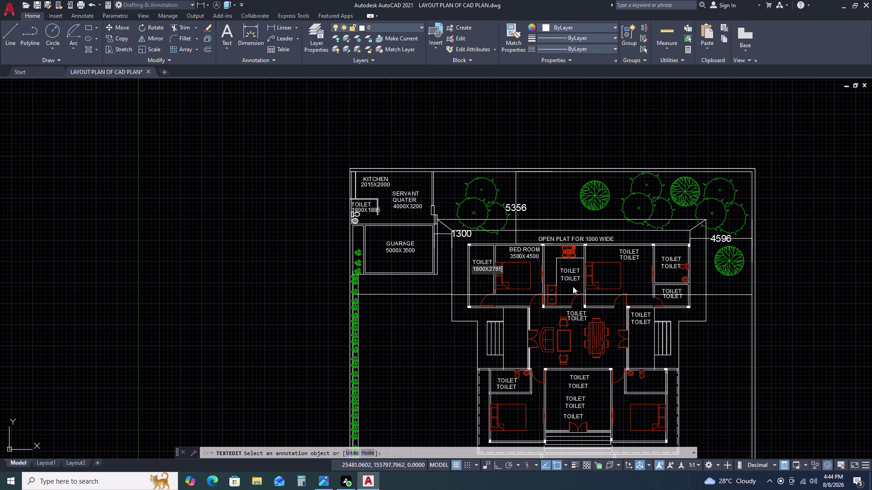
Retype the middle room's upper TOILET label as KITCHEN.
scroll(up, 3)
click(568, 269)
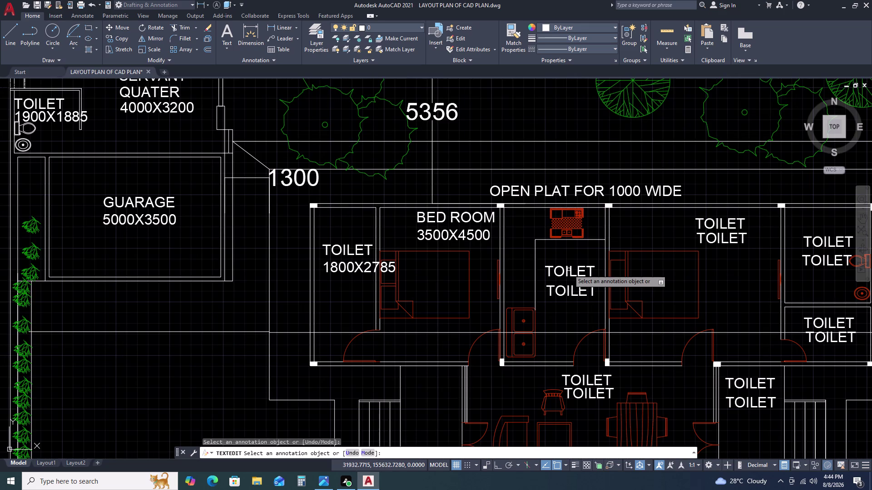
click(568, 272)
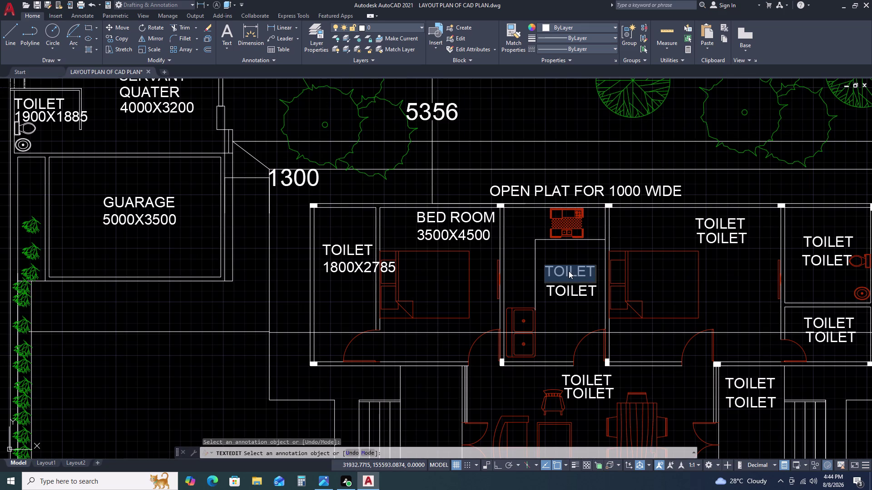
text(KIT)
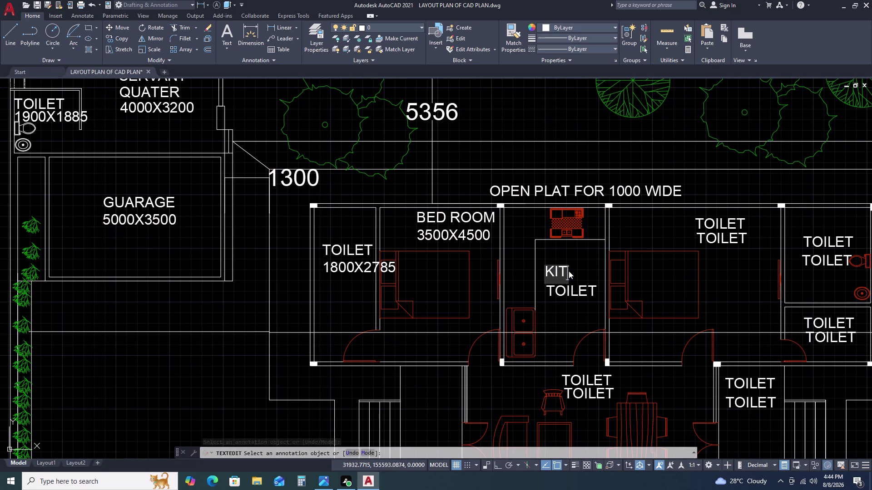
text(CHEN)
key(space)
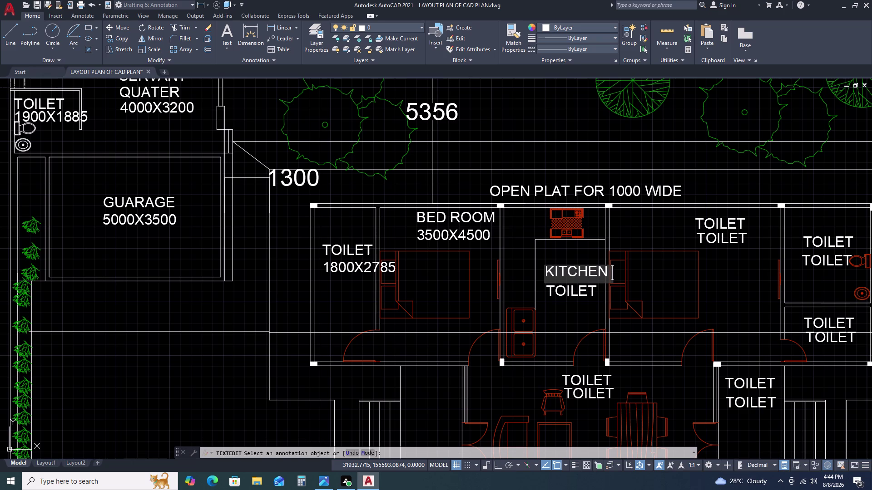
double_click(555, 291)
double_click(560, 292)
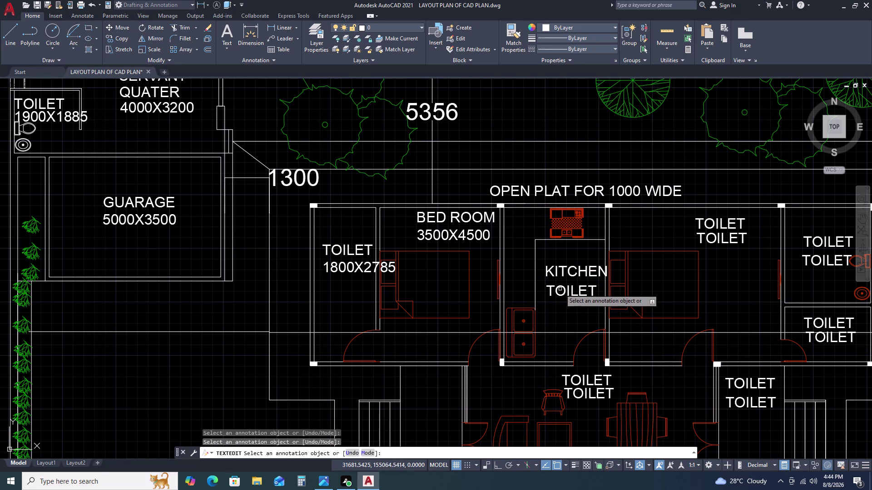
Replace the lower TOILET line with the size 2950X4500, correcting the typo.
click(560, 288)
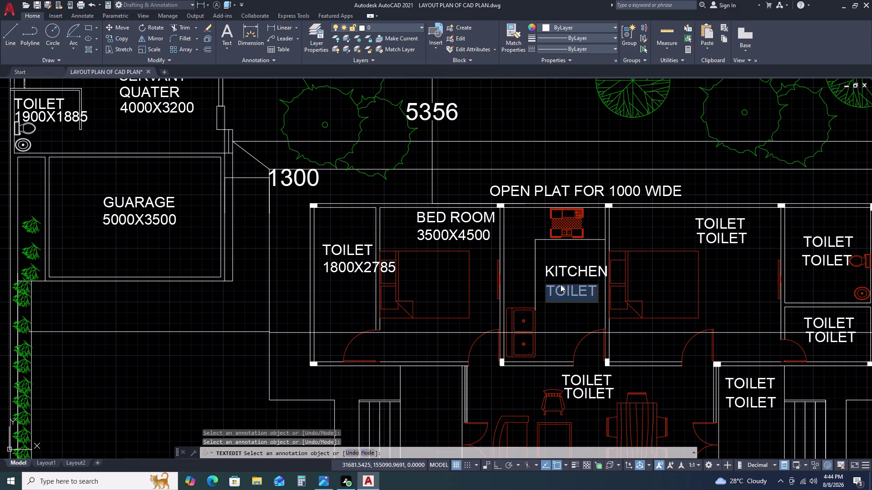
key(2)
text(9)
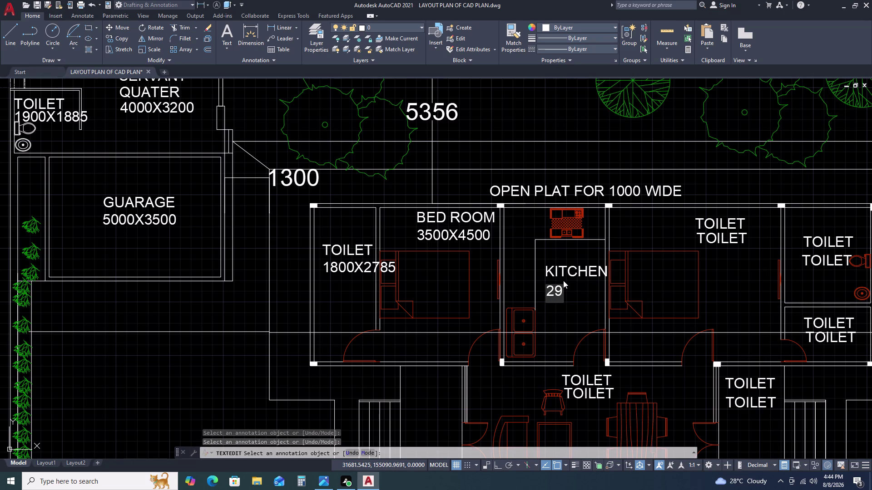
text(50)
text(XZ)
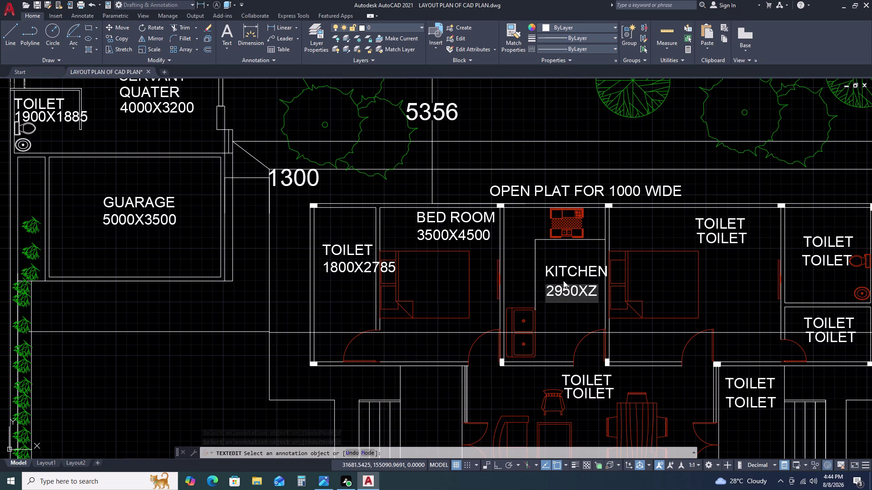
text(4)
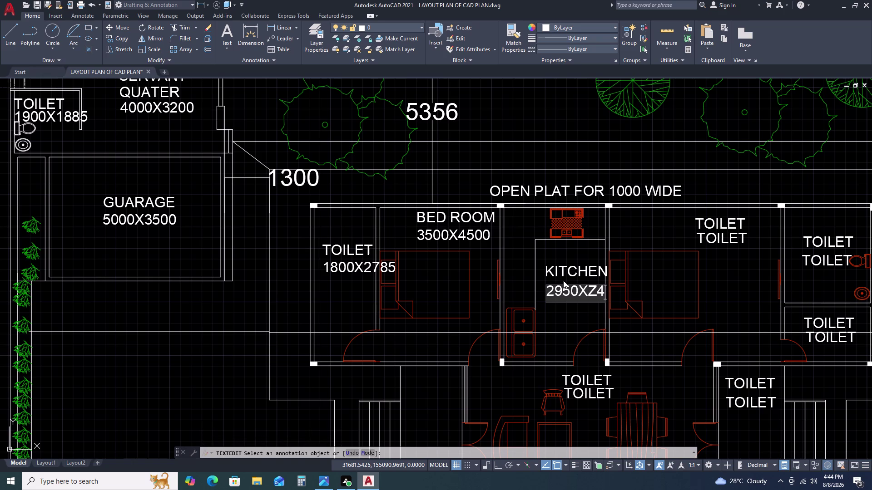
text(500)
key(BackSpace)
key(BackSpace)
key(BackSpace)
key(BackSpace)
key(BackSpace)
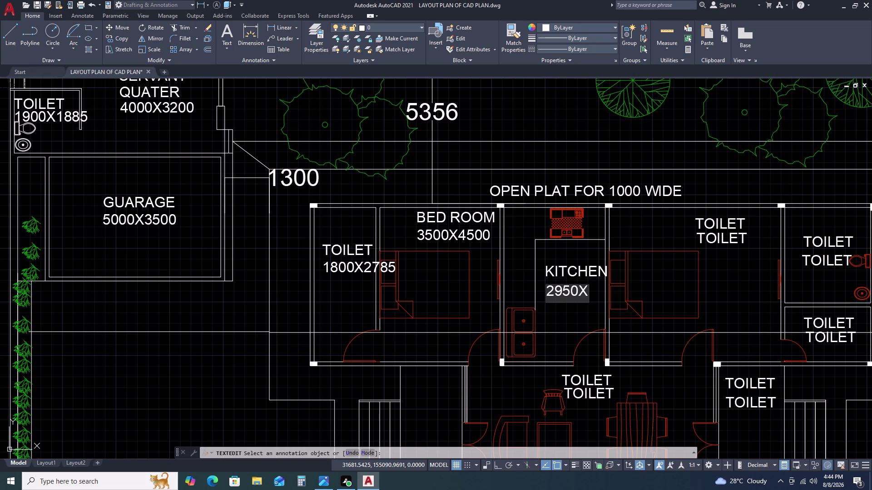
text(4500)
triple_click(719, 249)
Retype the right room's upper TOILET label as MASTER BED ROOM.
click(722, 221)
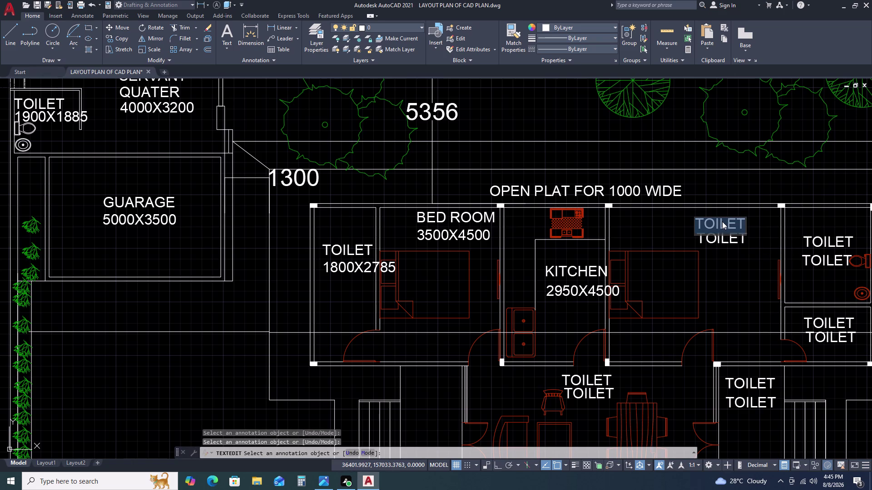
text(M)
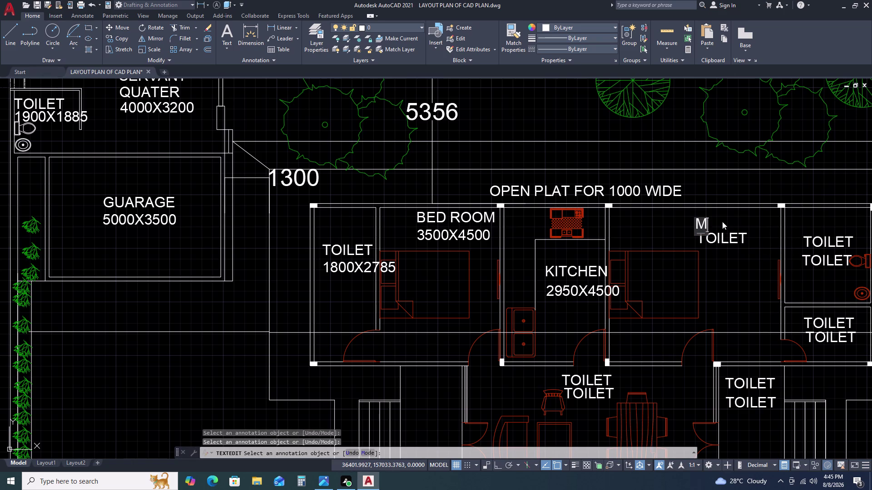
text(ASTER)
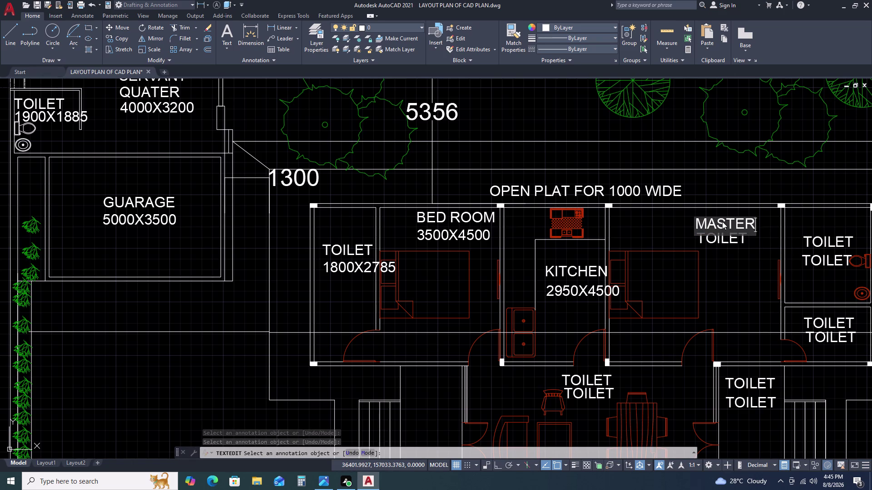
key(space)
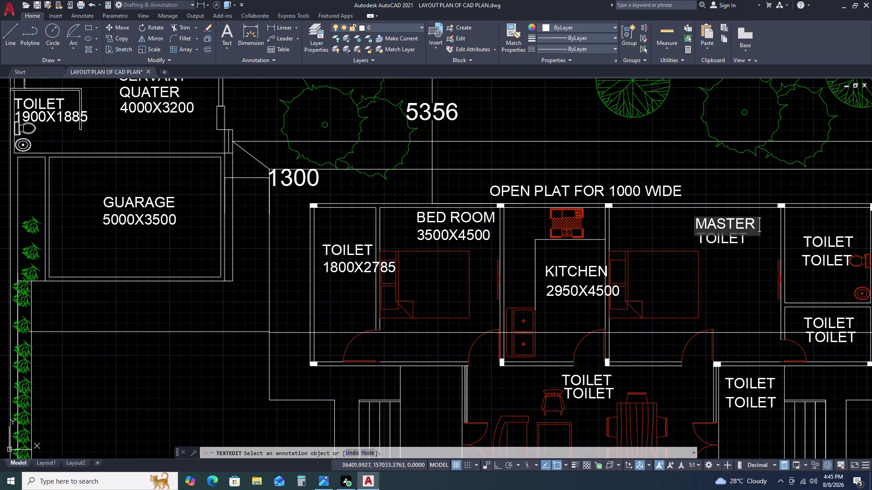
text(BED)
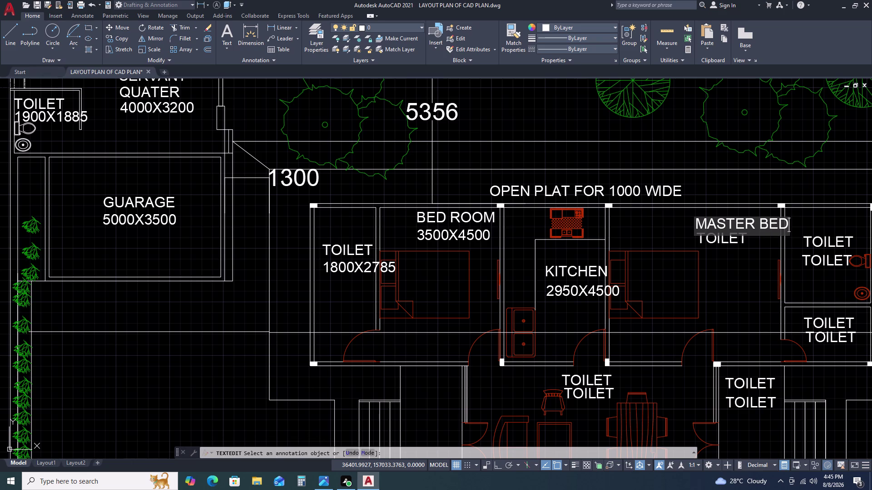
key(space)
text(ROOM)
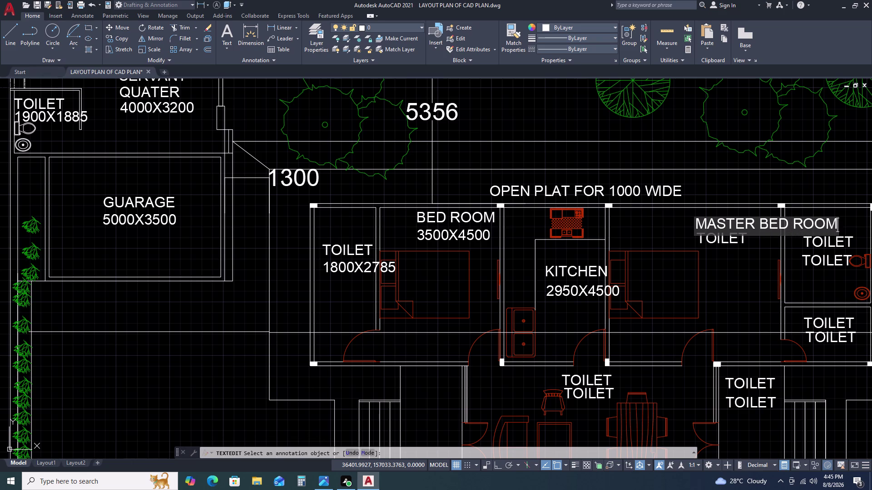
key(space)
Replace the second TOILET line with the size 5000X4500.
click(716, 240)
click(723, 238)
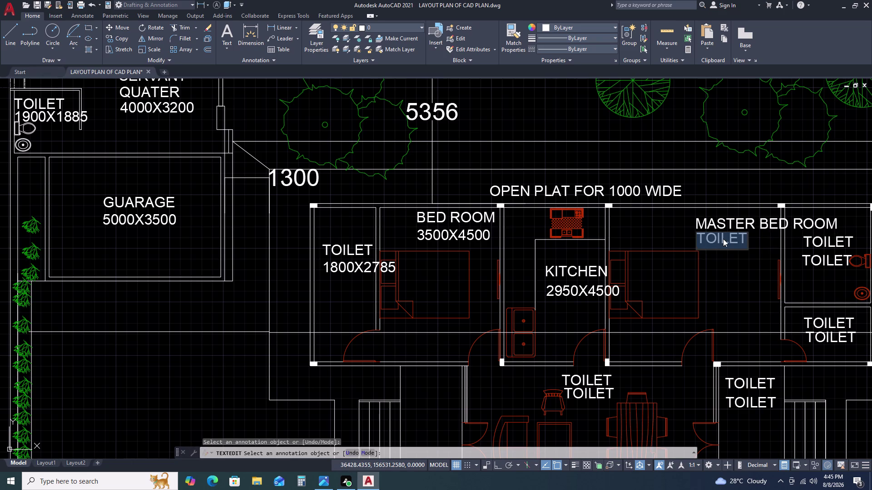
text(50)
text(00)
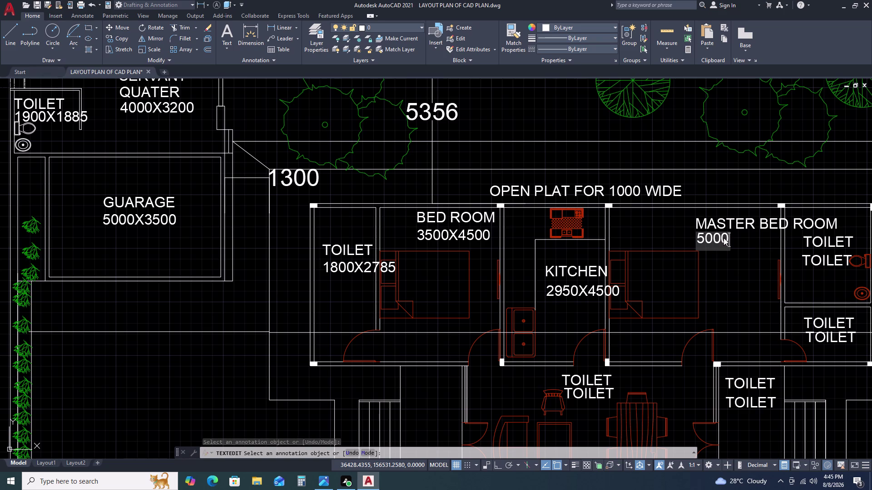
key(x)
text(4)
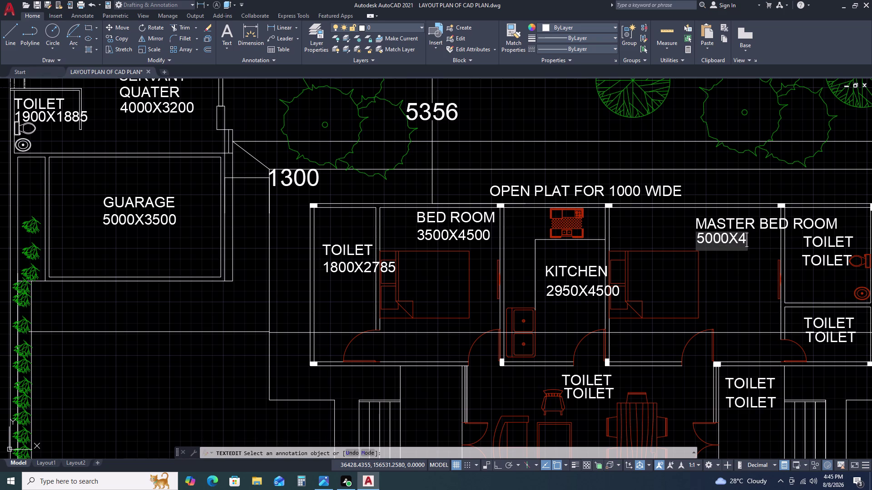
text(5)
text(00)
double_click(731, 261)
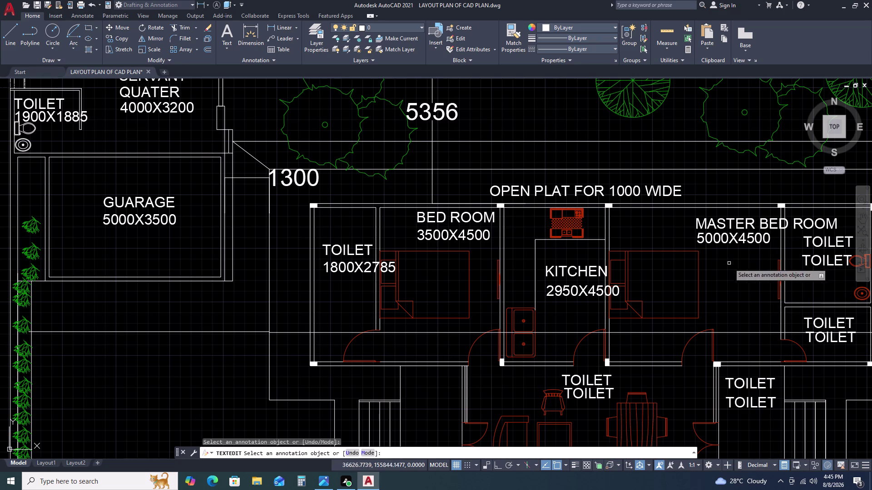
middle_drag(780, 254, 629, 262)
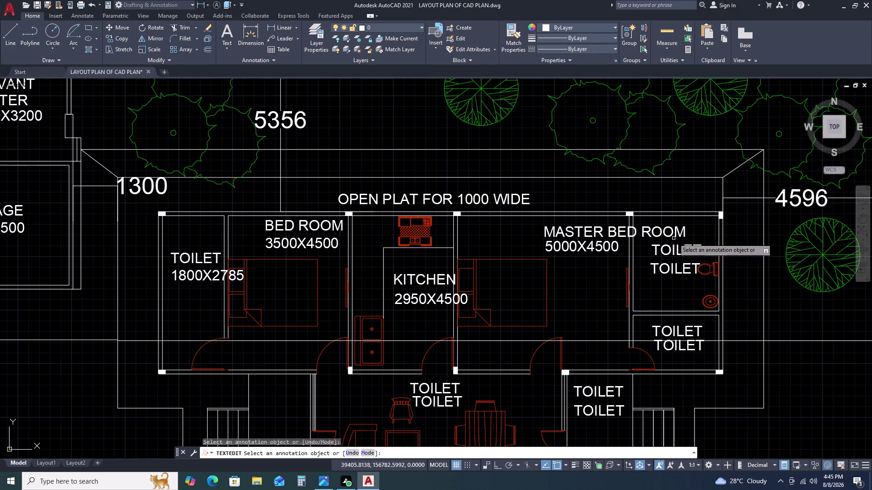
Select the toilet's lower TOILET line, leaving the upper name unchanged.
click(672, 247)
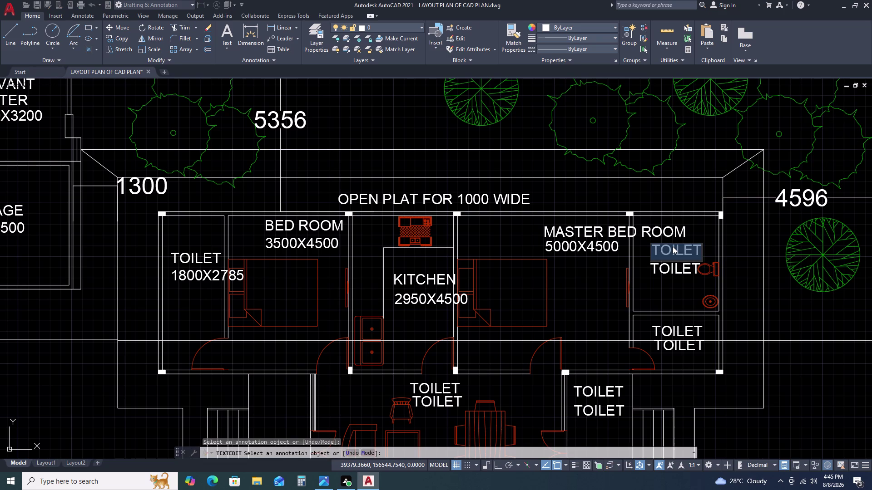
click(667, 262)
click(665, 266)
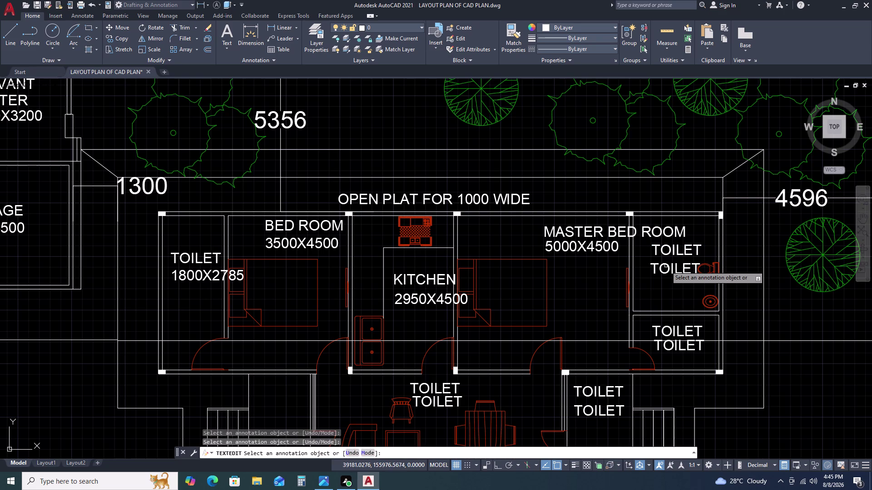
click(666, 268)
click(667, 267)
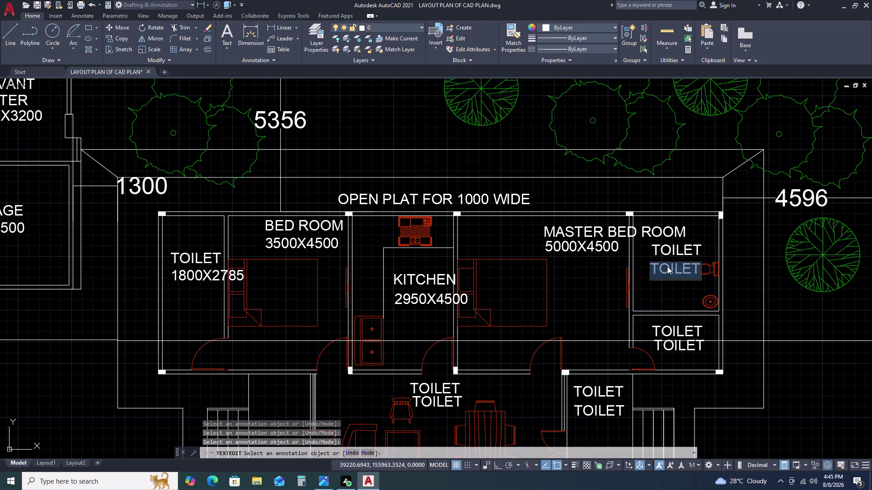
Enter the toilet size 2500X2785 in place of the lower line.
text(2)
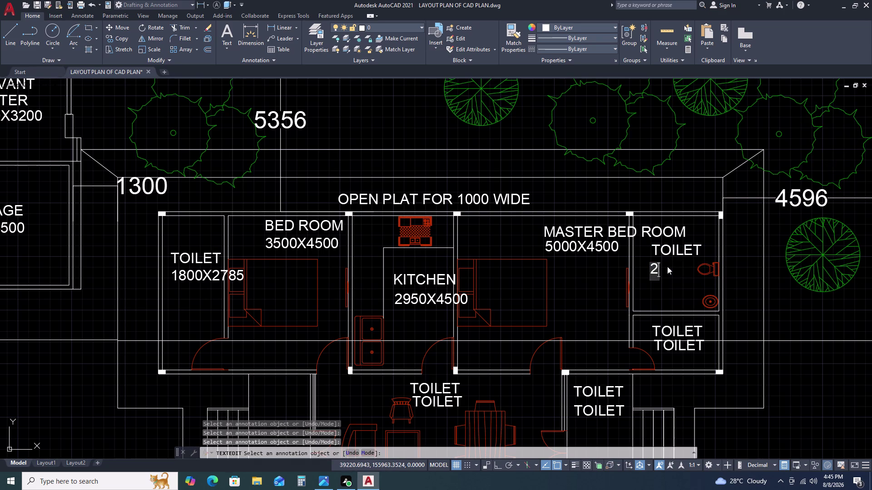
text(500)
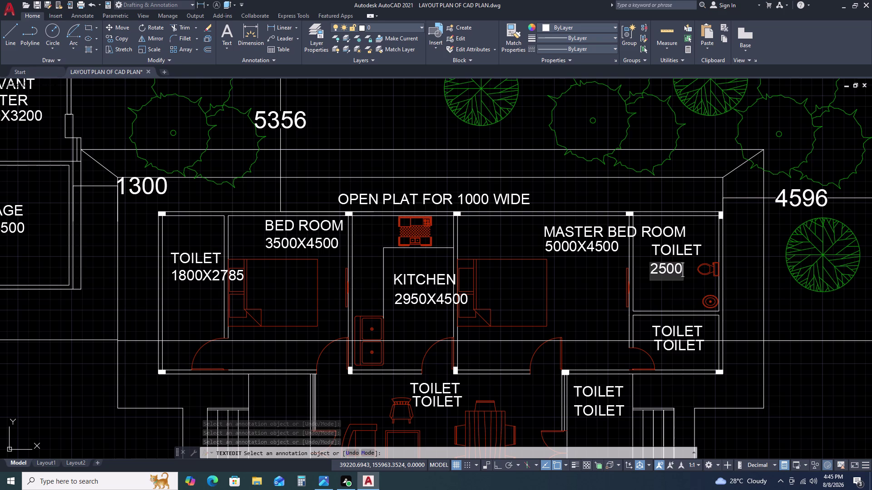
key(x)
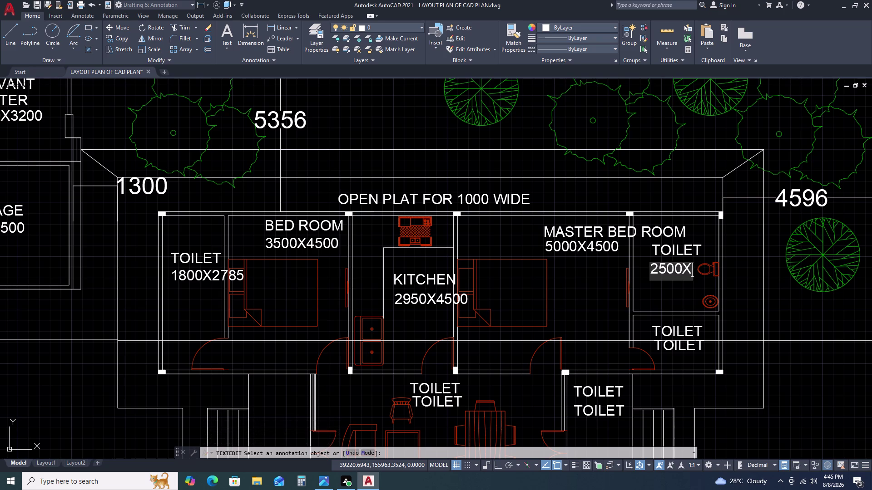
key(2)
key(7)
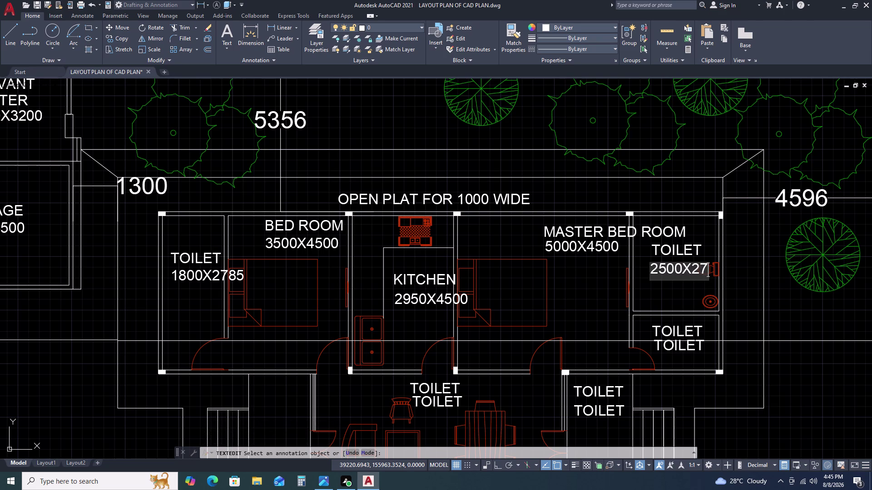
text(8)
text(5)
middle_drag(678, 329, 677, 323)
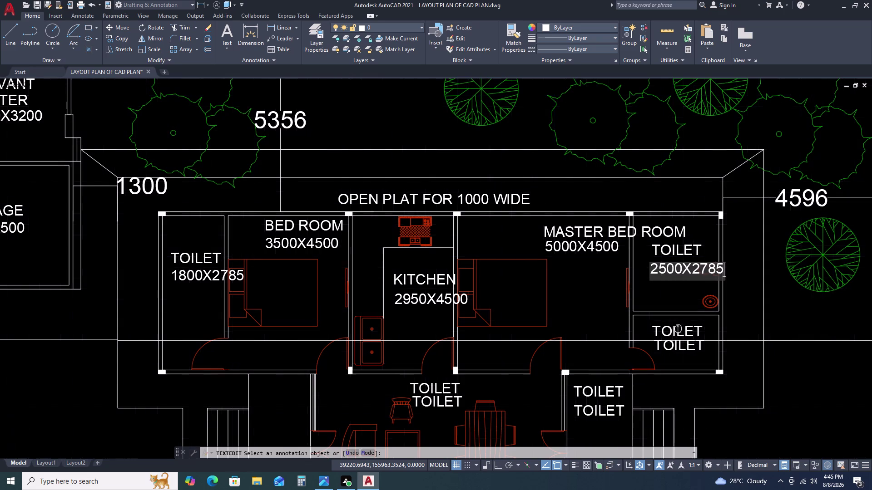
middle_drag(678, 323, 651, 238)
click(650, 238)
click(650, 238)
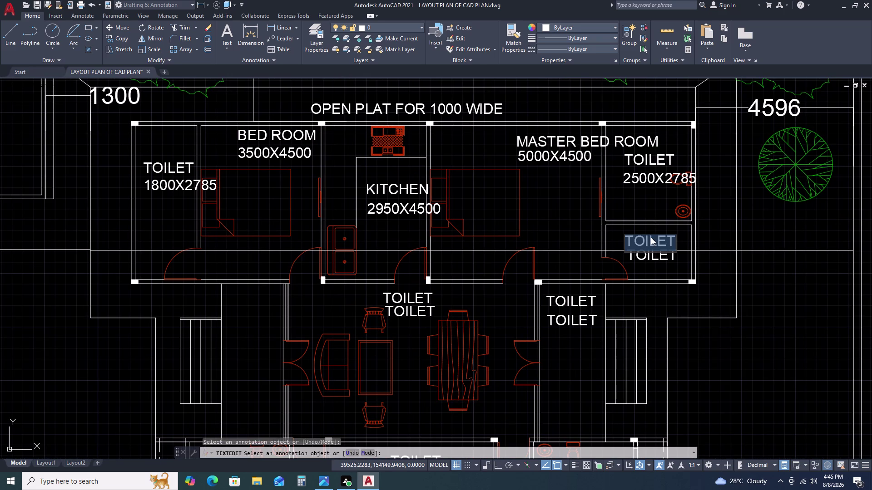
Retype the small room's upper TOILET label as DRESS.
text(DR)
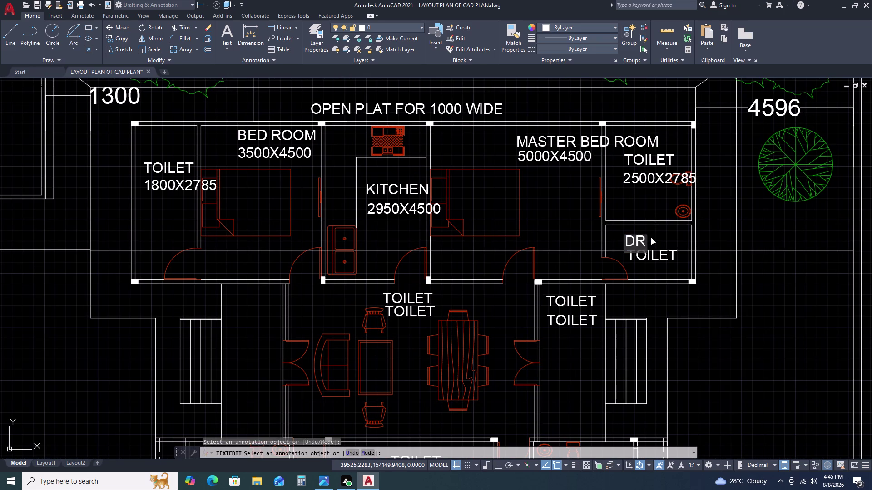
text(E)
text(SS)
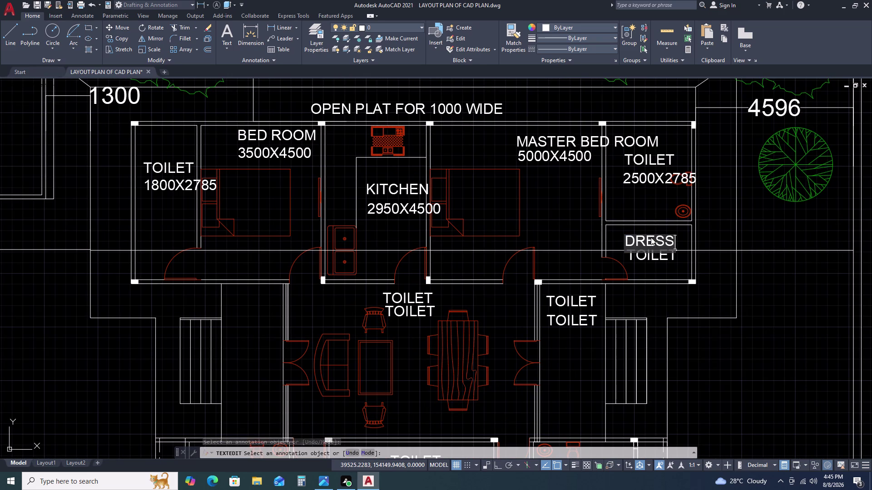
double_click(646, 256)
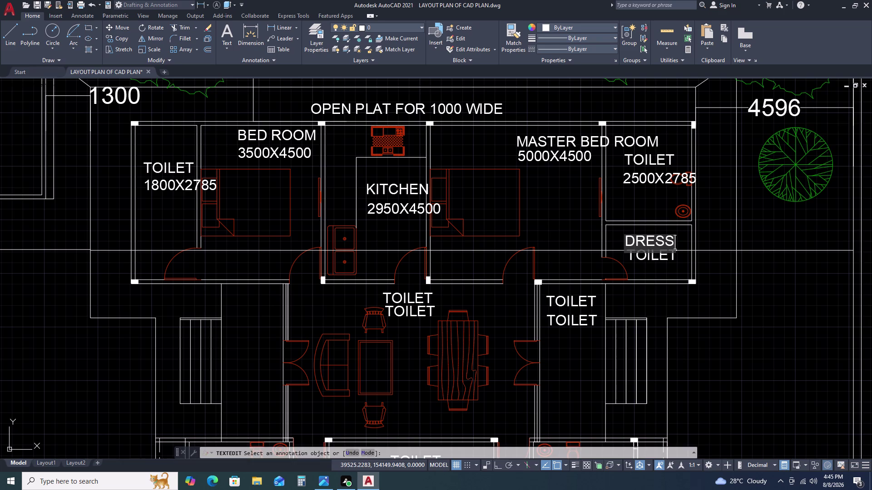
double_click(648, 256)
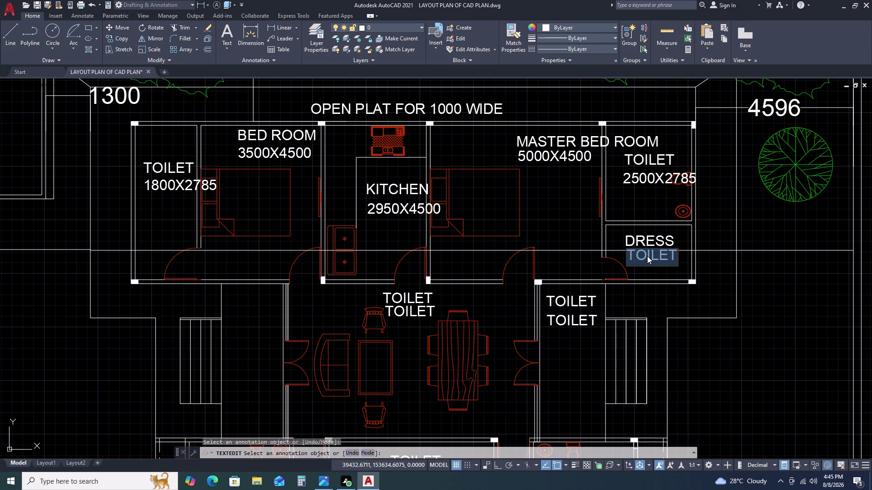
Replace the lower TOILET line with the size 2500X1600.
key(2)
key(9)
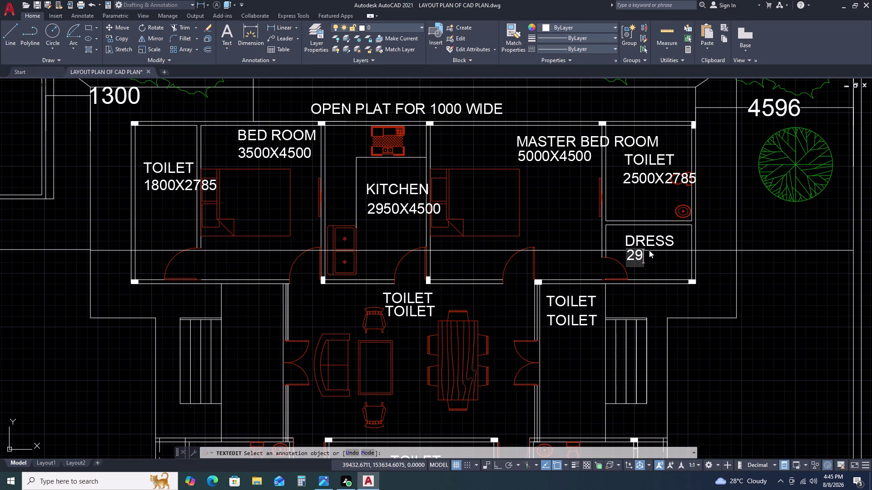
key(BackSpace)
text(5)
text(0)
key(0)
key(x)
key(1)
key(6)
key(0)
key(0)
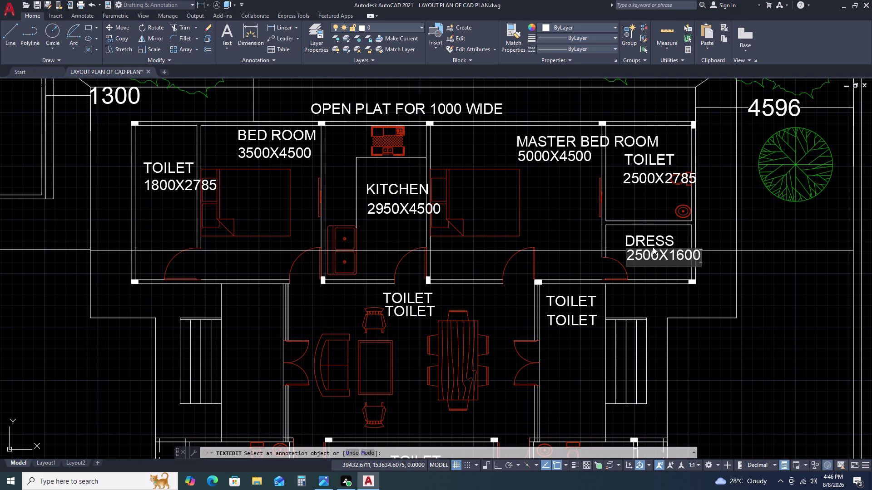
click(573, 297)
click(573, 300)
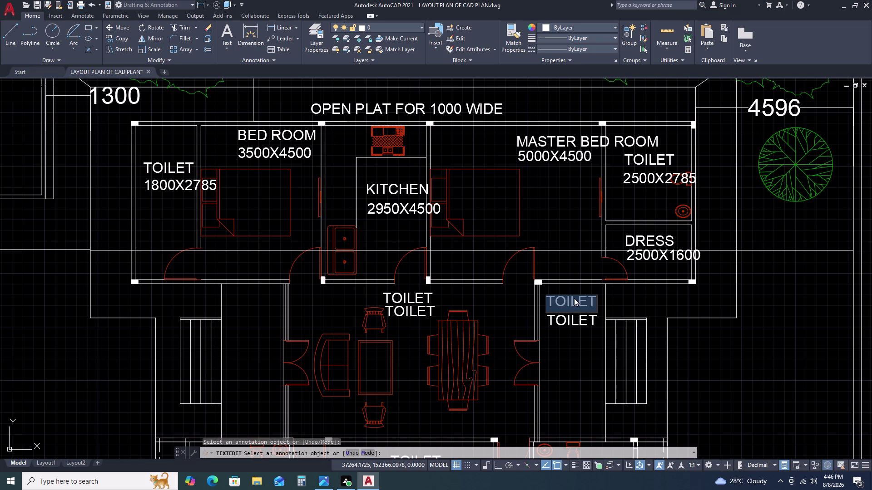
Cancel the pending edit and start relabelling the central room's TOILET text as DINING.
scroll(down, 3)
middle_drag(602, 349, 595, 284)
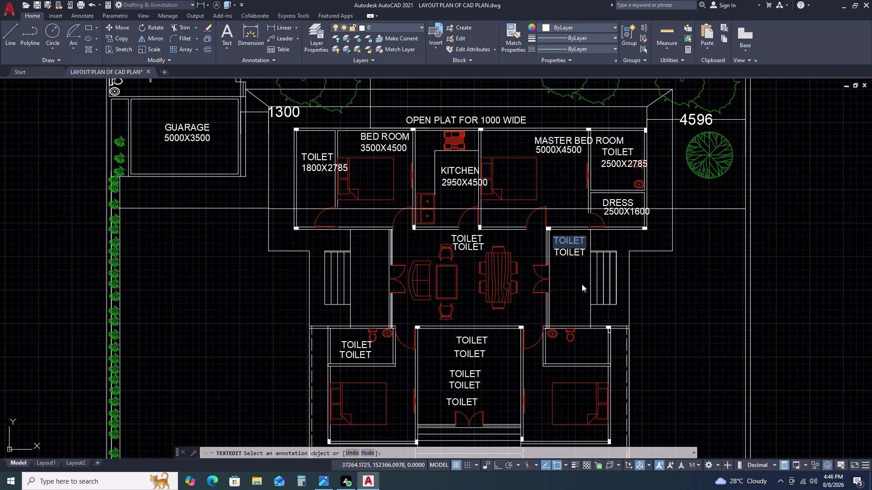
key(Escape)
click(473, 241)
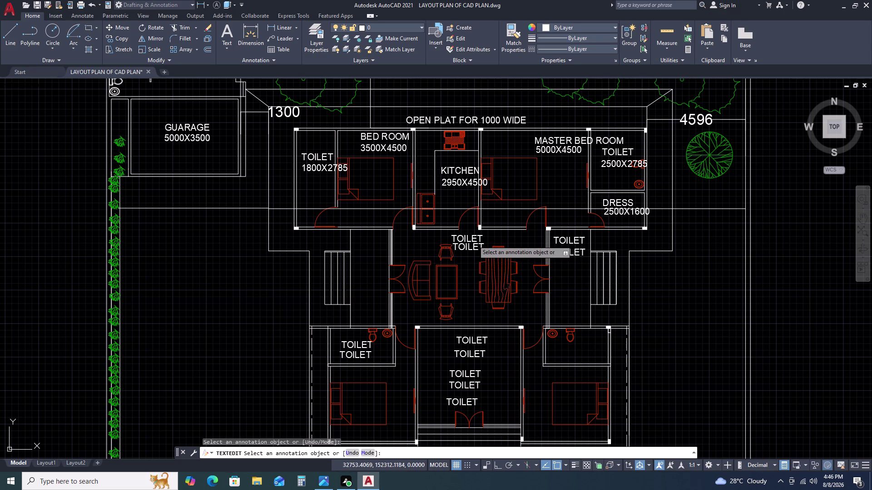
key(d)
text(I)
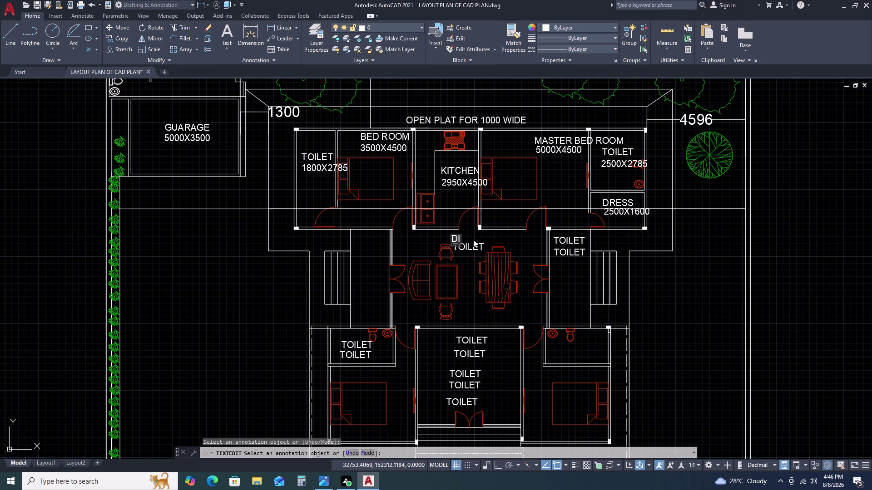
text(NB)
key(BackSpace)
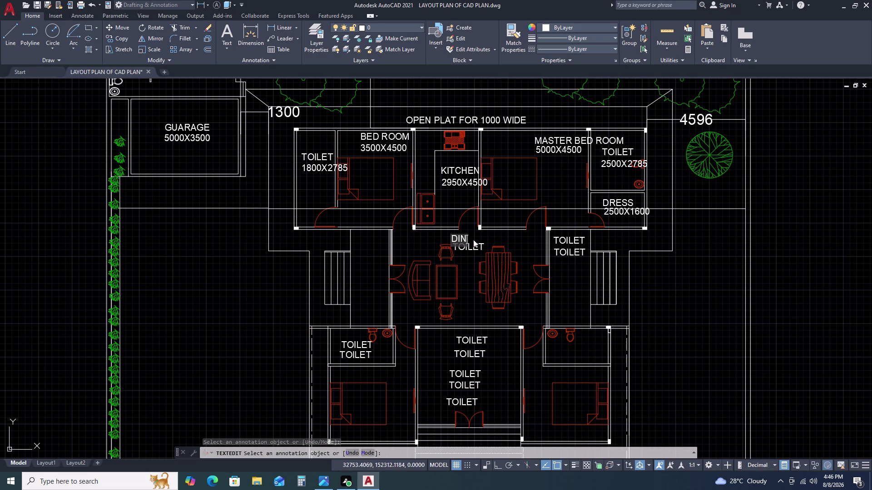
text(ING)
key(space)
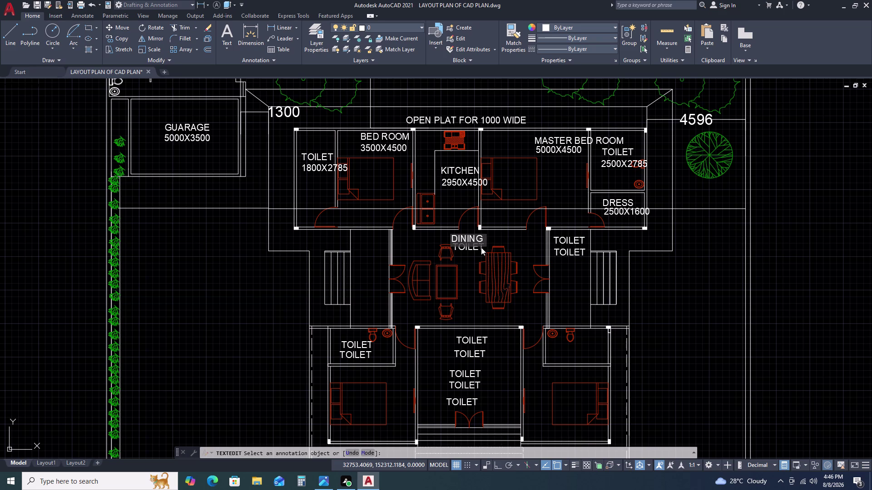
Correct the room name to LIVING DINING AREA, fixing the misspelling.
key(BackSpace)
key(BackSpace)
key(BackSpace)
text(LI)
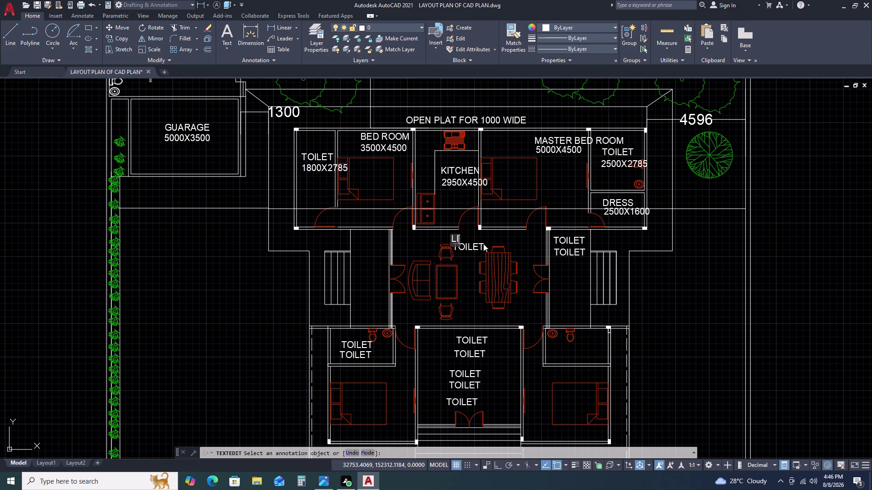
text(VI)
text(NG)
key(space)
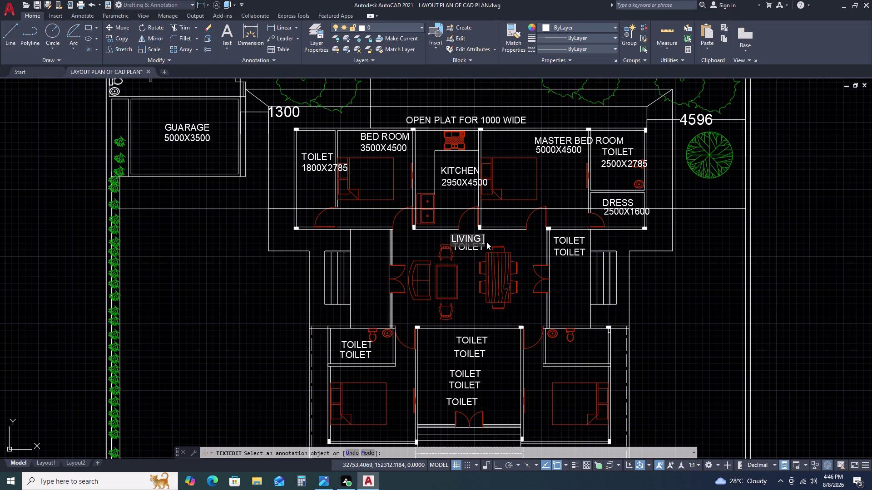
text(DINNI)
key(g)
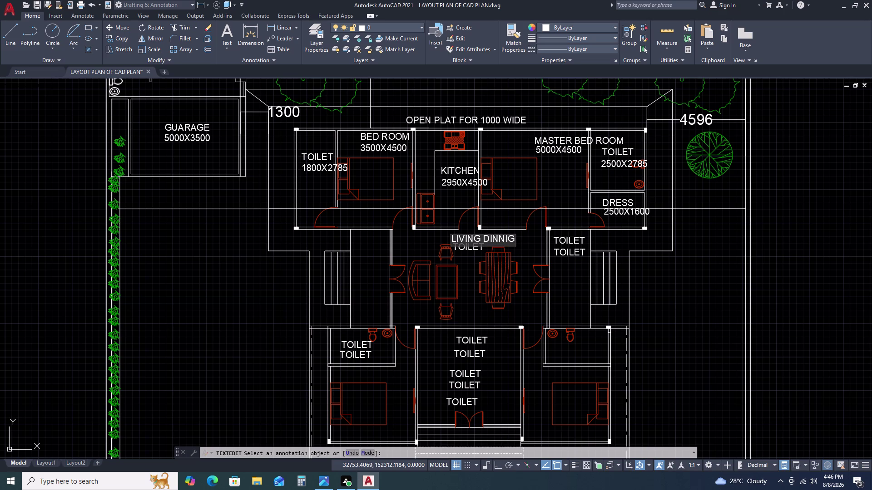
key(BackSpace)
key(BackSpace)
key(BackSpace)
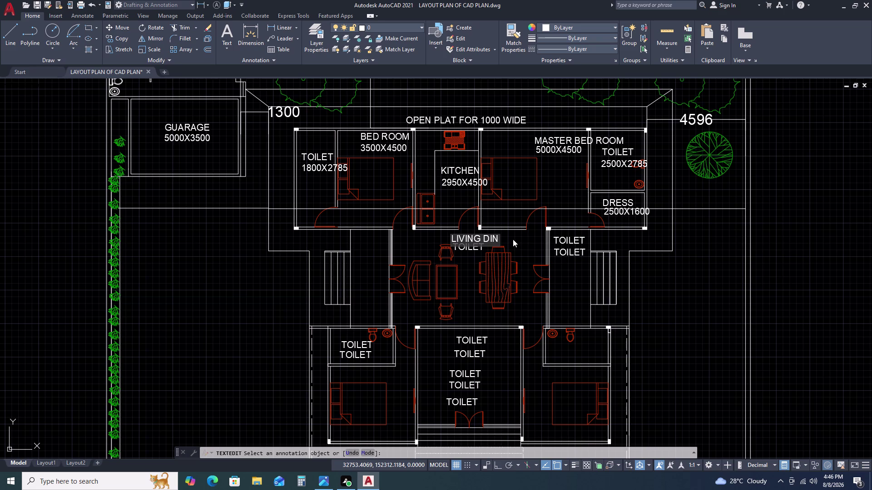
text(ING)
key(space)
text(A)
text(REA)
scroll(down, 3)
key(space)
Replace the TOILET line below the name with the size 7360X4500.
scroll(up, 3)
click(498, 230)
click(504, 231)
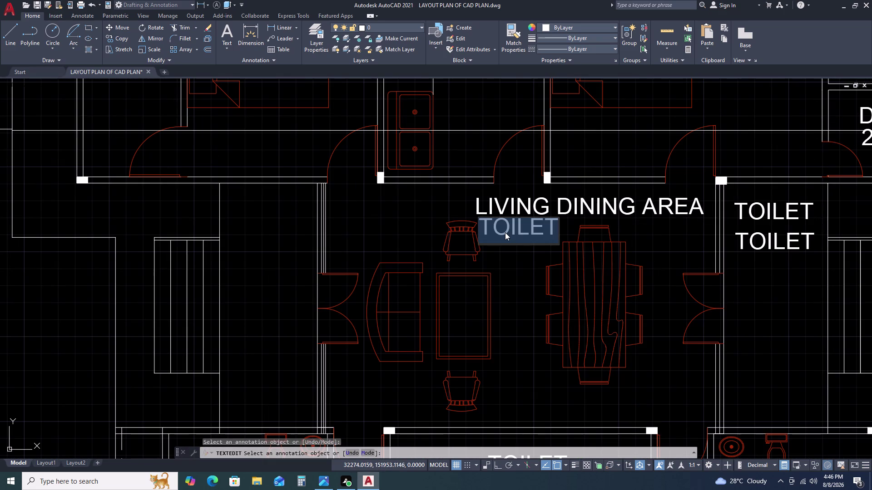
key(7)
key(3)
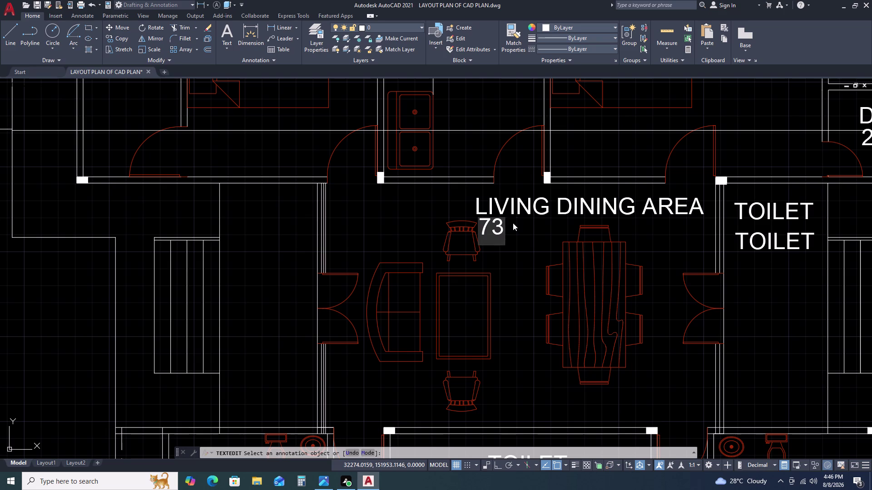
text(60)
key(x)
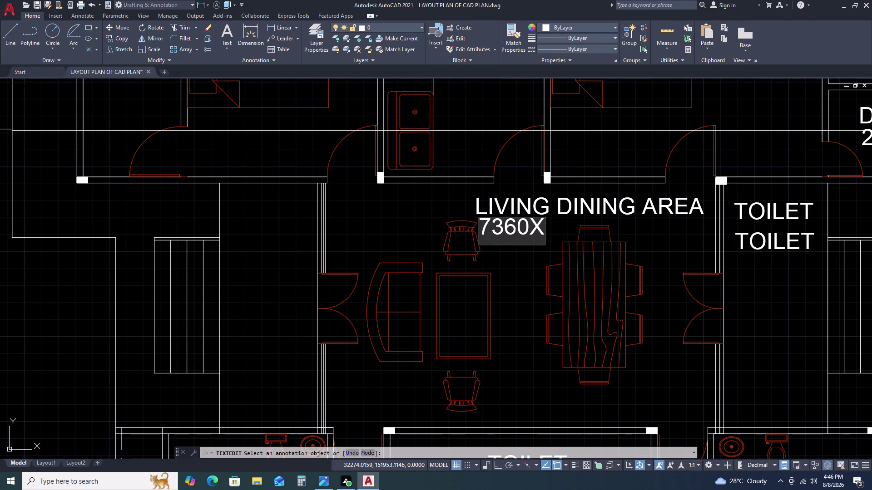
text(45)
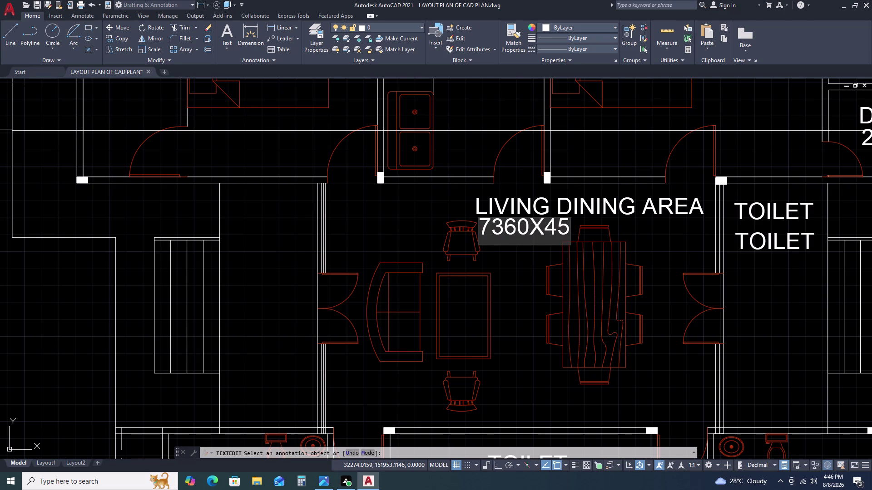
text(00)
scroll(down, 3)
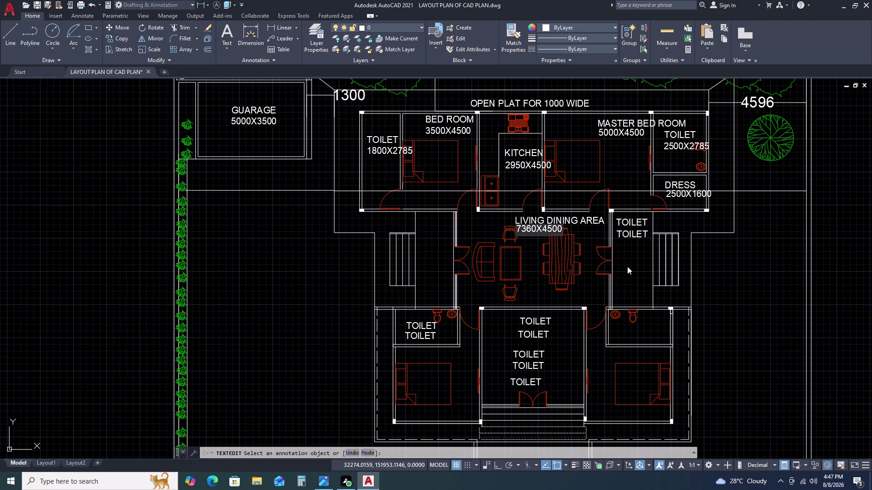
click(540, 319)
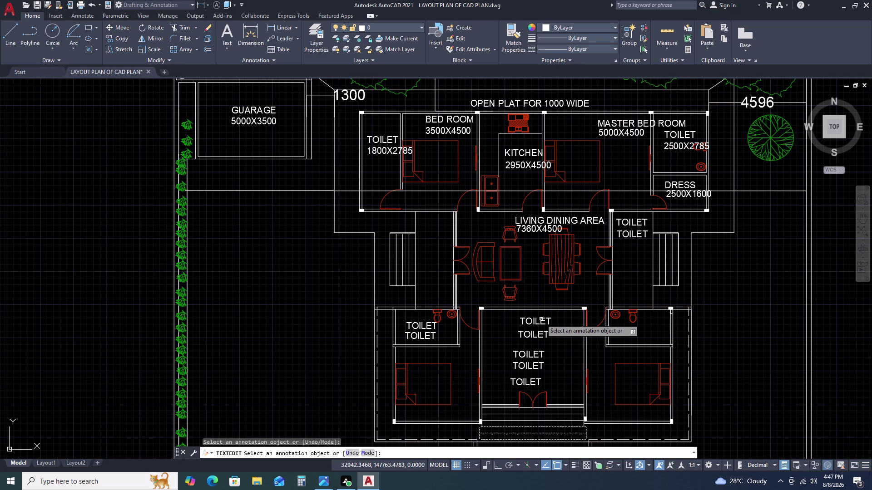
Retype the porch room's top TOILET text as the level note LVL -+00.
click(540, 320)
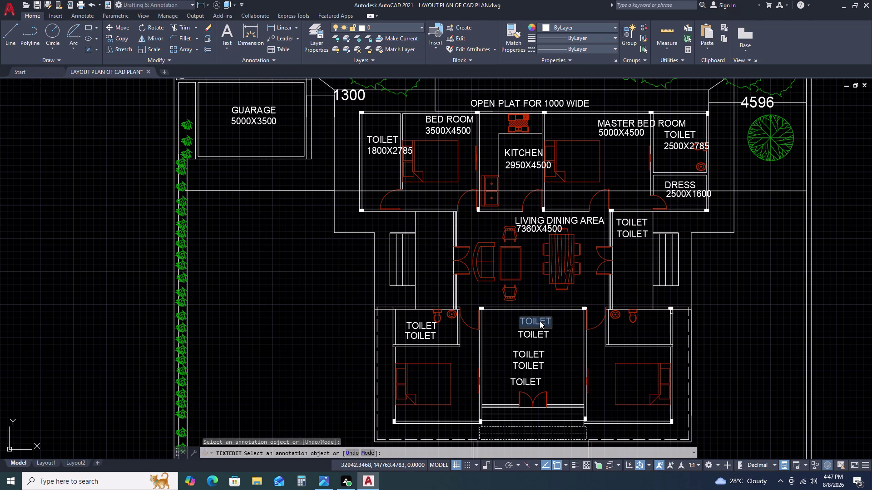
key(l)
text(VL)
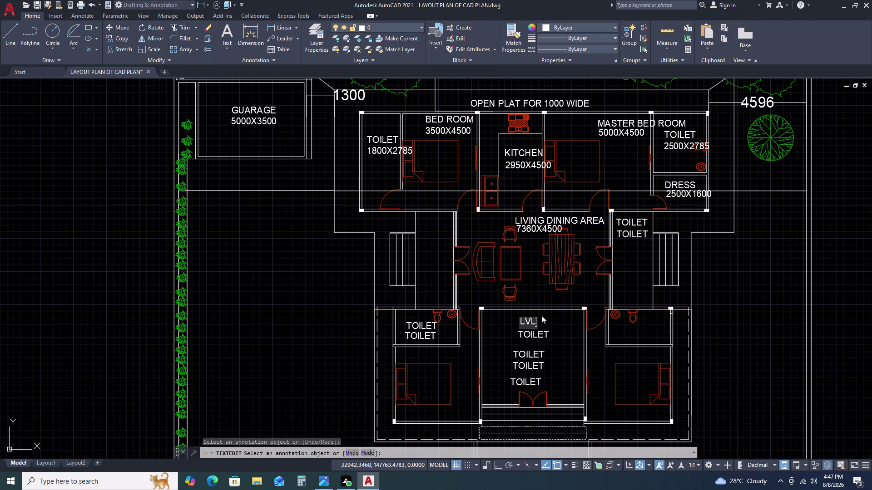
key(space)
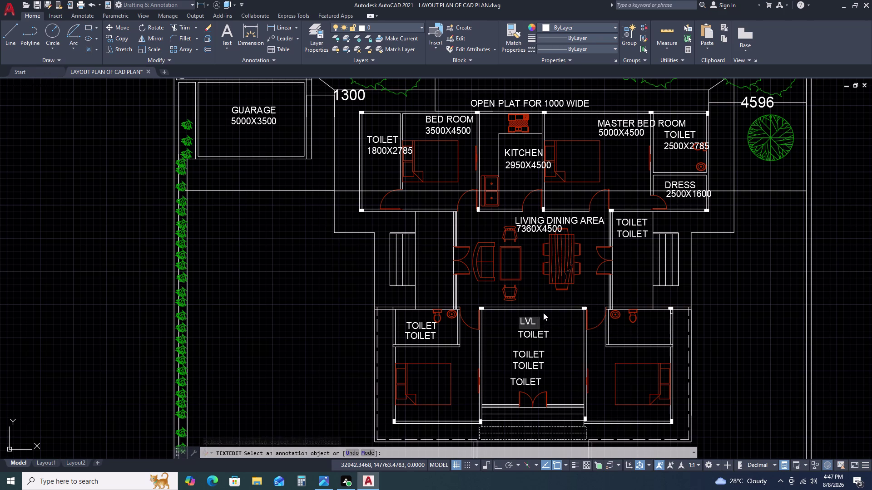
key(minus)
key(shift+plus)
text(00)
double_click(539, 335)
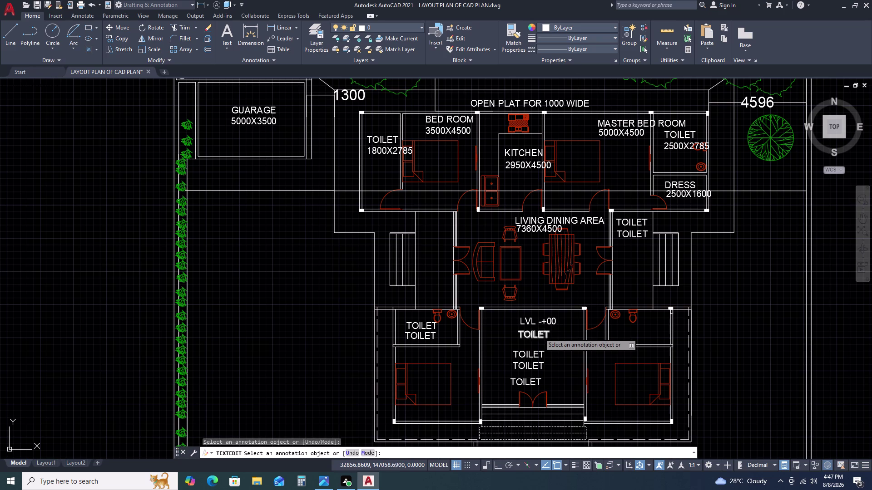
Change the next TOILET text to 230 TH DW.
double_click(539, 334)
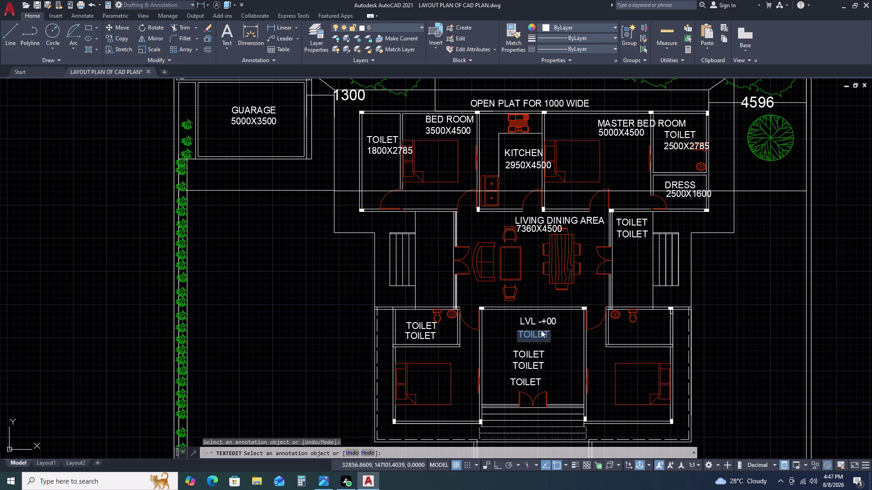
text(123)
key(BackSpace)
key(BackSpace)
key(BackSpace)
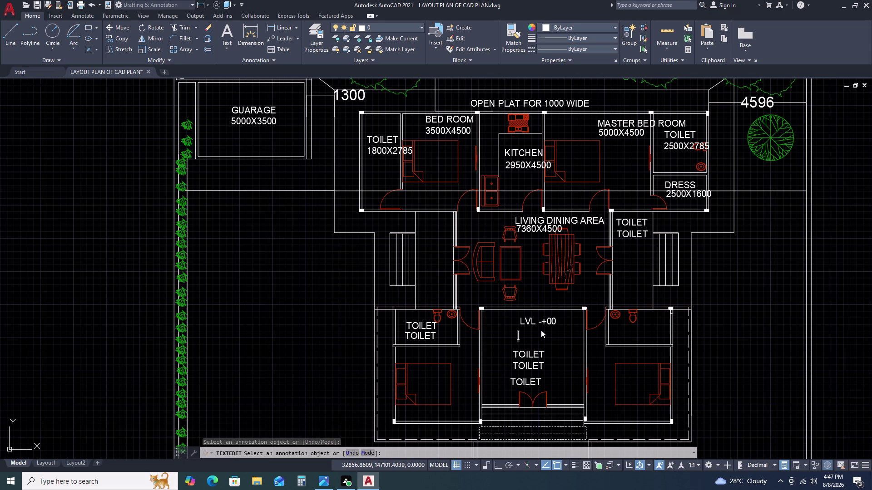
text(230)
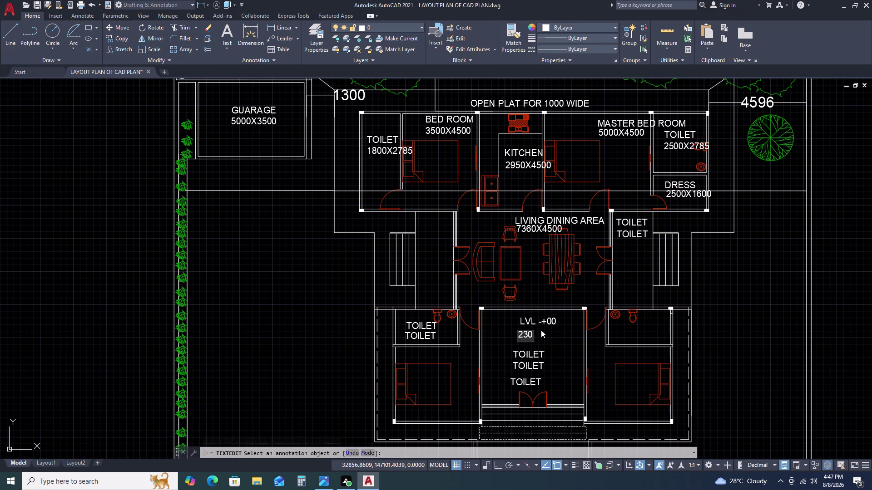
key(space)
text(TH)
key(space)
text(DW)
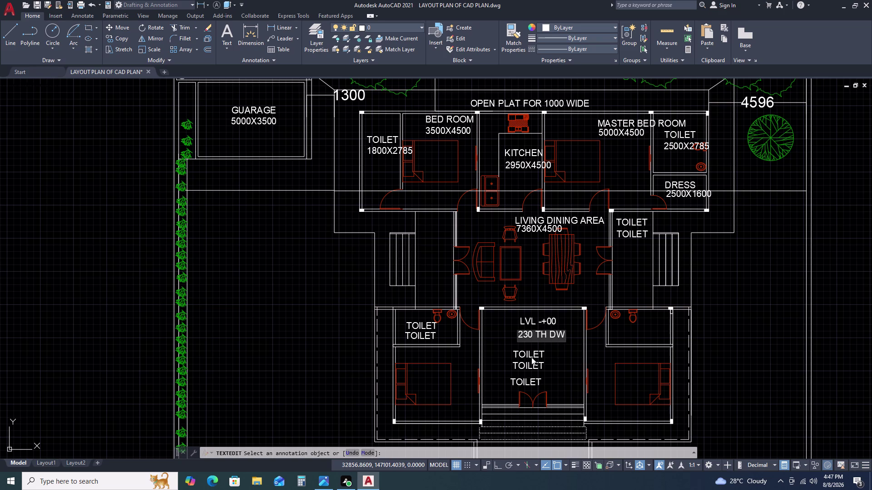
click(531, 356)
Change the third TOILET text to WALL.
click(531, 353)
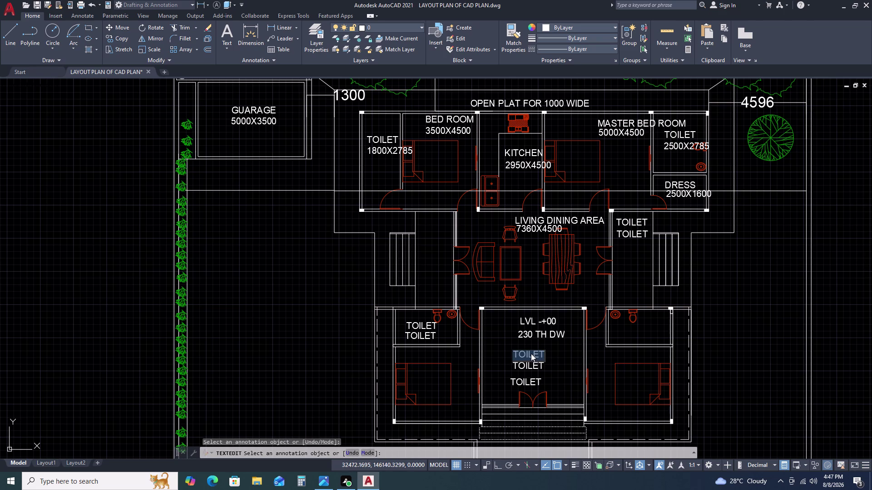
text(WA)
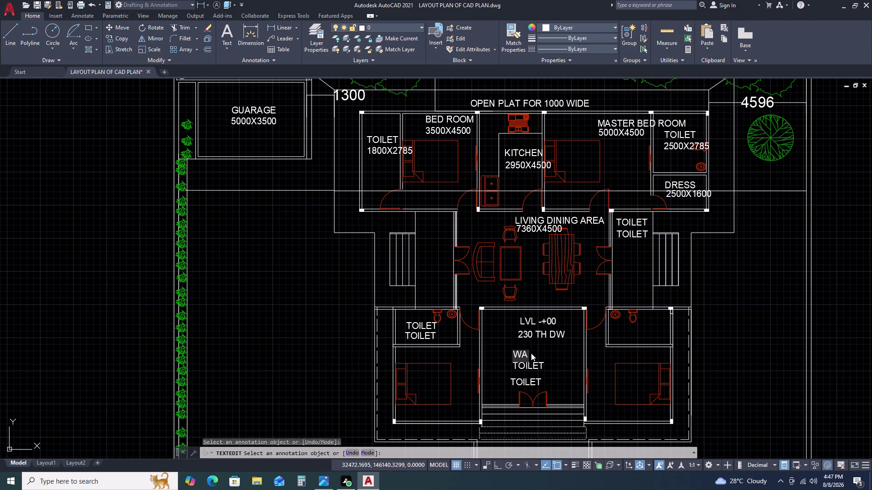
text(LL)
key(space)
click(529, 364)
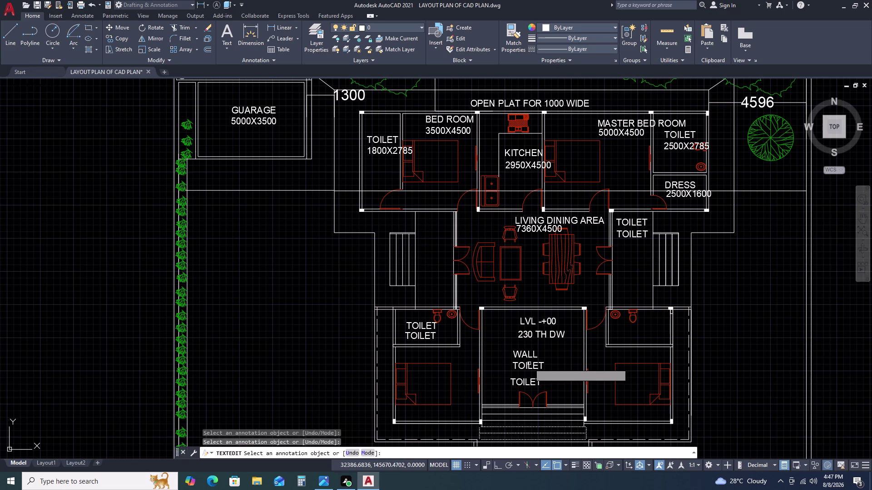
Zoom in on the porch and change the TOILET text under WALL to PORCH.
click(529, 367)
right_click(529, 367)
click(529, 366)
right_click(529, 367)
middle_drag(517, 364, 491, 279)
scroll(down, 3)
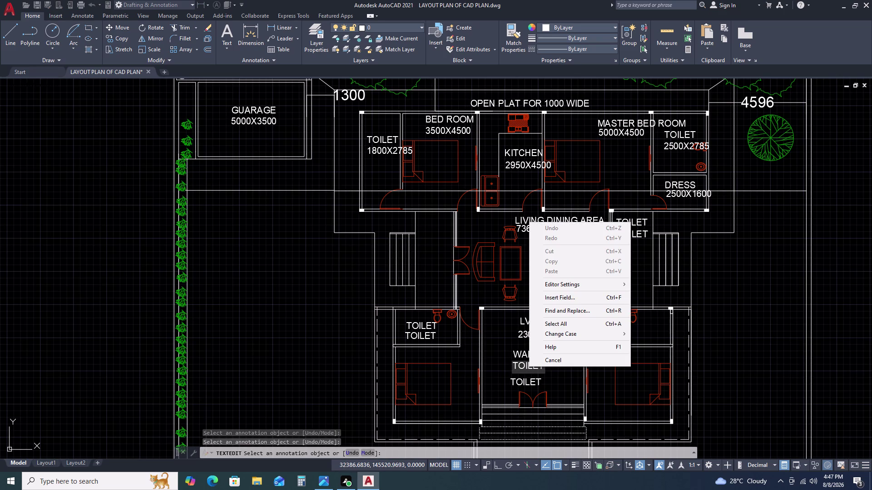
key(Escape)
scroll(down, 3)
middle_drag(540, 341, 527, 280)
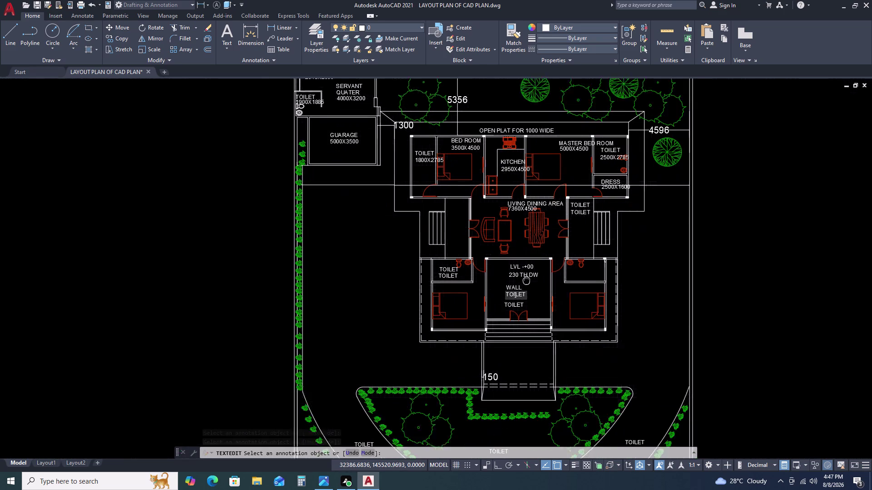
middle_drag(526, 281, 522, 253)
scroll(up, 3)
double_click(510, 240)
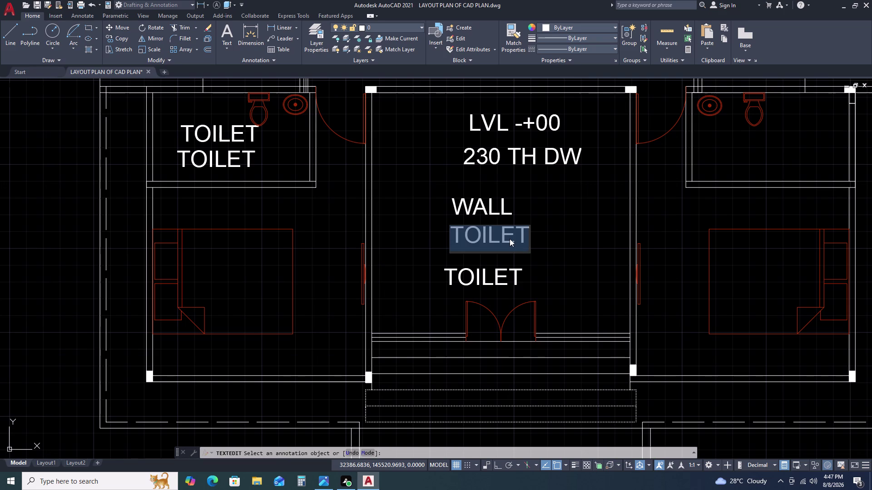
text(POR)
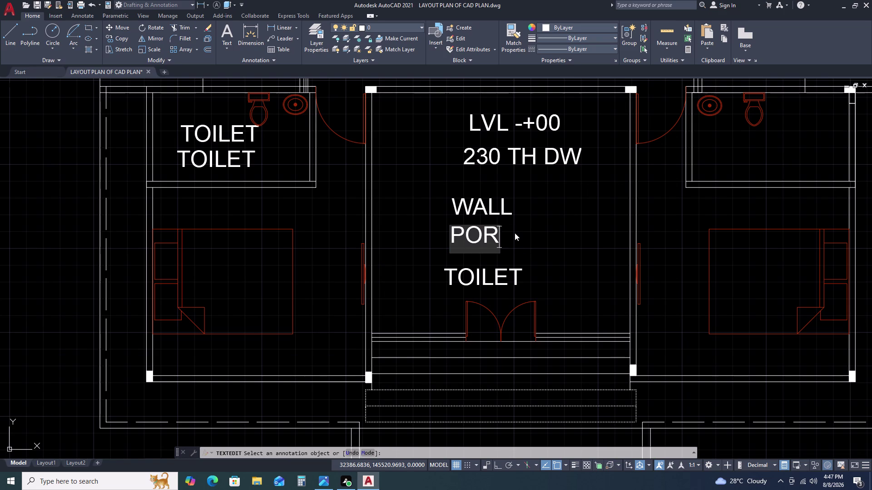
text(CH)
click(508, 278)
Open the bottom porch TOILET text and select it to replace it with the size.
right_click(508, 277)
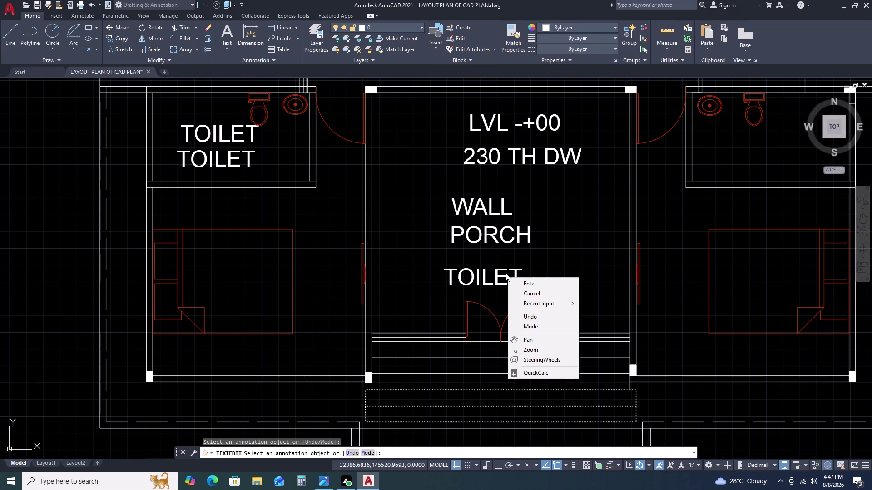
click(505, 273)
right_click(506, 274)
double_click(505, 273)
triple_click(500, 268)
right_click(500, 268)
click(500, 269)
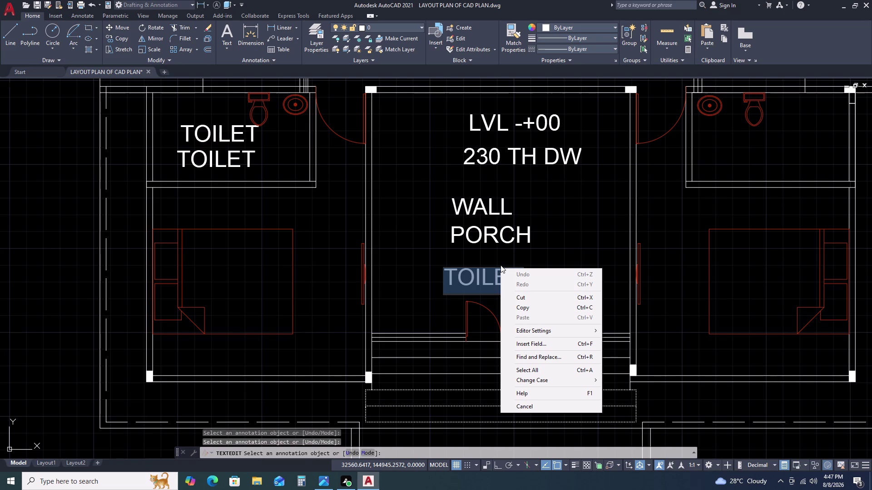
key(5)
key(2)
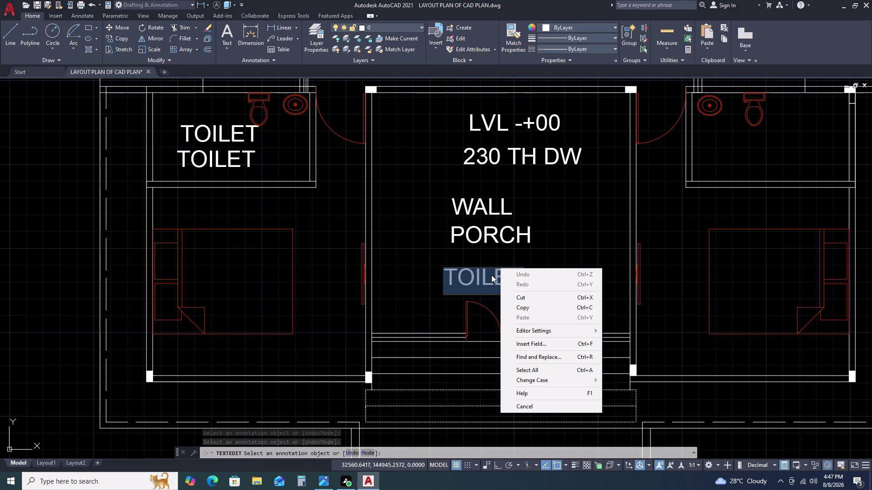
click(491, 275)
right_click(491, 275)
click(491, 275)
right_click(491, 276)
Retype the bottom porch TOILET text as 5260X4470 and finish editing.
double_click(480, 279)
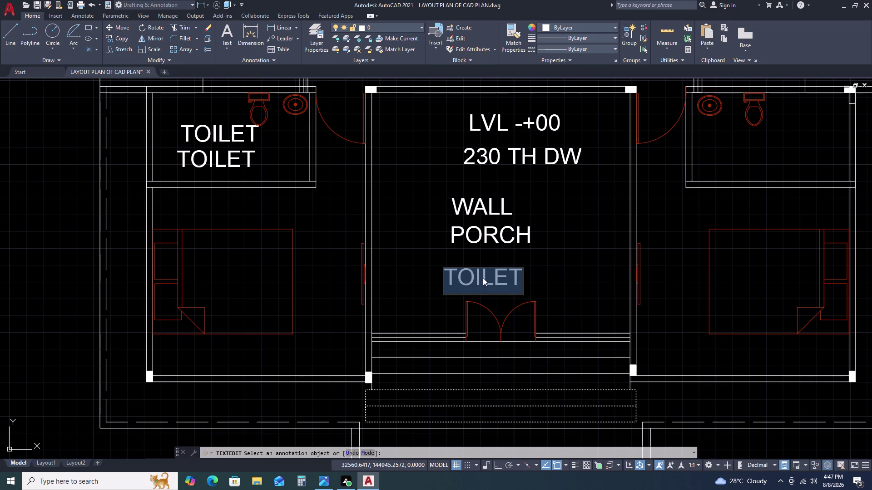
text(52)
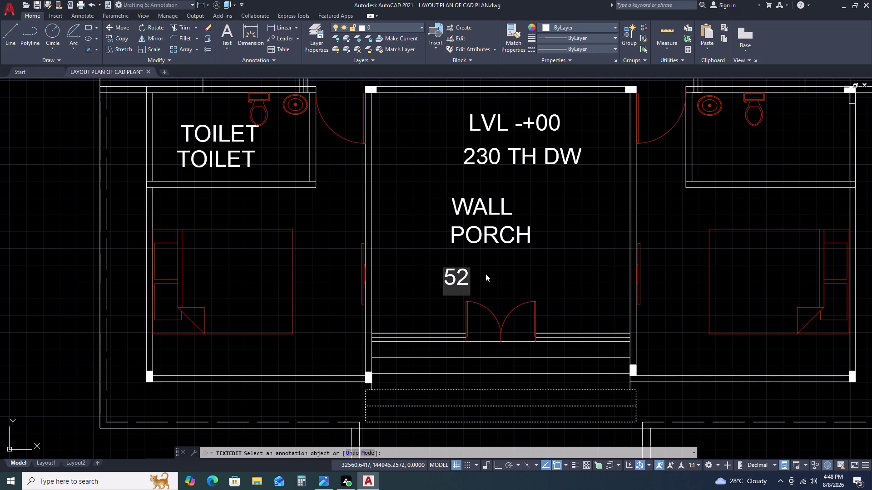
text(60)
key(x)
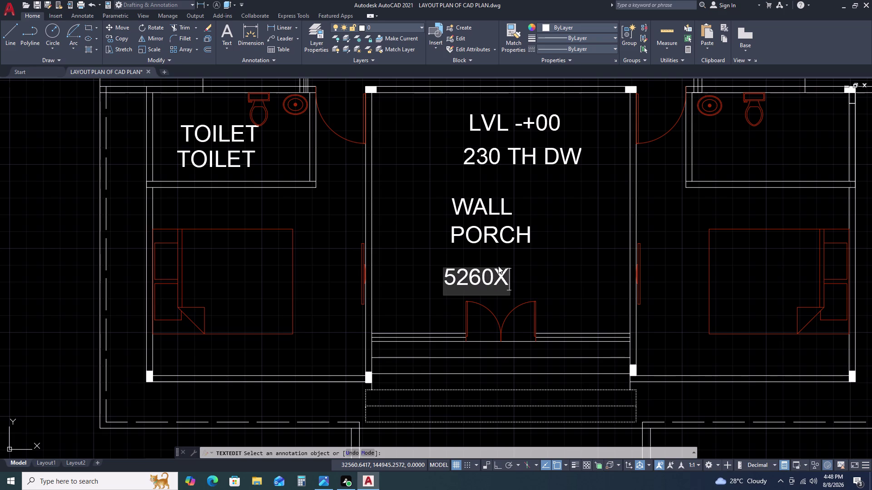
text(44)
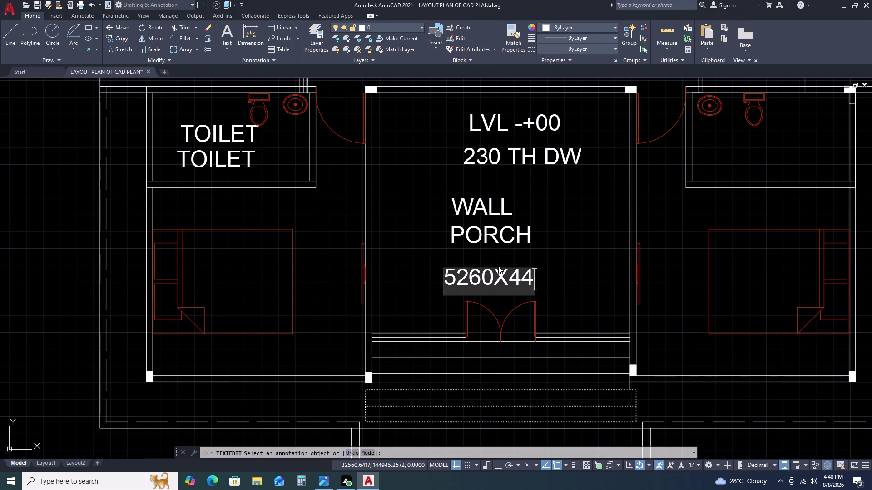
text(70)
scroll(down, 3)
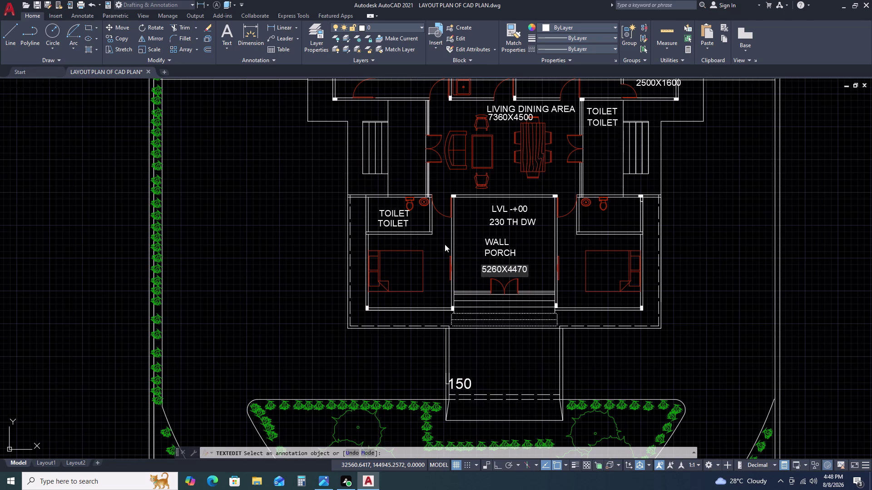
click(392, 221)
double_click(391, 221)
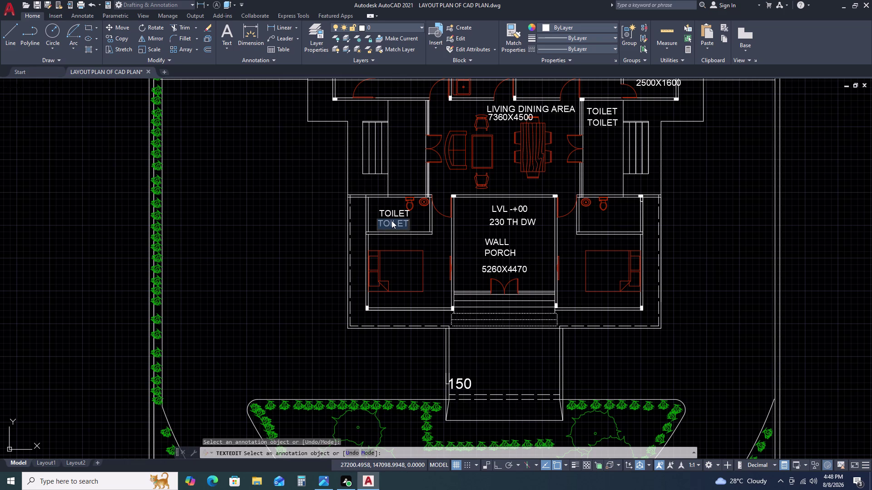
Overwrite the duplicate TOILET line with 2920X1650 and end the text edit.
key(2)
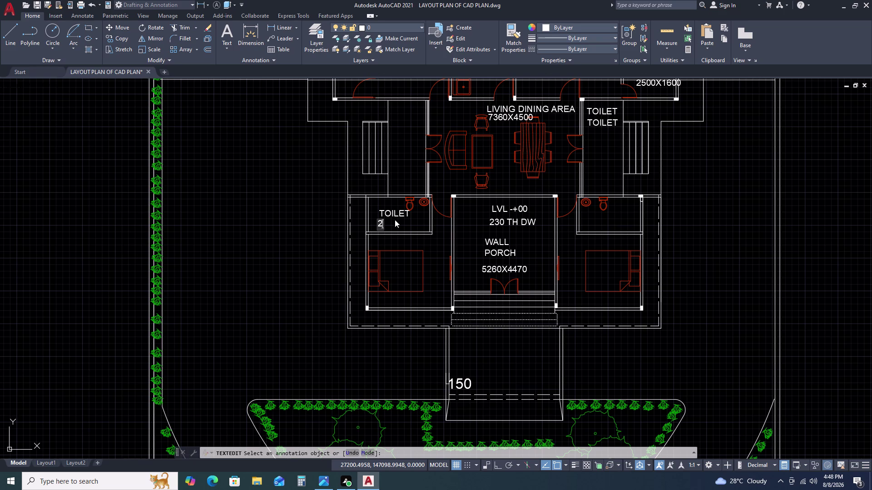
text(920)
text(X)
key(1)
key(6)
text(50)
click(318, 234)
key(Escape)
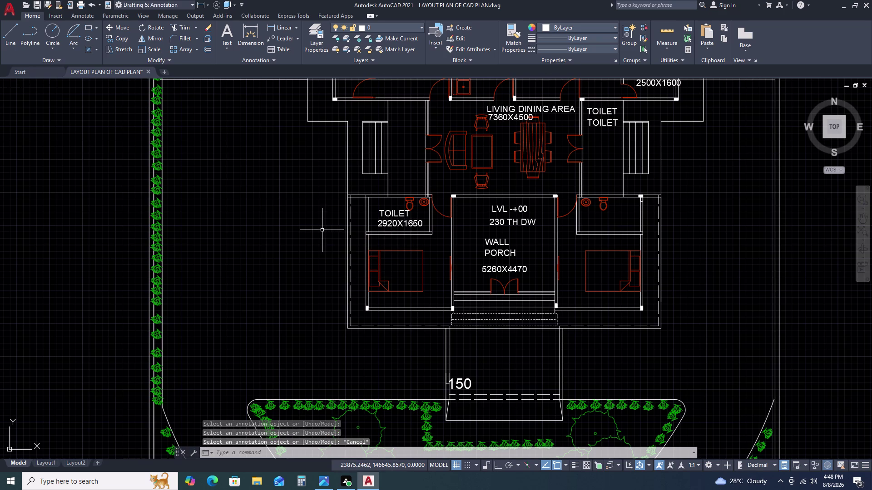
scroll(down, 3)
scroll(down, 3)
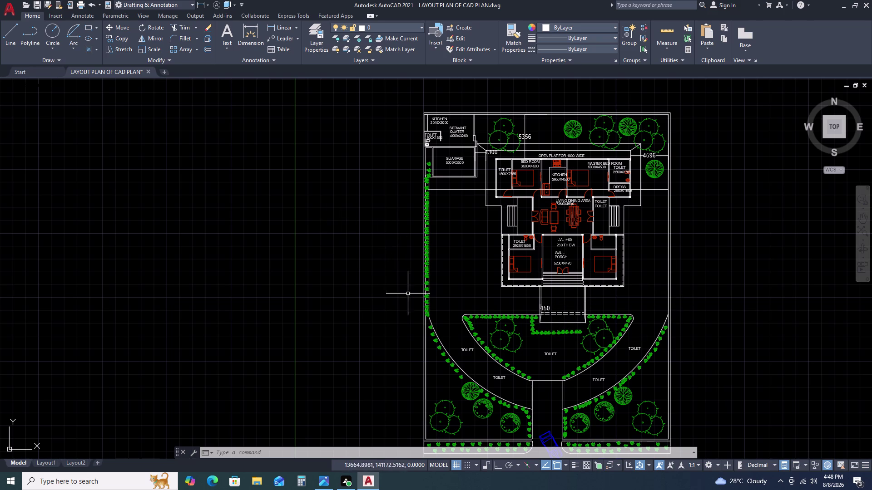
scroll(up, 3)
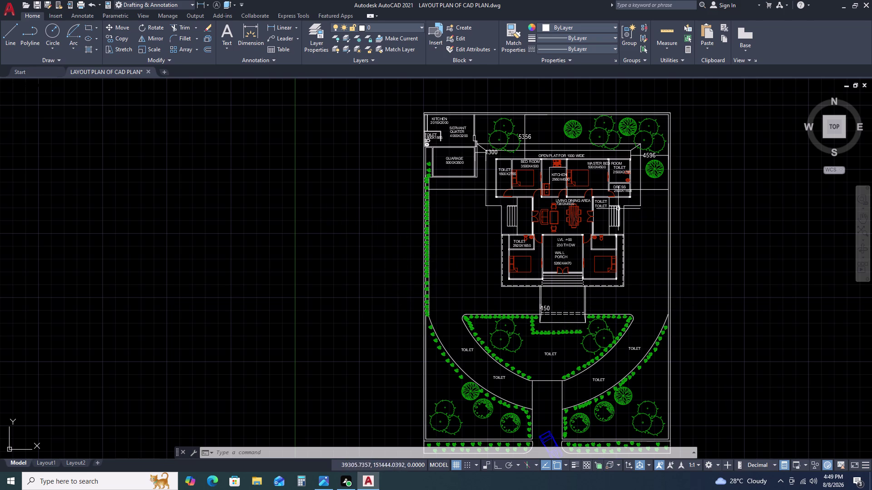
scroll(up, 3)
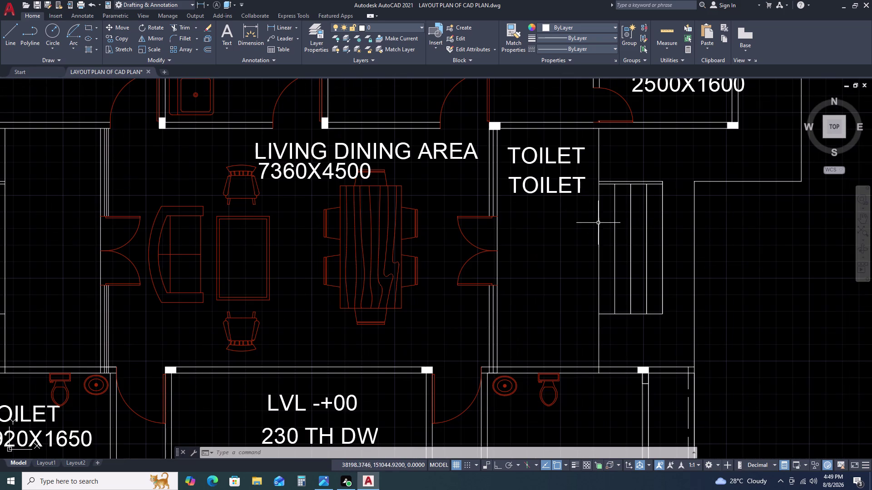
scroll(down, 3)
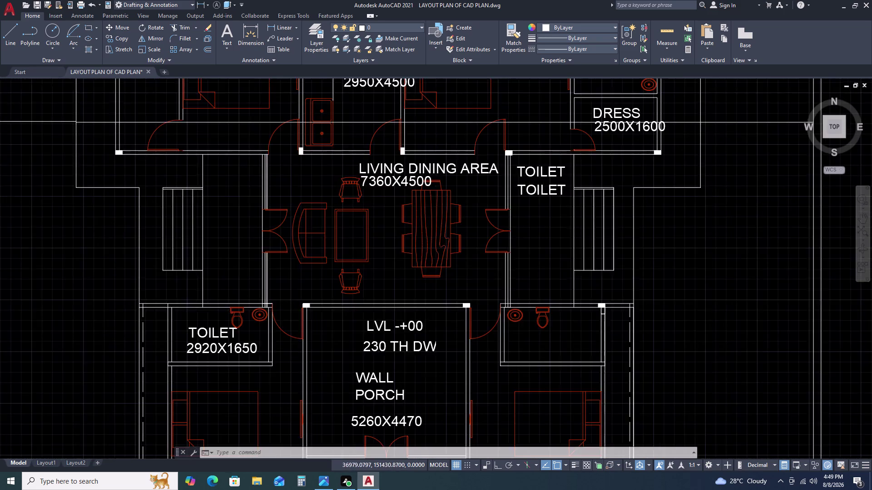
Erase the doubled TOILET labels beside the living dining area.
click(552, 182)
click(539, 201)
key(Delete)
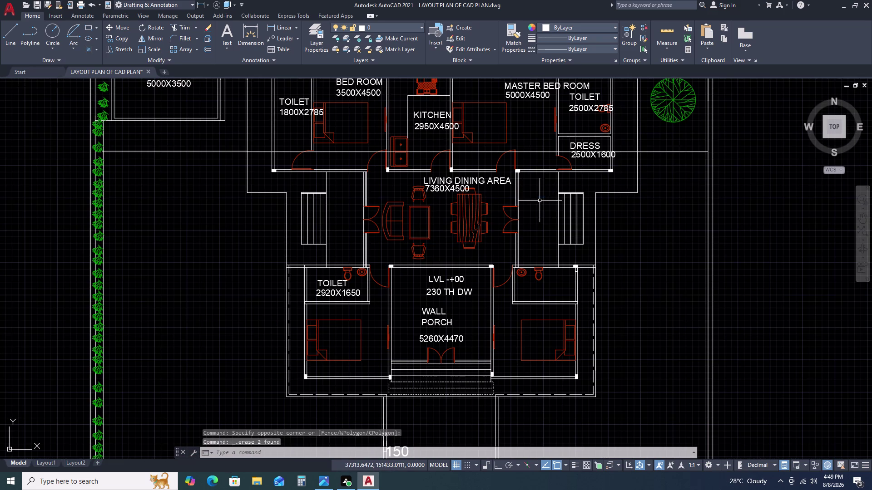
scroll(up, 3)
Move the LVL -+00 level note further left.
click(485, 213)
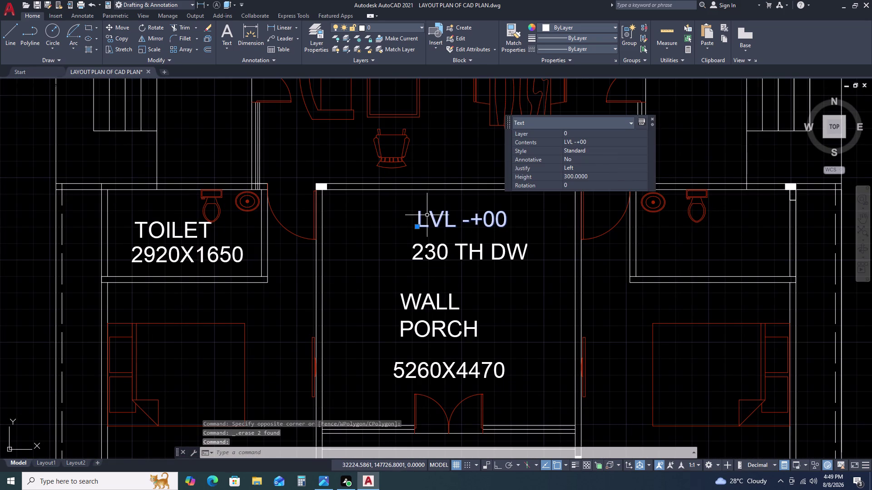
text(M)
key(space)
click(423, 224)
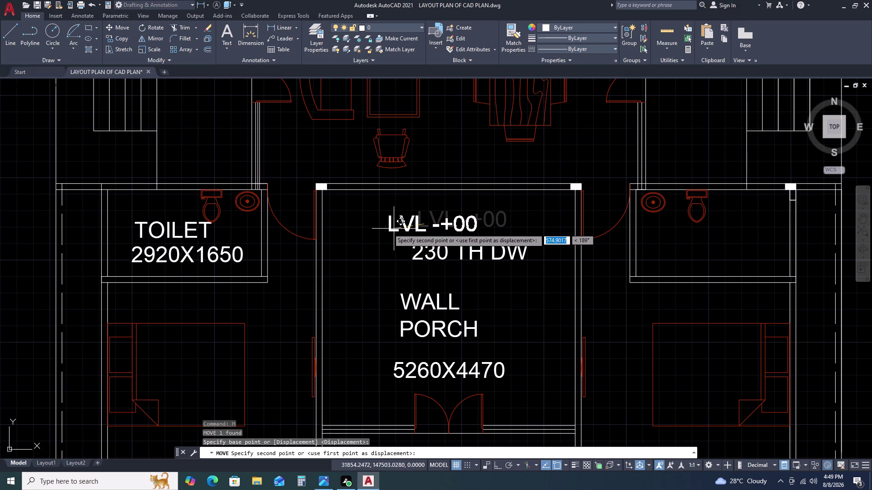
click(392, 226)
Reposition 230 TH DW under the level note and WALL just under it.
click(433, 244)
click(413, 268)
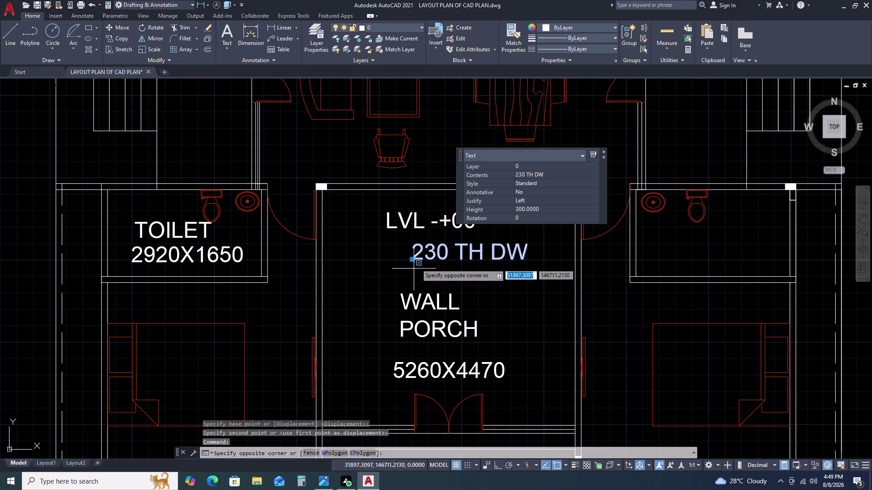
click(411, 261)
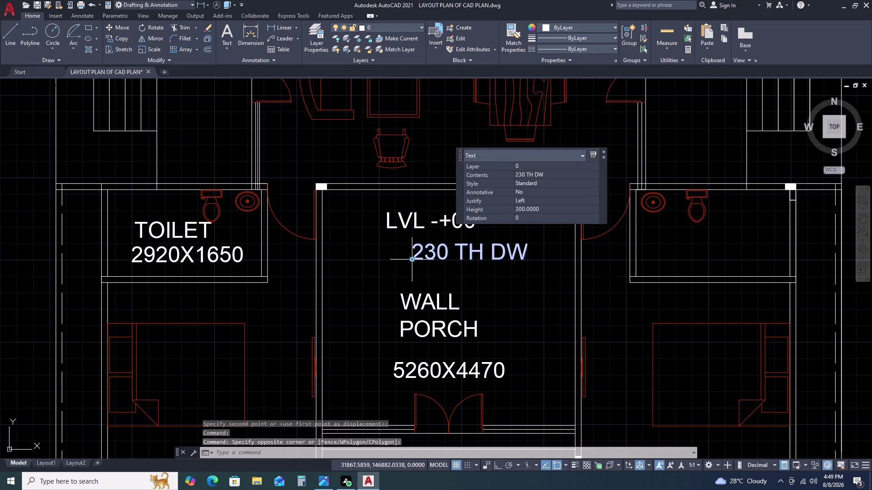
click(413, 259)
click(375, 256)
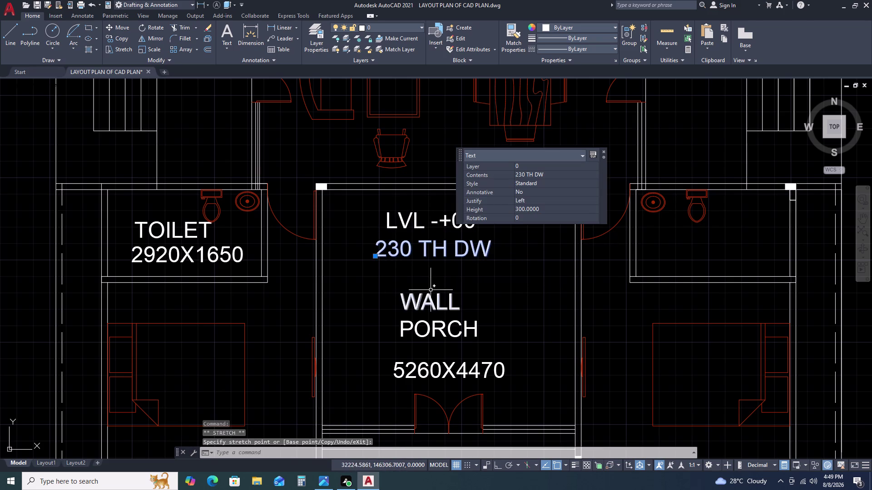
click(430, 290)
click(422, 301)
click(399, 308)
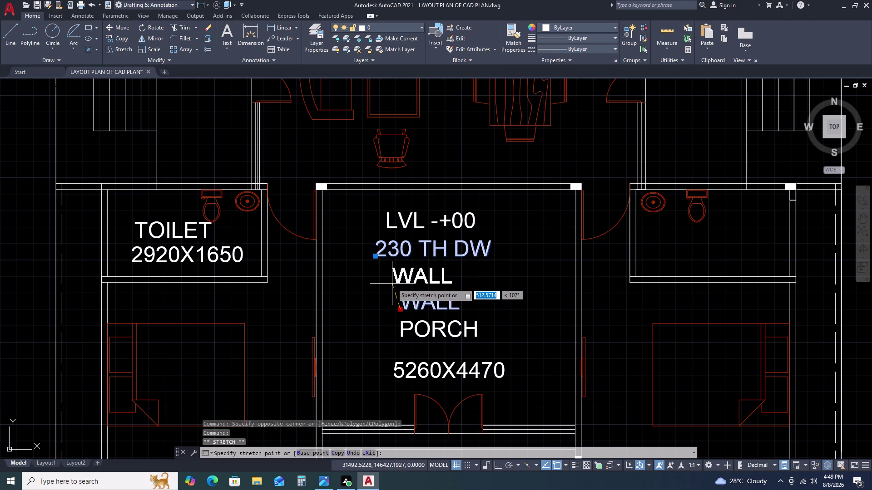
click(391, 284)
Stack PORCH under WALL and 5260X4470 under PORCH, then clear the selection.
click(436, 319)
click(413, 337)
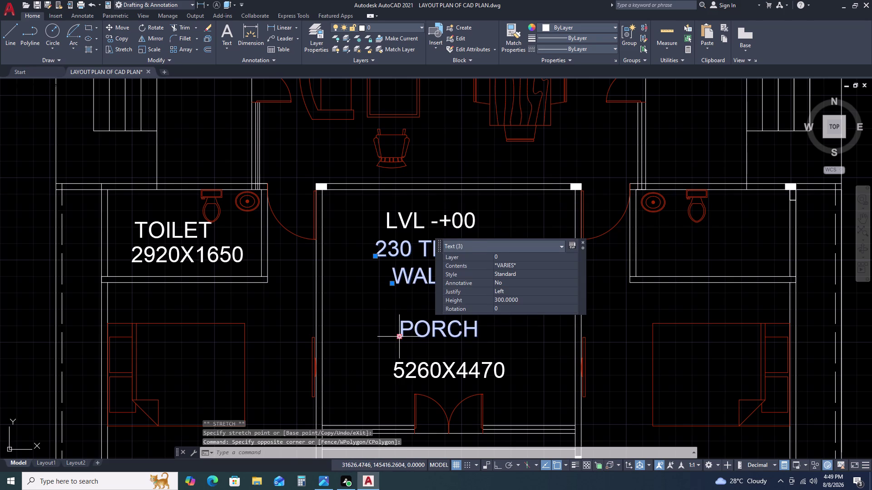
drag(401, 339, 399, 333)
click(384, 311)
click(409, 352)
click(386, 379)
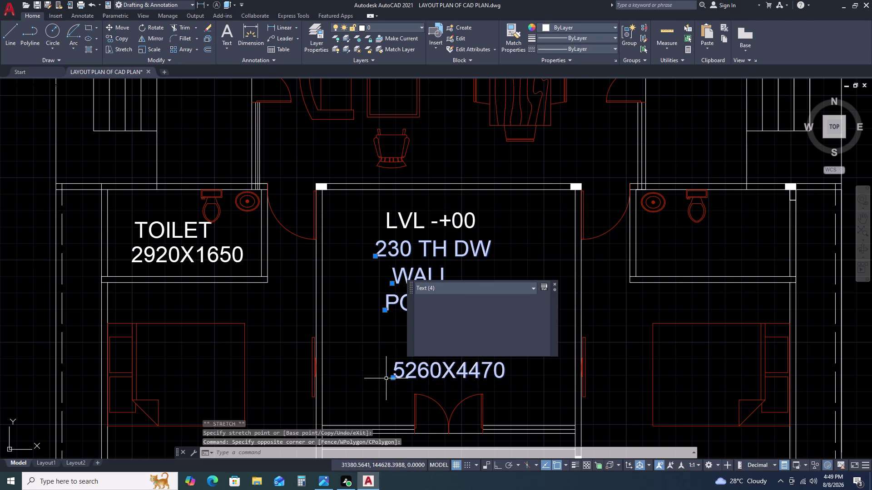
click(391, 378)
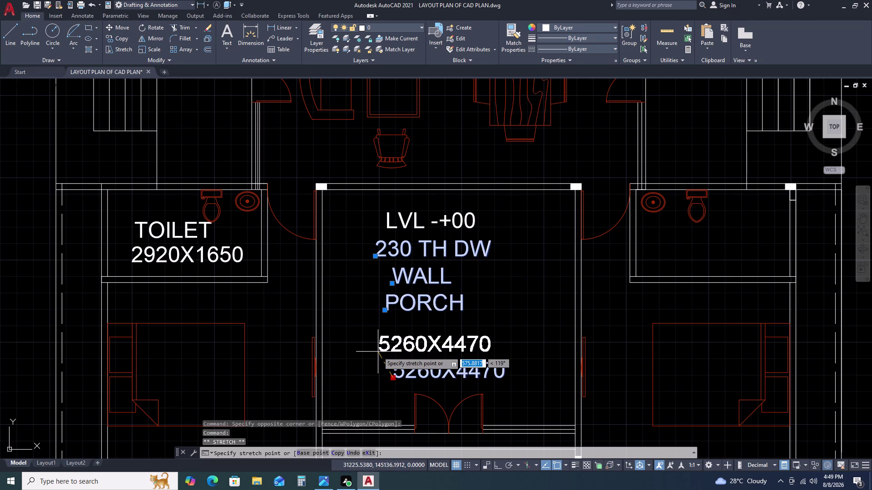
click(378, 352)
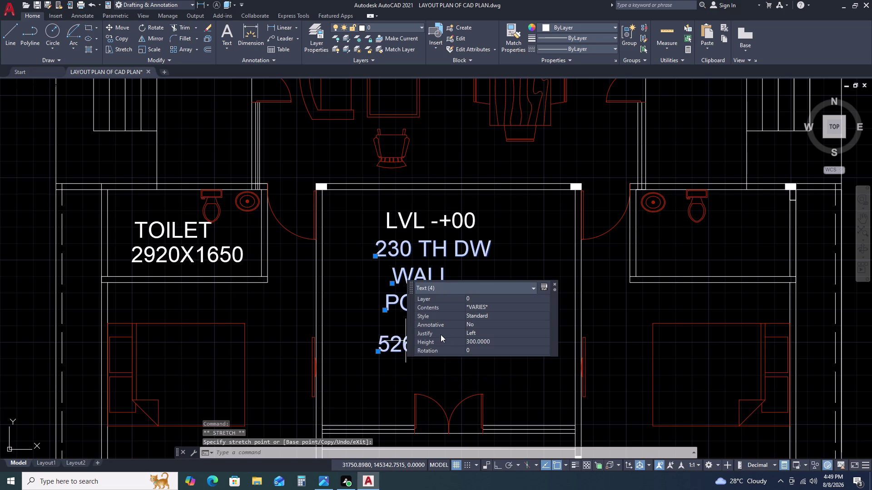
scroll(down, 3)
scroll(up, 3)
middle_drag(472, 365, 472, 292)
key(Escape)
scroll(down, 3)
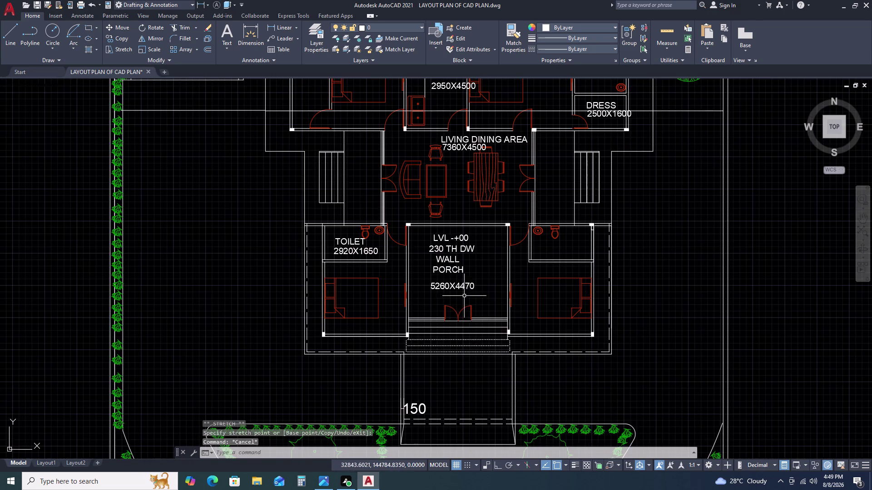
Pan to the front garden and retype its central TOILET label as FRONT GARDEN.
middle_drag(474, 341, 468, 218)
middle_drag(441, 404, 495, 269)
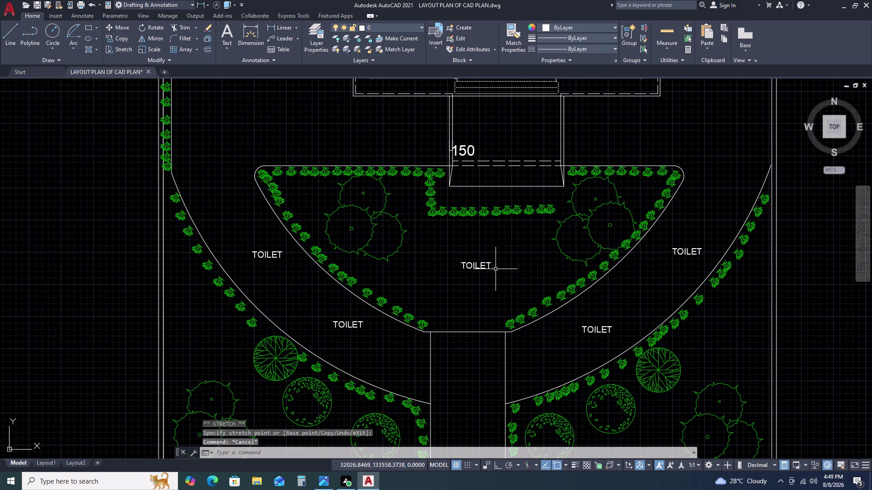
double_click(491, 269)
double_click(482, 267)
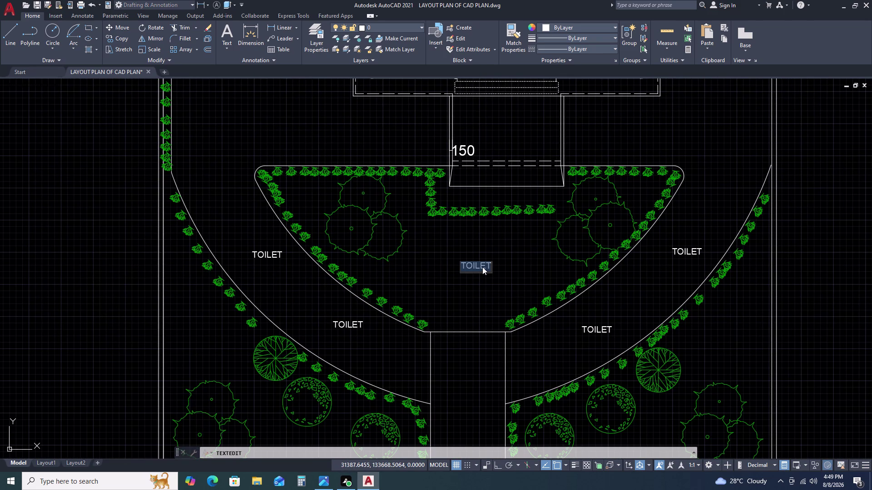
text(FRON)
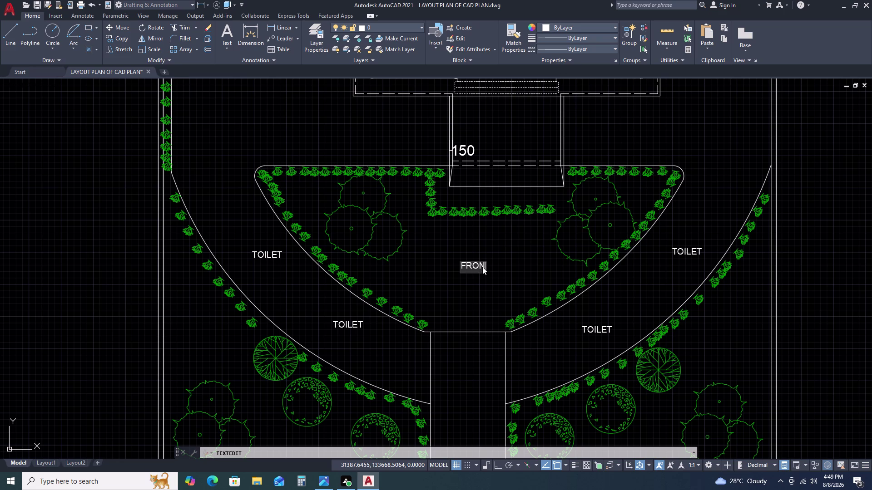
text(T)
key(space)
text(GA)
text(RDE)
text(N)
click(351, 317)
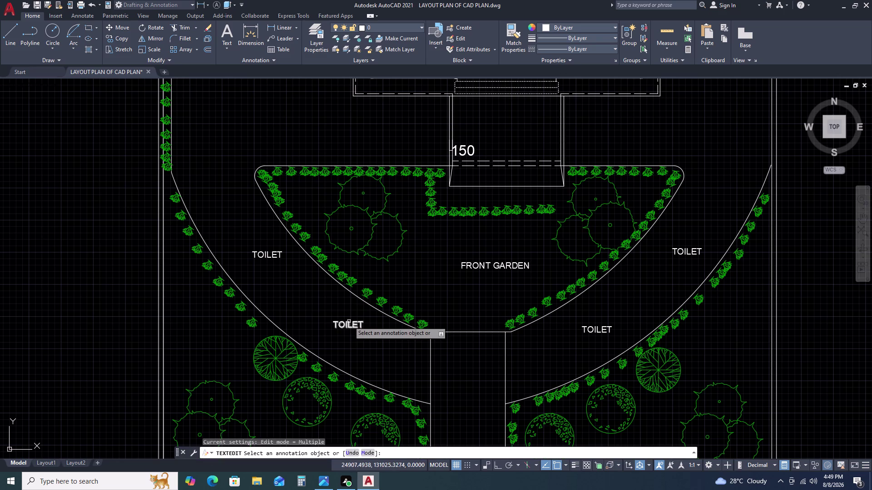
Cancel the lower-left label edit and start typing DRIVE WAY into the right-hand label.
click(349, 323)
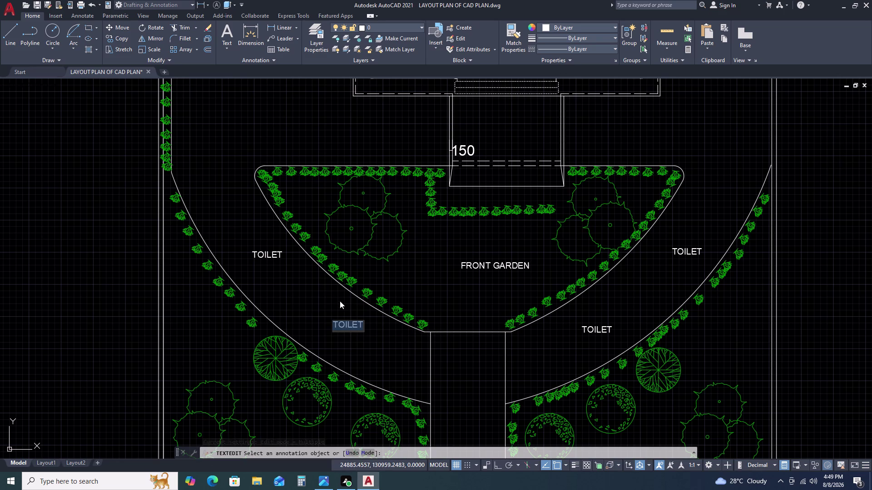
key(Escape)
click(690, 249)
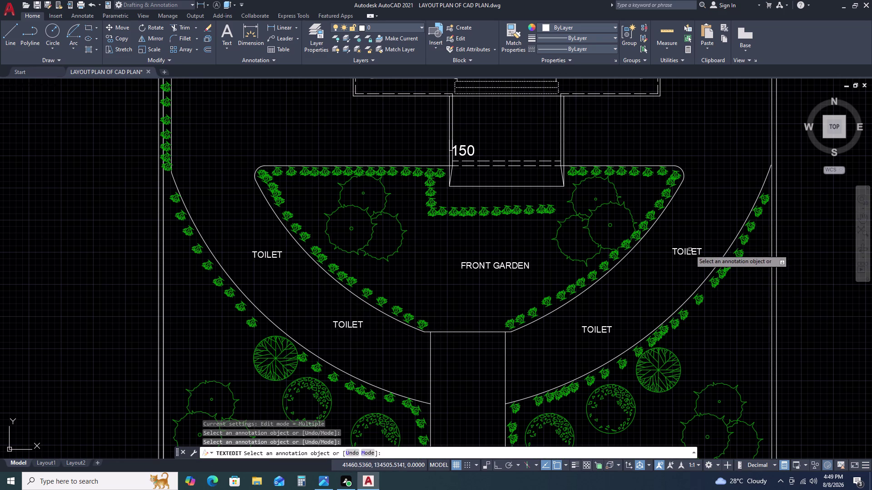
click(686, 254)
text(DR)
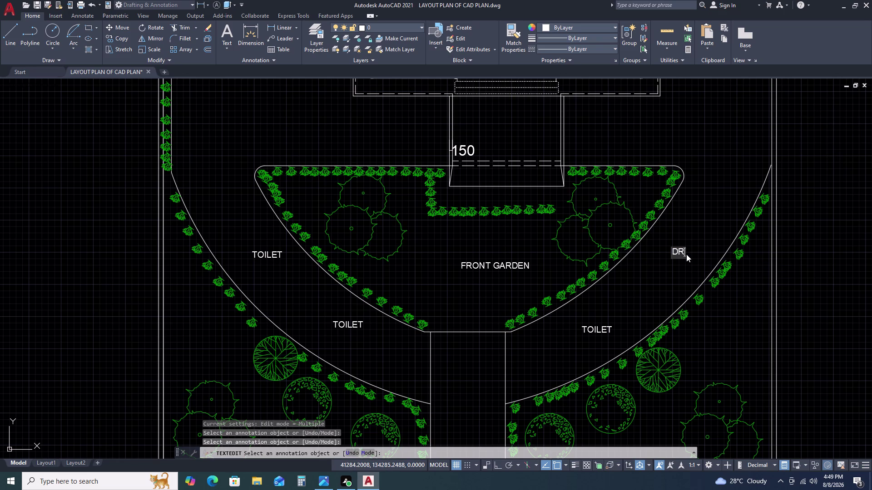
text(IVE)
key(space)
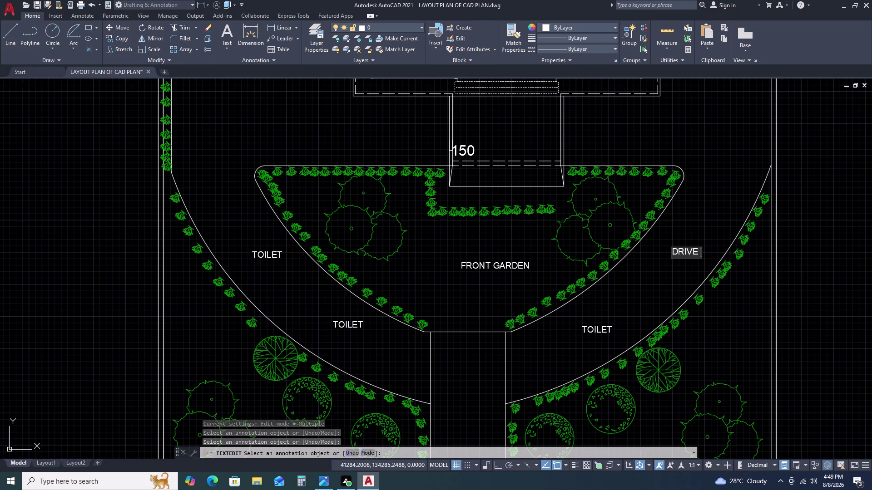
text(WAY)
key(space)
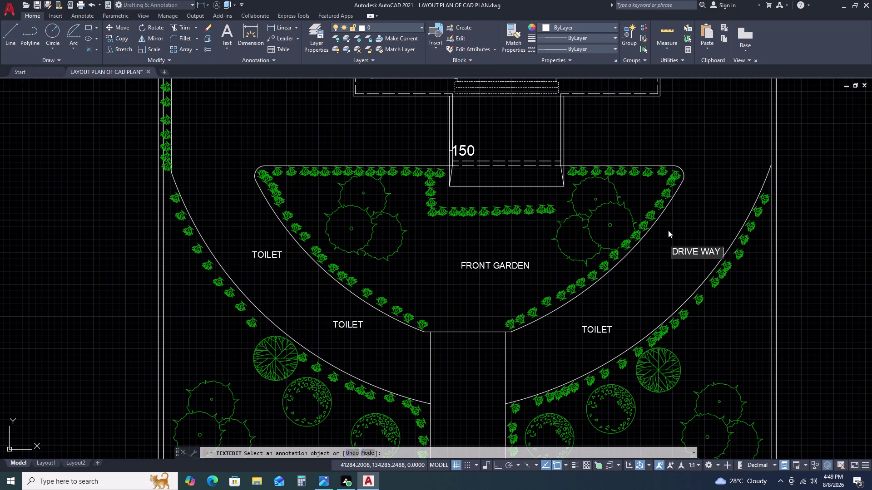
Add 3600 WIDE to the right-hand label, then abandon that edit.
text(36)
key(0)
text(0)
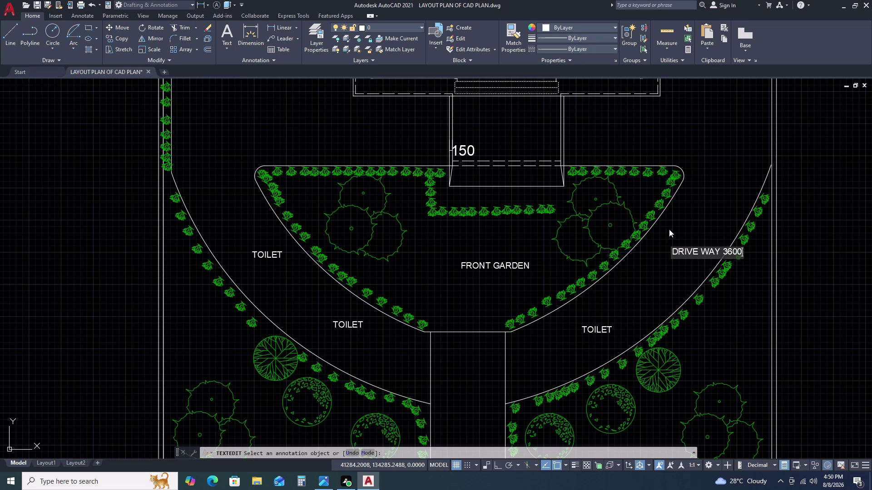
key(space)
text(WI)
text(DE)
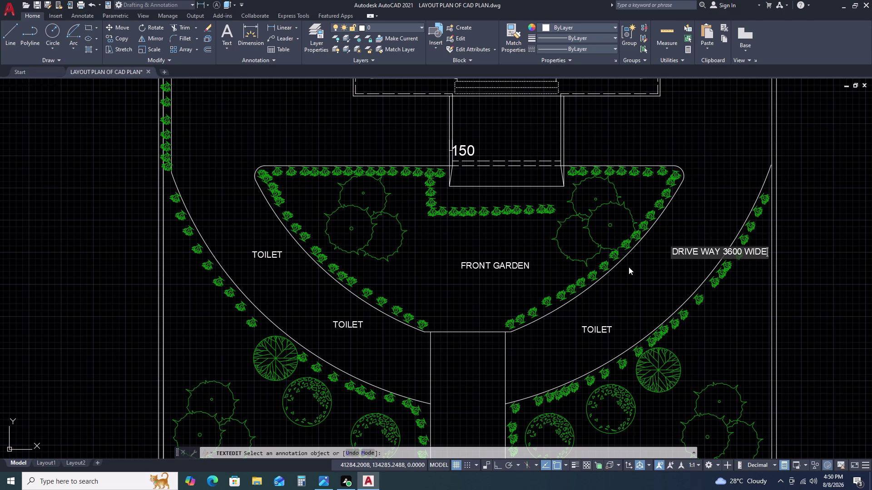
key(Escape)
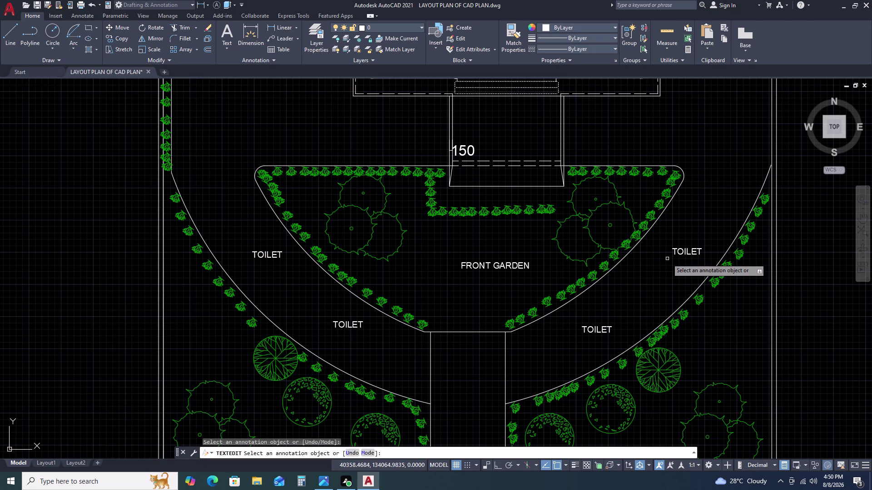
Rewrite the right-hand garden label as DRIVE WAY 3600 WIDE, fixing typos.
click(679, 253)
text(D)
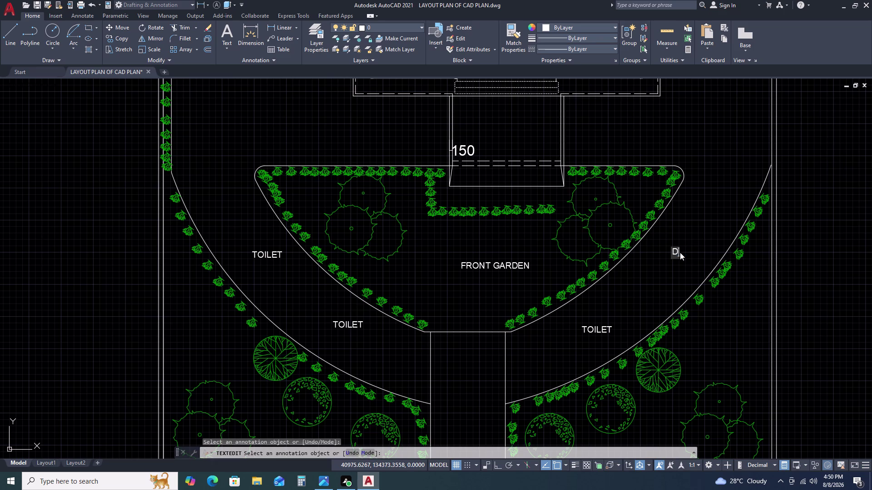
text(R)
text(IVBE)
key(BackSpace)
key(BackSpace)
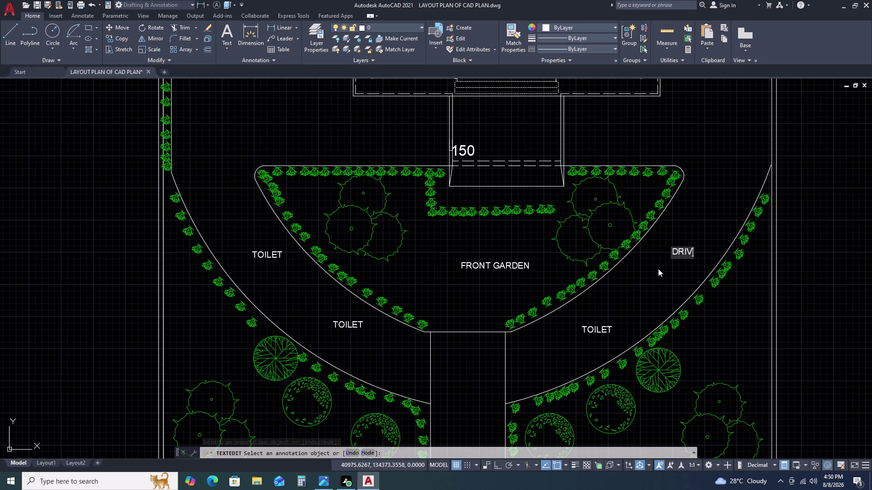
text(E WAY)
key(space)
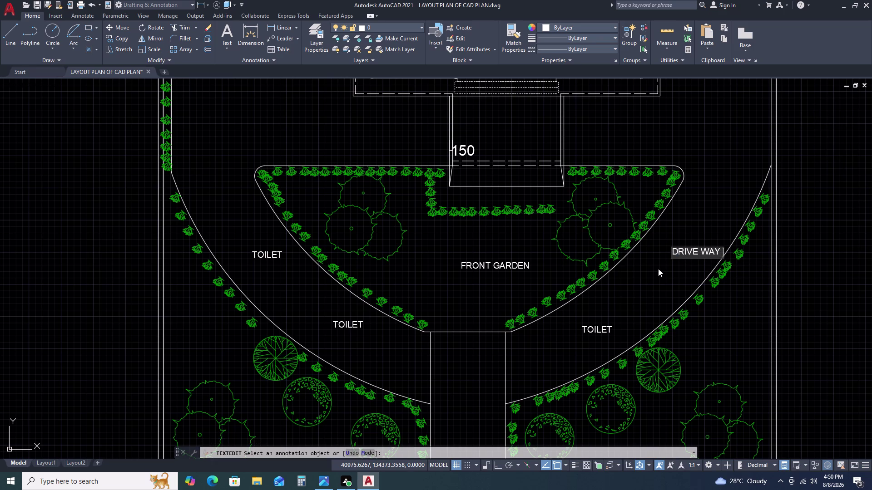
key(3)
text(60)
text(0 WIDW)
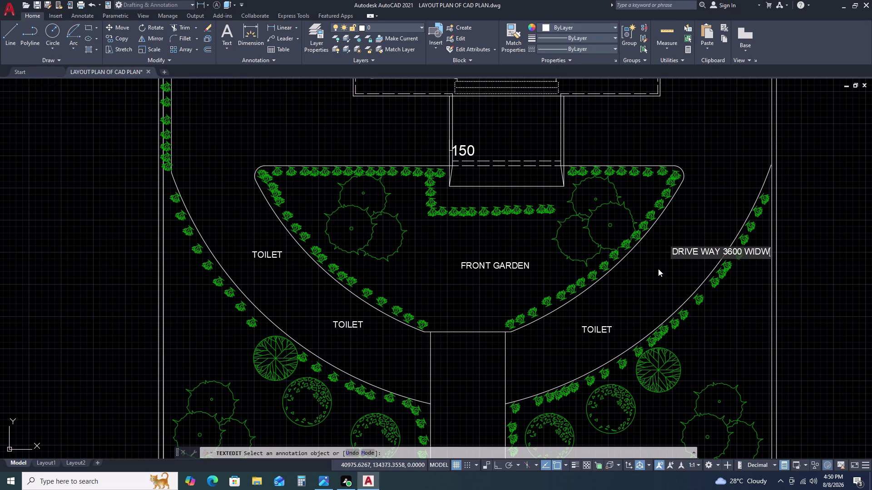
key(BackSpace)
key(e)
click(618, 284)
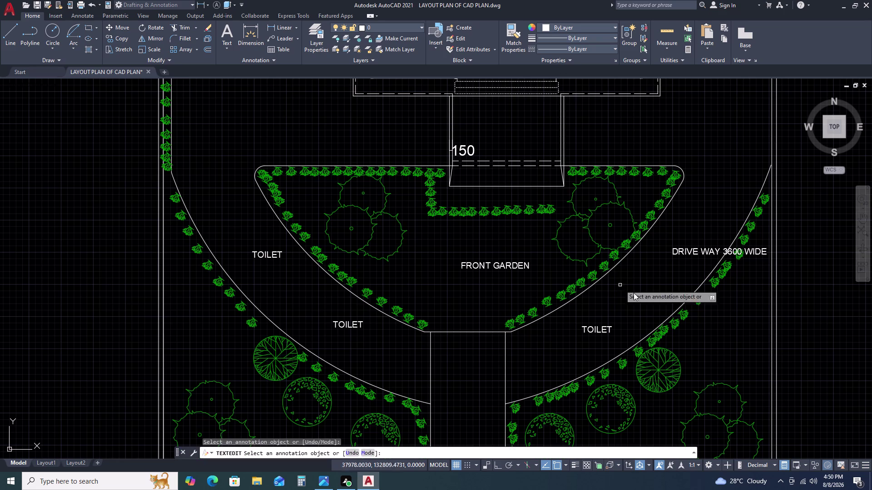
Start rewriting the left TOILET label, entering DRIVE WIDE 3600 in the wrong order.
click(264, 257)
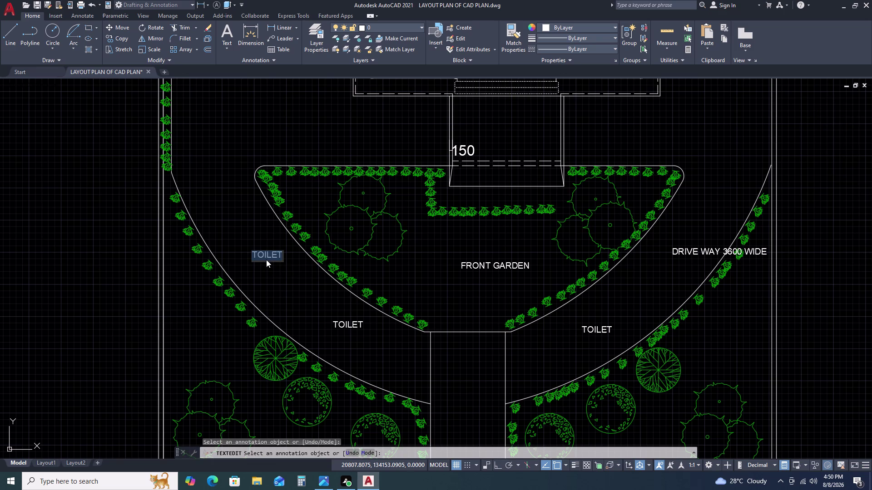
text(DRIVE)
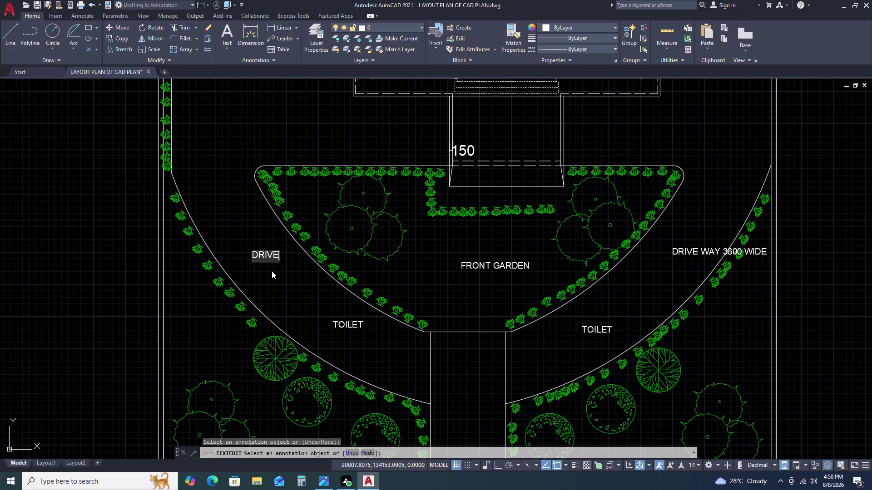
key(space)
text(WIDE)
key(space)
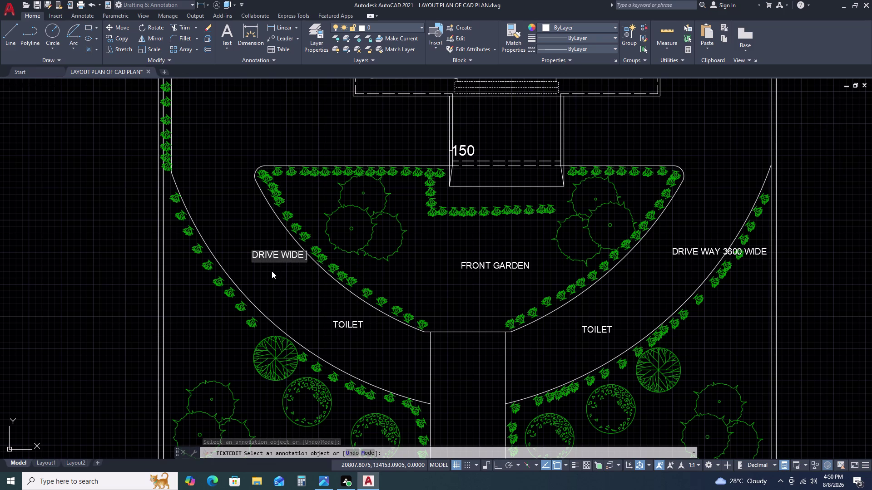
key(3)
text(6)
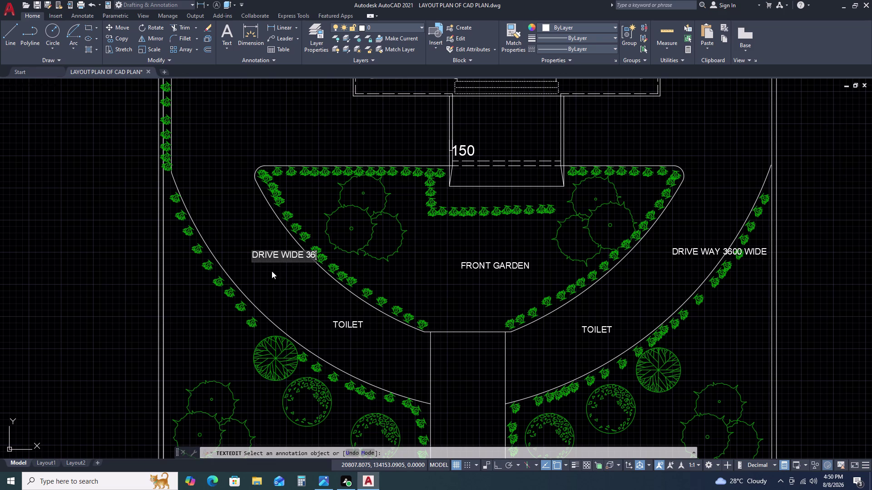
text(00)
Correct the left label to DRIVE WAY 3600 WIDE and end the text edit.
key(space)
key(BackSpace)
key(BackSpace)
key(BackSpace)
key(BackSpace)
key(BackSpace)
text(A)
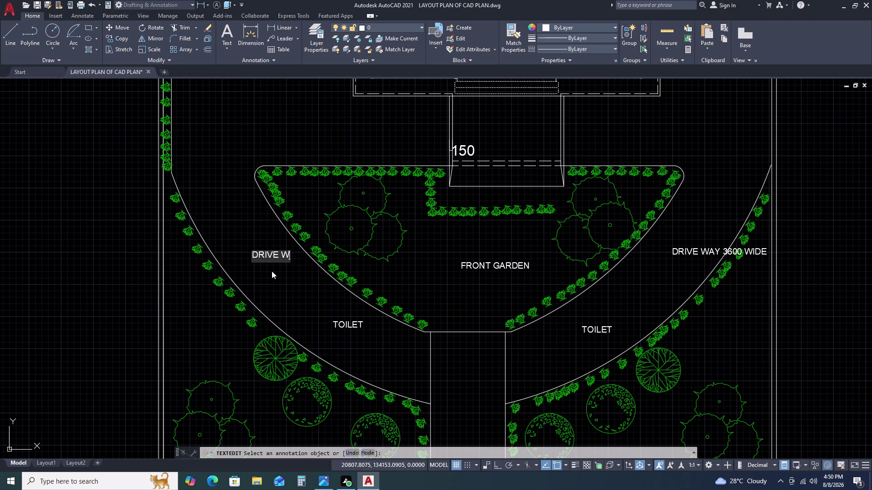
text(Y 3600)
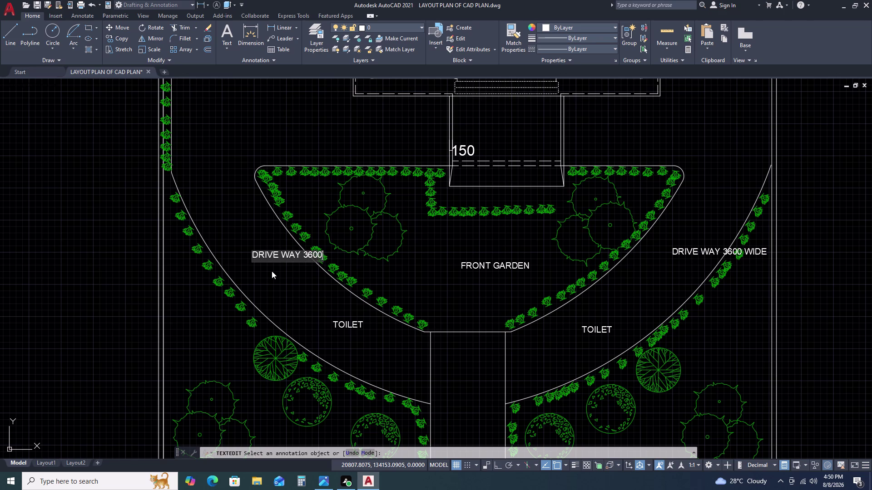
key(space)
text(WIDE)
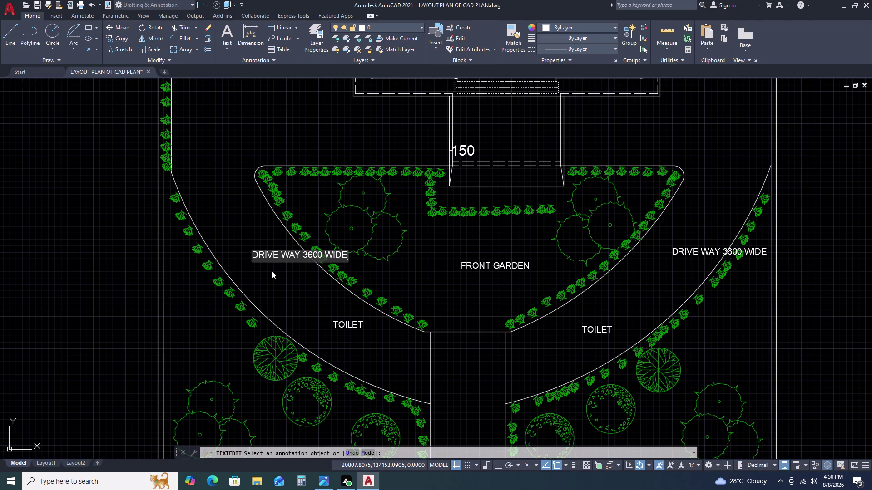
click(312, 326)
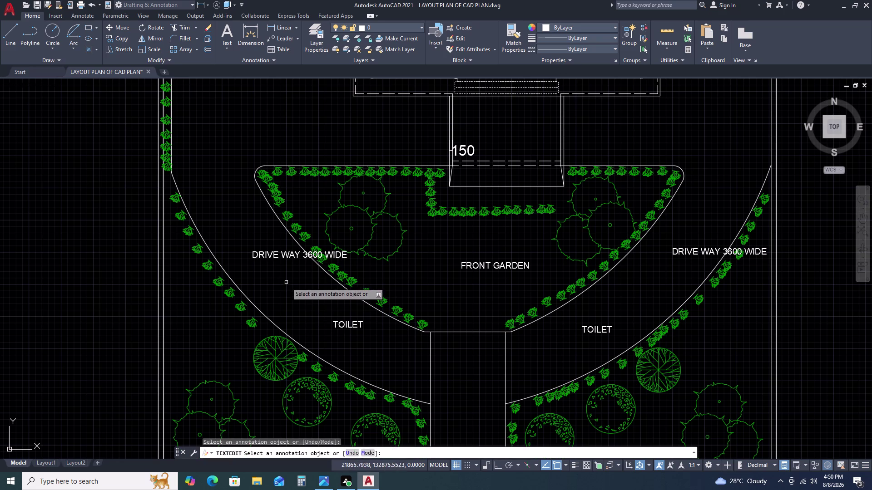
key(Escape)
Select the left DRIVE WAY label and try rotations of 60° and 30° in Quick Properties.
click(278, 256)
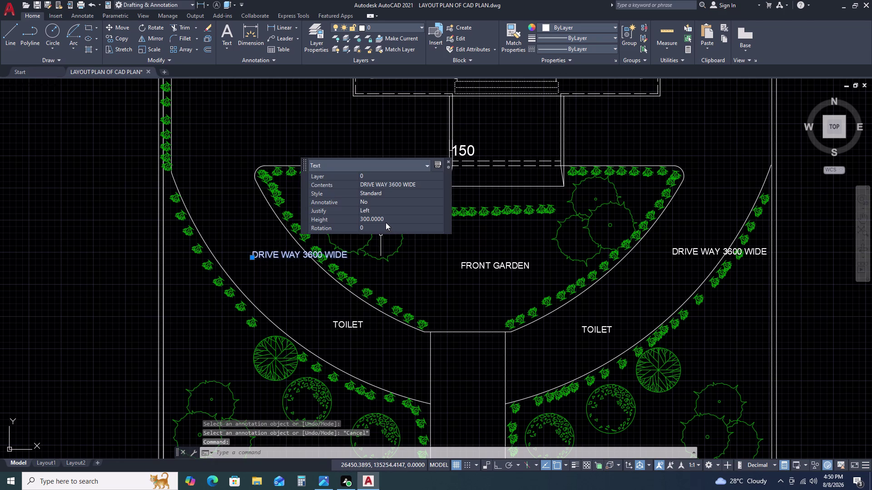
click(384, 225)
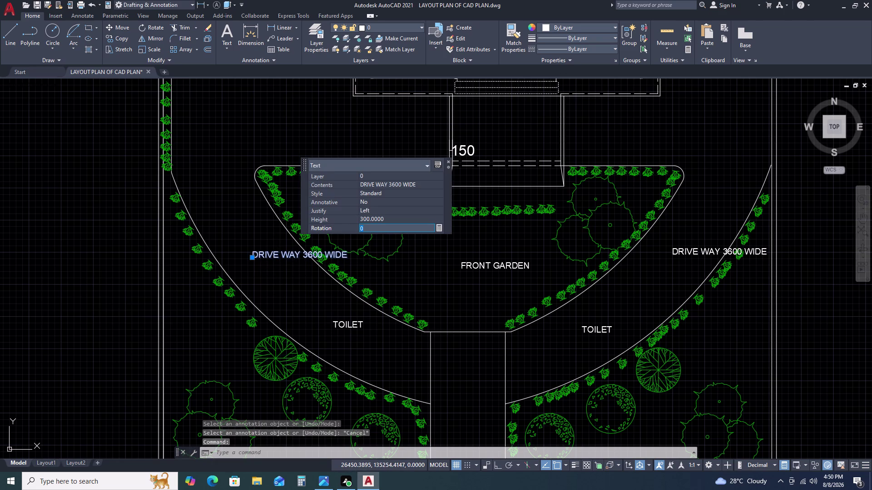
key(6)
key(0)
key(space)
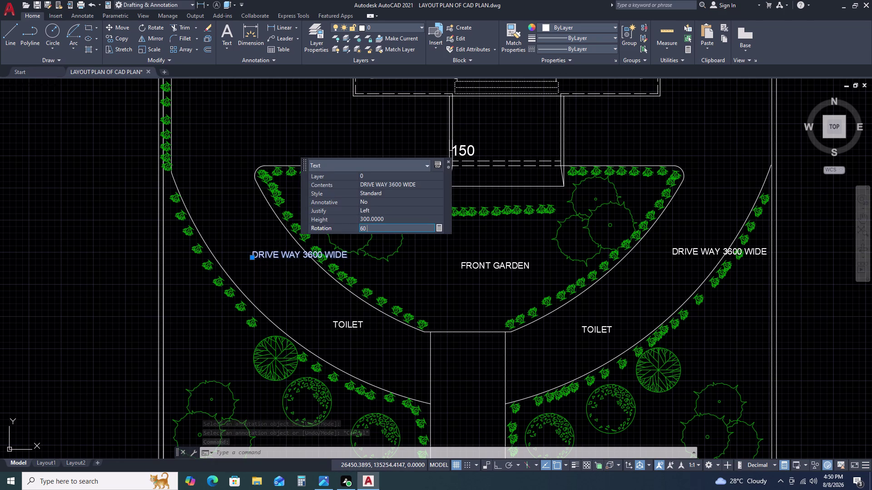
key(Return)
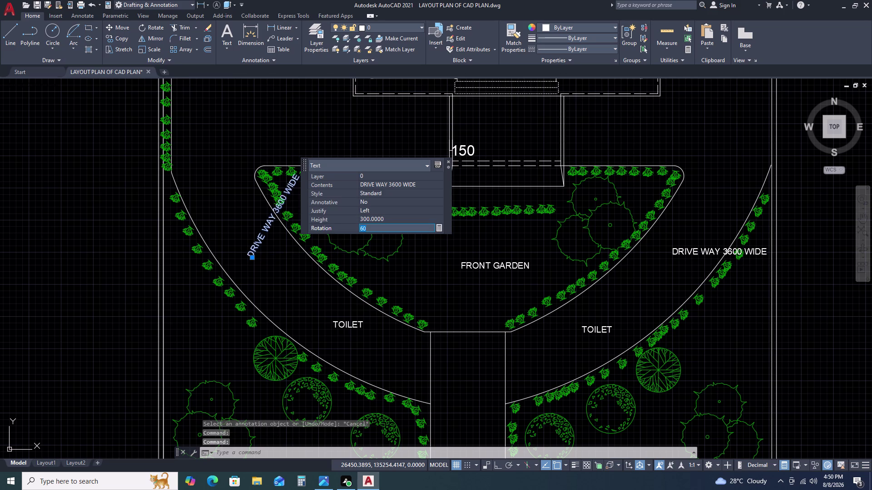
double_click(385, 228)
text(30)
key(Return)
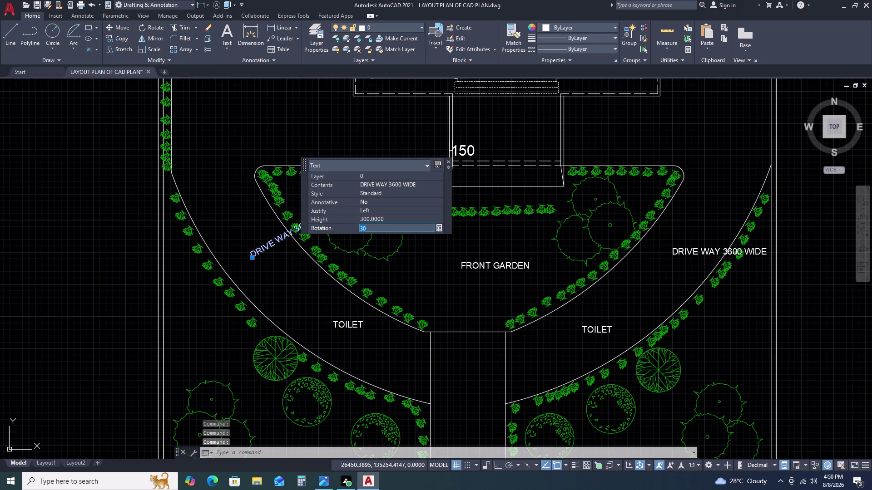
Try further rotation values, including 90°, for the left driveway label.
click(381, 230)
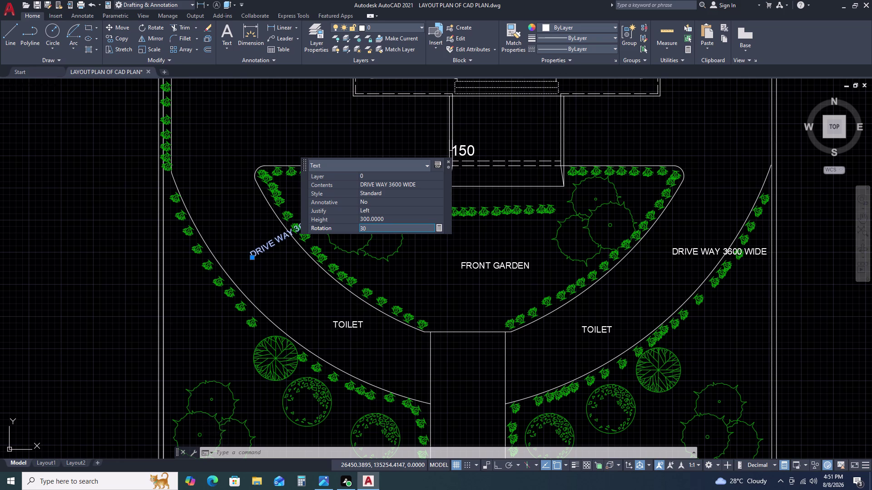
text(90)
key(Return)
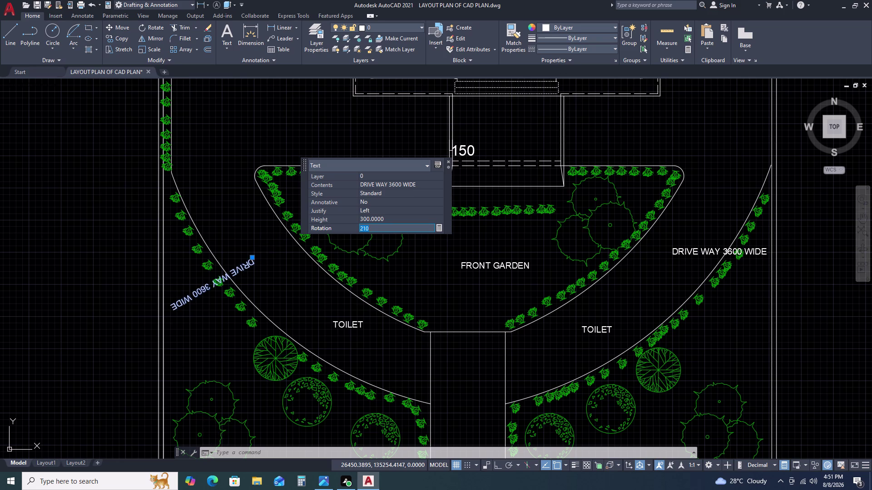
text(9-)
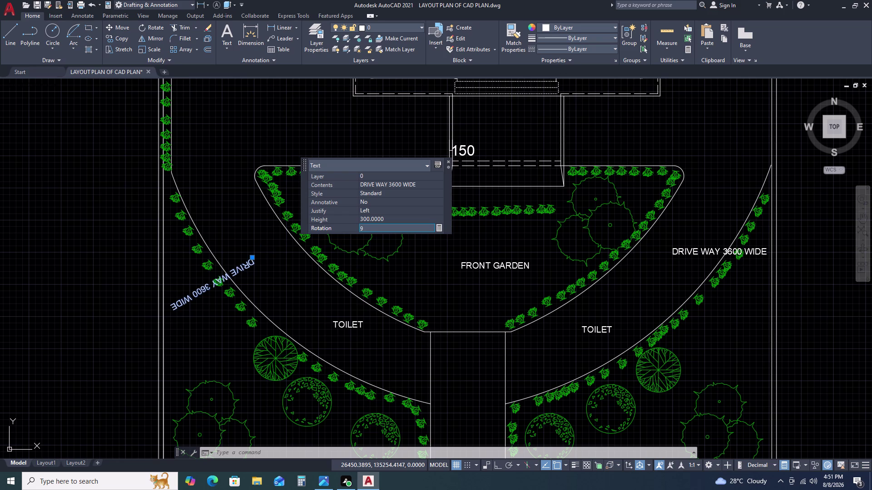
key(Return)
double_click(376, 230)
key(9)
key(9)
key(9)
key(BackSpace)
key(Return)
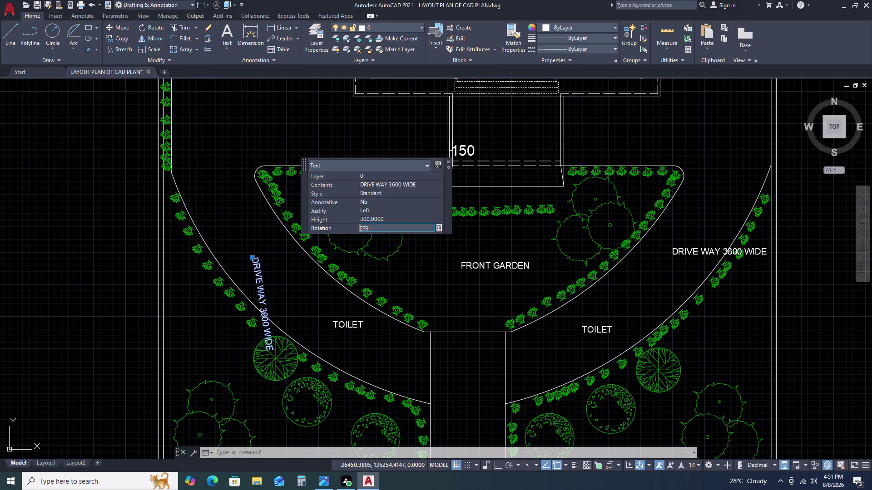
After trying 200°, set the label's rotation to 100° and deselect it.
click(372, 227)
click(372, 227)
click(372, 227)
text(200)
key(Return)
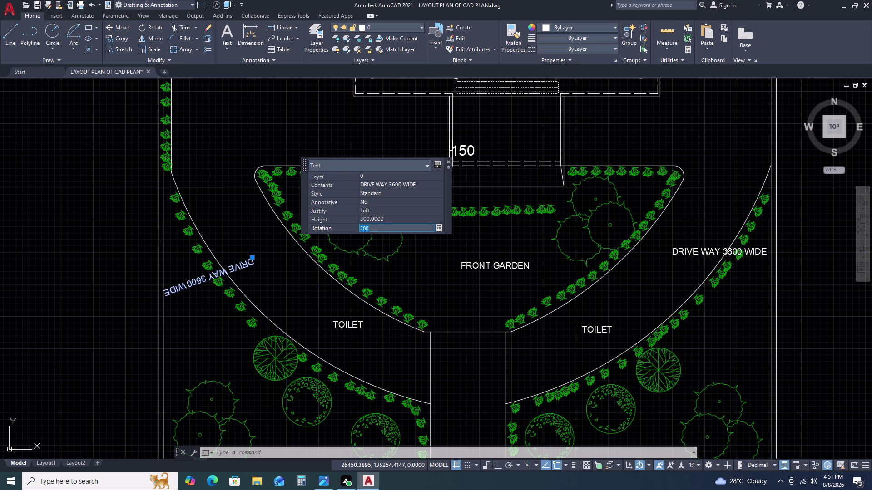
click(371, 227)
right_click(372, 227)
click(372, 227)
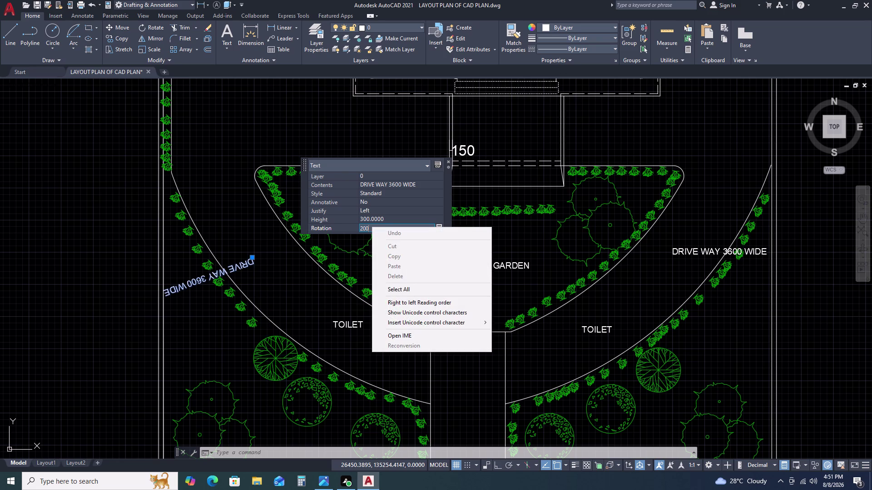
key(1)
key(0)
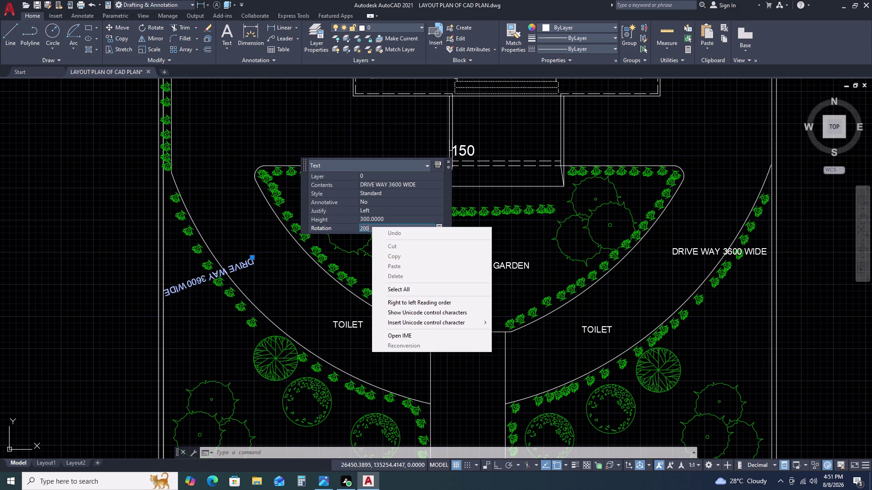
key(BackSpace)
key(BackSpace)
click(370, 227)
click(370, 227)
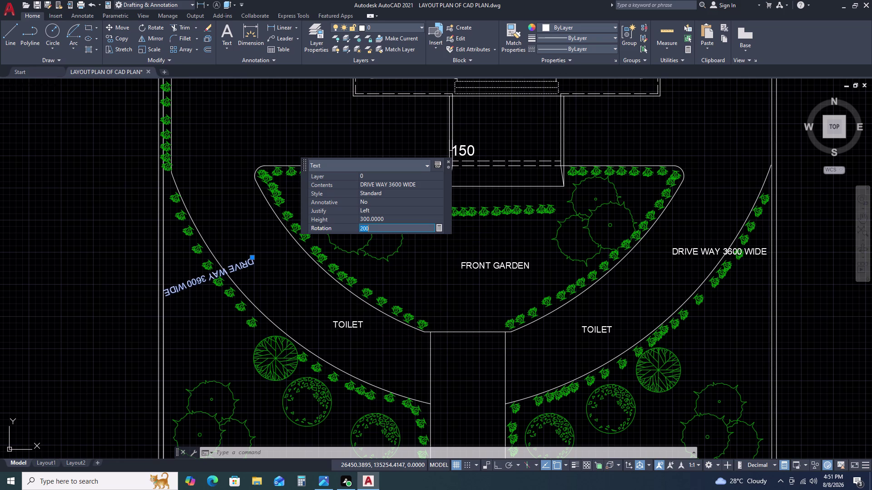
text(100)
key(Return)
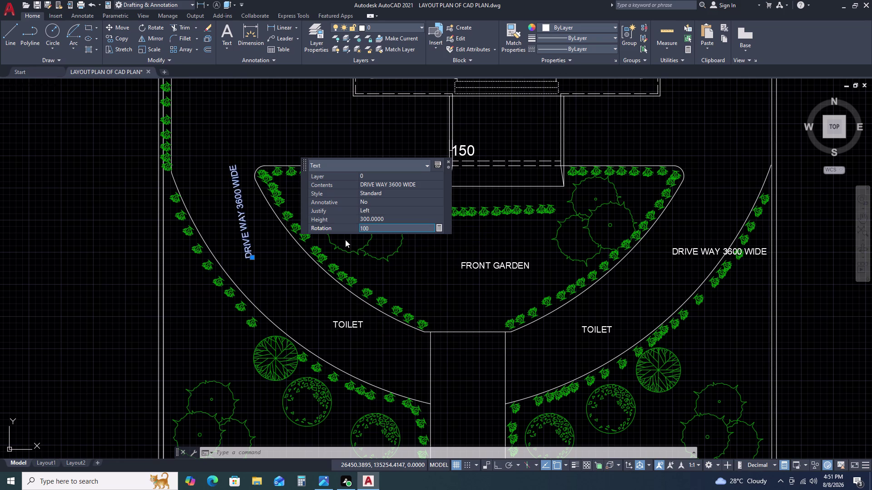
key(Escape)
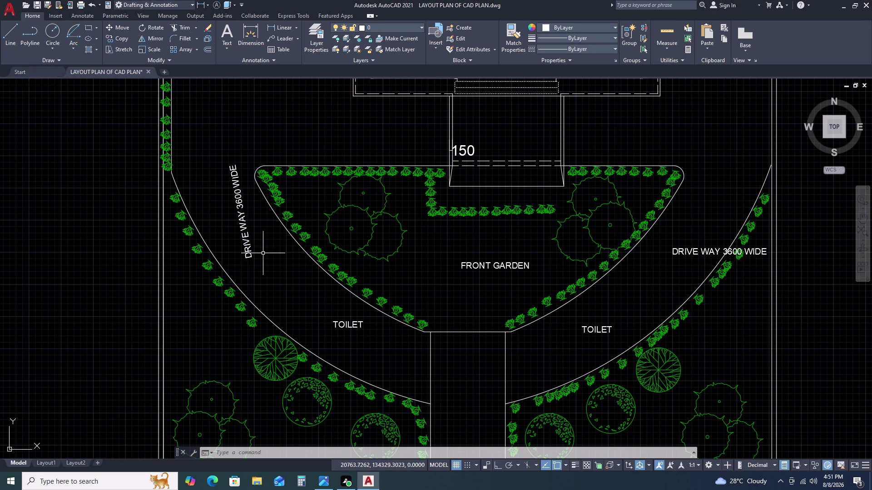
Rotate the left DRIVE WAY label to line up with the left curved driveway.
drag(261, 254, 253, 252)
click(235, 234)
text(RO)
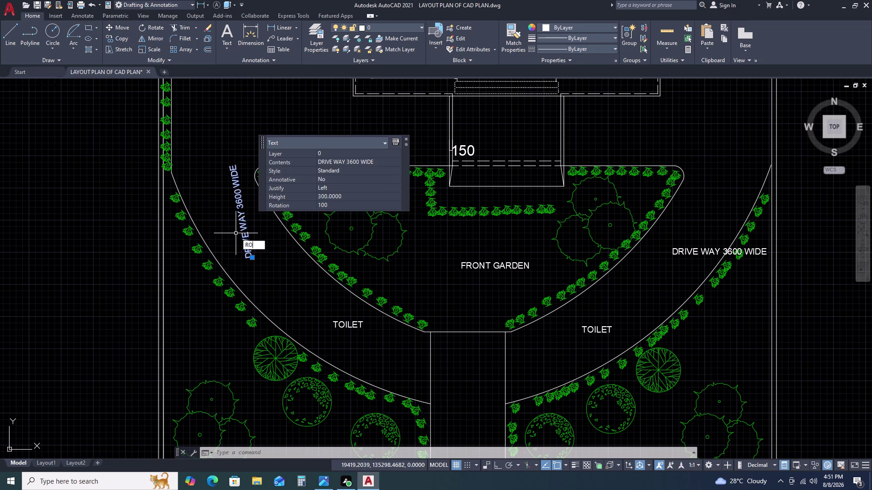
key(space)
click(236, 234)
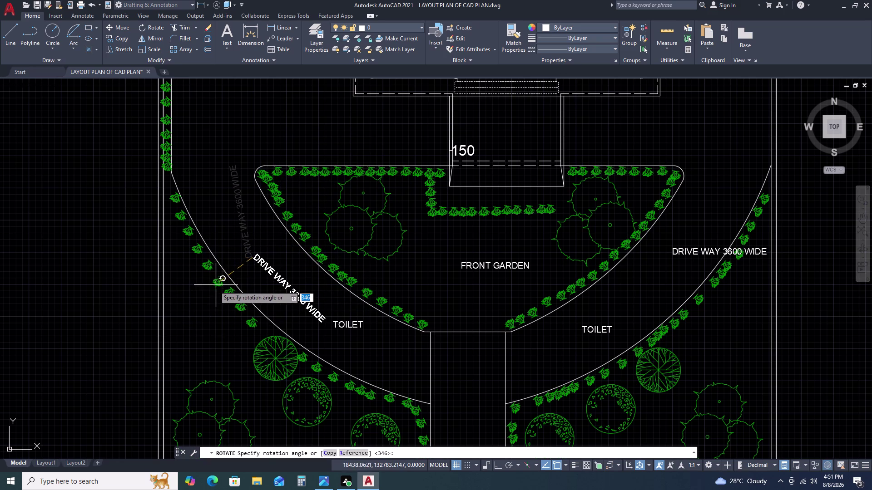
click(214, 286)
Match the right driveway label's properties to the left label with MA.
text(M)
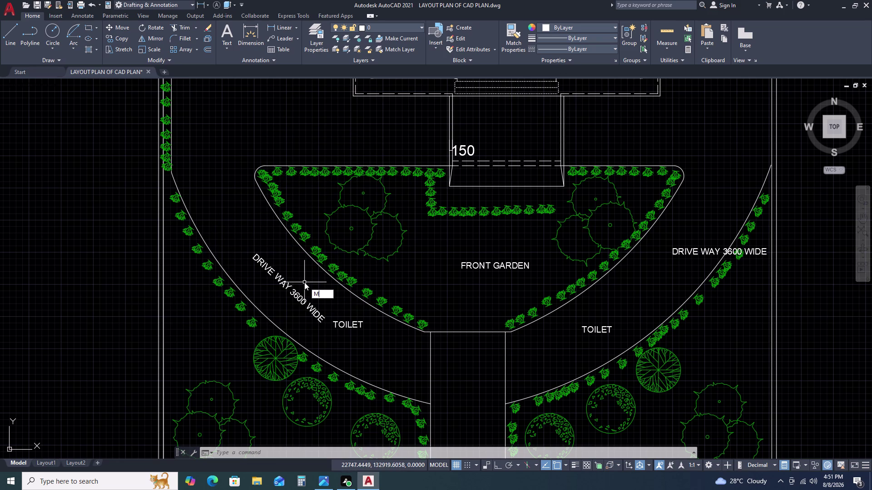
text(A)
key(space)
click(291, 288)
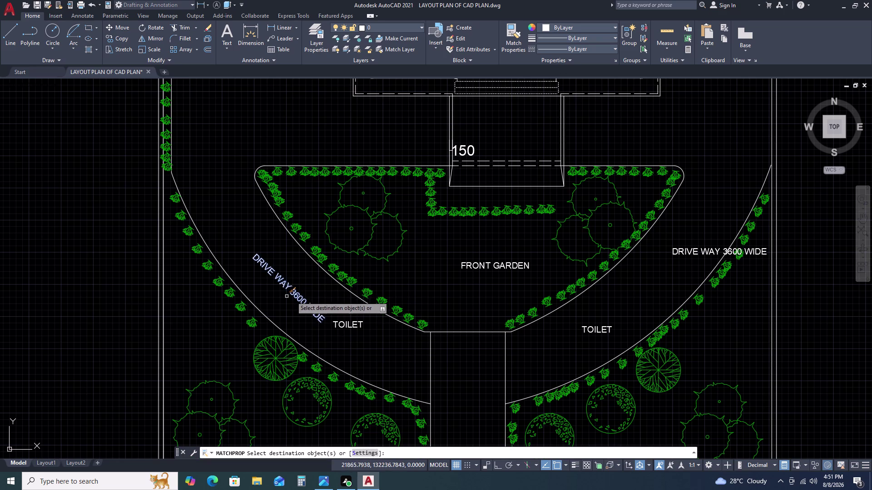
click(682, 256)
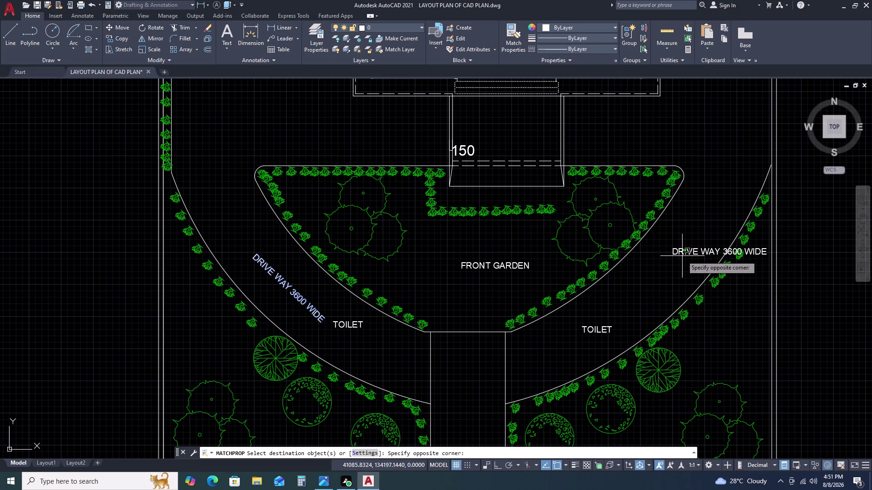
click(681, 245)
key(Escape)
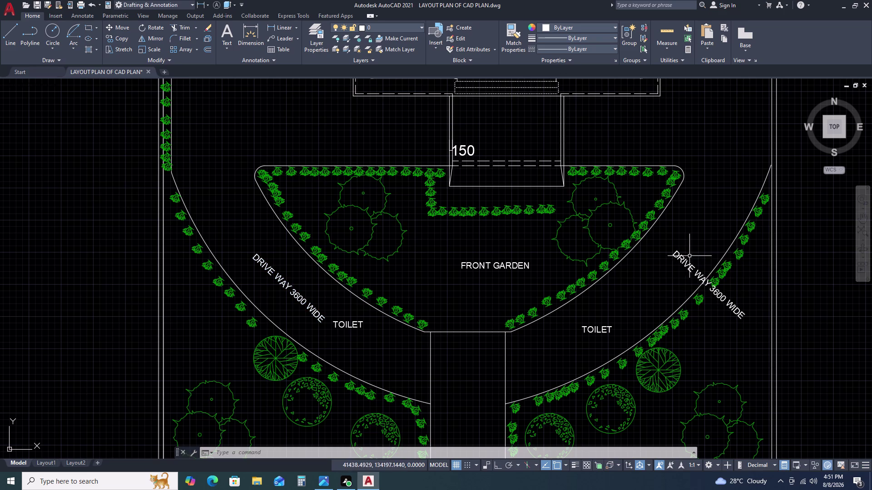
Rotate the right DRIVE WAY 3600 WIDE label to follow its curved driveway.
click(690, 256)
click(680, 273)
click(669, 255)
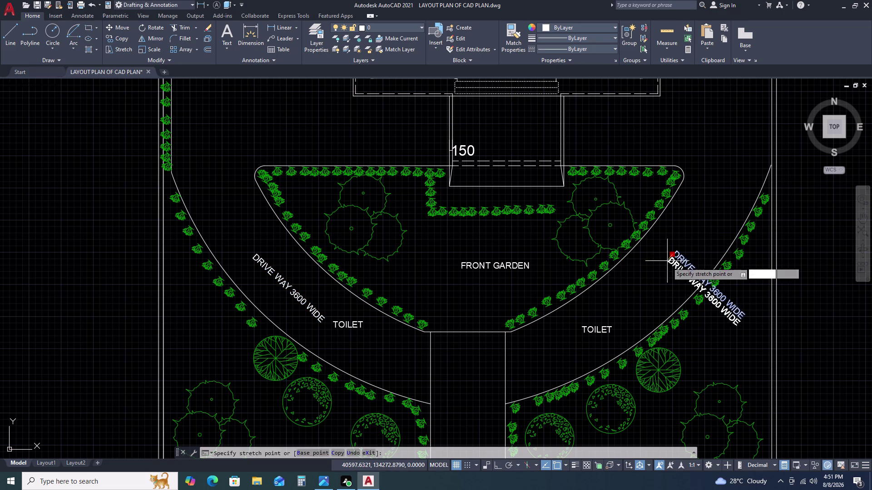
key(Escape)
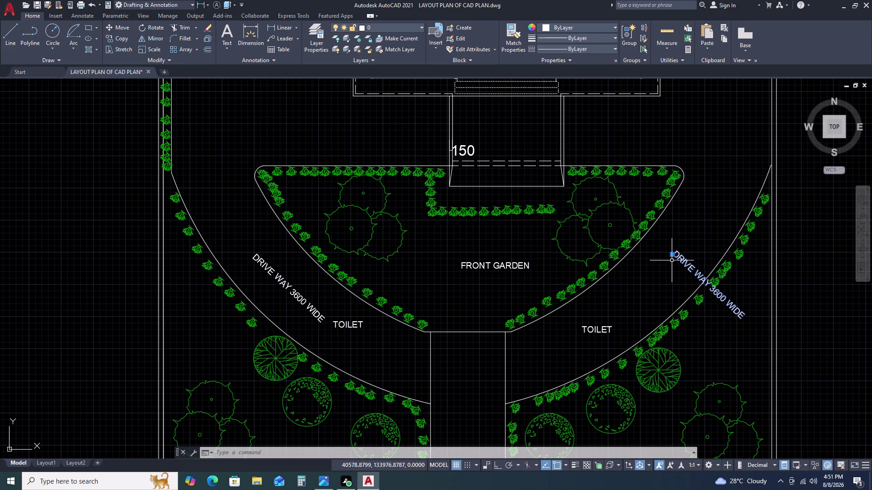
text(RO)
key(space)
click(671, 260)
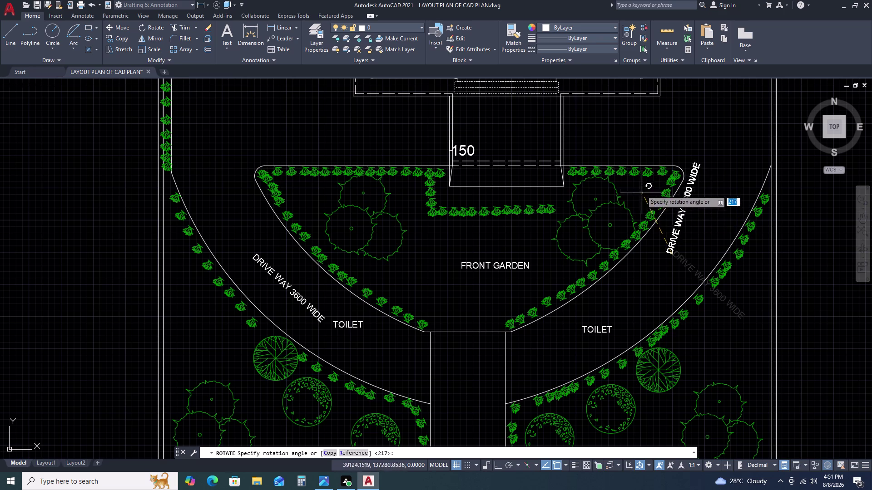
click(669, 146)
click(685, 213)
double_click(663, 252)
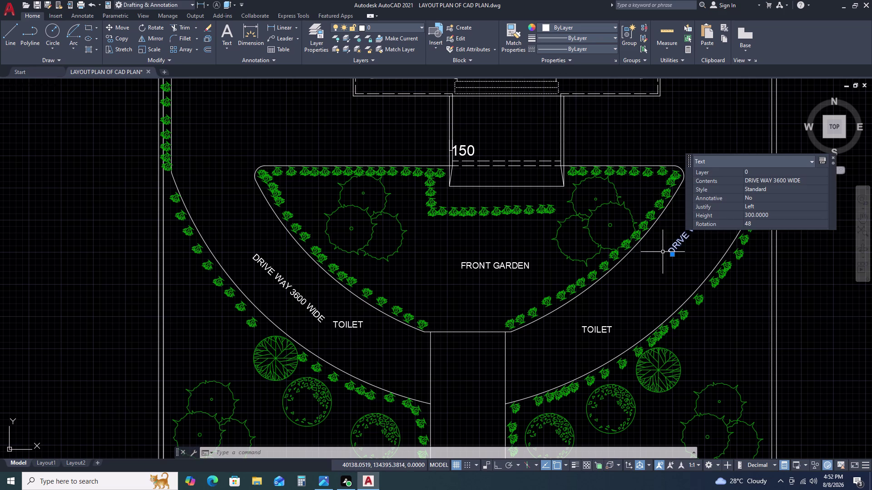
Move the right driveway label onto the right driveway curve.
text(M)
key(space)
click(663, 256)
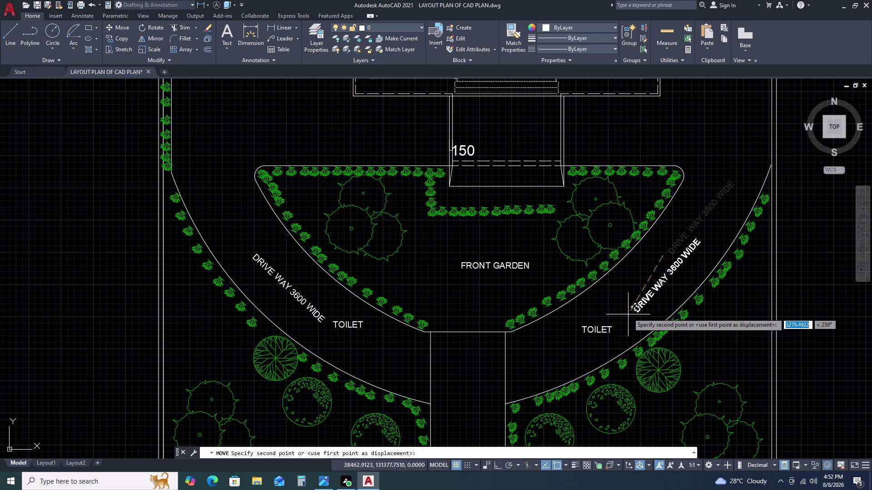
click(626, 309)
click(612, 321)
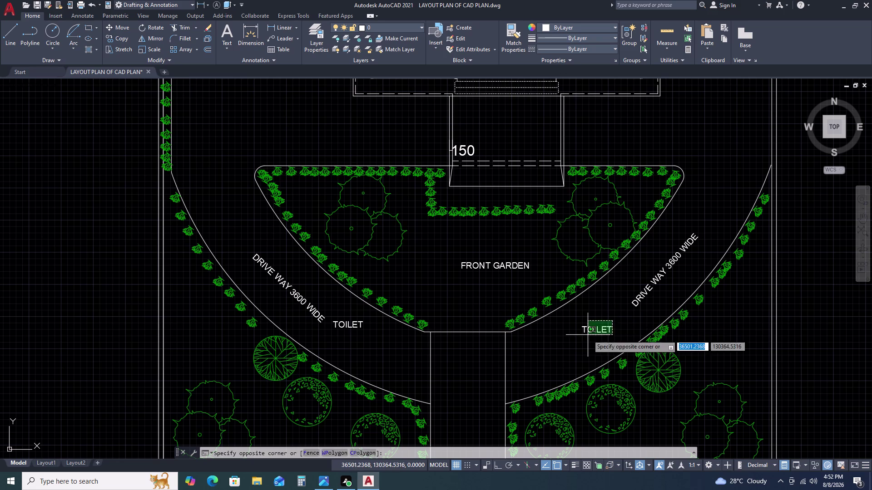
Delete the right and left TOILET labels from the front garden.
click(588, 335)
key(Delete)
click(356, 329)
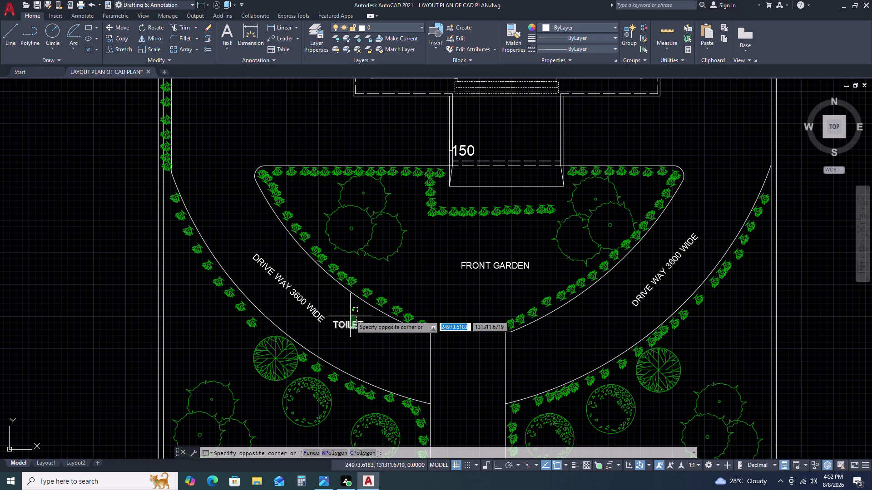
double_click(350, 316)
key(Delete)
Window-select the five porch labels and move them below the entrance steps.
scroll(down, 3)
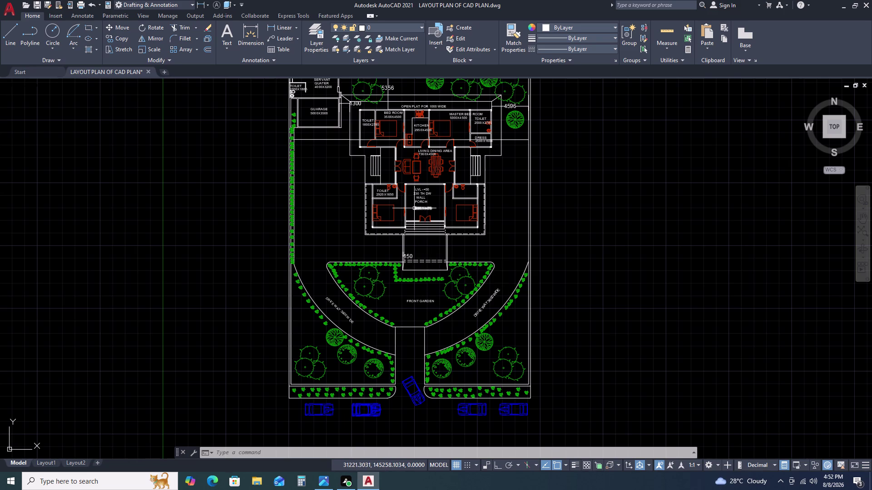
scroll(up, 3)
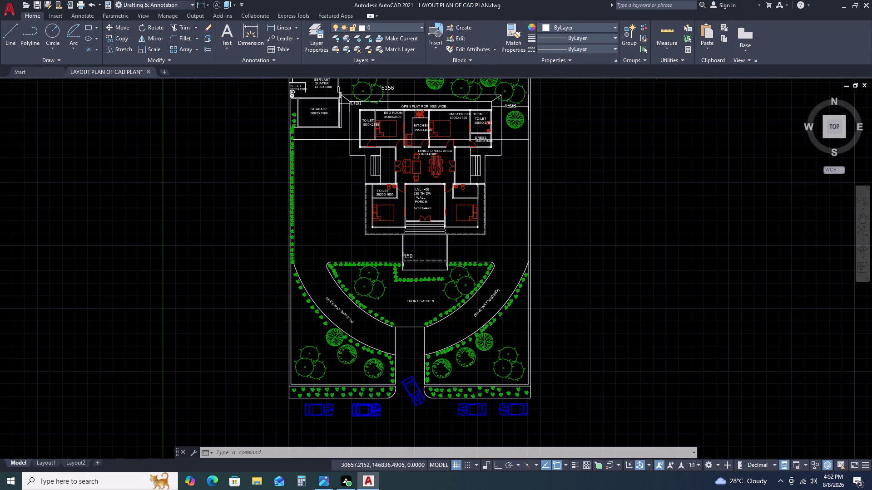
click(411, 160)
click(513, 255)
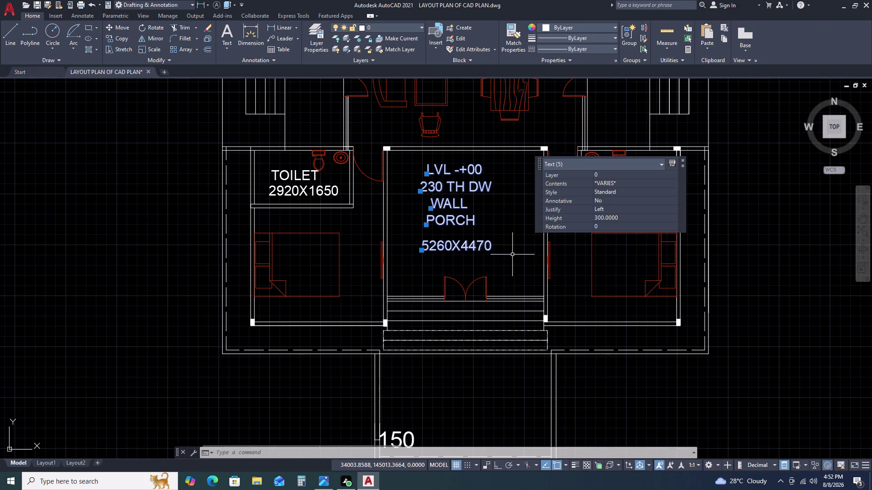
key(m)
key(space)
click(502, 247)
scroll(down, 3)
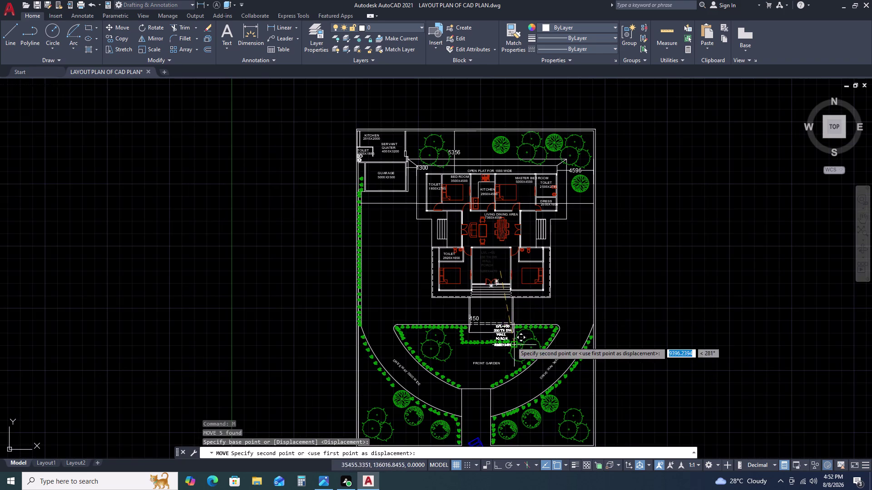
scroll(up, 3)
click(522, 325)
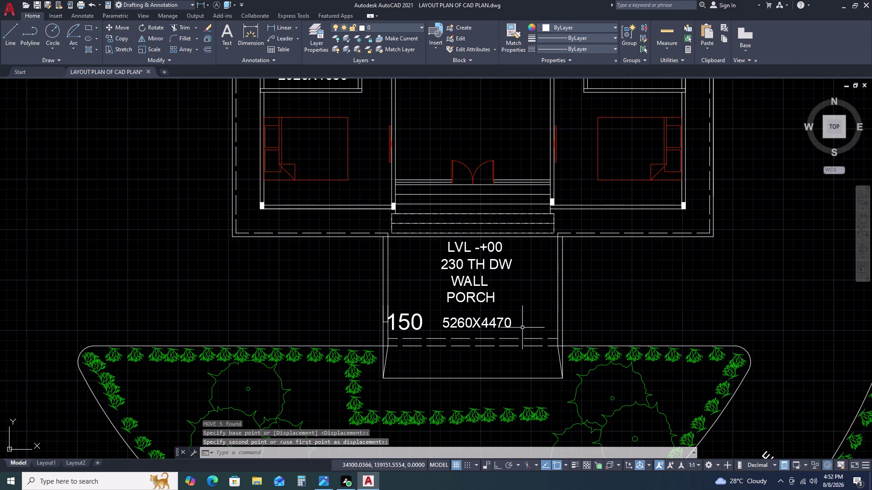
Select the LVL -+00 label and begin copying it with CO.
click(474, 247)
click(463, 249)
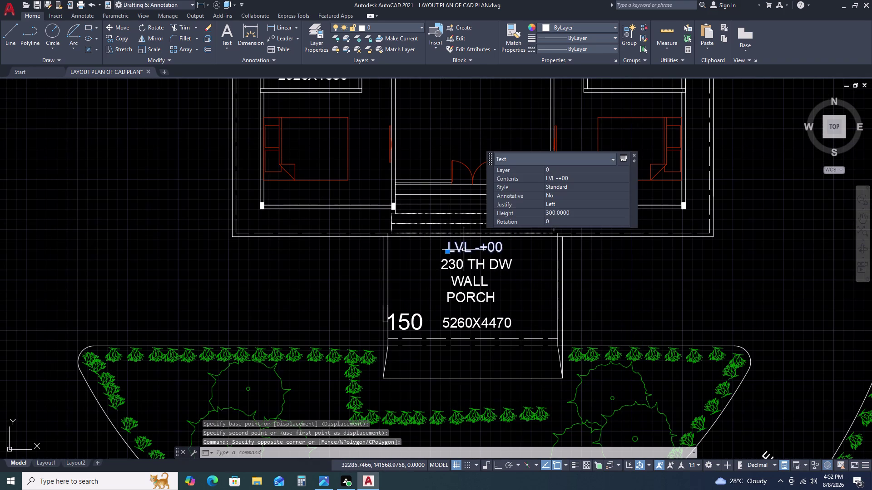
text(CO)
key(space)
drag(511, 255, 510, 251)
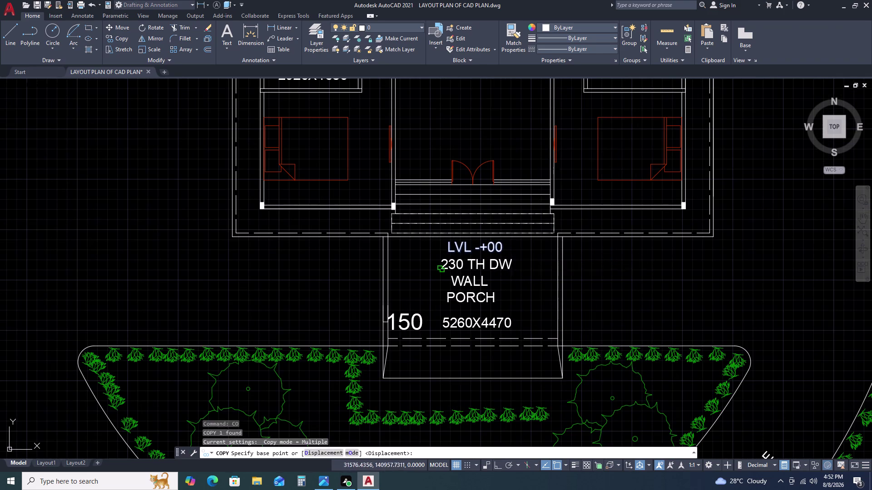
Place two stacked copies of the LVL label in the room above the porch.
scroll(down, 3)
middle_drag(518, 139, 526, 211)
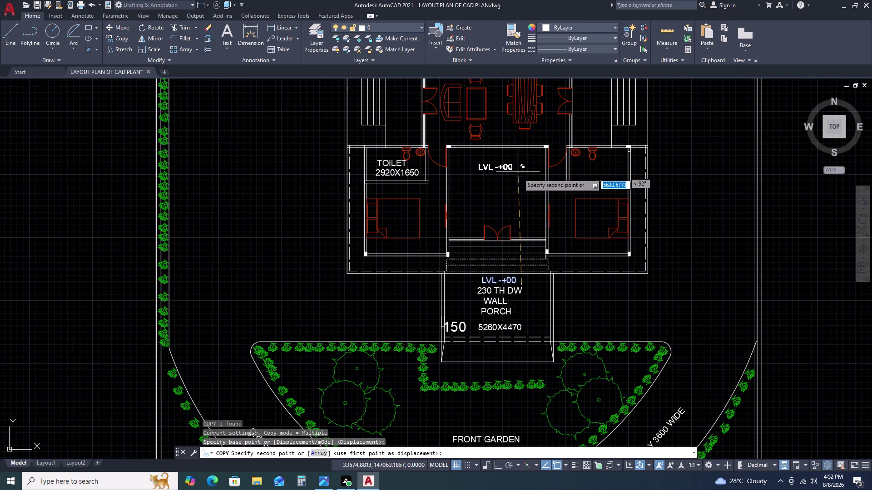
click(517, 200)
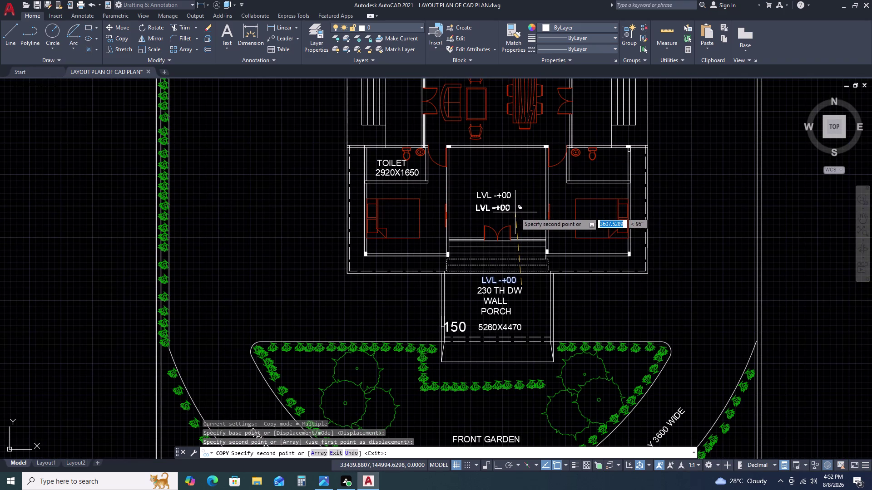
click(515, 213)
right_click(516, 212)
right_click(516, 213)
click(516, 212)
key(Escape)
key(Escape)
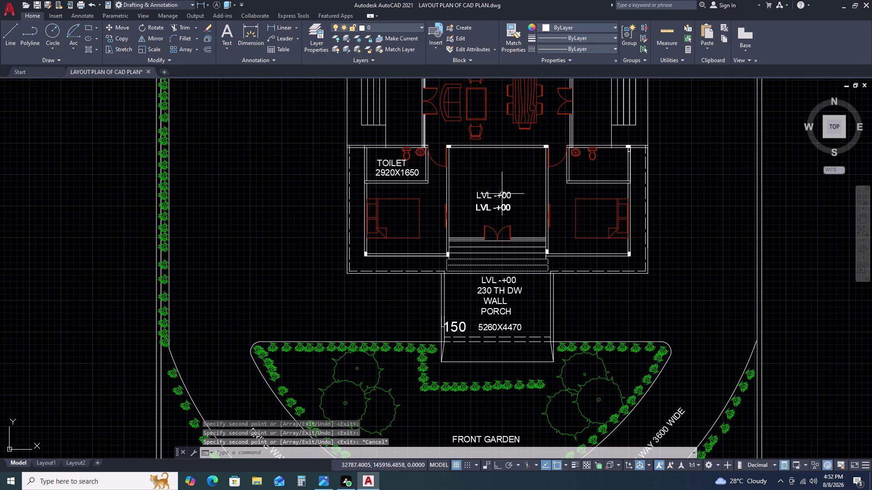
Change the upper copied label to read DRAWING ROOM.
double_click(487, 198)
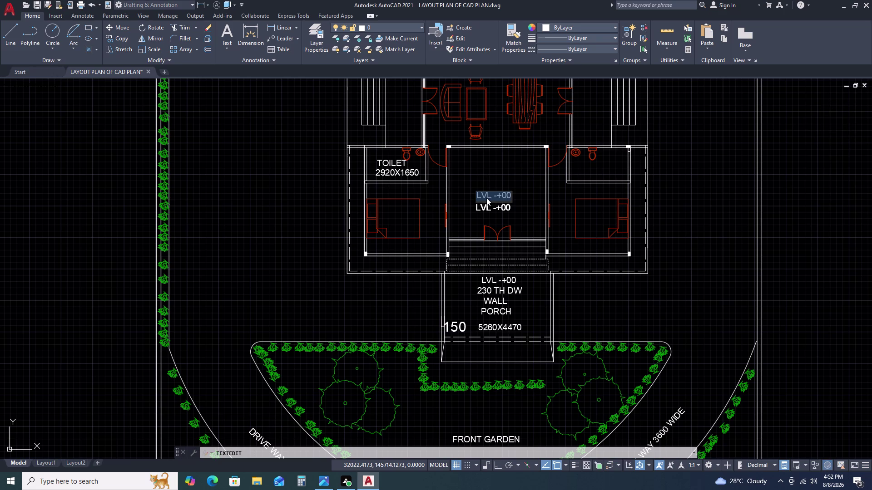
text(DR)
text(AWINF)
key(space)
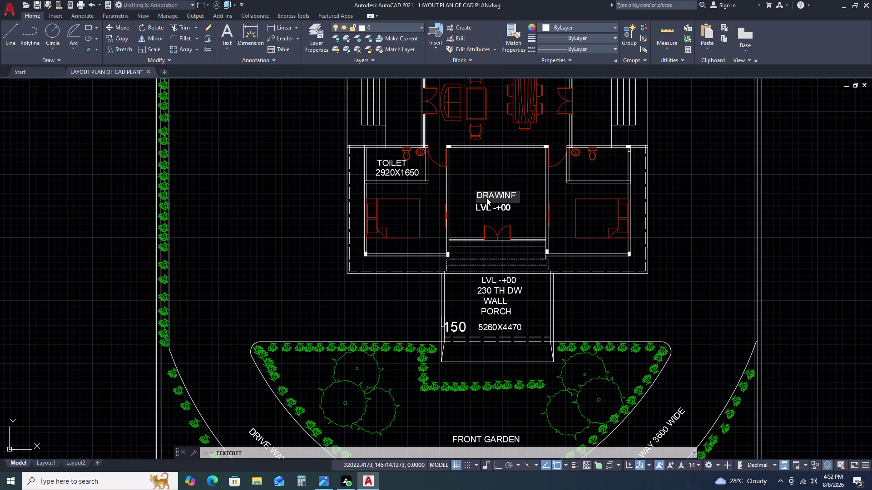
key(BackSpace)
key(BackSpace)
text(G ROOM)
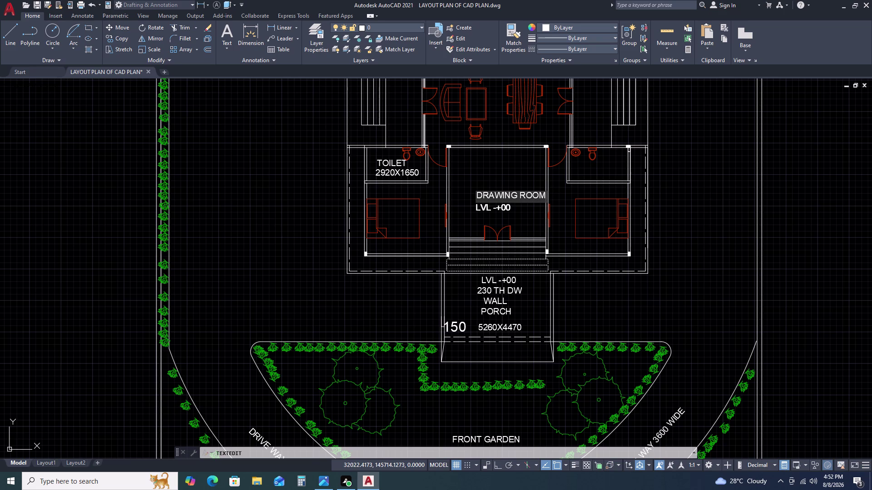
click(508, 207)
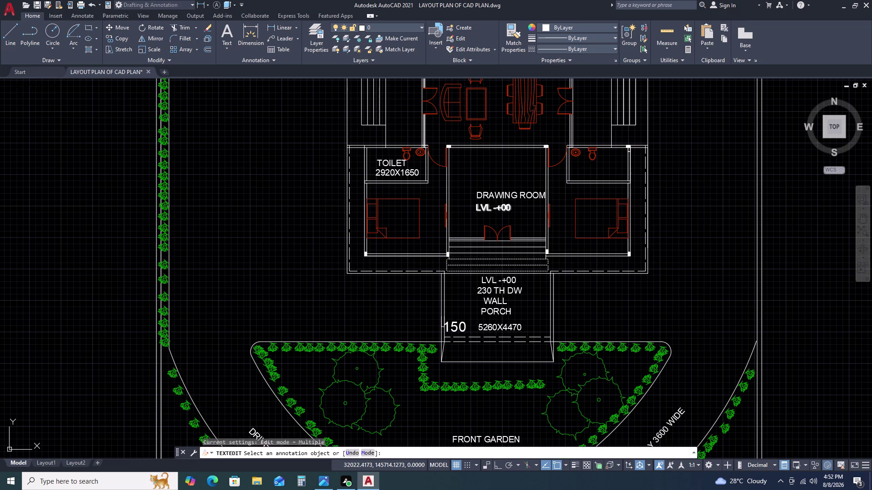
Change the lower copied label to read 4800X3650.
click(505, 207)
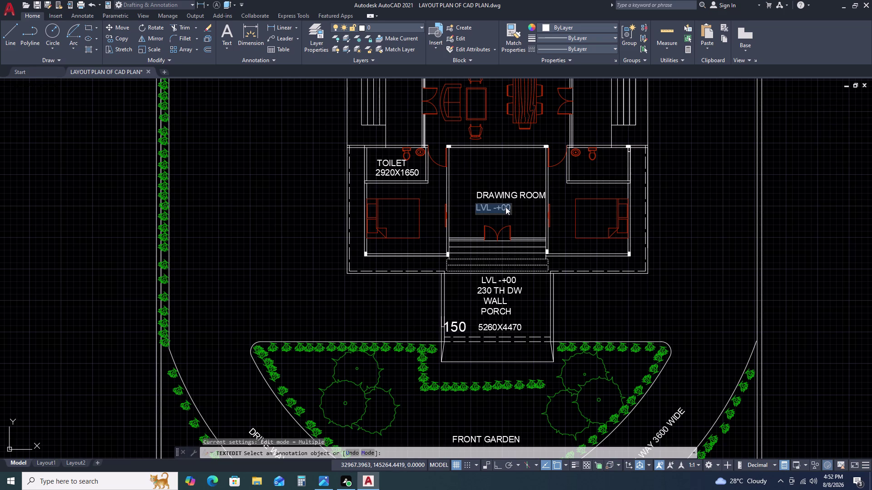
text(48)
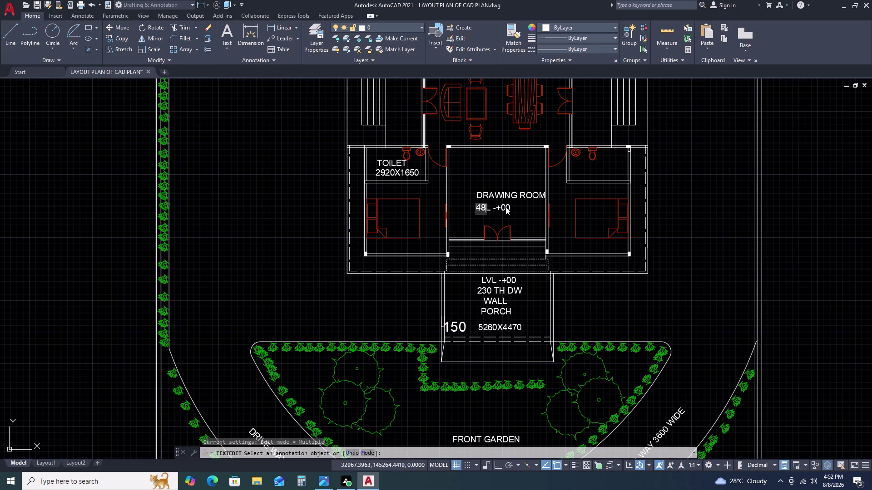
text(00)
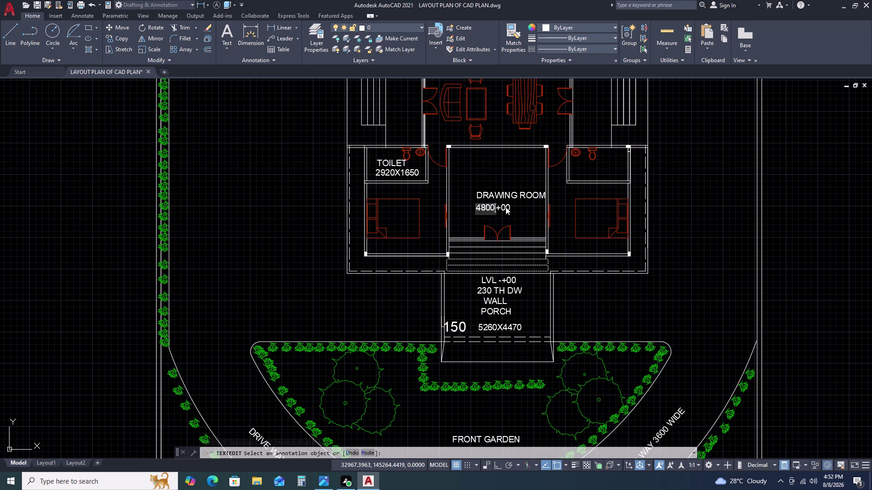
key(x)
text(36)
text(50)
double_click(525, 217)
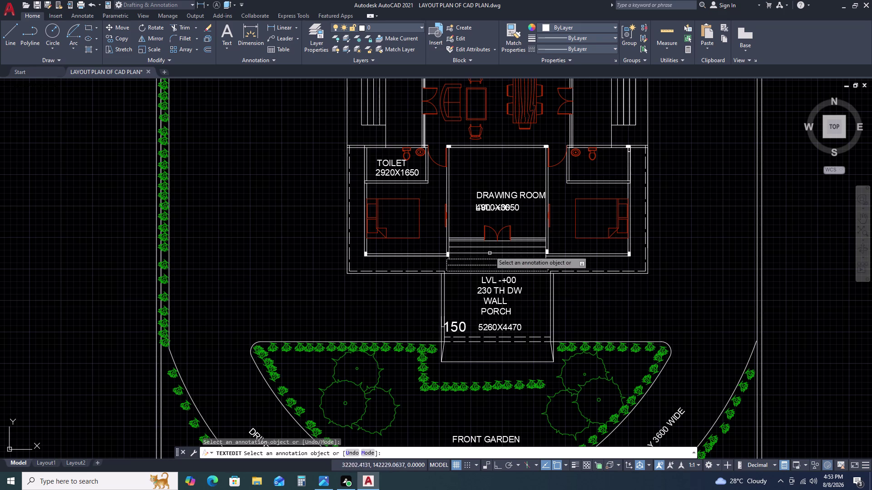
Delete the leftover duplicate level label in the drawing room.
scroll(up, 3)
key(Escape)
scroll(up, 3)
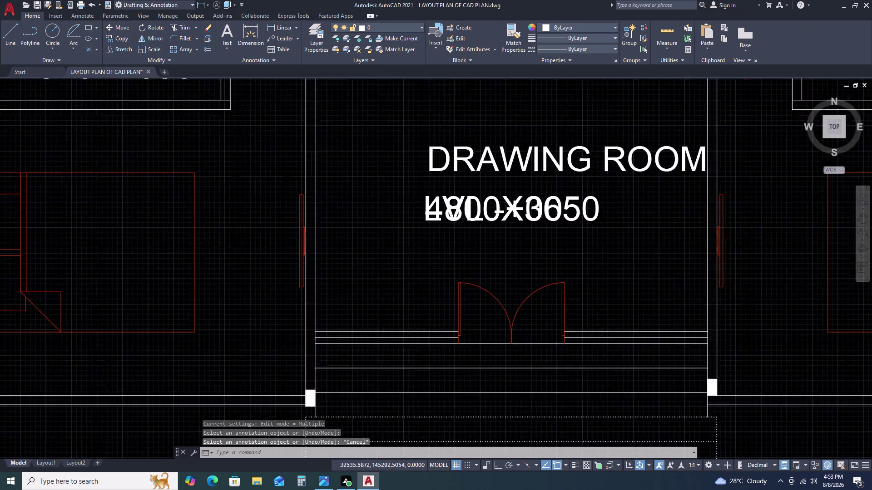
scroll(up, 3)
click(533, 215)
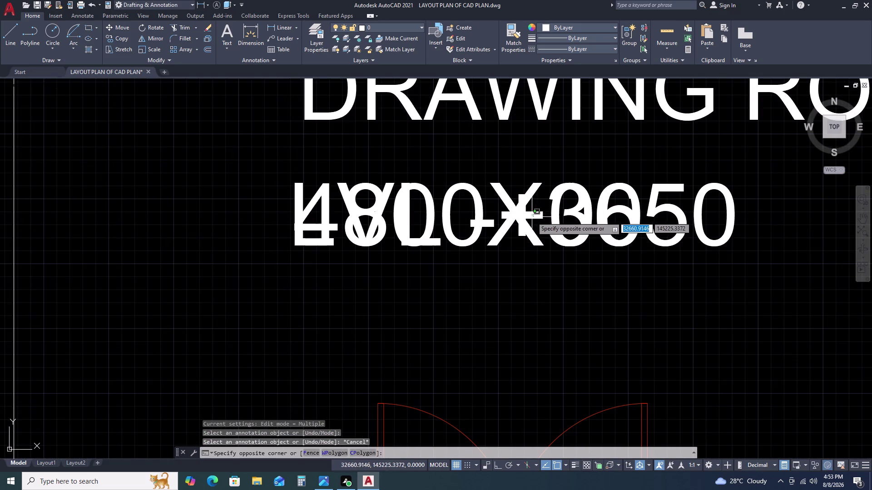
click(531, 218)
key(Delete)
scroll(down, 3)
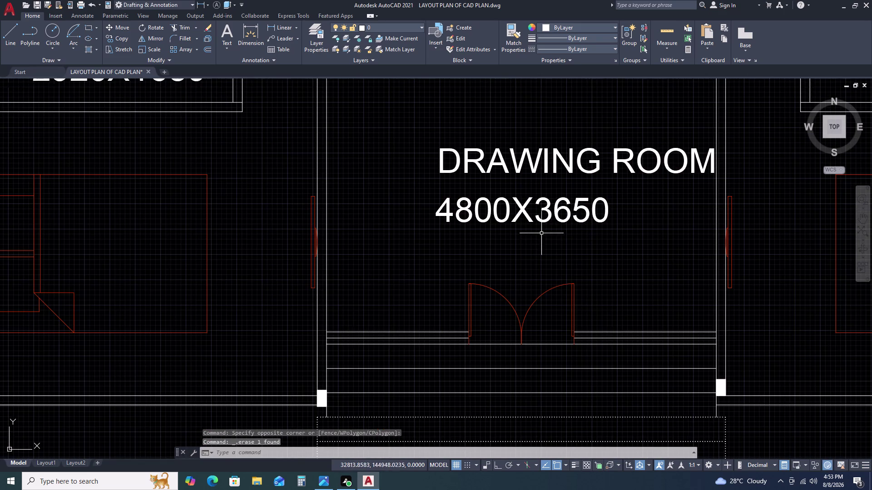
Edit the porch level text, trying minus, bar and underscore characters.
middle_drag(564, 280, 549, 245)
scroll(down, 3)
scroll(up, 3)
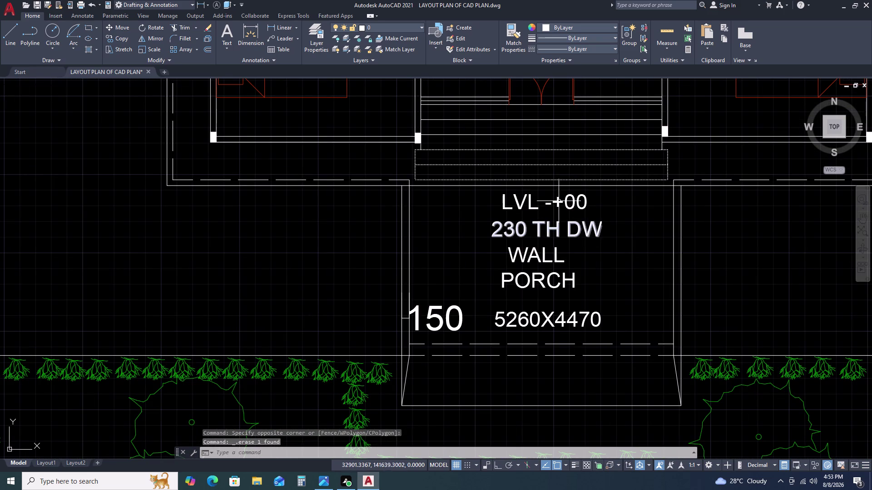
double_click(559, 202)
click(555, 205)
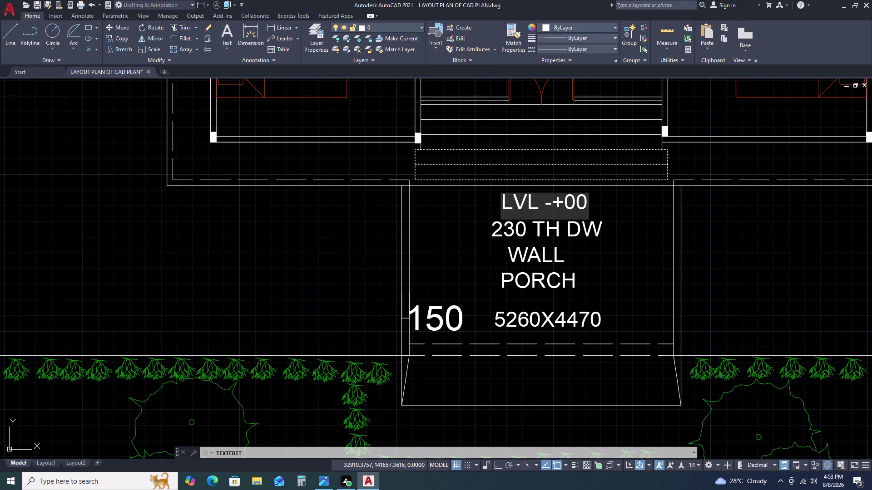
key(BackSpace)
key(minus)
key(BackSpace)
key(shift+bar)
key(BackSpace)
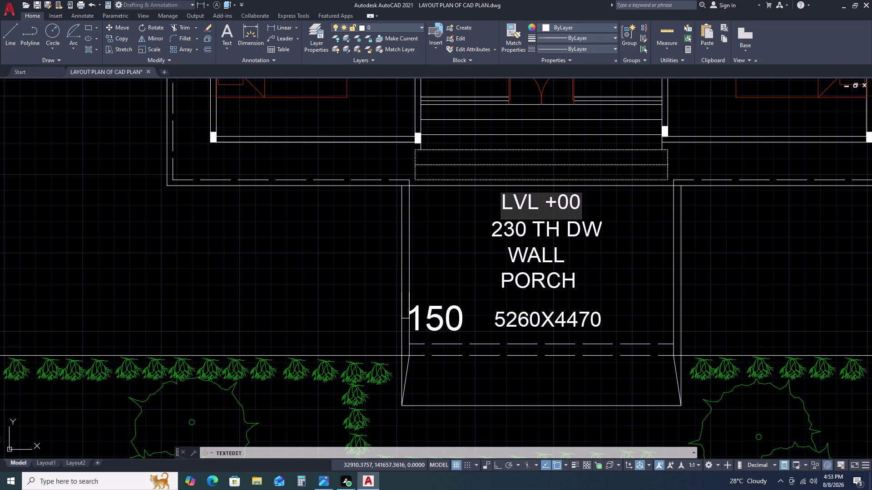
key(shift+underscore)
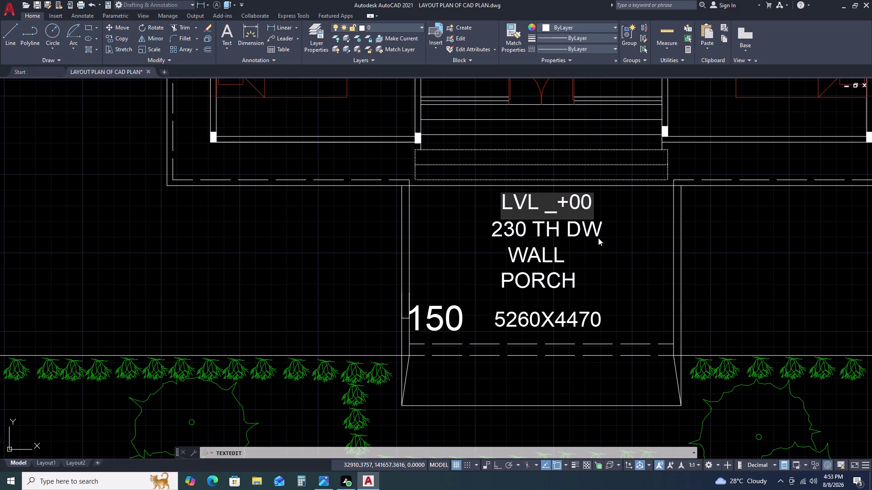
Replace the wrong character with a minus so it reads LVL -+00, then exit editing.
key(BackSpace)
key(minus)
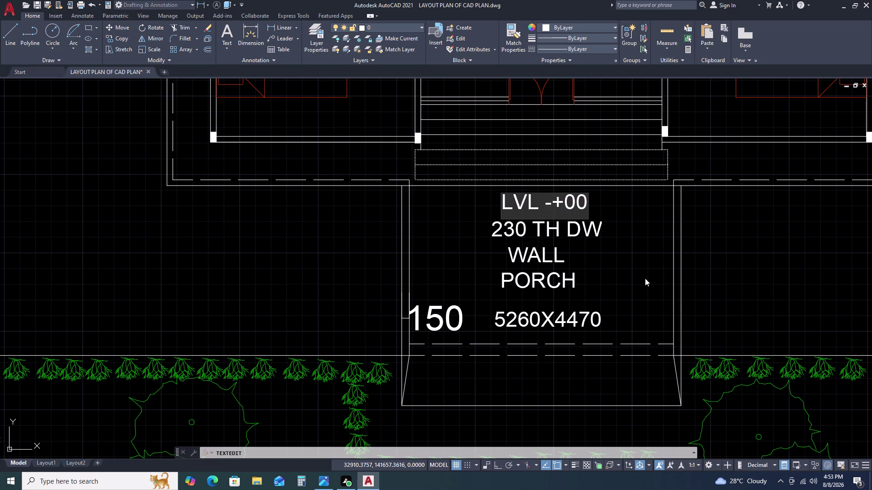
click(645, 278)
key(Escape)
scroll(down, 3)
middle_drag(680, 252, 601, 246)
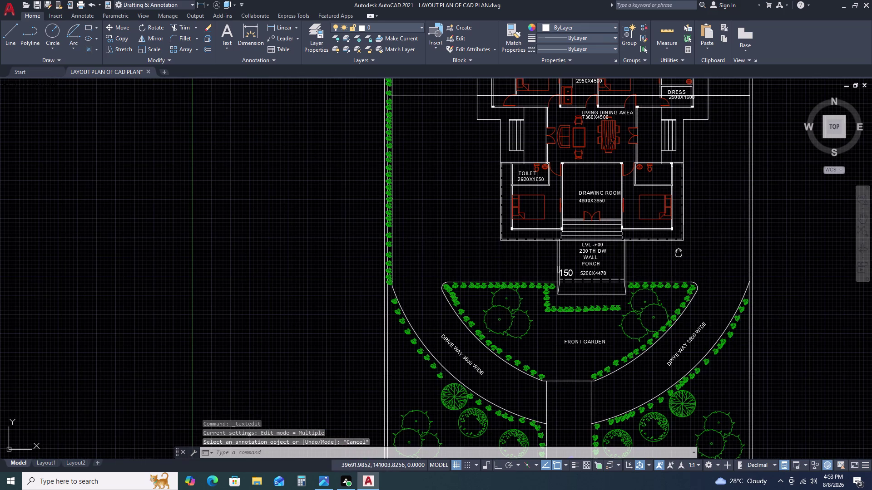
middle_drag(601, 246, 578, 241)
scroll(down, 3)
scroll(up, 3)
middle_drag(592, 265, 555, 268)
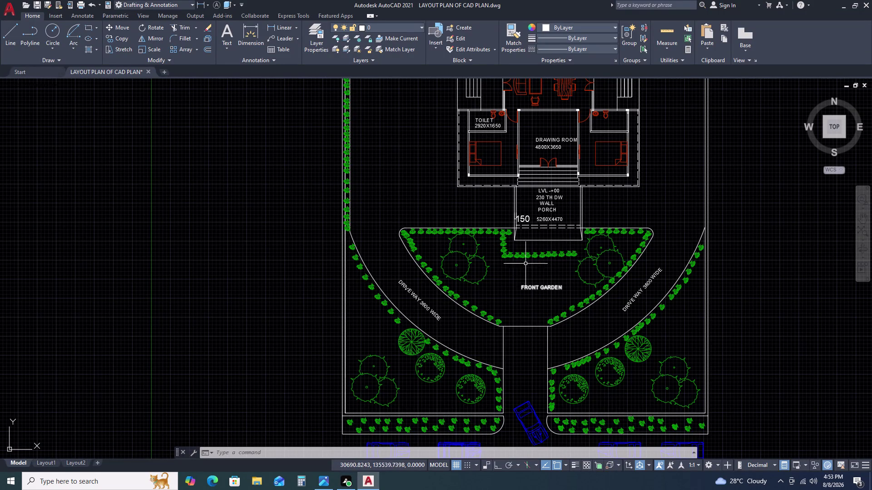
scroll(down, 3)
middle_drag(575, 343, 546, 263)
scroll(up, 3)
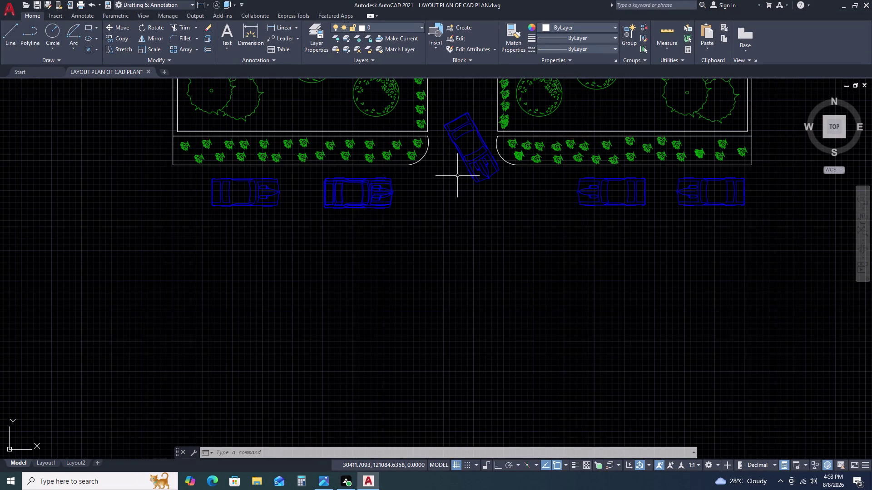
key(l)
key(space)
scroll(up, 3)
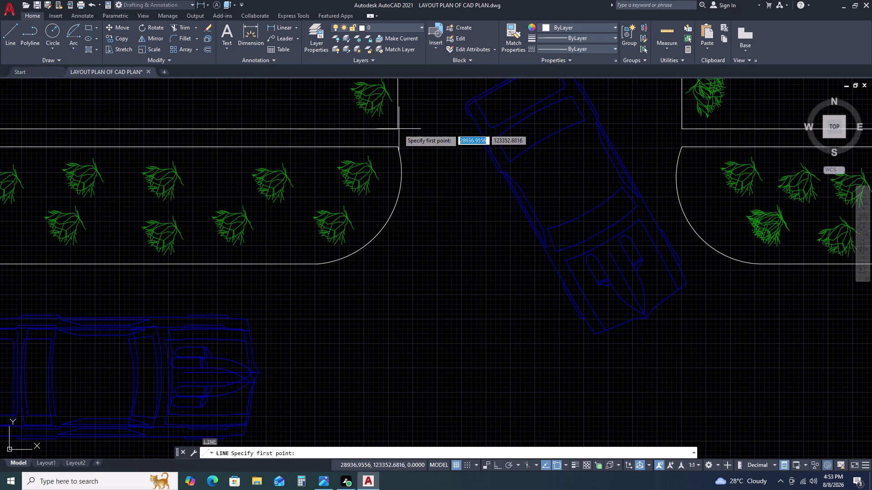
click(397, 129)
click(684, 130)
key(Escape)
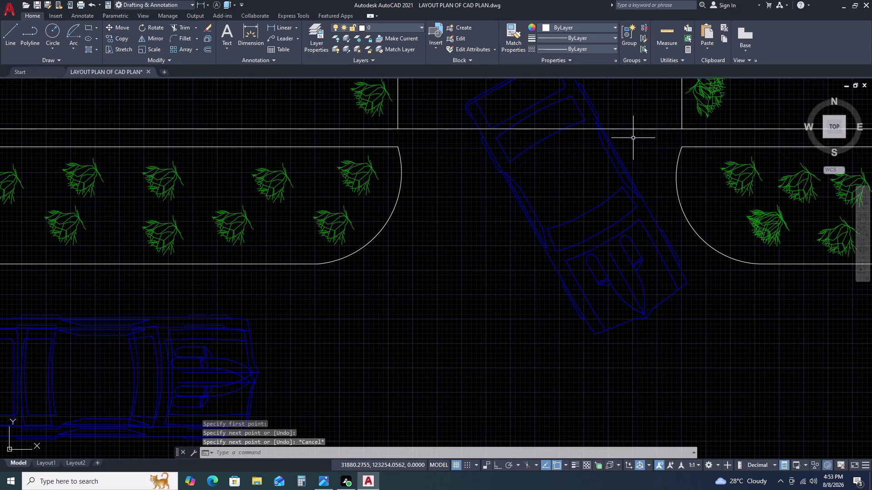
click(288, 38)
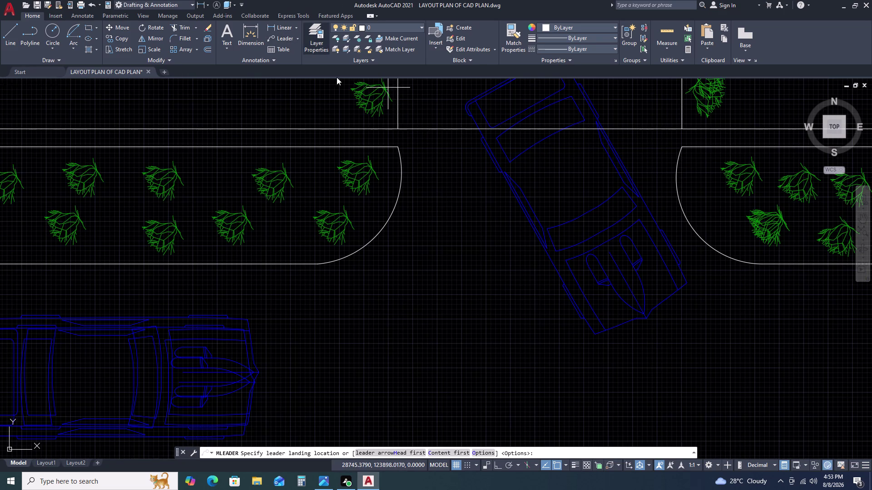
click(432, 129)
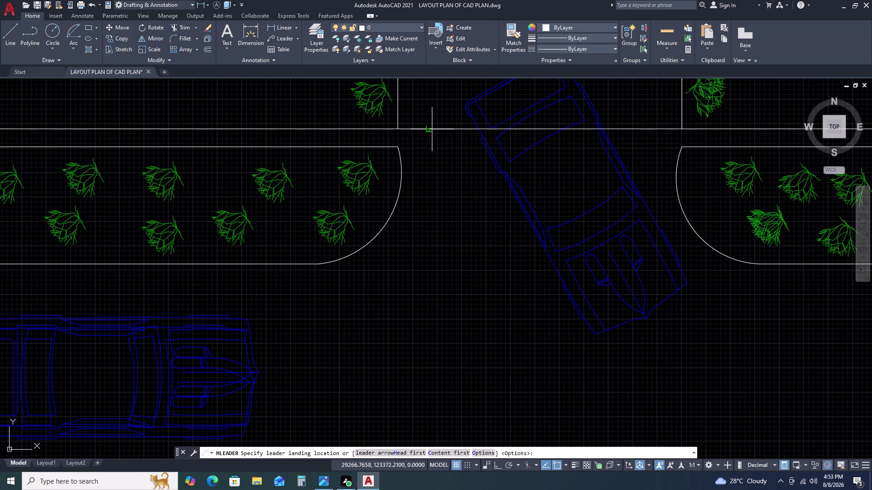
key(F8)
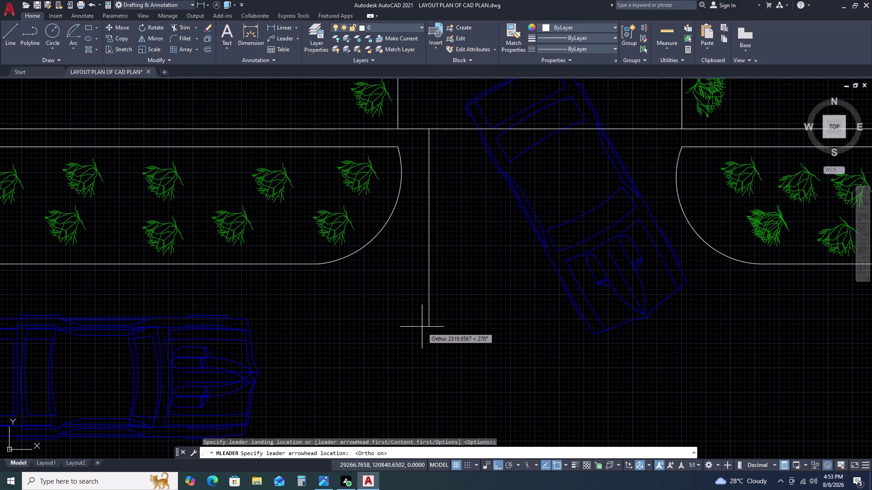
click(426, 335)
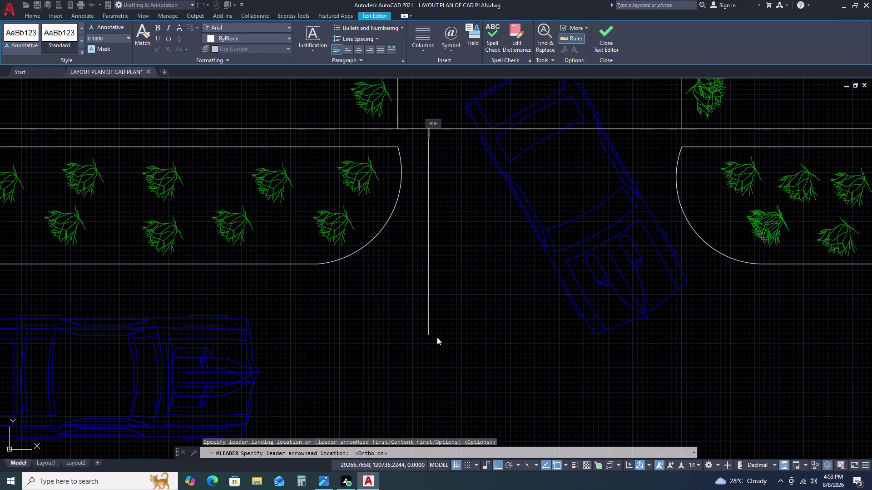
key(Escape)
click(435, 209)
click(422, 271)
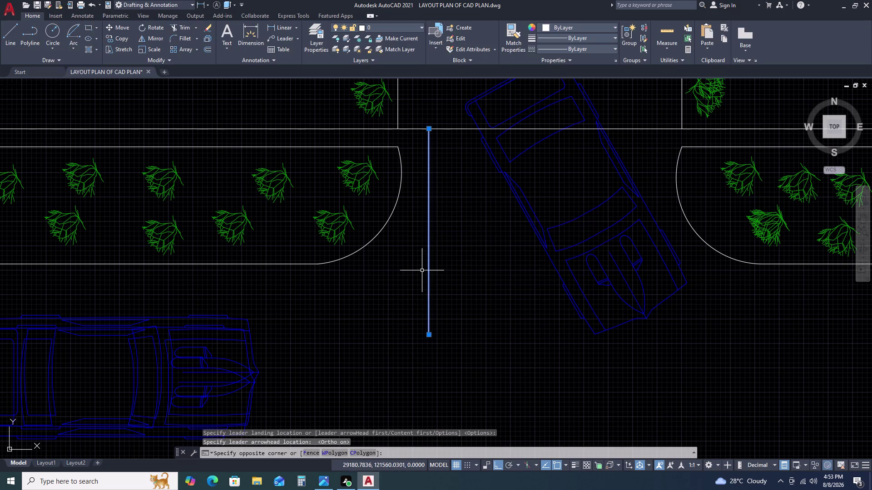
key(Delete)
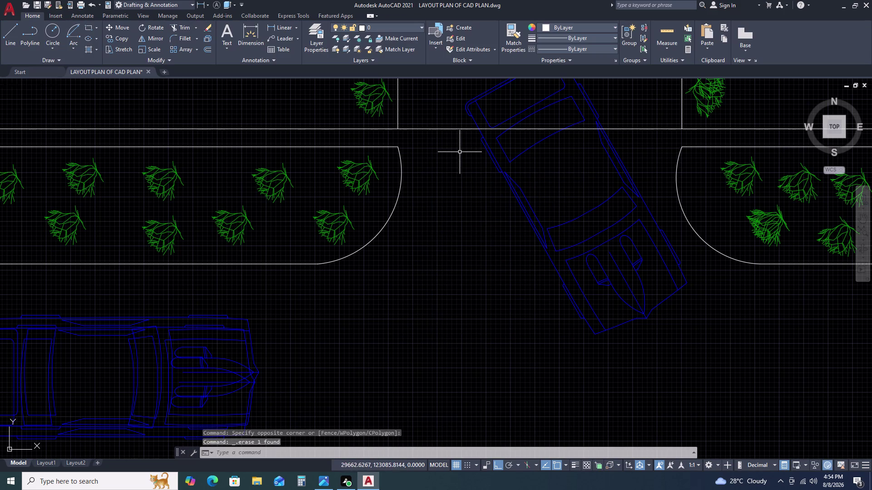
click(290, 40)
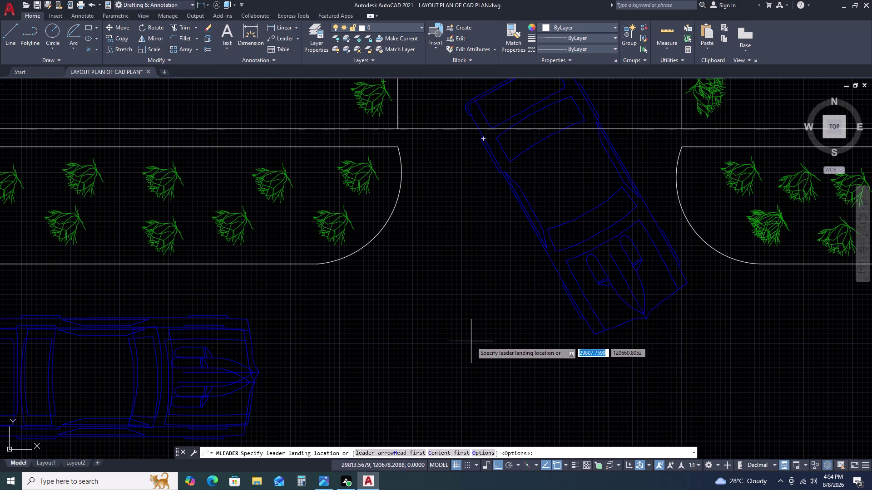
Draw a multileader from below the gate up to the gate line and start its label.
drag(470, 342, 471, 334)
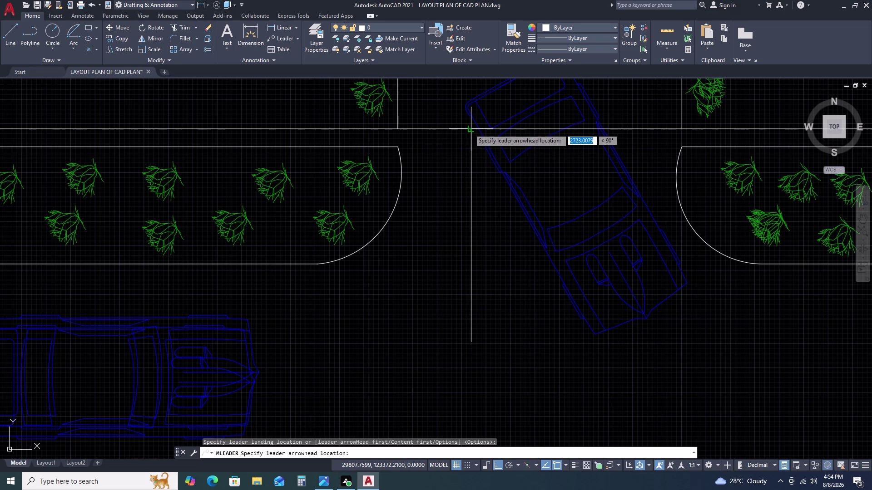
click(469, 129)
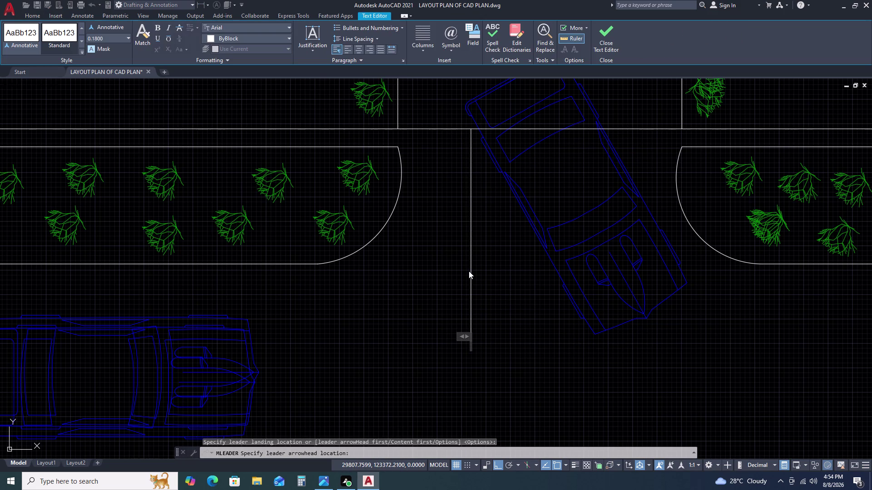
key(b)
key(a)
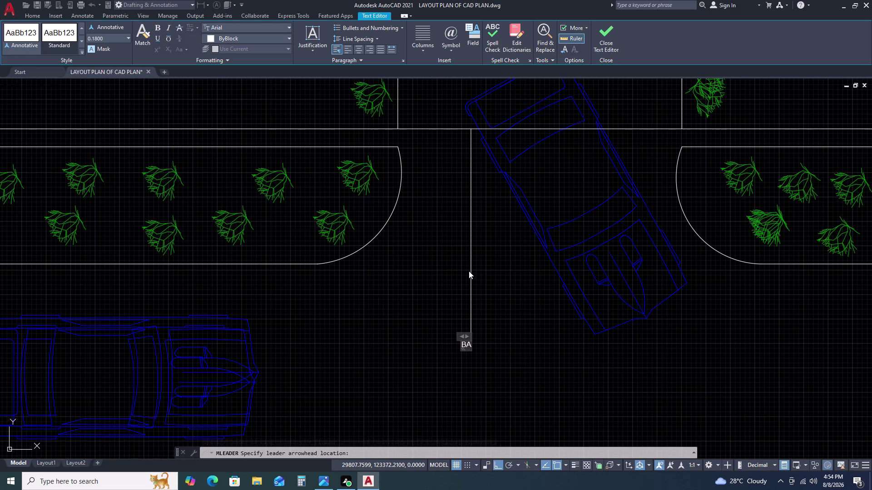
key(BackSpace)
Finish the label text 'BUNGLOW MAIN ENTRY' and select the new multileader.
text(UN)
text(G)
text(L)
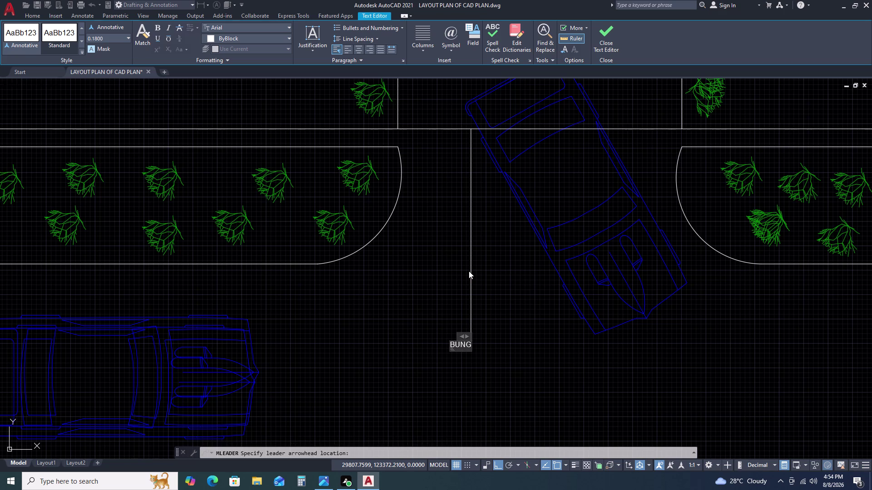
text(OW MAIN)
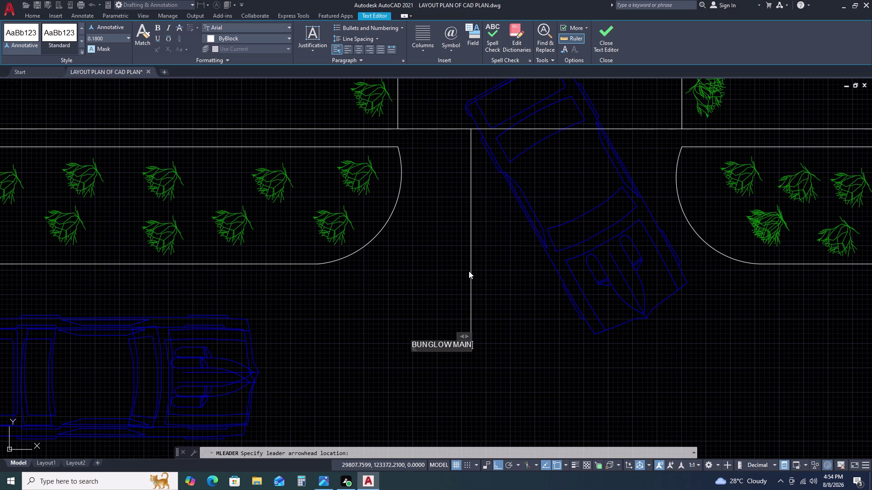
key(space)
text(ENTRY)
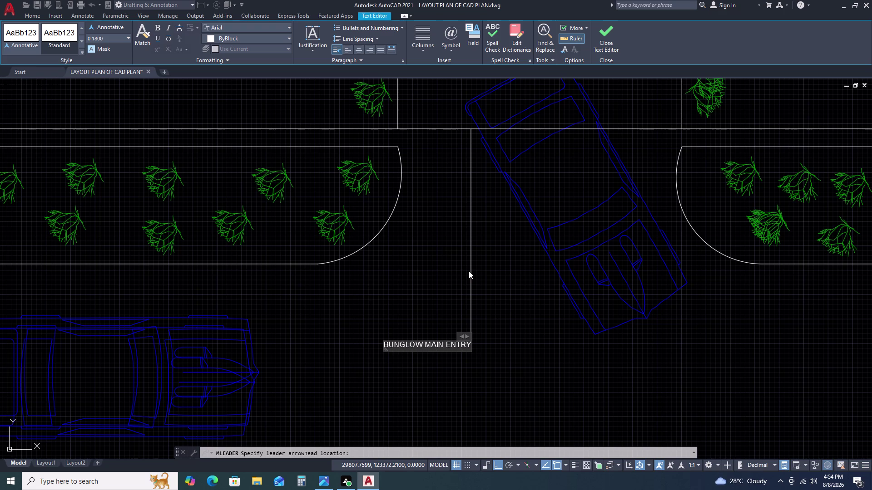
click(486, 365)
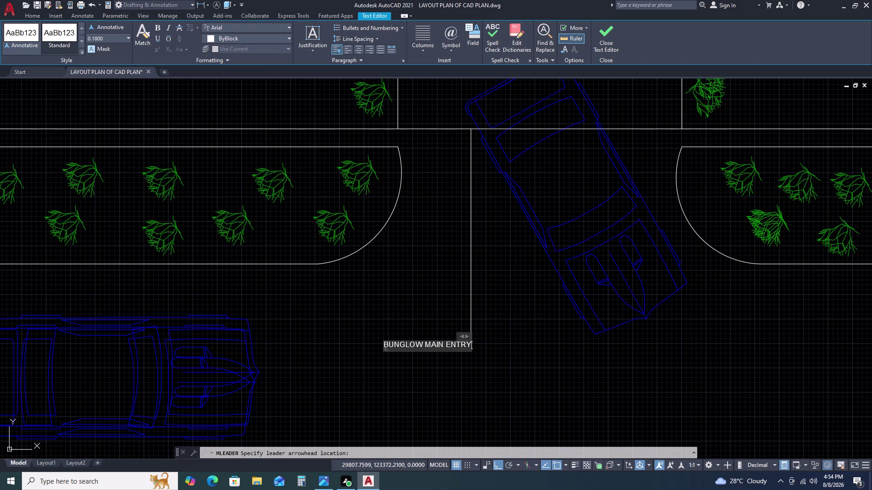
drag(478, 344, 472, 342)
click(452, 335)
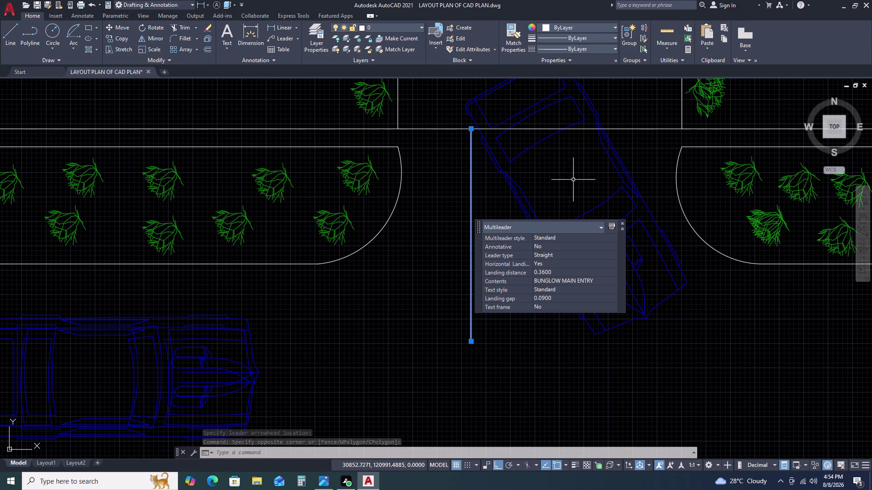
Set the multileader's arrowhead size to 500 in the Properties palette.
click(613, 62)
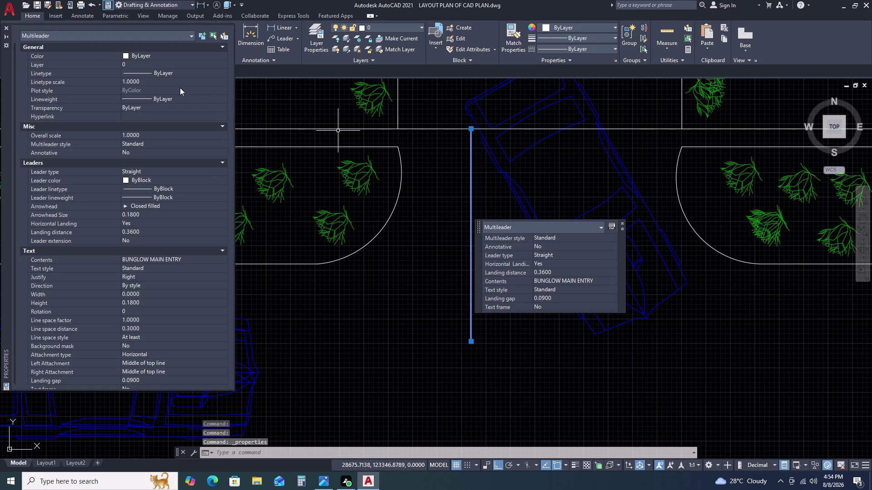
scroll(down, 3)
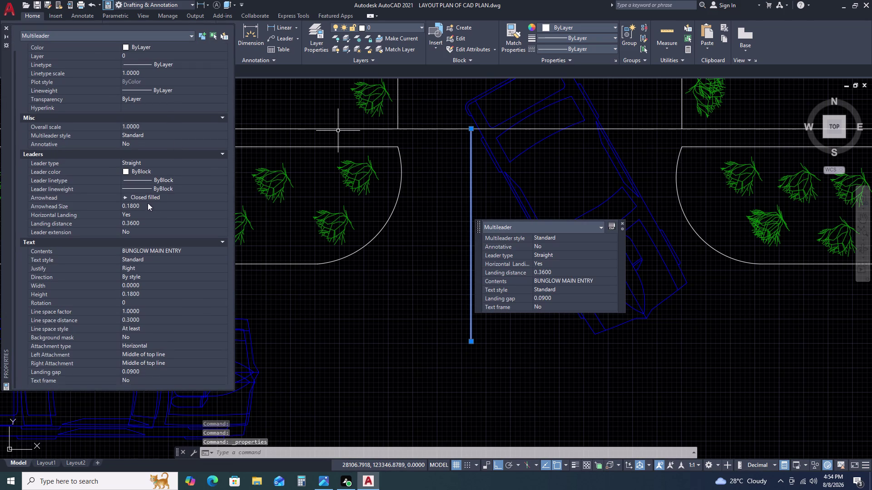
click(147, 204)
text(50)
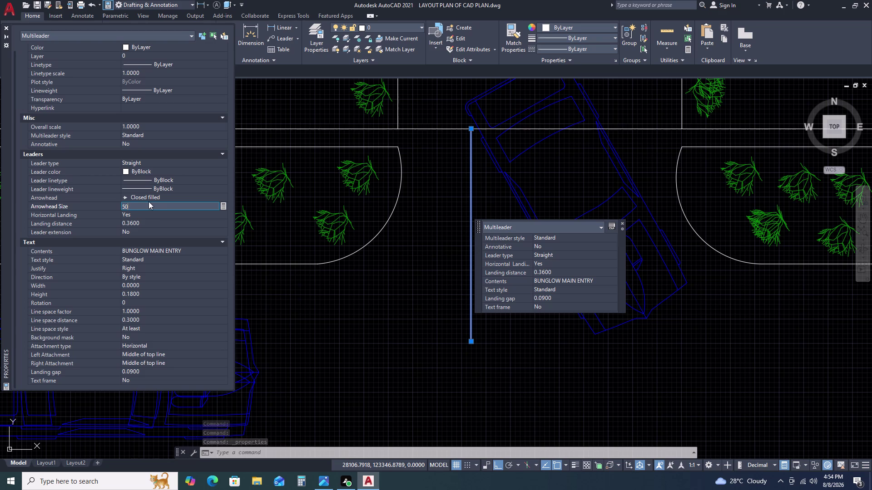
text(00)
key(BackSpace)
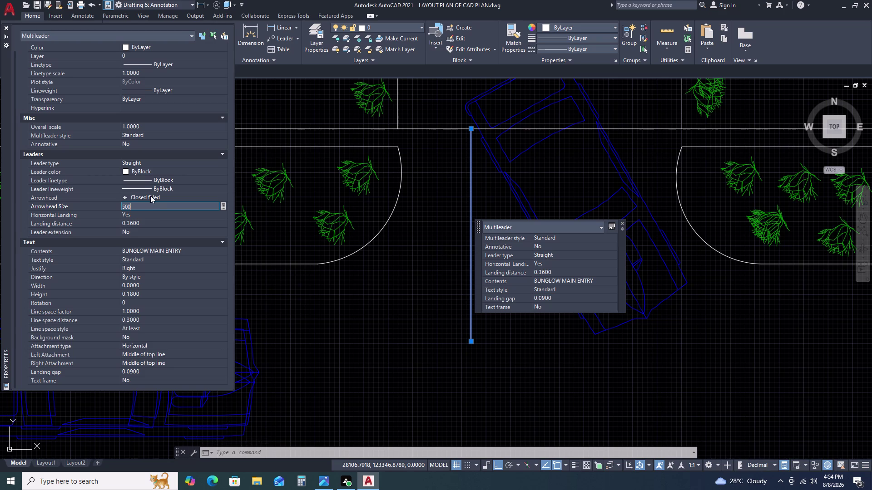
key(Return)
Set the multileader text height to 500 and close the Properties palette.
scroll(down, 3)
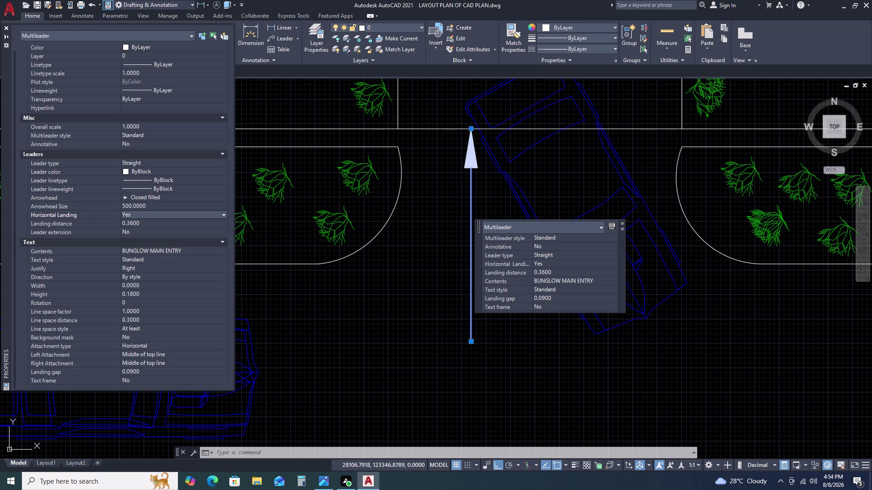
scroll(down, 3)
scroll(down, 3)
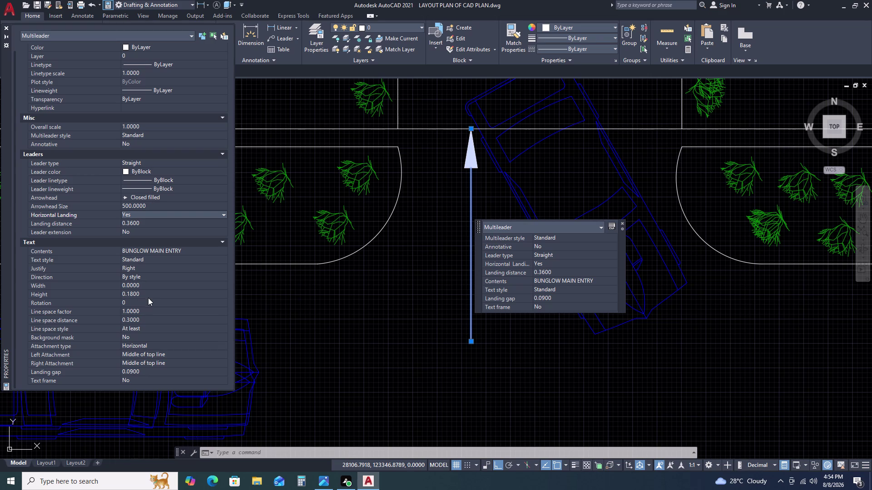
click(148, 293)
text(5)
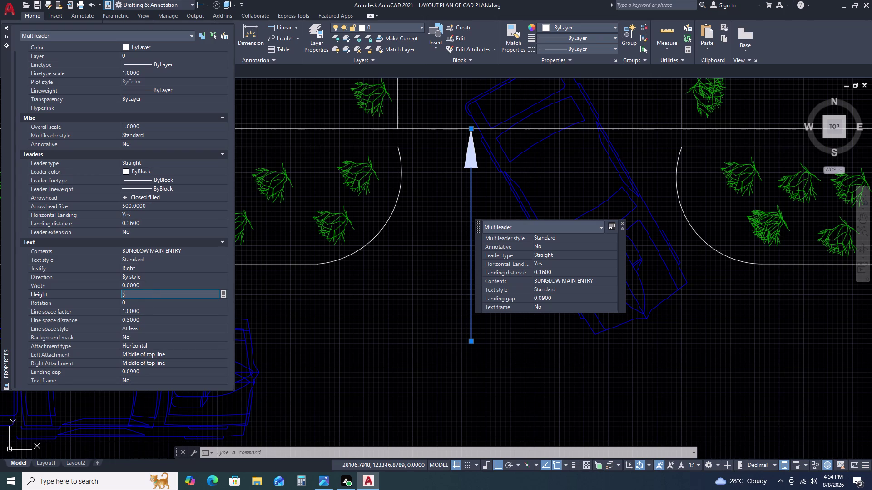
text(00)
key(Return)
key(Escape)
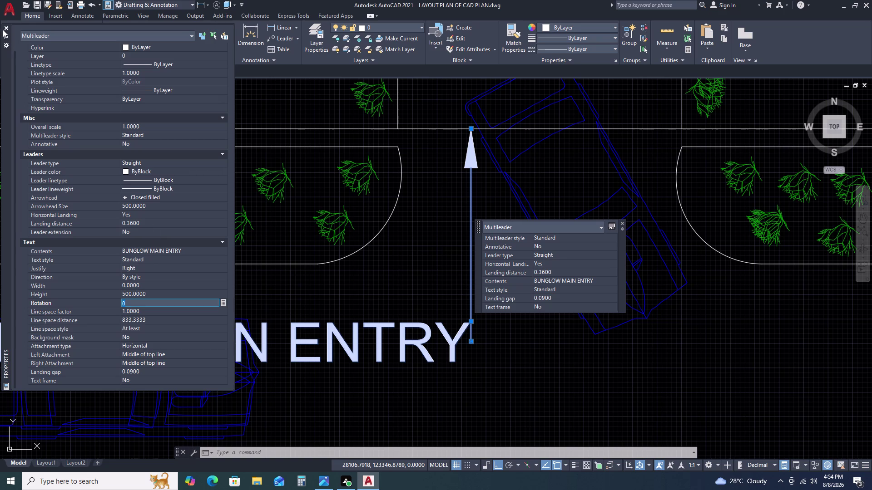
click(2, 28)
key(Escape)
Stretch the multileader's landing grip so the label sits lower below the gate.
scroll(down, 3)
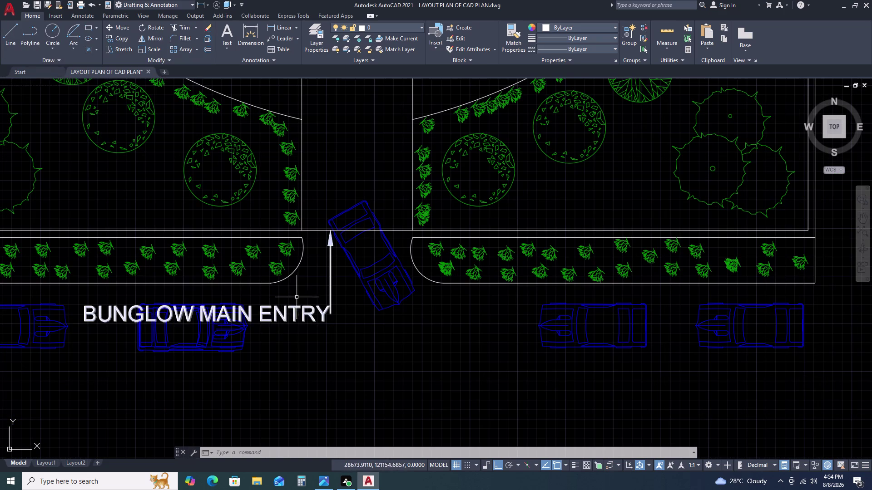
click(298, 297)
click(287, 340)
key(Escape)
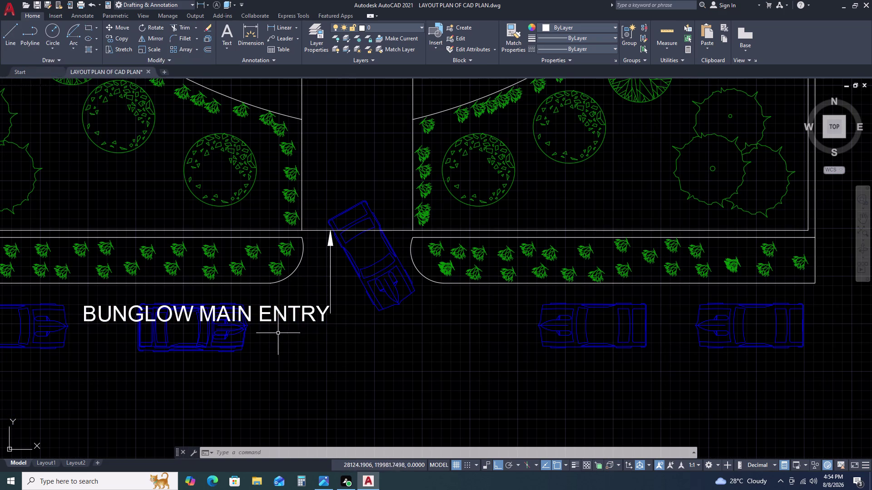
click(293, 305)
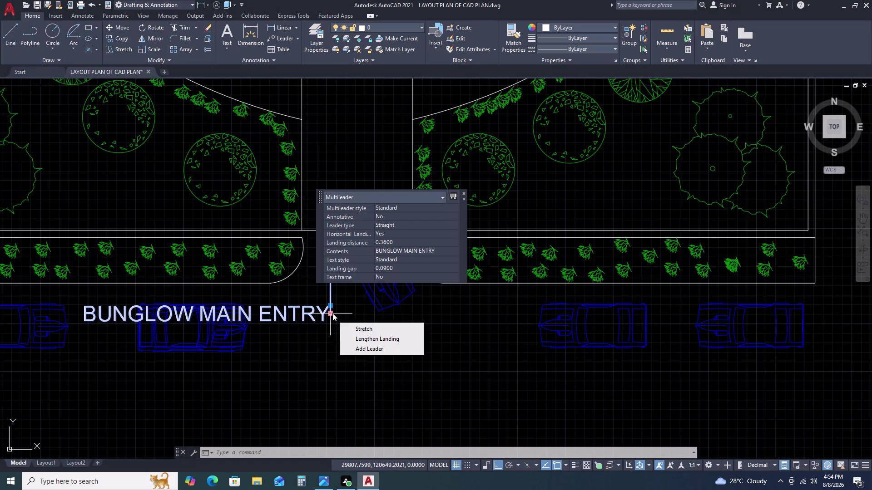
click(333, 313)
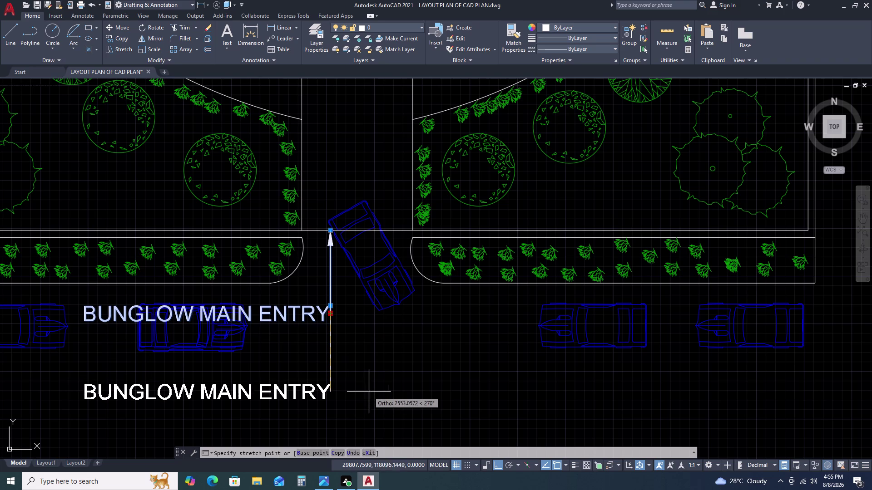
click(369, 391)
key(Escape)
scroll(down, 3)
middle_drag(273, 354, 334, 348)
scroll(up, 3)
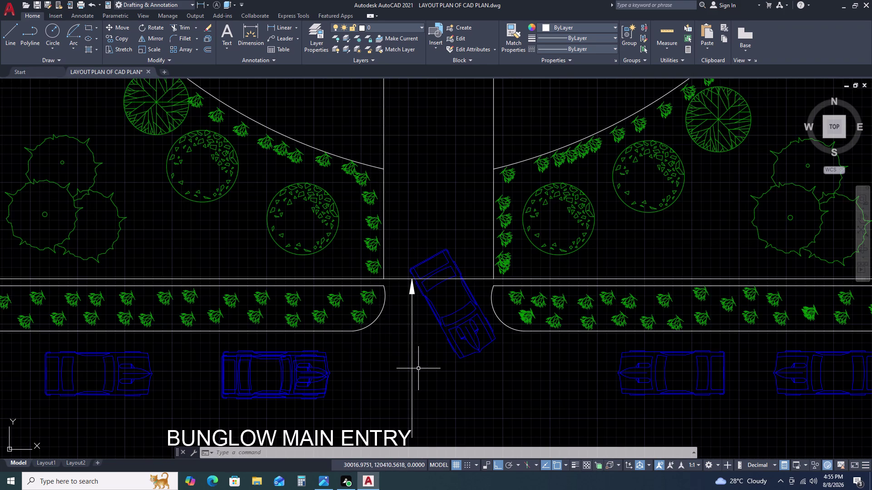
Copy the multileader from its arrow tip and pan toward the porch.
click(414, 358)
click(407, 351)
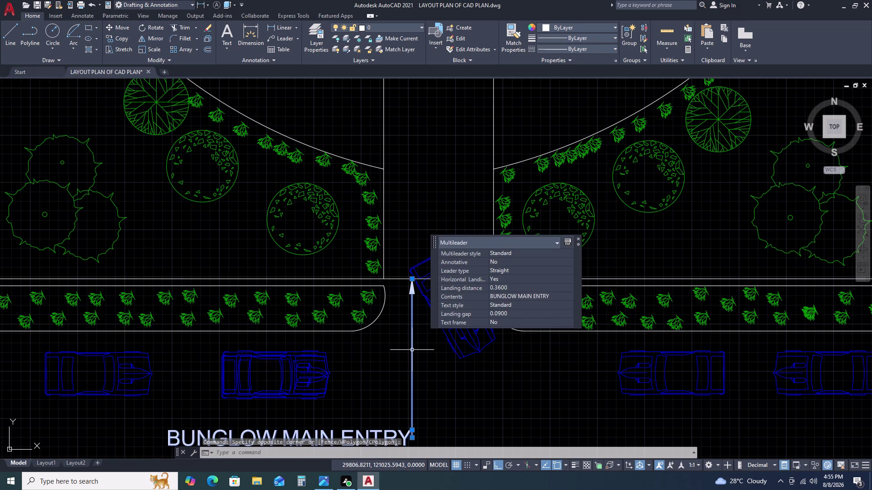
text(CO)
key(space)
drag(408, 353, 411, 343)
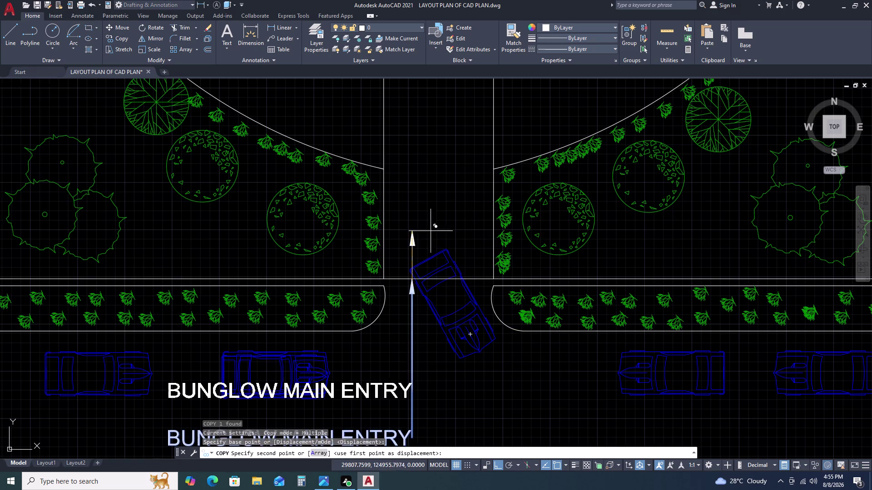
scroll(down, 3)
scroll(down, 3)
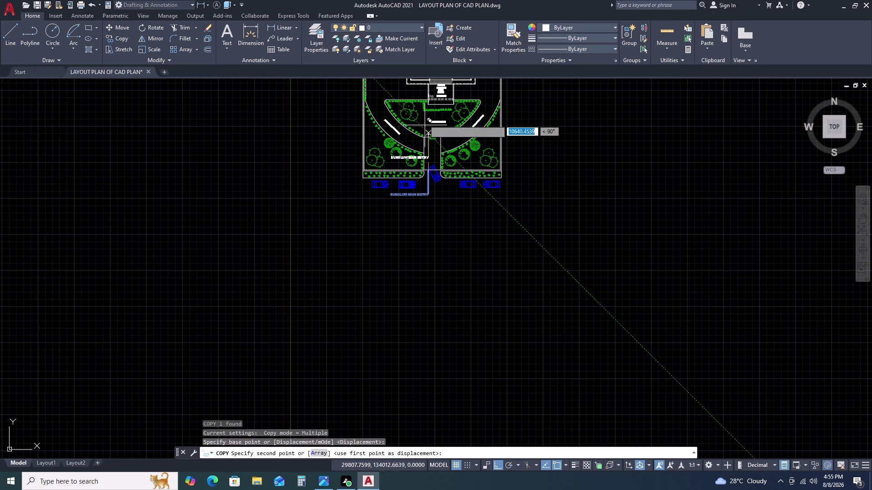
scroll(up, 3)
middle_drag(446, 109, 438, 167)
scroll(up, 3)
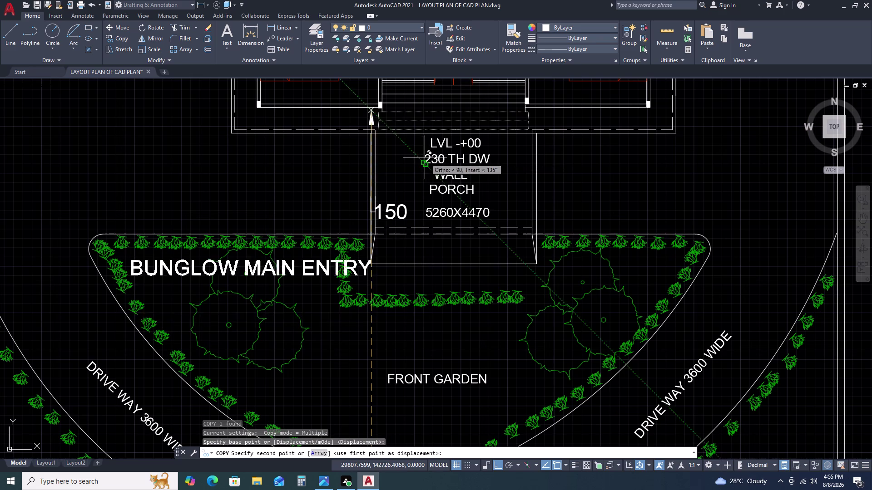